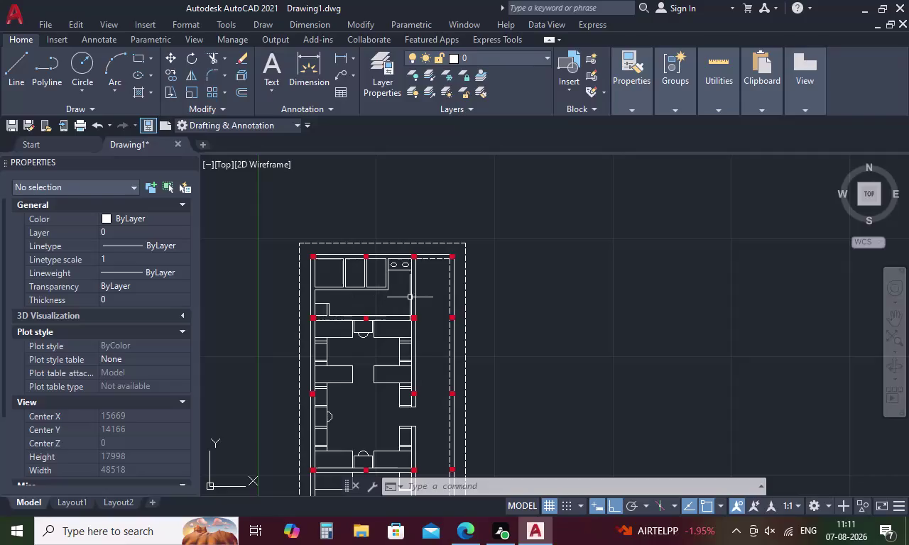
Start Trim with TR and cut the first two overhanging wall line stubs.
middle_drag(410, 297, 410, 212)
scroll(down, 3)
scroll(up, 3)
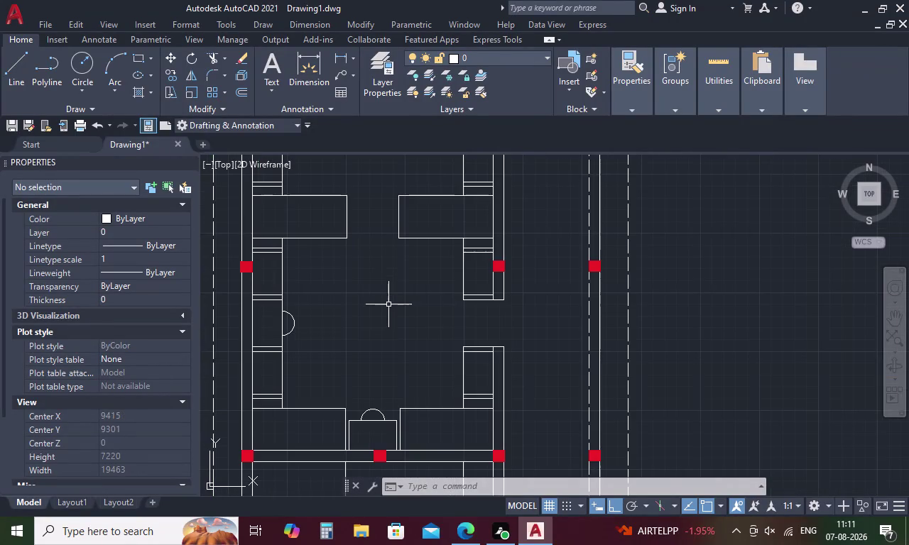
scroll(down, 3)
scroll(up, 3)
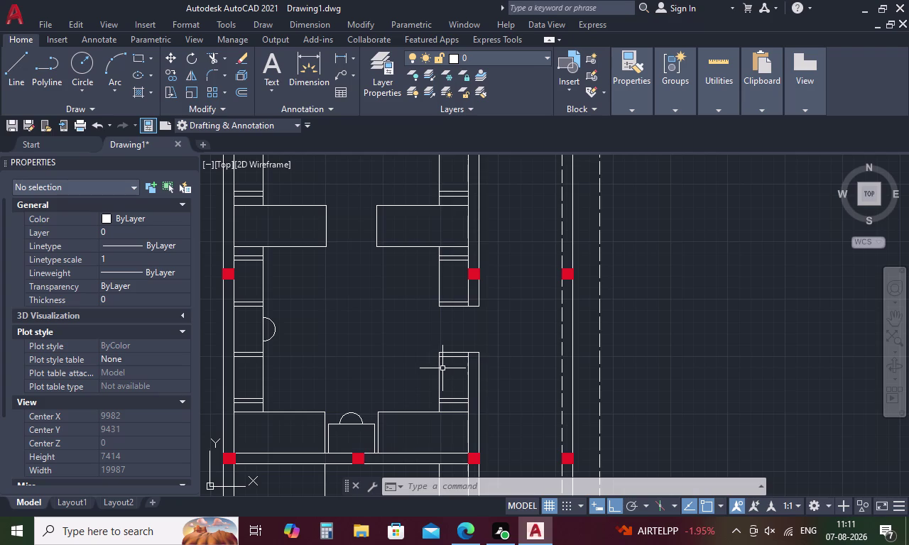
key(Escape)
text(TR)
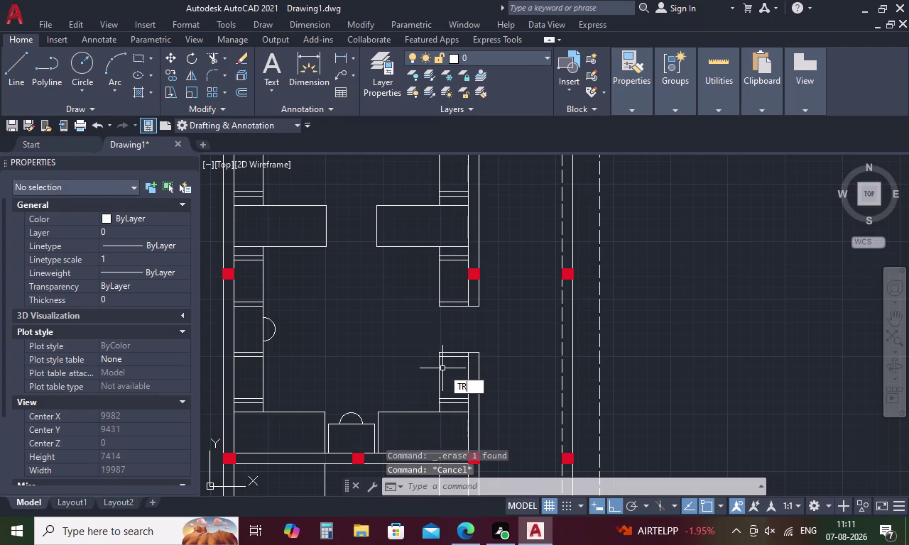
key(space)
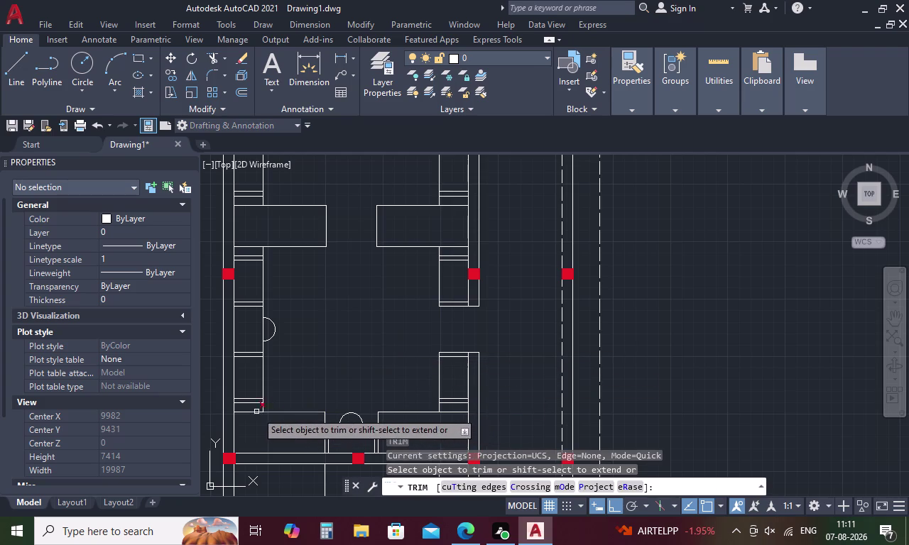
scroll(up, 3)
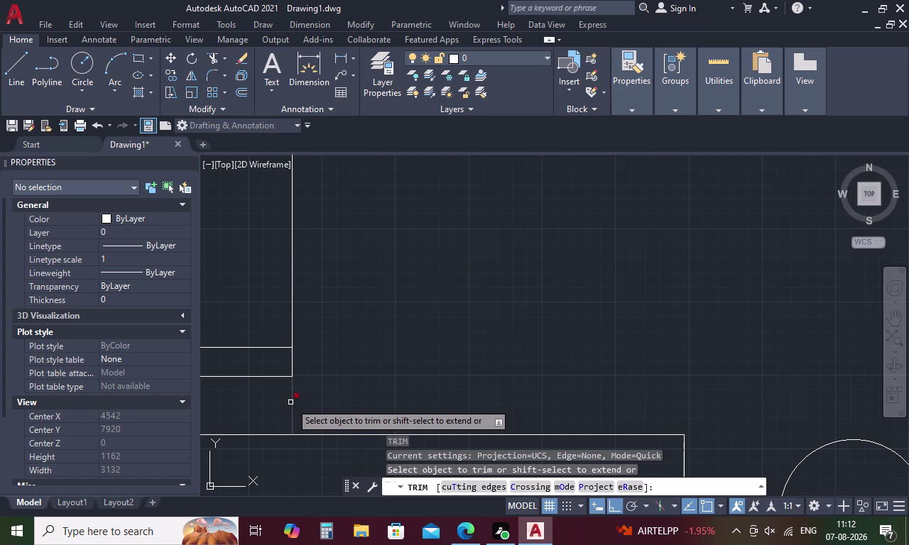
click(292, 403)
scroll(down, 3)
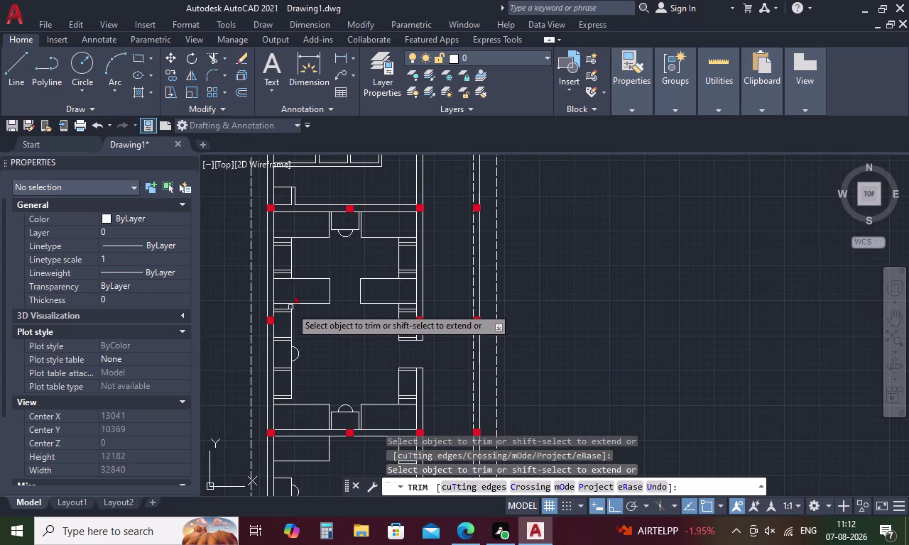
scroll(up, 3)
click(296, 305)
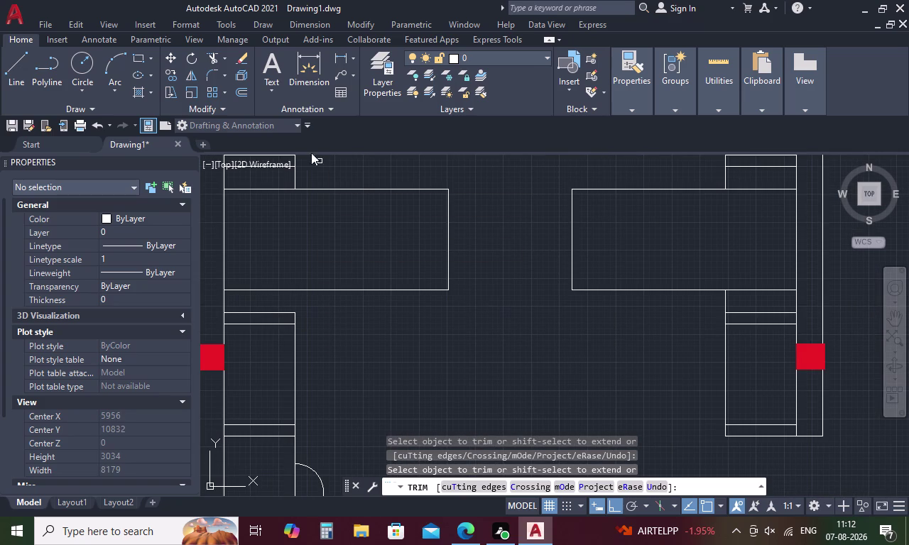
Trim the wall line stubs above the rooms and in the left and right rooms.
middle_drag(310, 177, 320, 259)
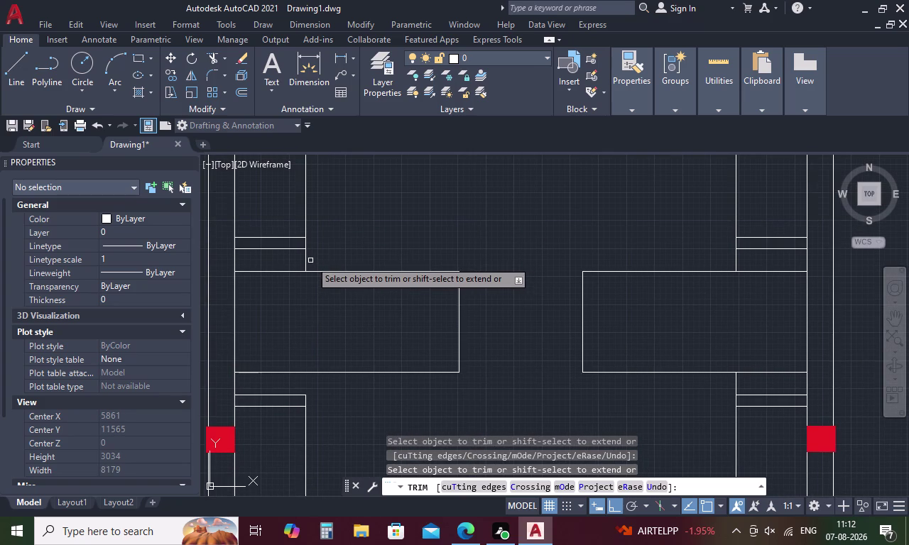
click(306, 261)
scroll(down, 3)
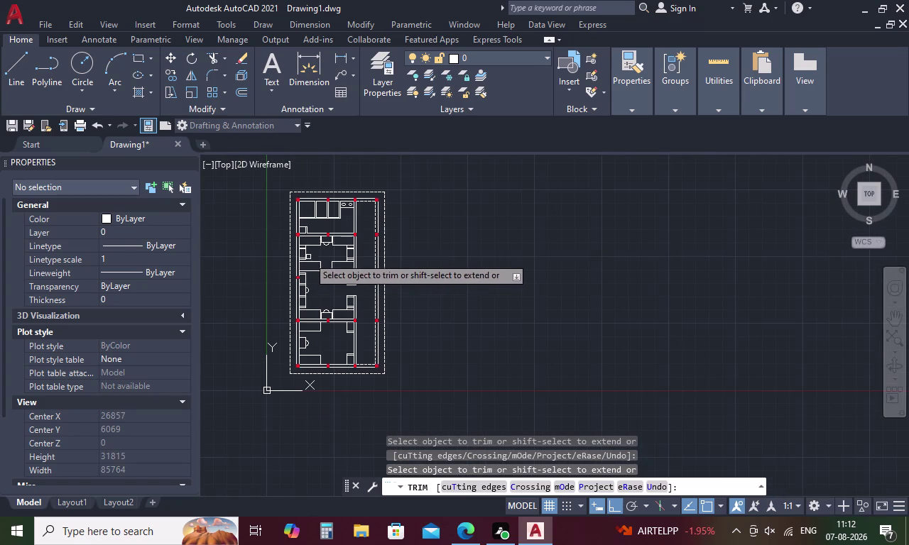
scroll(up, 3)
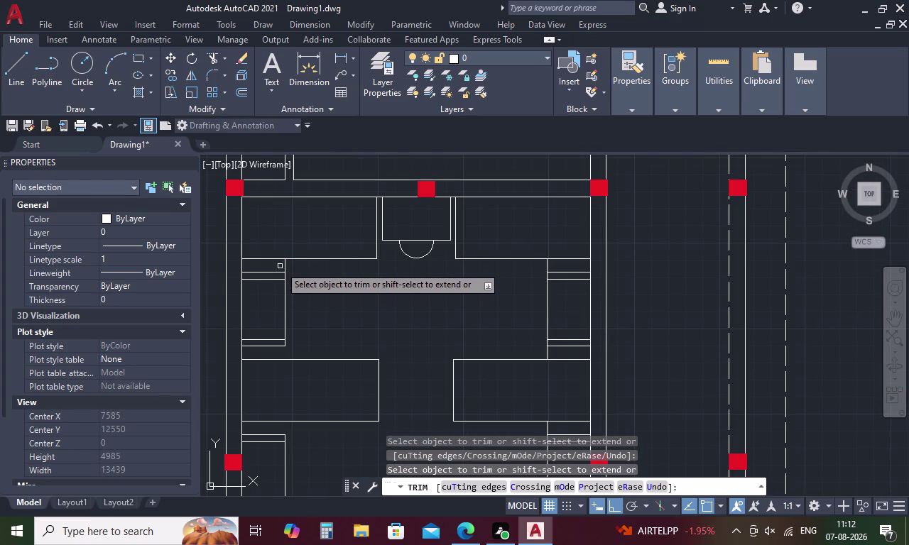
click(285, 264)
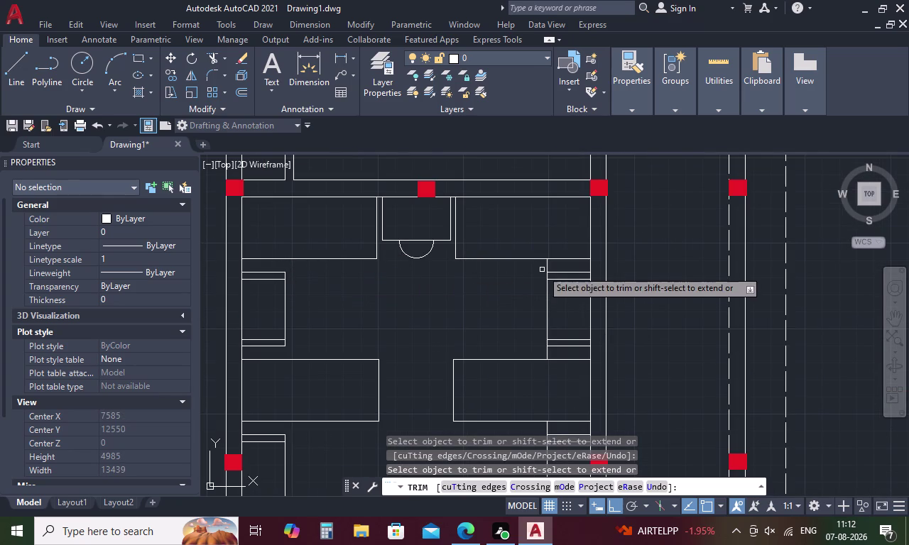
click(547, 266)
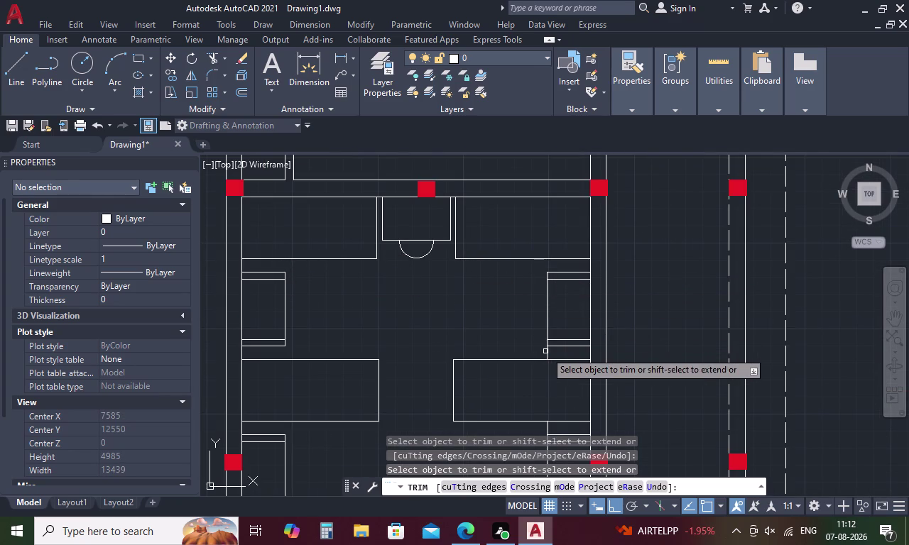
click(548, 351)
Trim the stubs near the lower doorway and by the column, then end Trim.
scroll(down, 3)
middle_drag(557, 375, 548, 353)
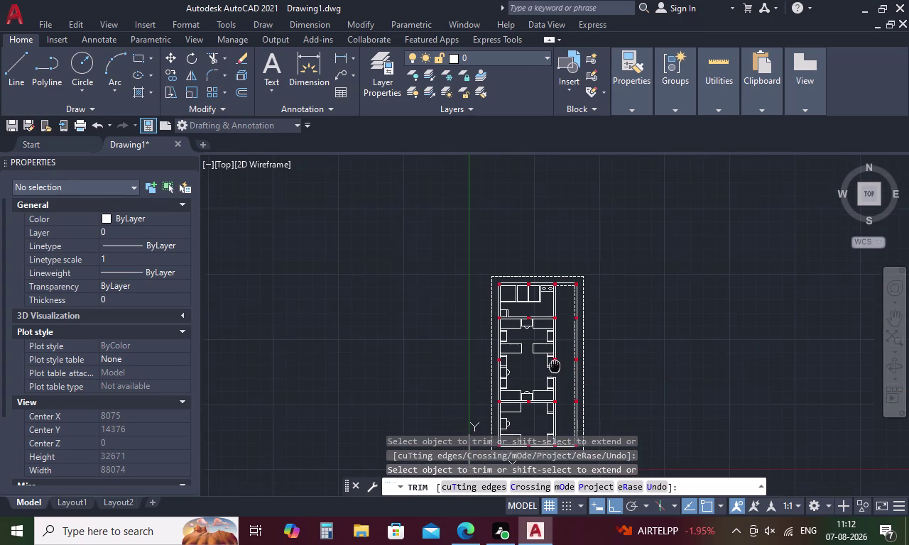
middle_drag(547, 353, 517, 281)
scroll(up, 3)
scroll(up, 3)
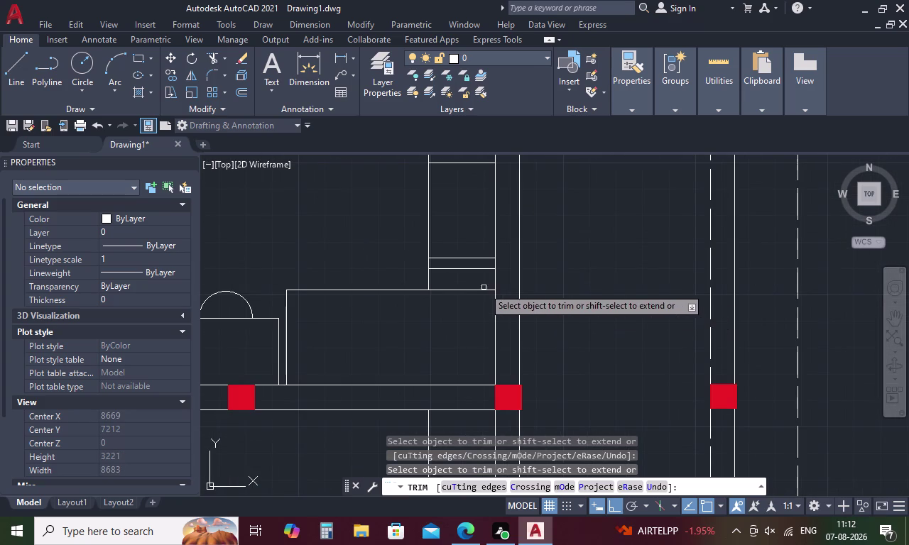
click(427, 280)
scroll(down, 3)
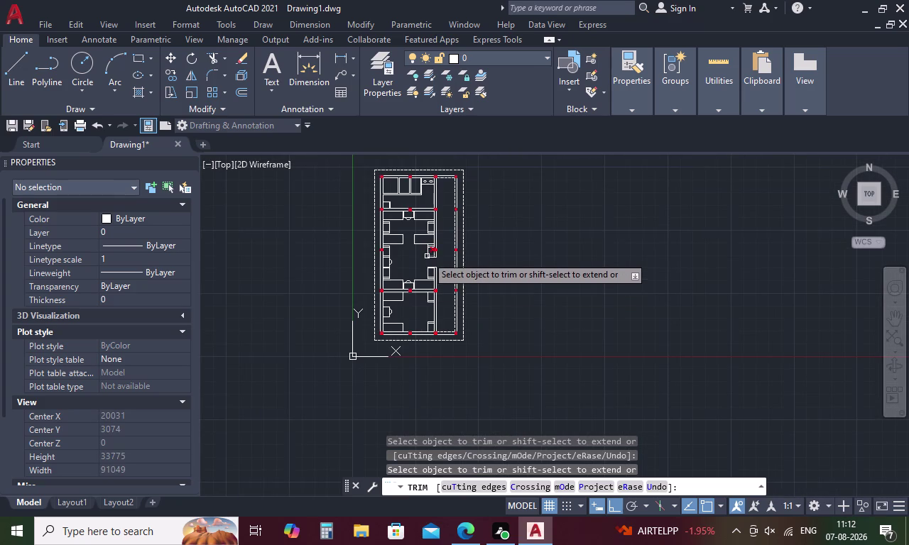
scroll(up, 3)
scroll(down, 3)
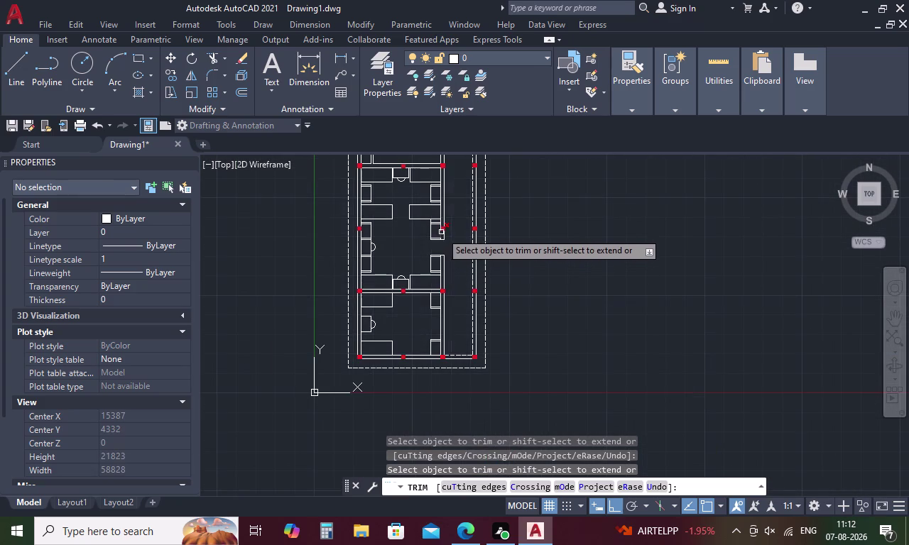
scroll(up, 3)
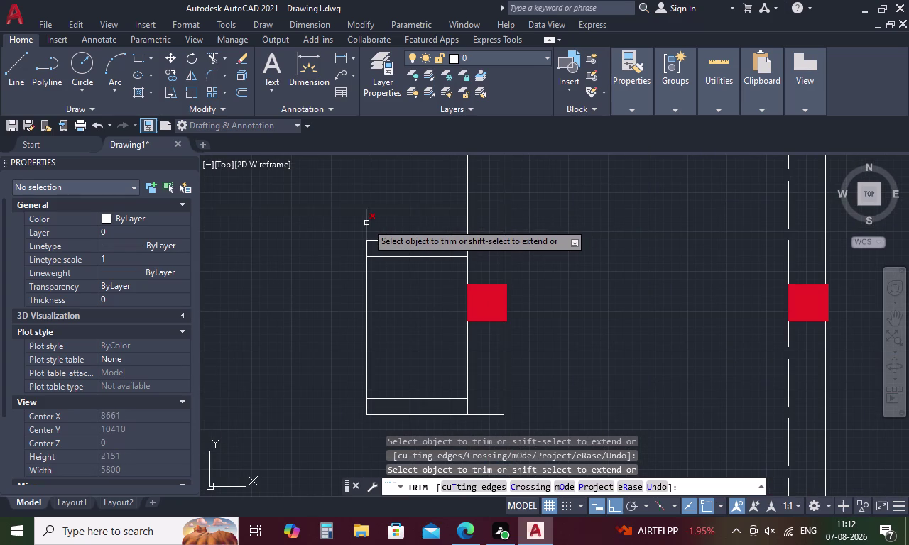
click(366, 223)
scroll(down, 3)
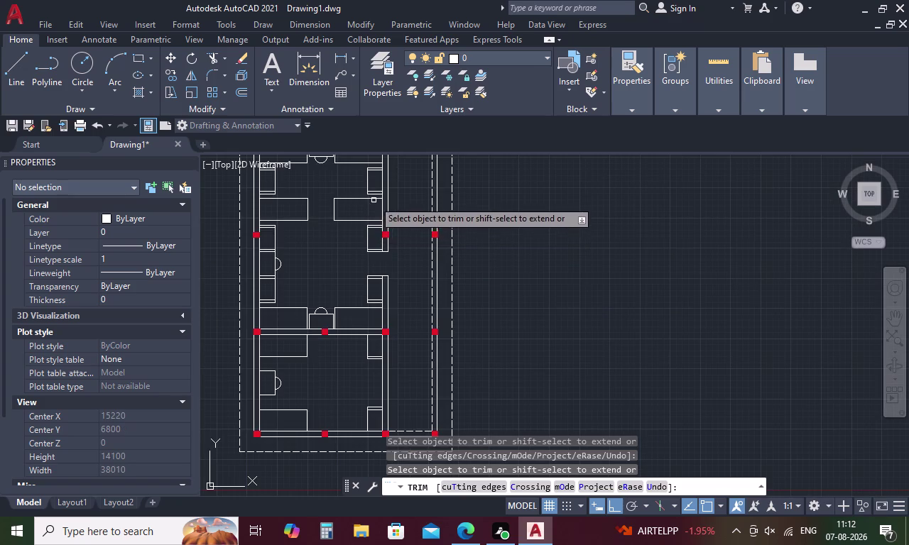
middle_drag(351, 260, 410, 252)
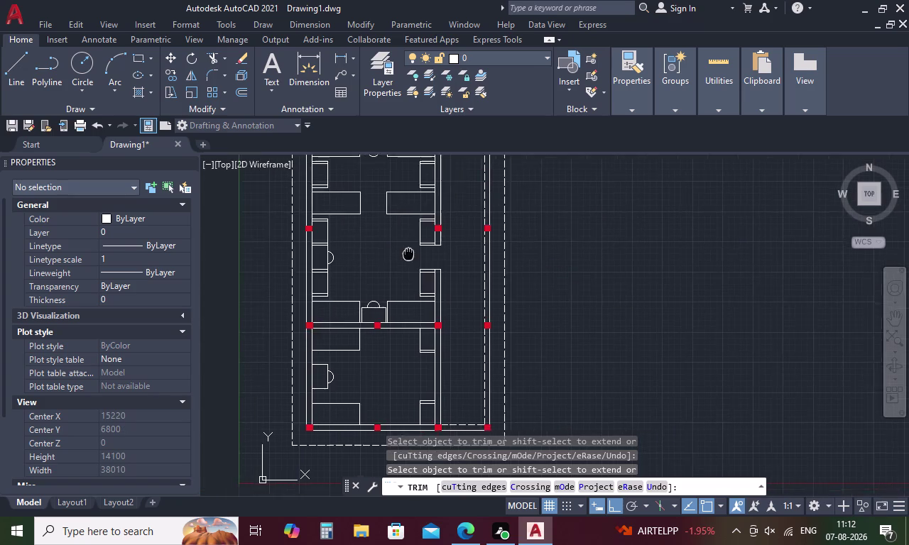
middle_drag(410, 252, 517, 247)
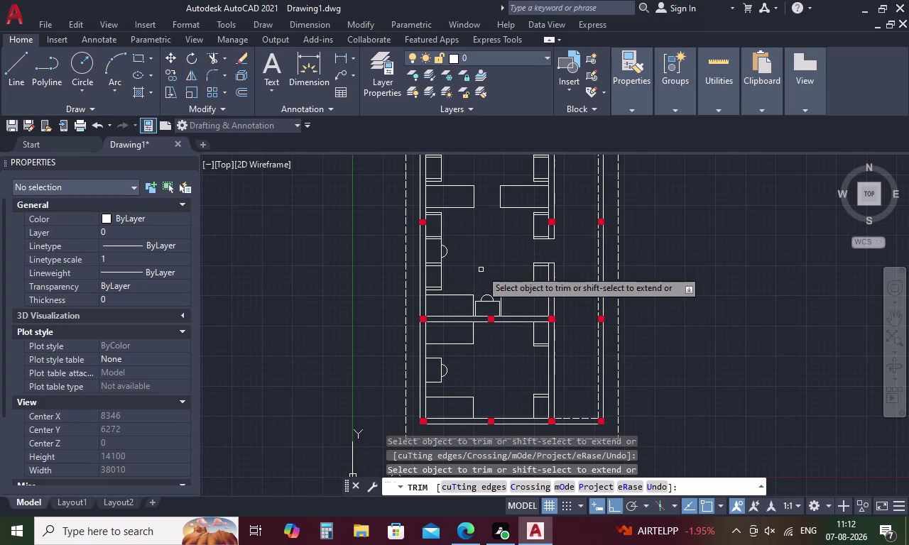
key(Escape)
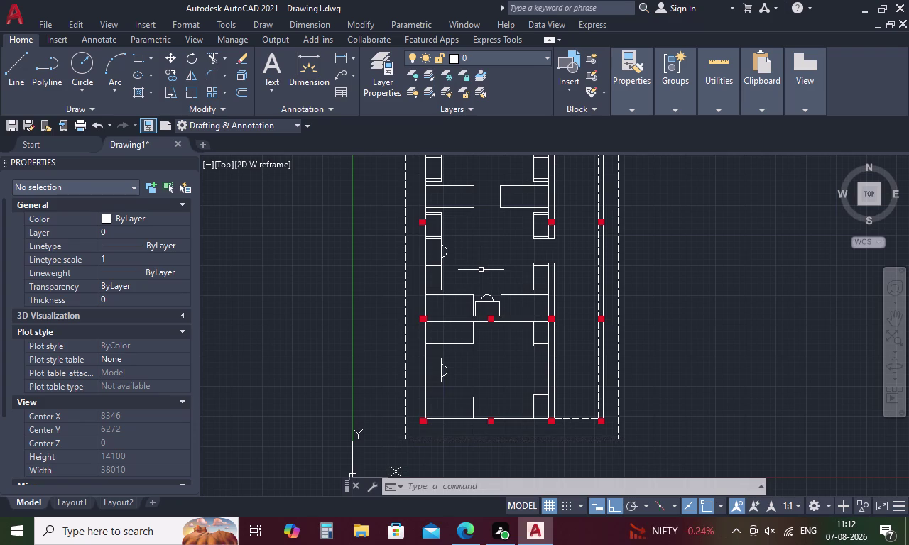
key(Escape)
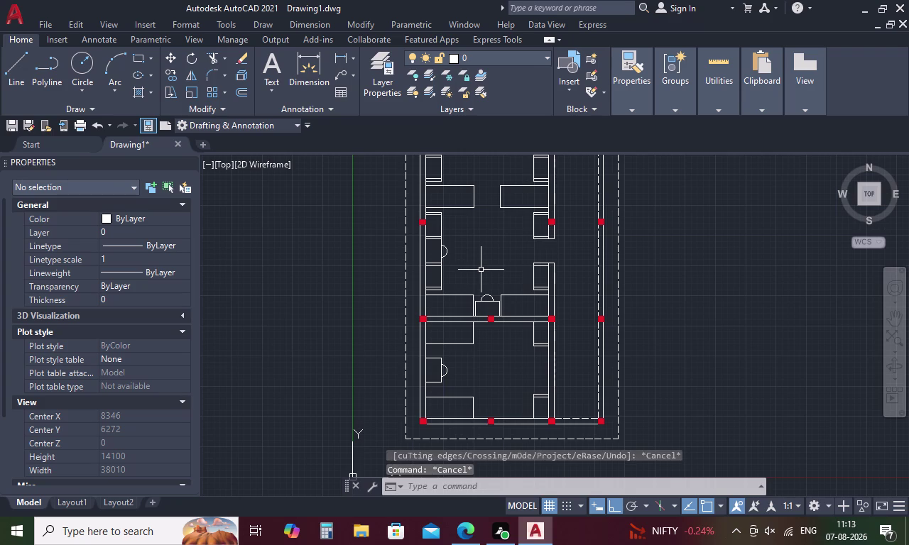
Draw a trial 1200-long vertical line through the right-hand column.
text(L)
key(space)
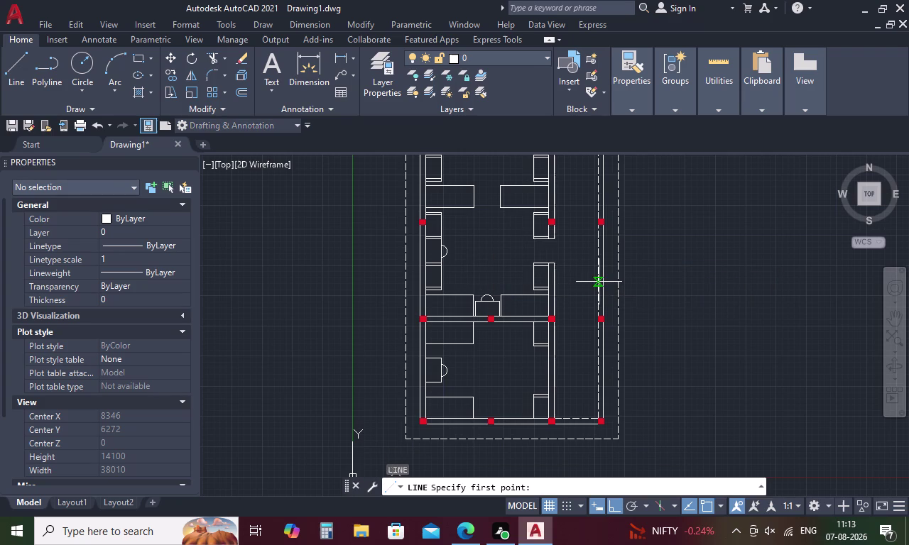
middle_drag(602, 249, 531, 337)
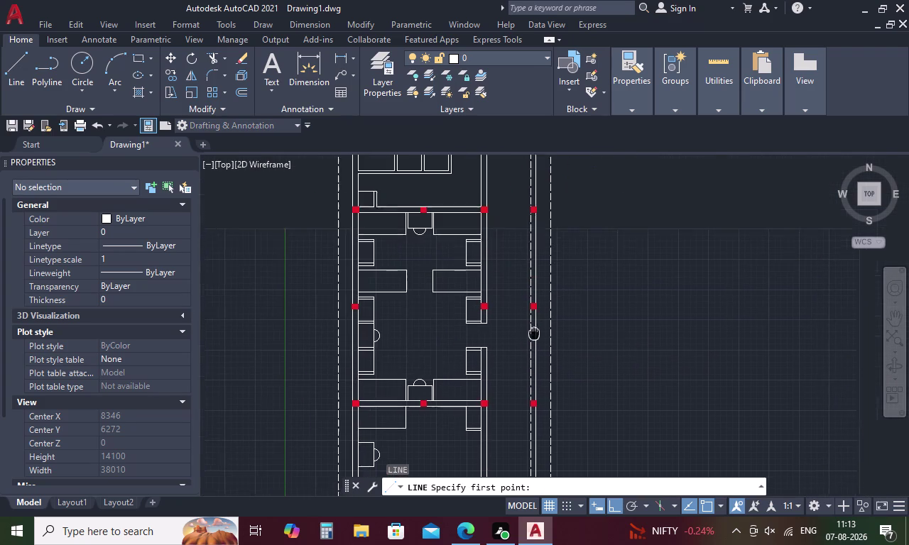
middle_drag(531, 337, 530, 340)
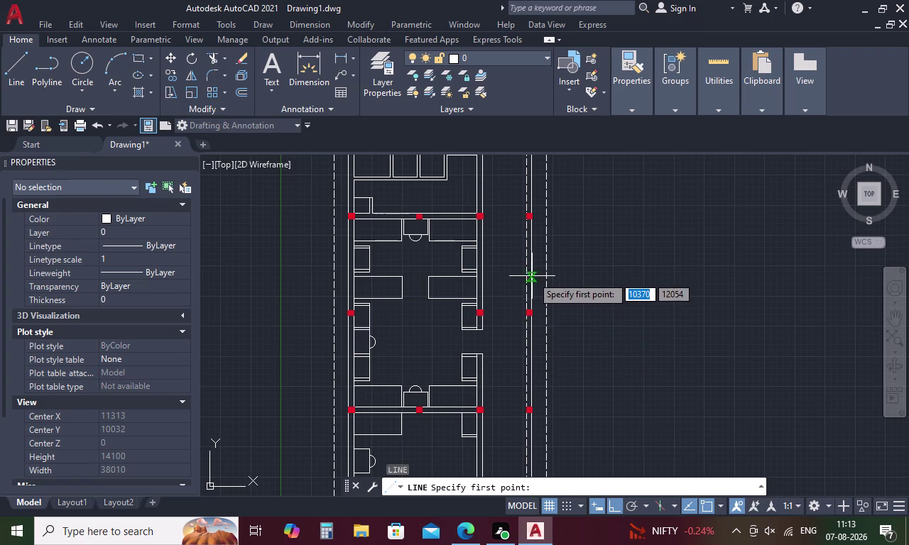
click(534, 326)
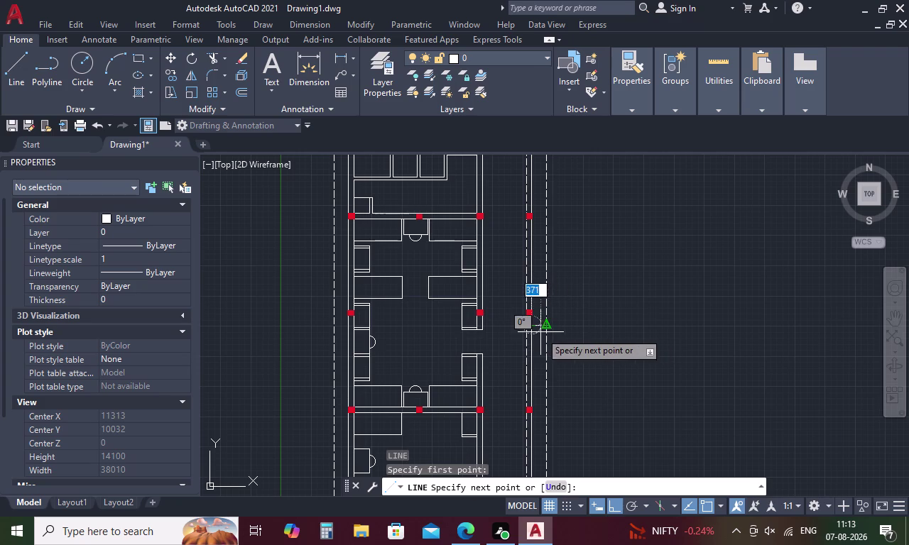
middle_click(534, 275)
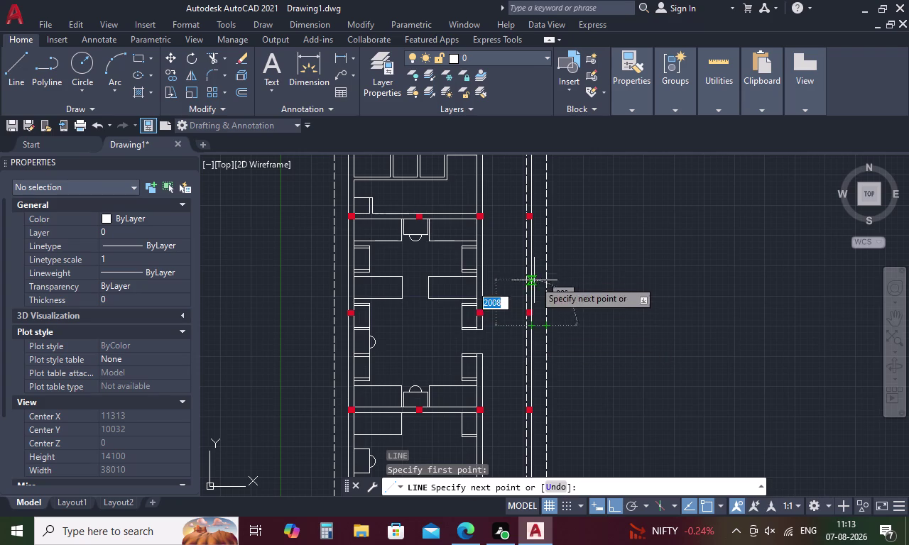
scroll(up, 3)
middle_drag(526, 278, 534, 175)
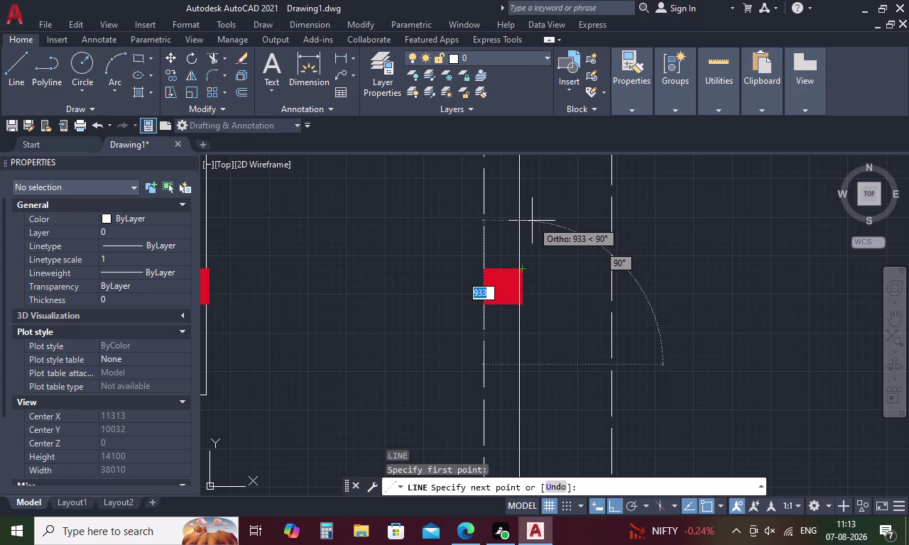
text(12)
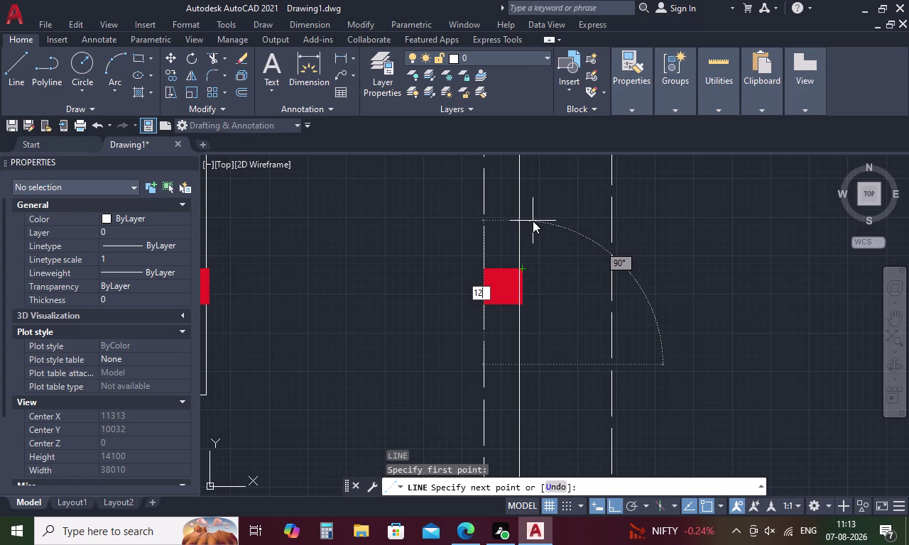
text(00)
key(space)
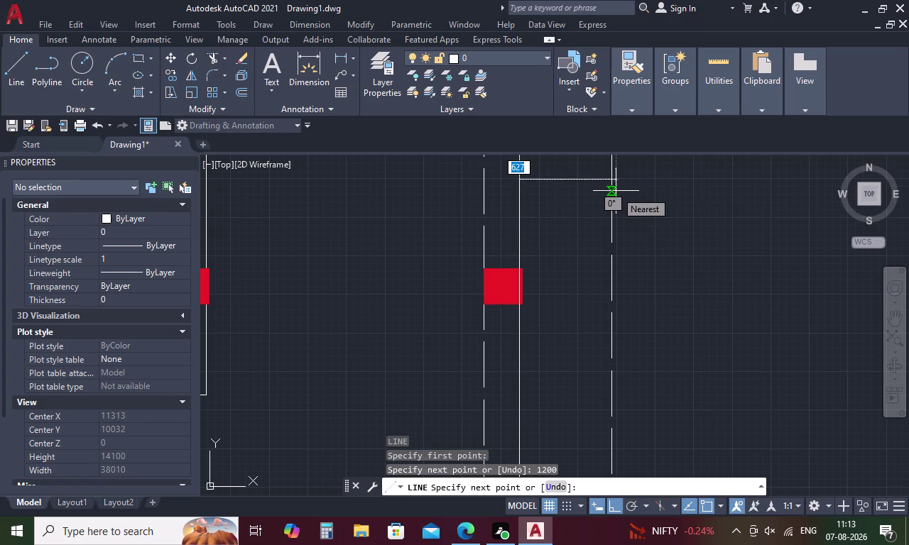
Erase the 1200 vertical line and zoom back out.
key(Escape)
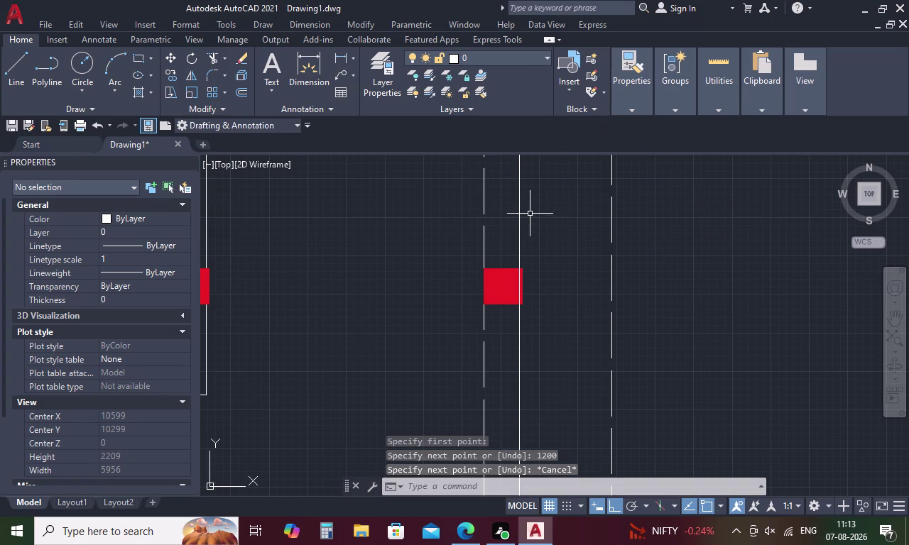
click(520, 224)
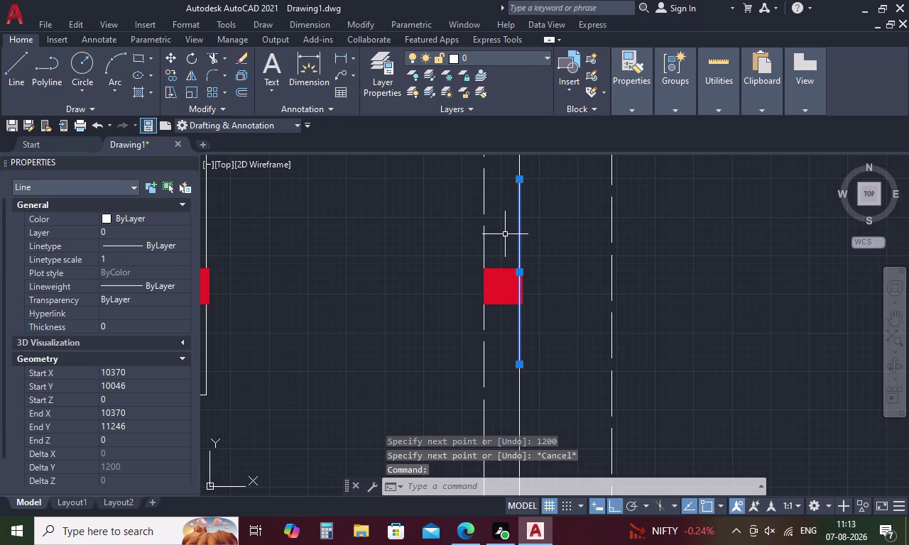
key(Delete)
scroll(down, 3)
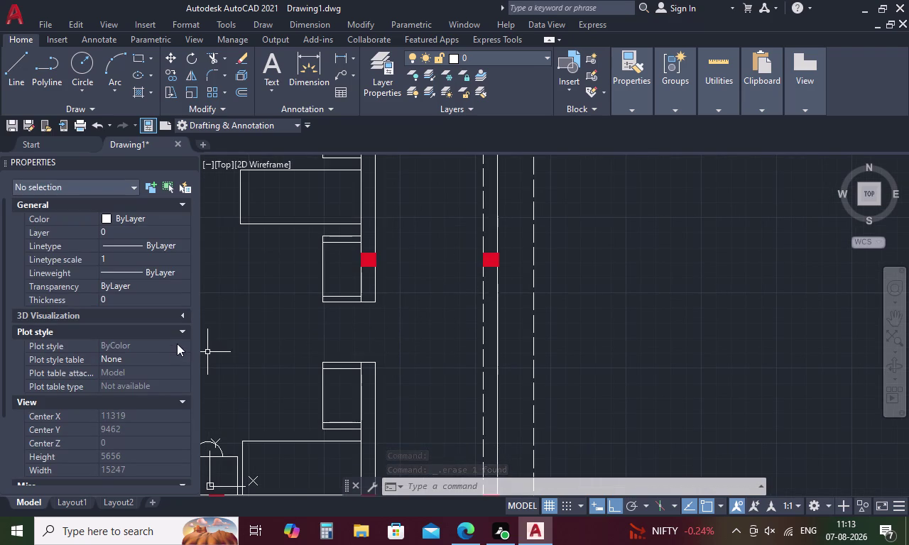
Try a tracked line from the wall corner, then undo the misplaced segment.
key(l)
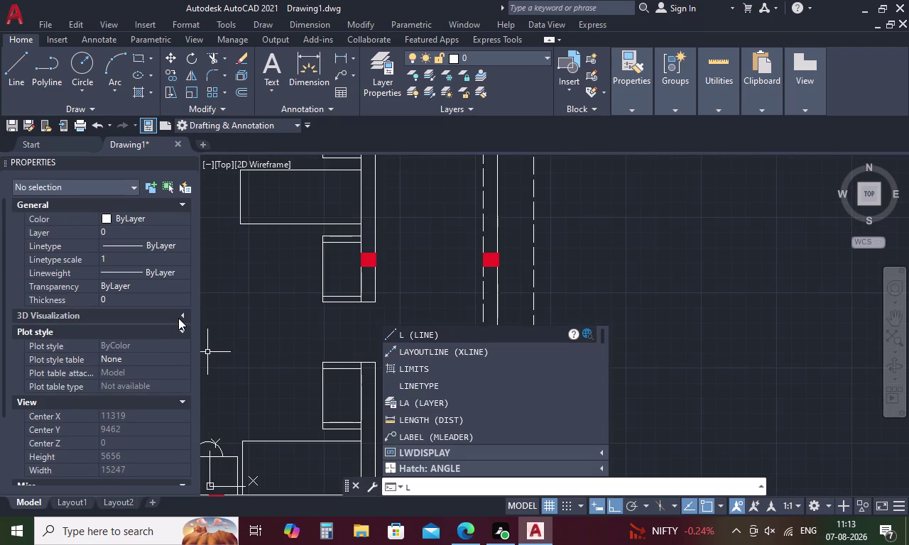
key(Return)
text(TL)
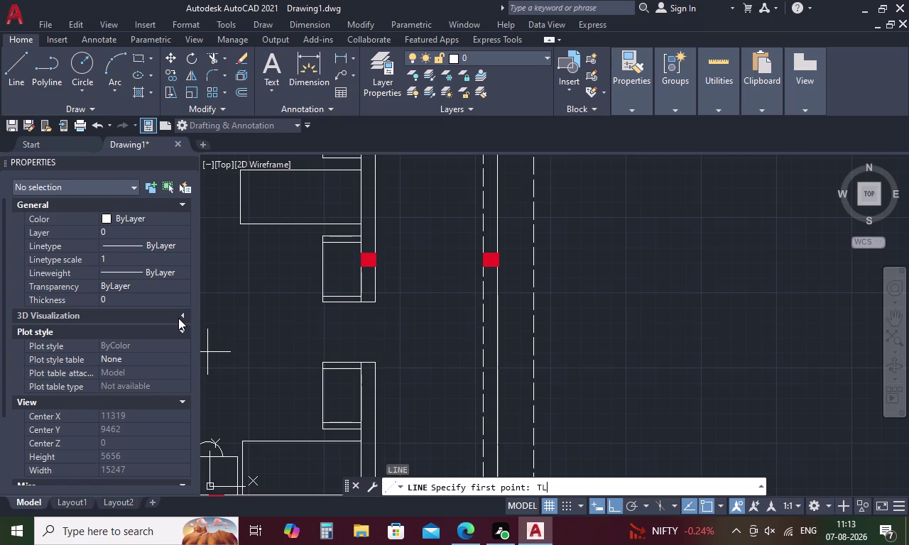
key(BackSpace)
text(\K)
key(space)
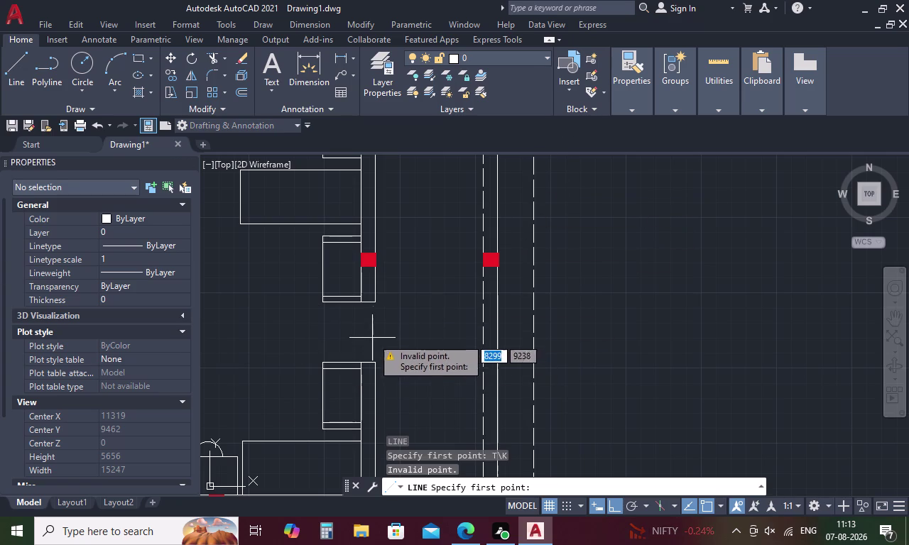
click(377, 305)
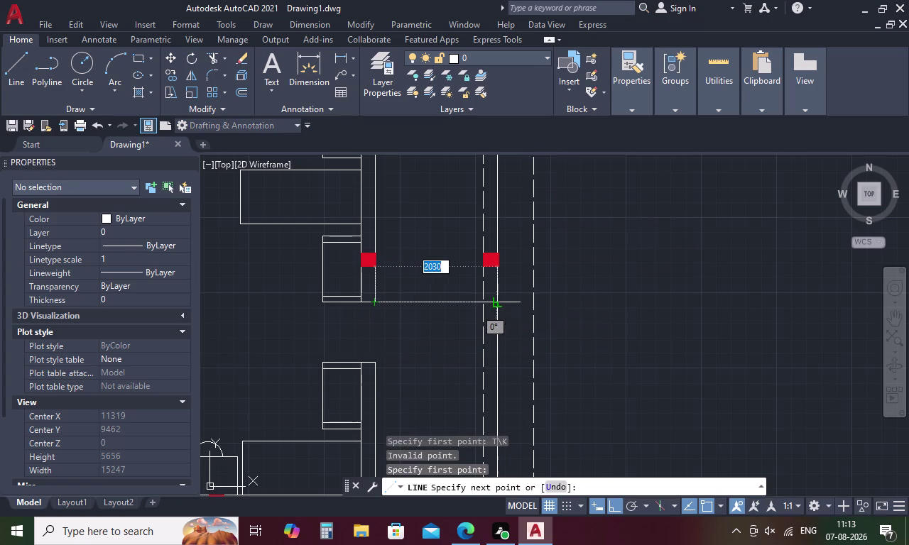
click(494, 300)
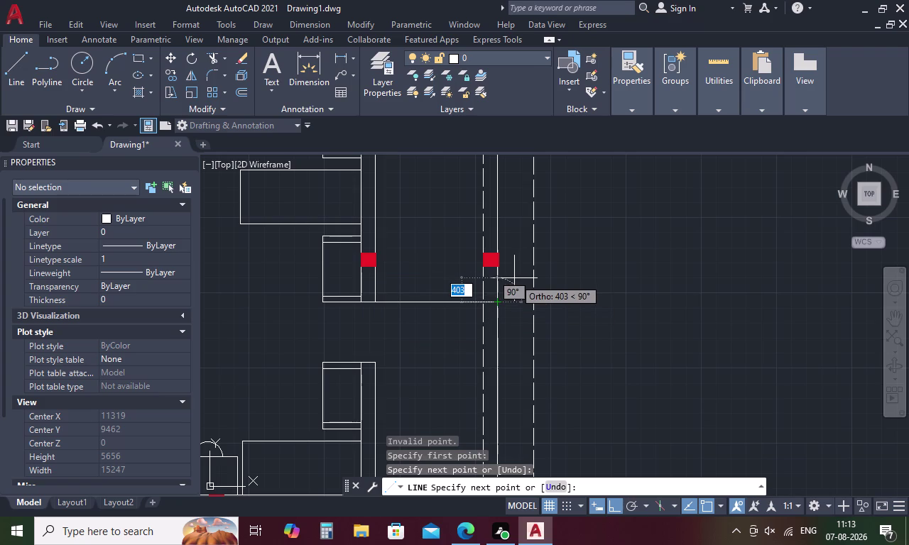
key(ctrl+z)
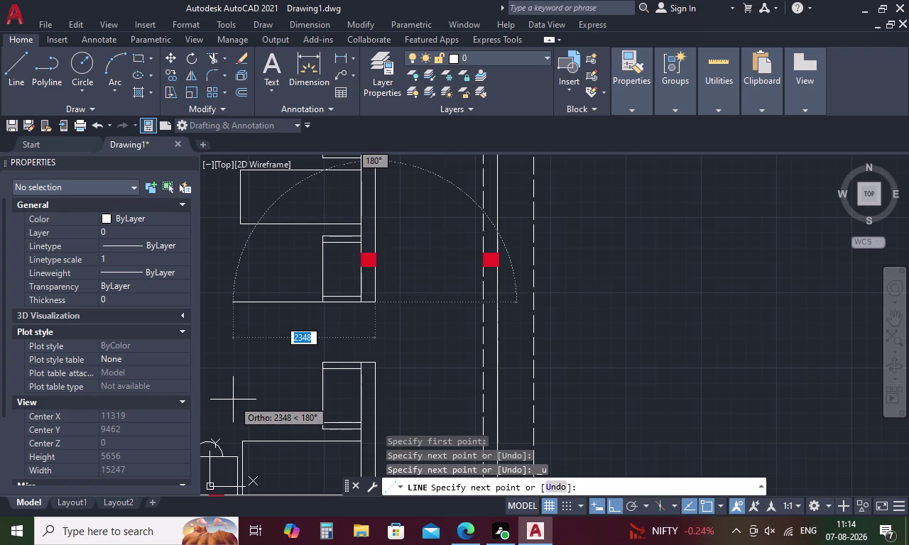
key(Escape)
key(l)
key(Return)
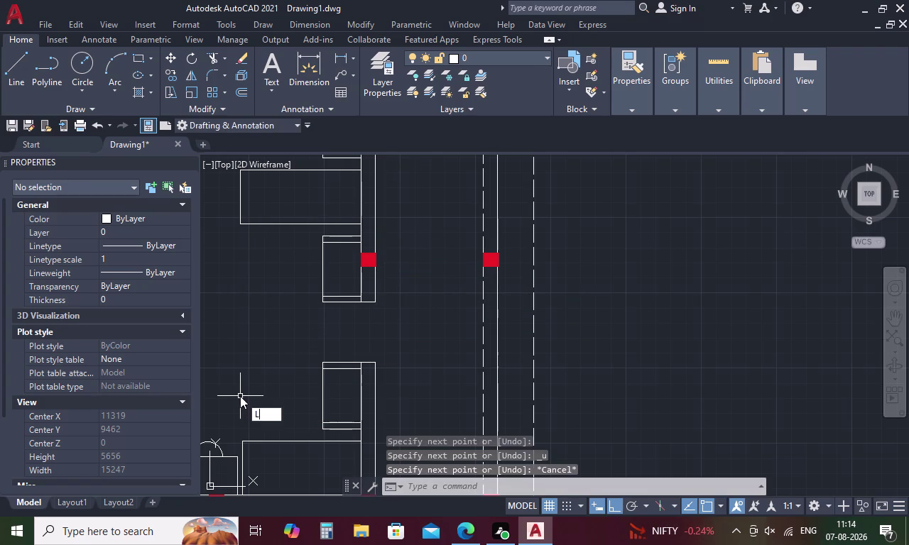
Start a new line with TK tracking, 100 along the wall from the corner.
key(t)
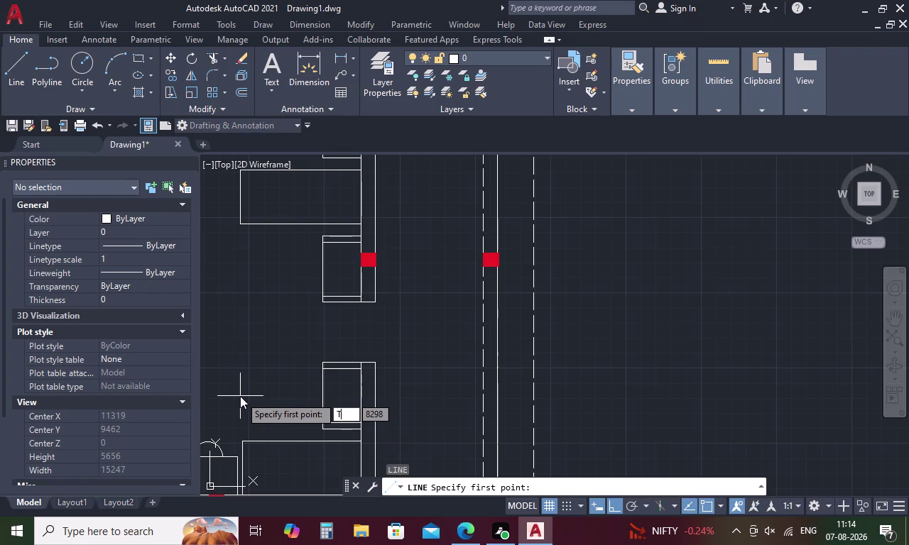
text(K)
key(space)
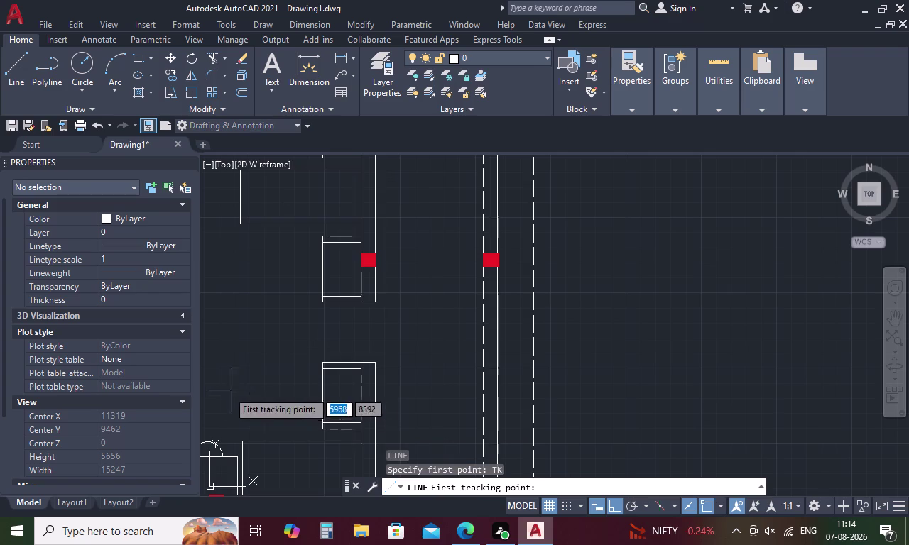
click(378, 305)
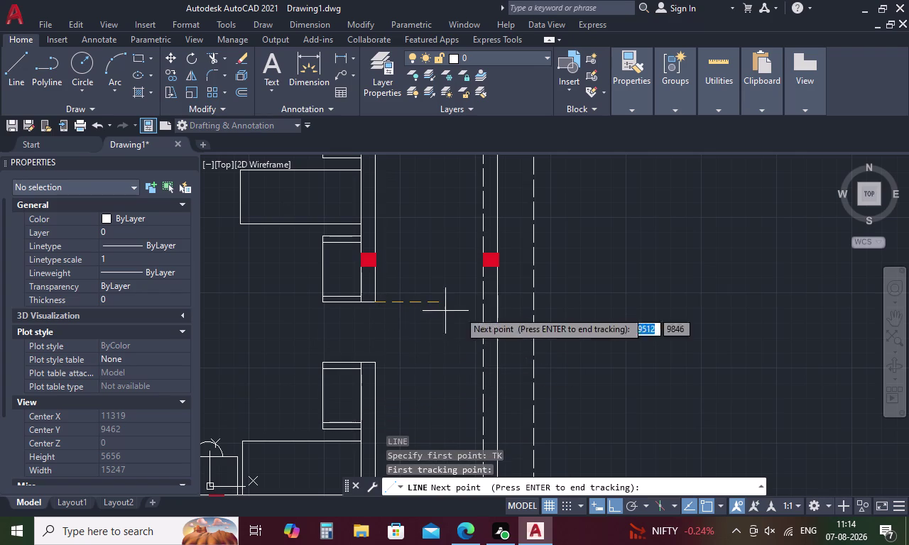
click(494, 306)
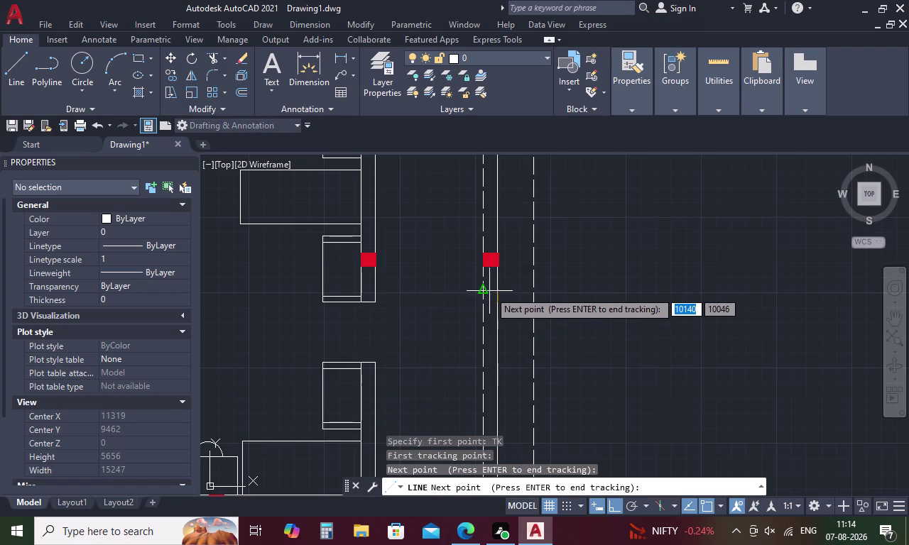
key(space)
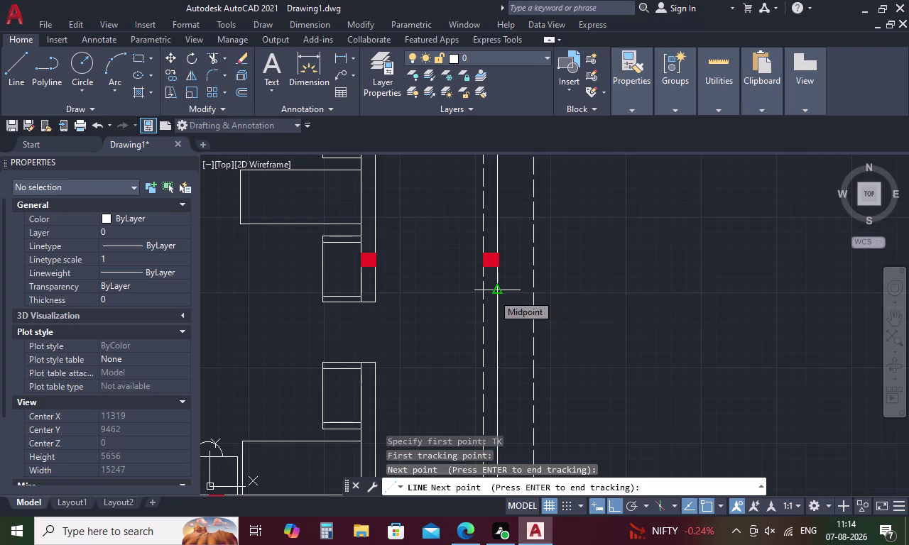
key(1)
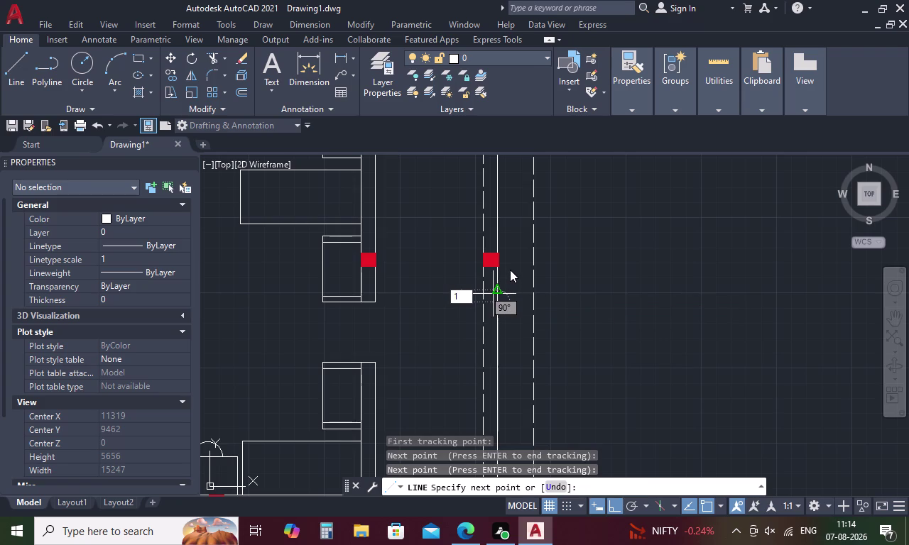
text(00)
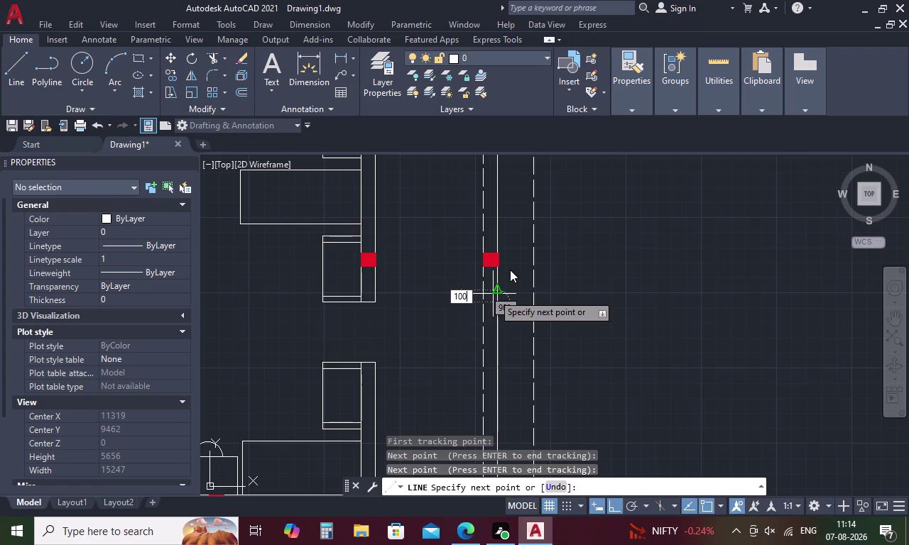
key(Return)
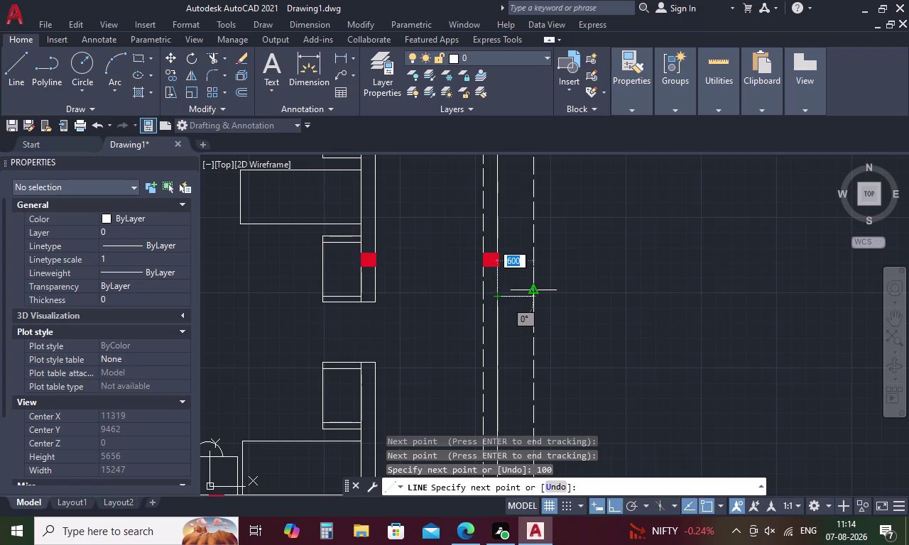
Draw the opening outline across to the outer wall, 1200 down, and back.
click(535, 298)
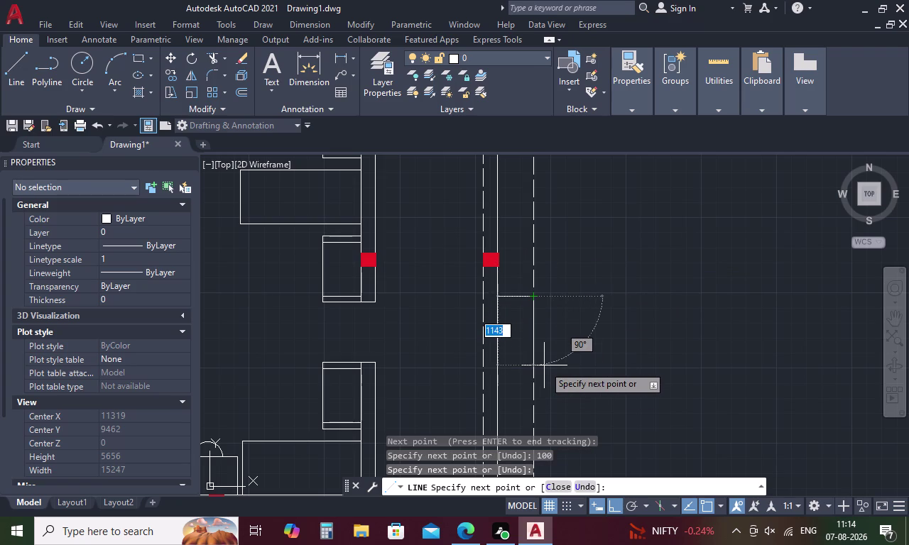
text(12)
text(00)
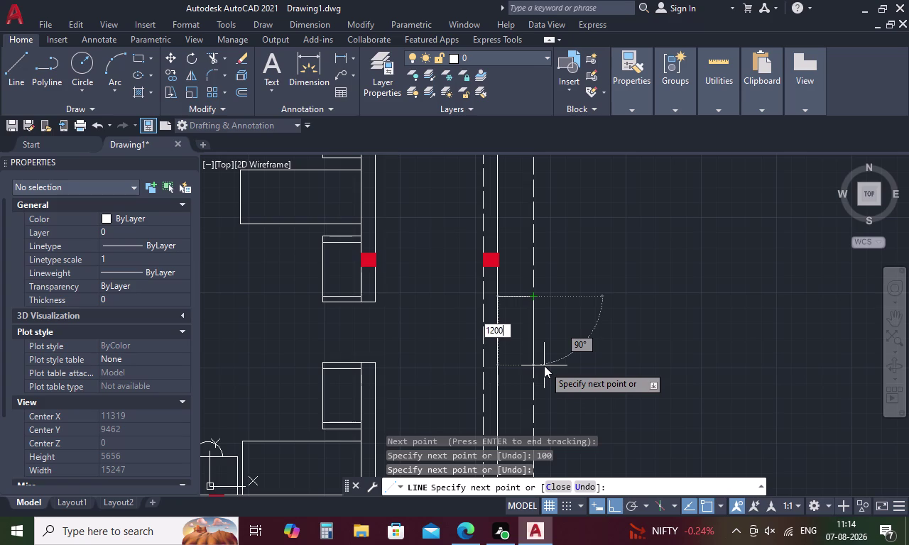
key(Return)
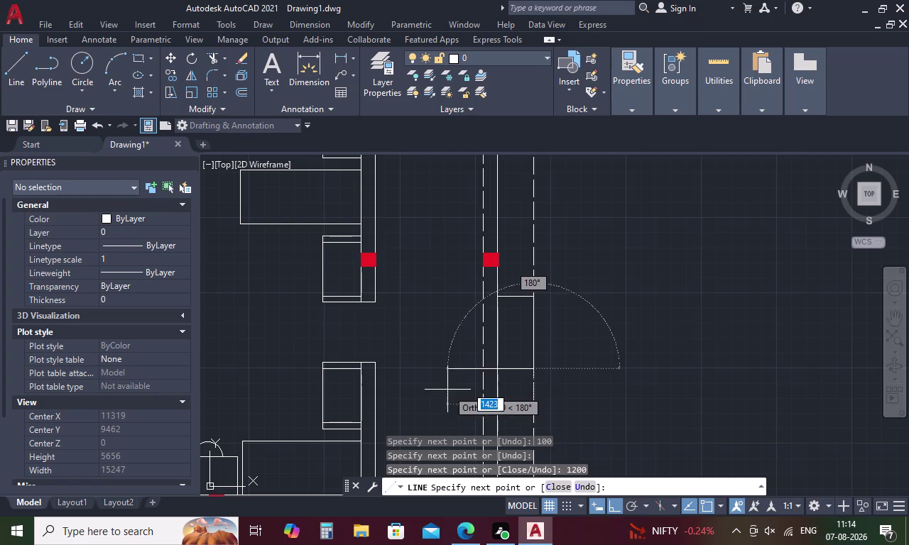
click(499, 371)
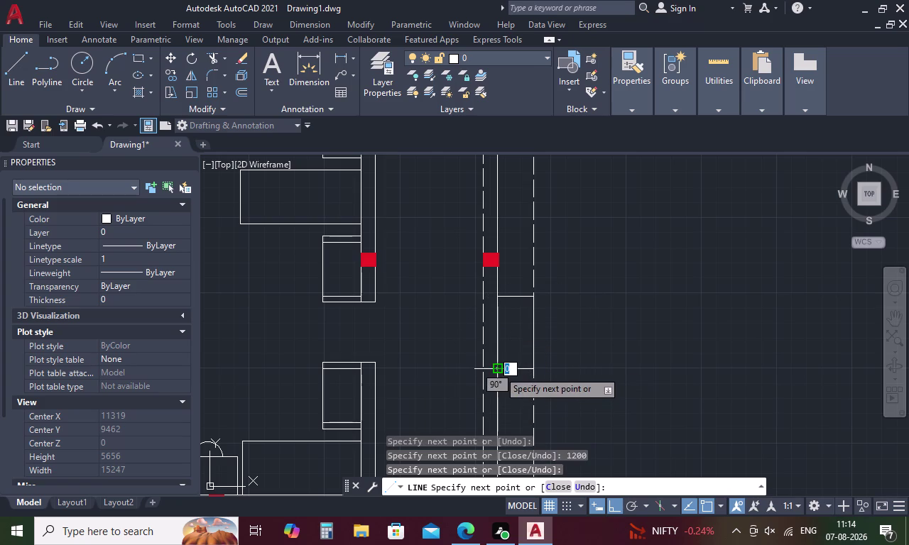
key(Escape)
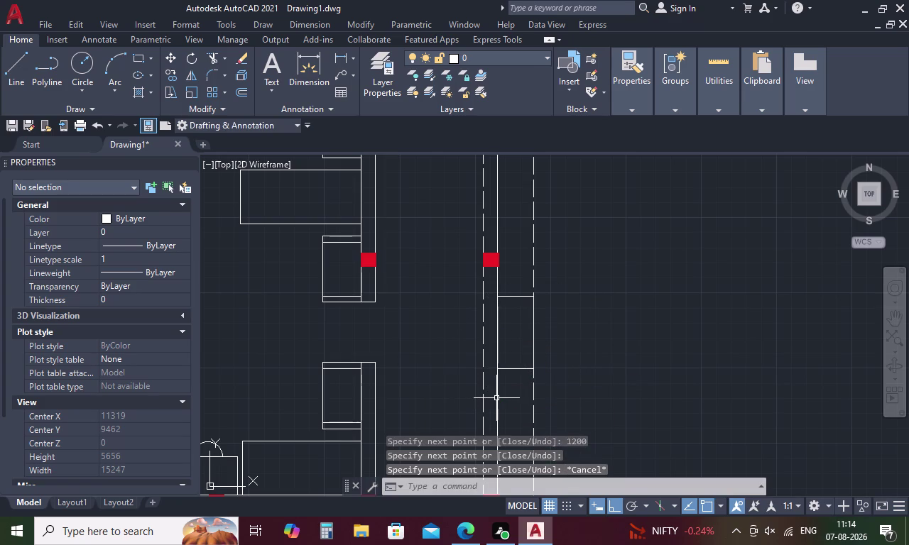
Offset the door opening's edge line 300 toward the outer wall.
text(O)
key(space)
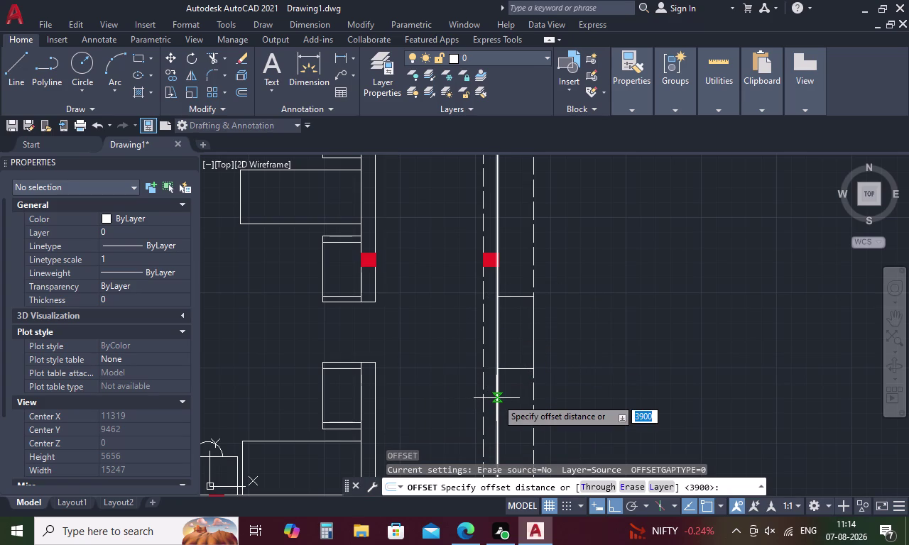
text(3)
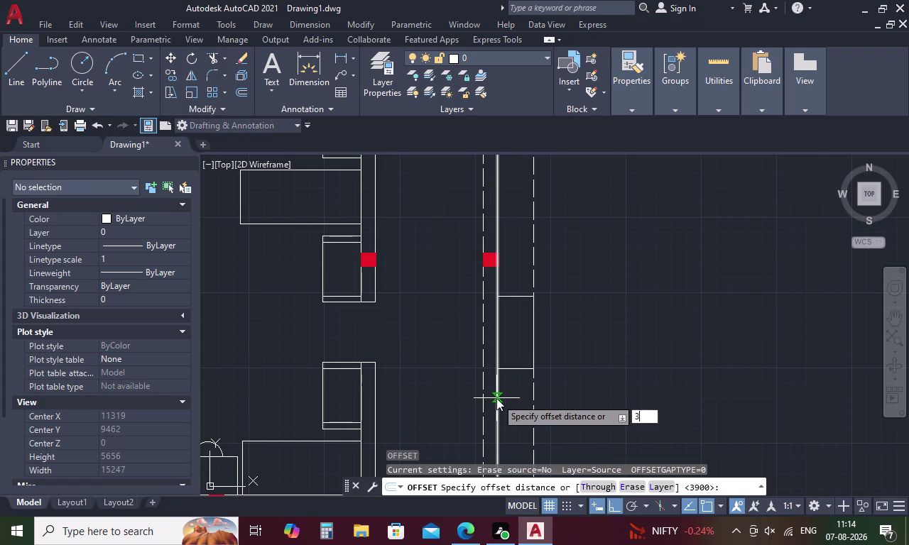
text(00)
key(space)
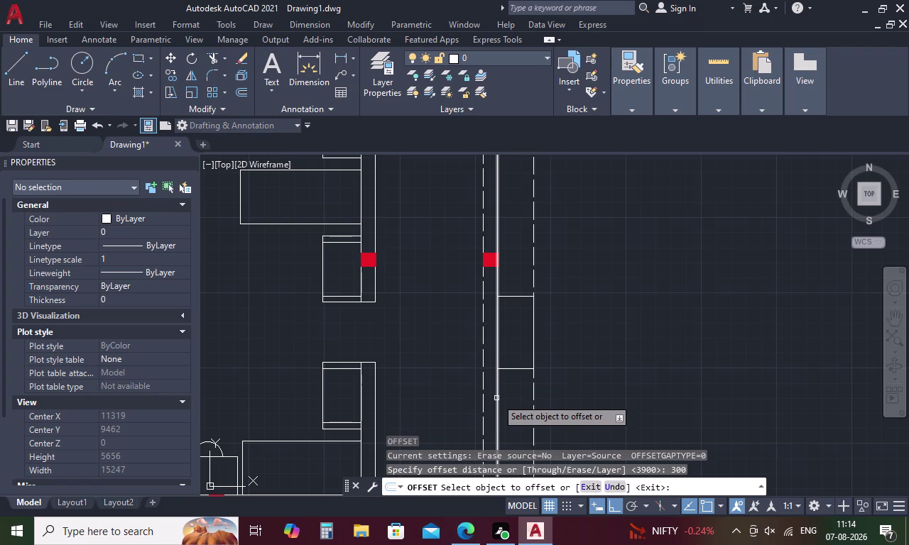
click(533, 337)
click(520, 338)
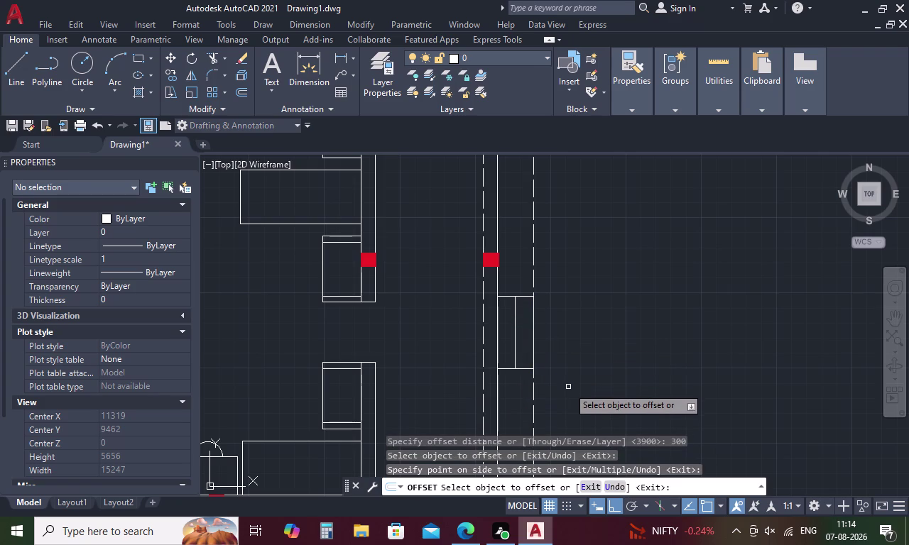
key(Escape)
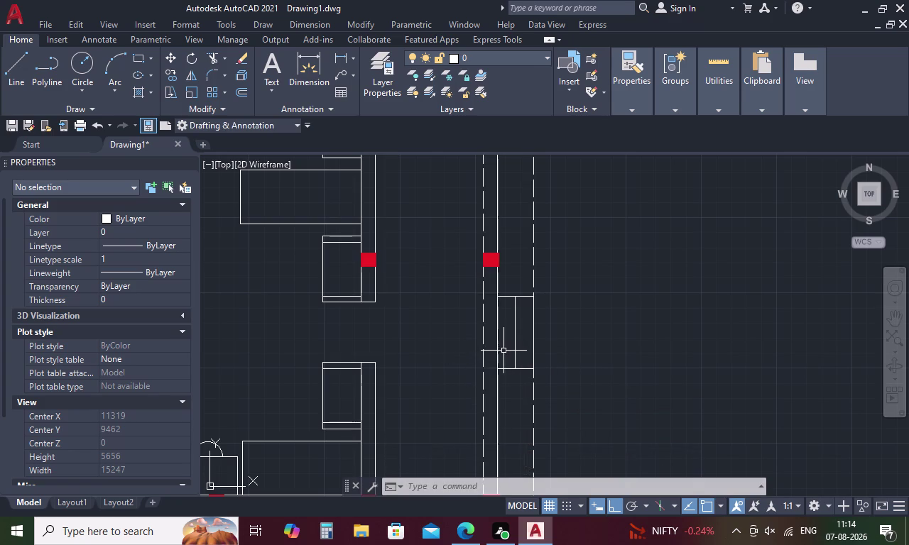
scroll(down, 3)
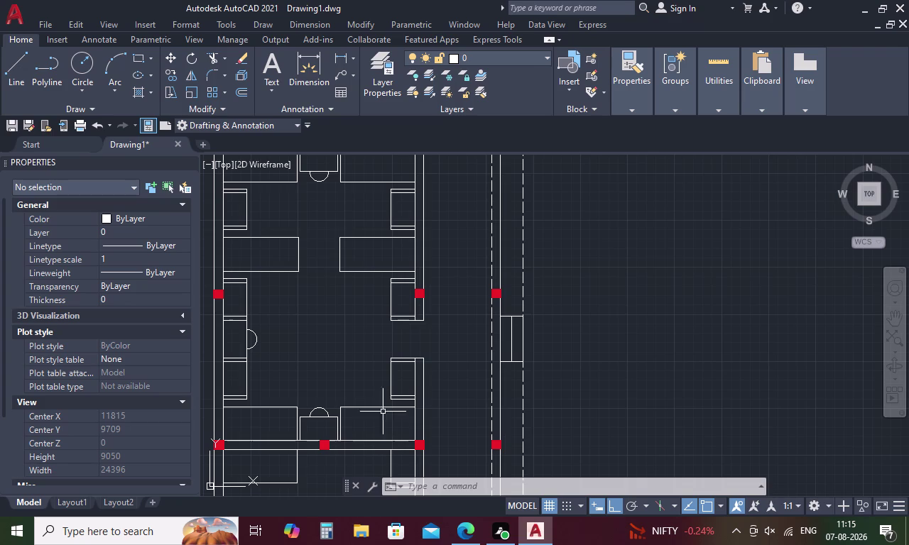
Pan to the top of the building, cancel the offset, and start the LINE command.
scroll(down, 3)
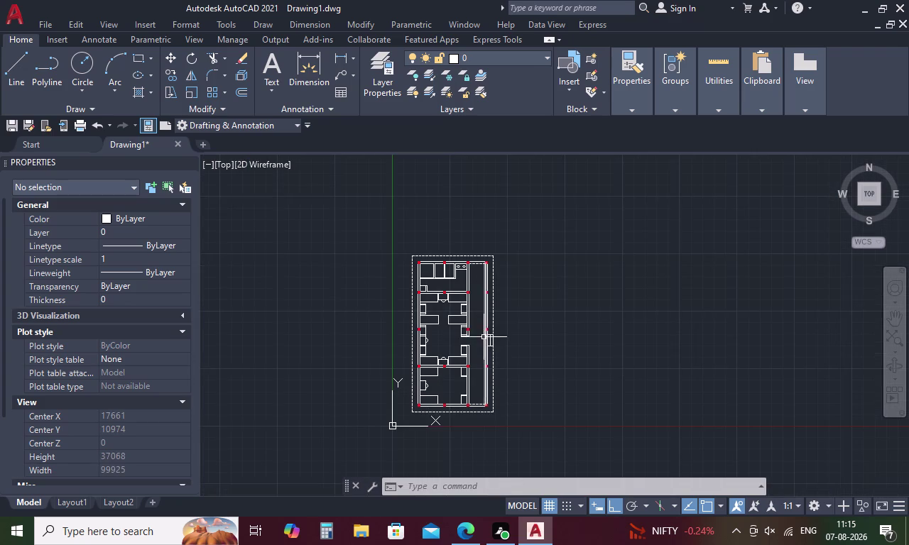
scroll(up, 3)
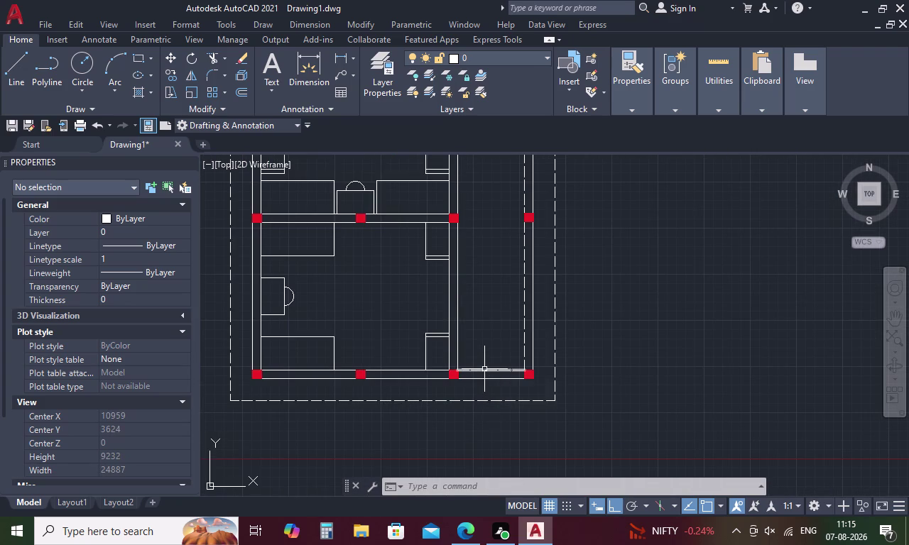
scroll(down, 3)
middle_drag(403, 319, 402, 336)
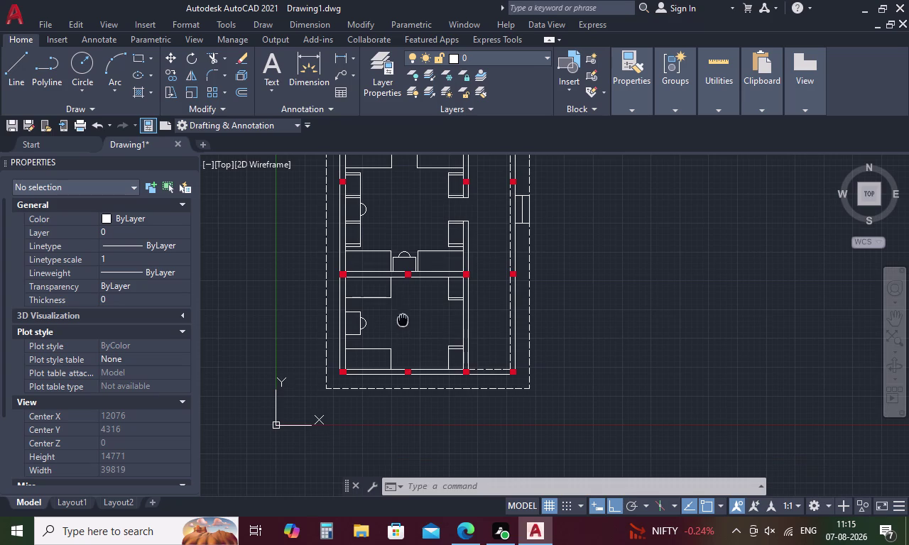
middle_drag(403, 337, 455, 418)
scroll(down, 3)
scroll(down, 3)
scroll(up, 3)
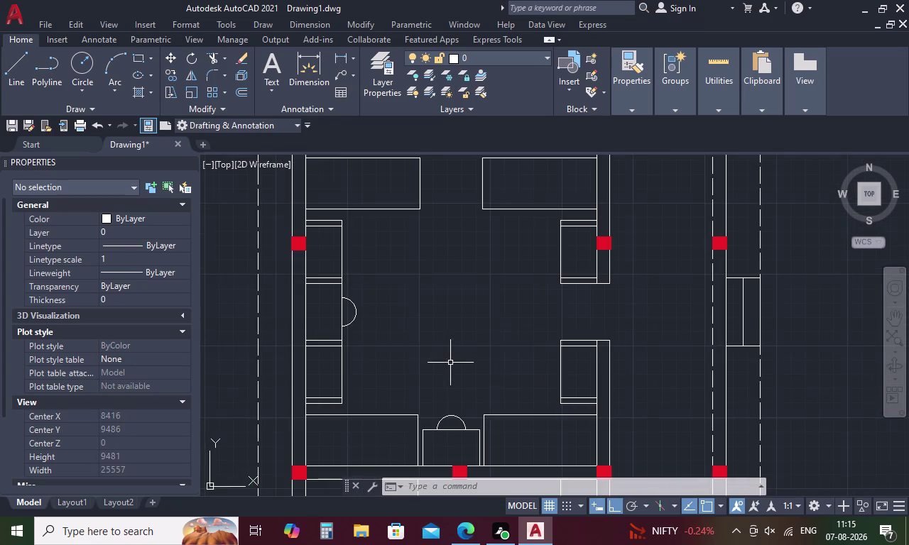
scroll(down, 3)
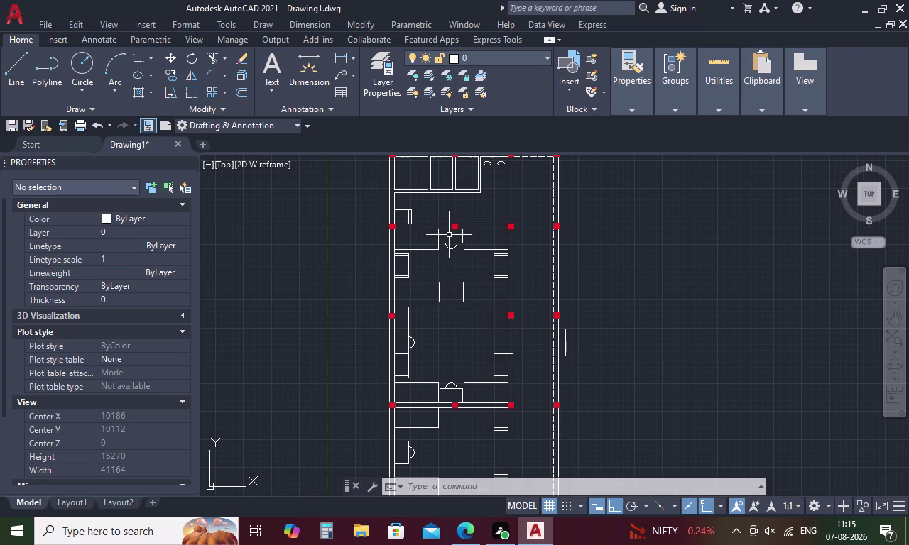
middle_drag(448, 235, 458, 349)
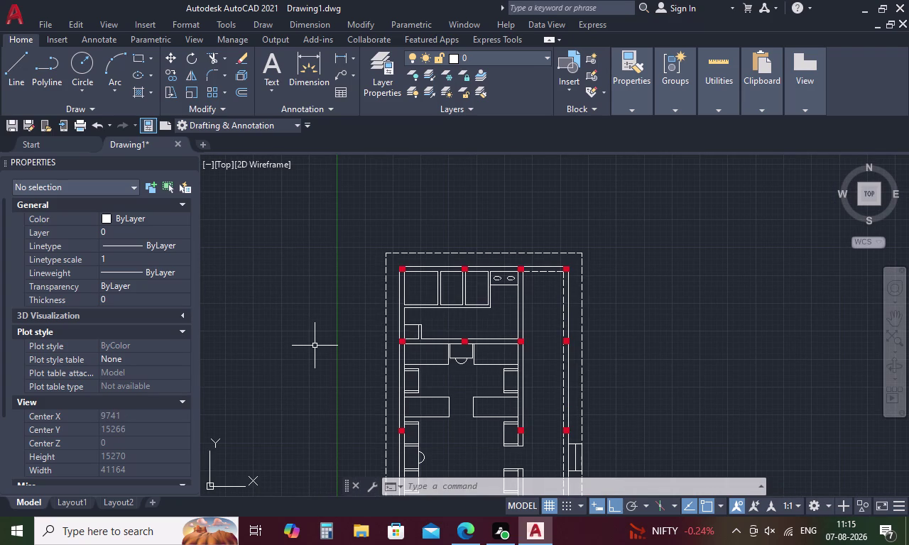
key(Escape)
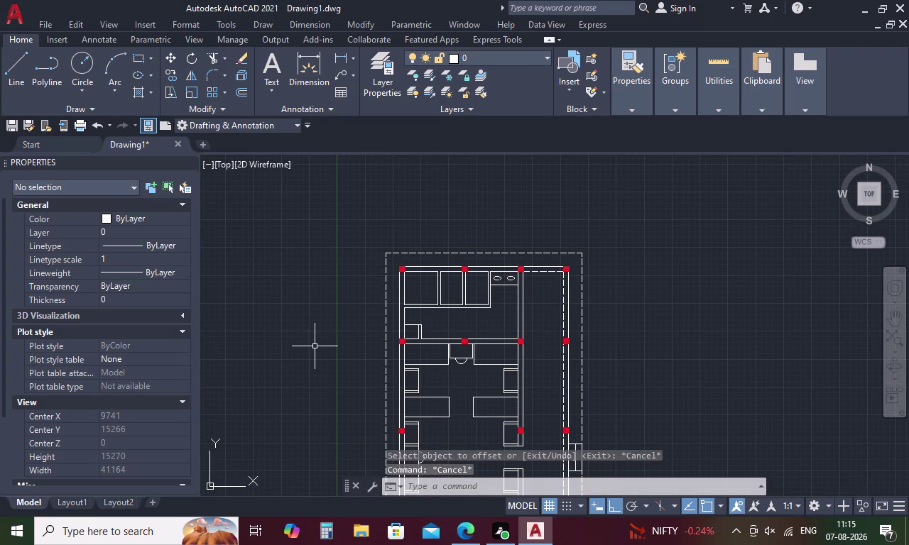
key(l)
key(Return)
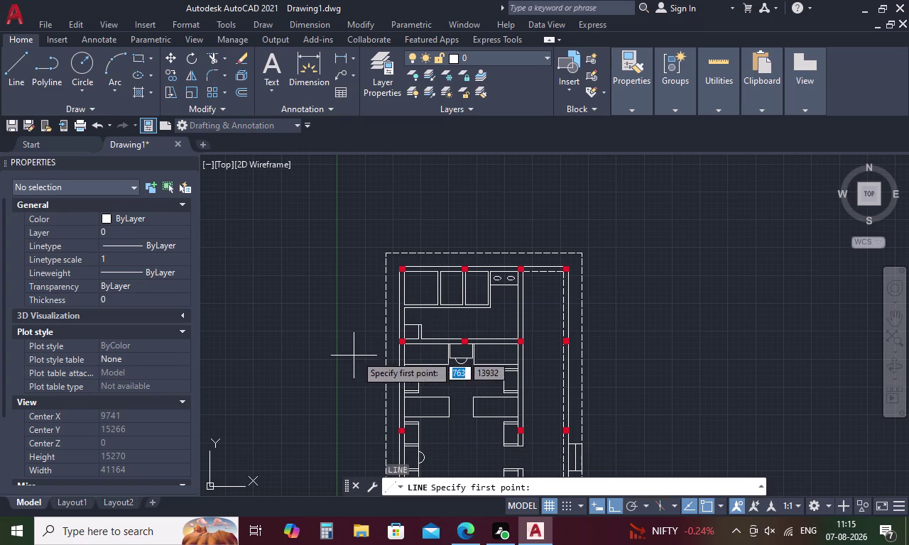
Zoom to the upper-left corner and abandon two stray line attempts.
scroll(up, 3)
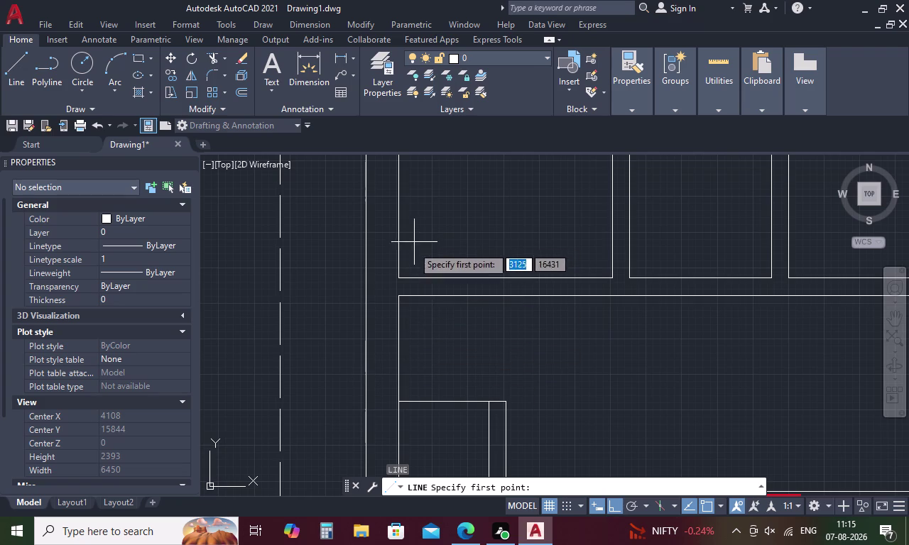
click(398, 276)
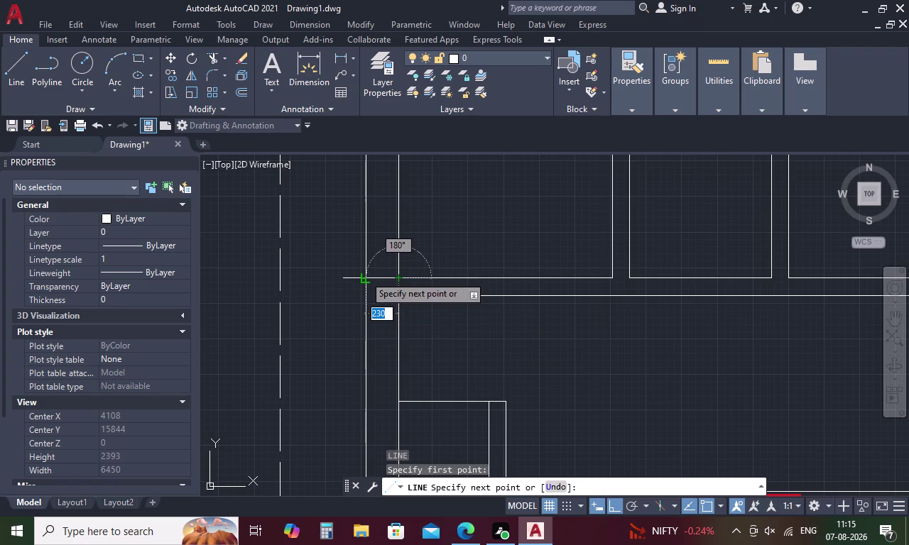
key(Escape)
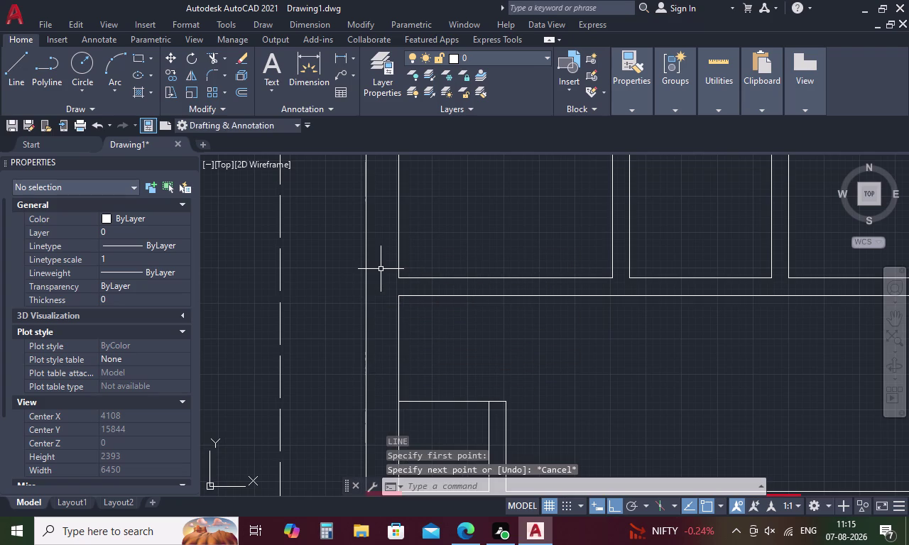
key(space)
click(399, 292)
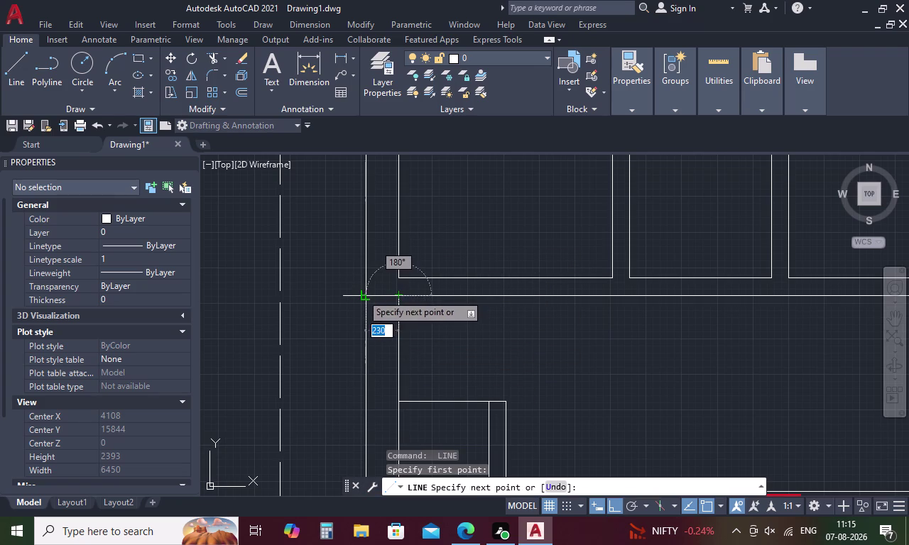
click(362, 294)
key(Escape)
Offset the short wall-end line 600 units downward.
key(o)
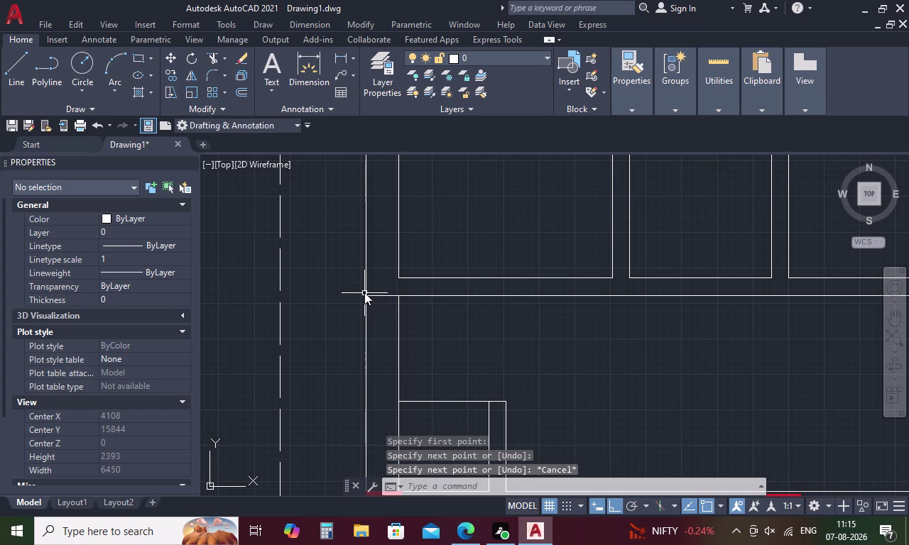
key(space)
key(6)
key(0)
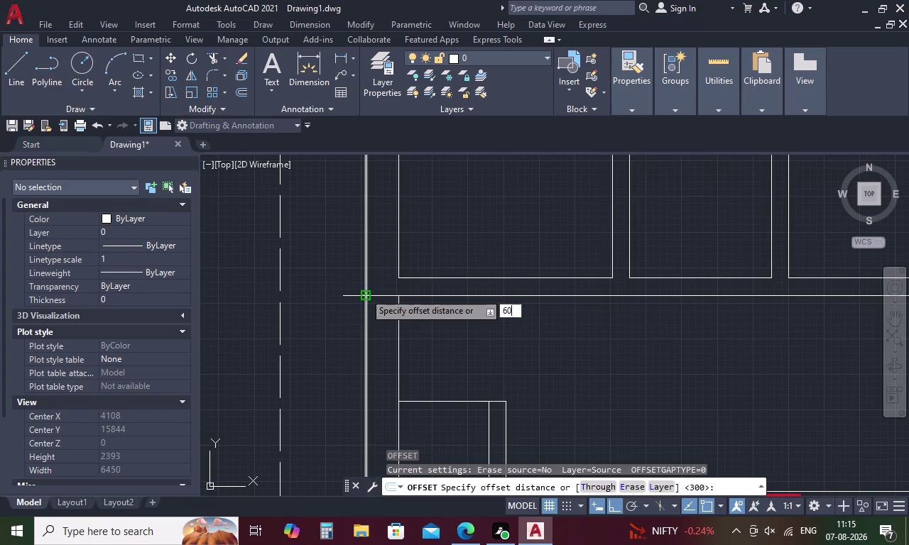
text(0)
key(space)
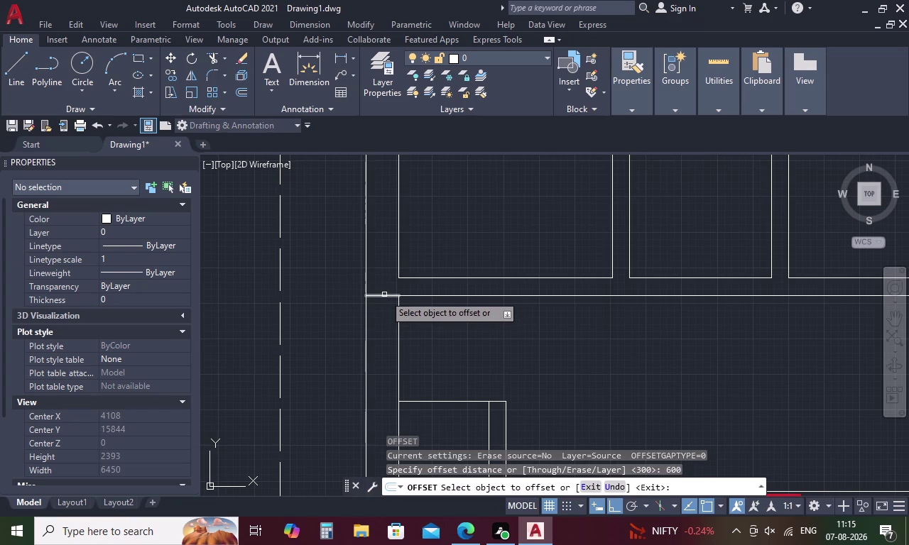
click(385, 295)
click(383, 334)
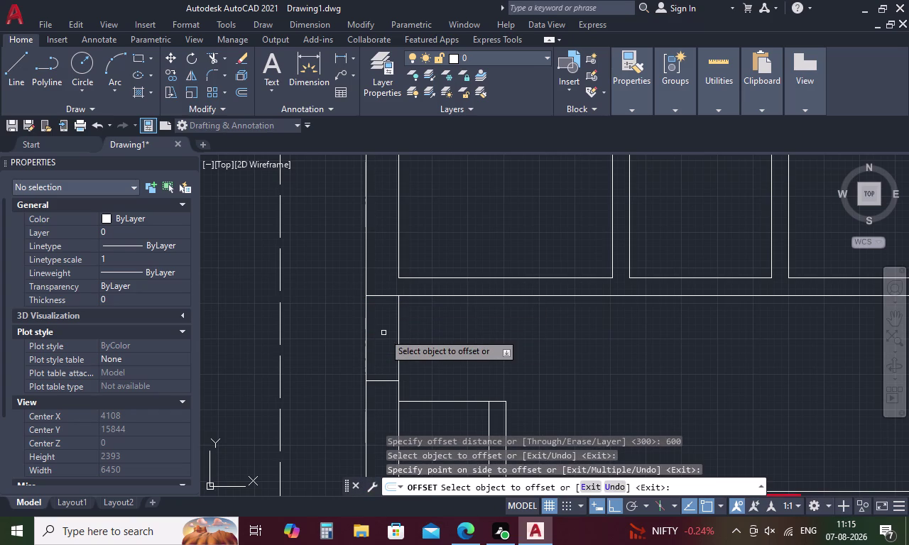
key(Escape)
Start a new line on the top wall line at the corner.
key(l)
key(space)
click(380, 292)
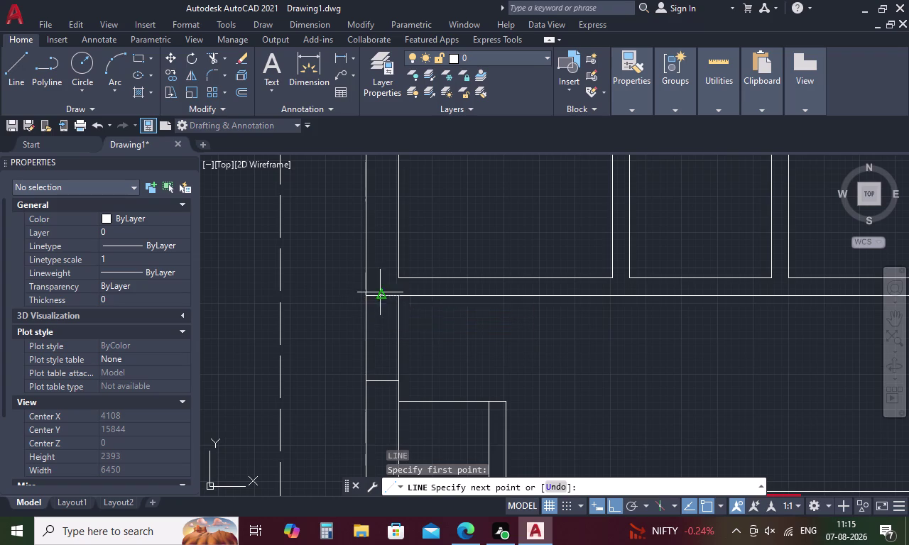
End the vertical line at the short line and try a 1-unit offset of it.
click(378, 381)
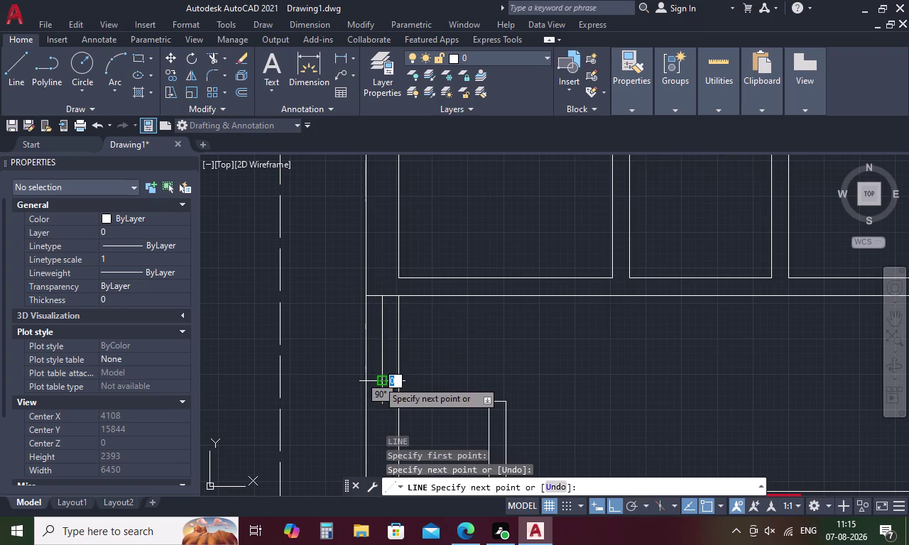
key(Escape)
text(O)
key(space)
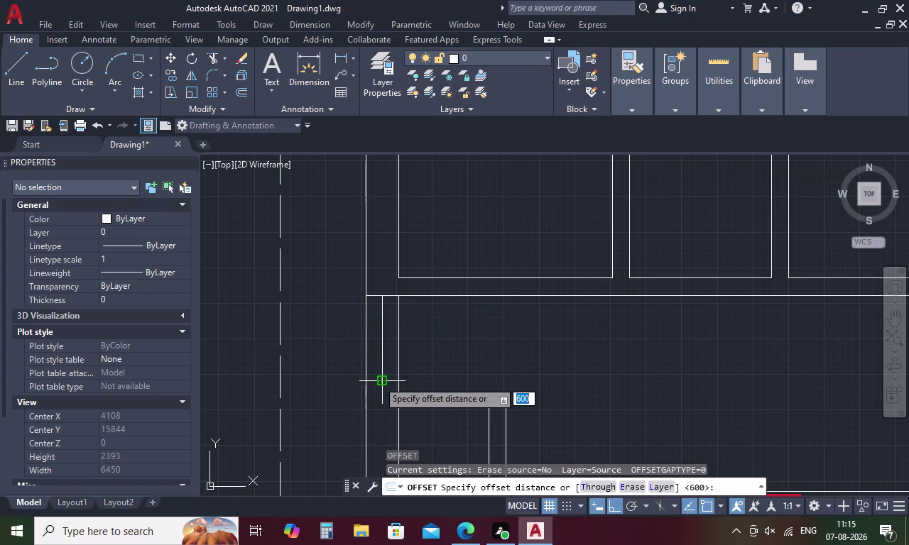
text(1)
key(space)
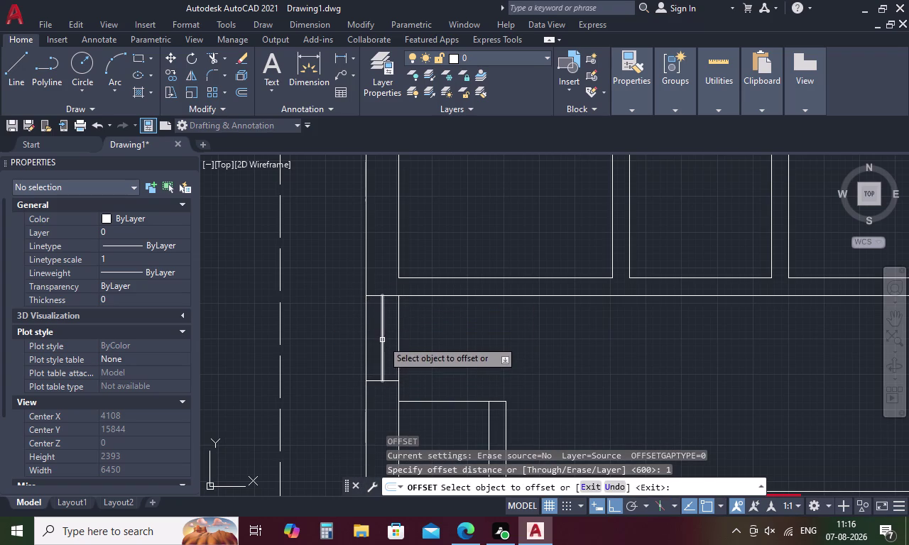
click(382, 341)
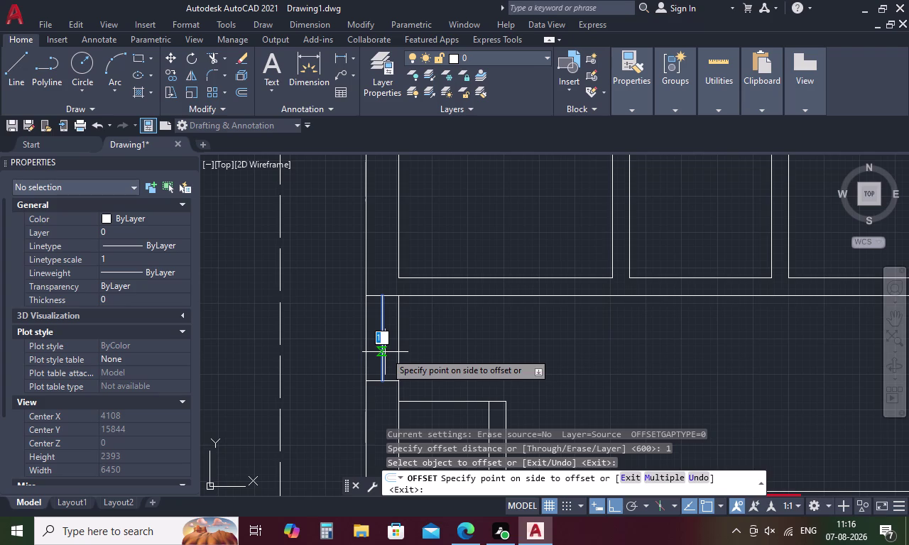
key(Escape)
Retry offsetting the new vertical line by 1 unit, then cancel.
key(o)
key(space)
text(1)
key(space)
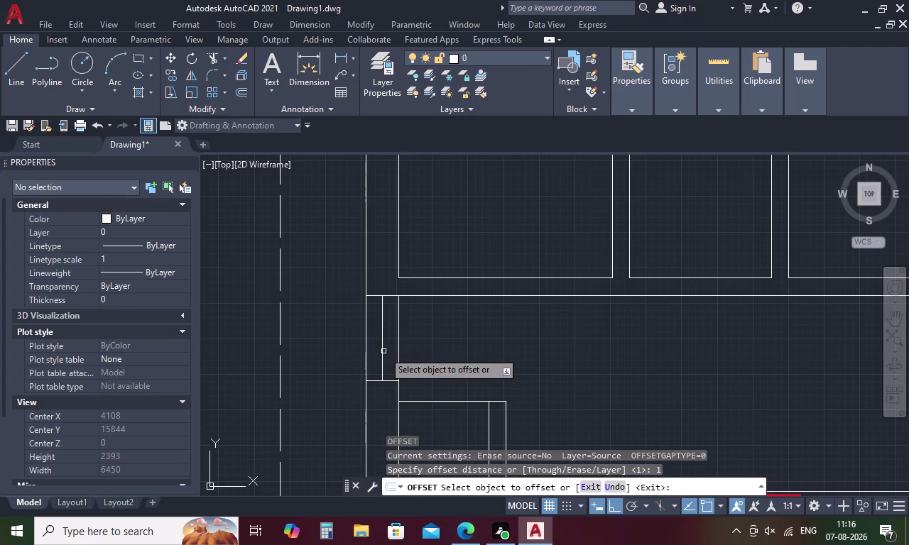
click(383, 345)
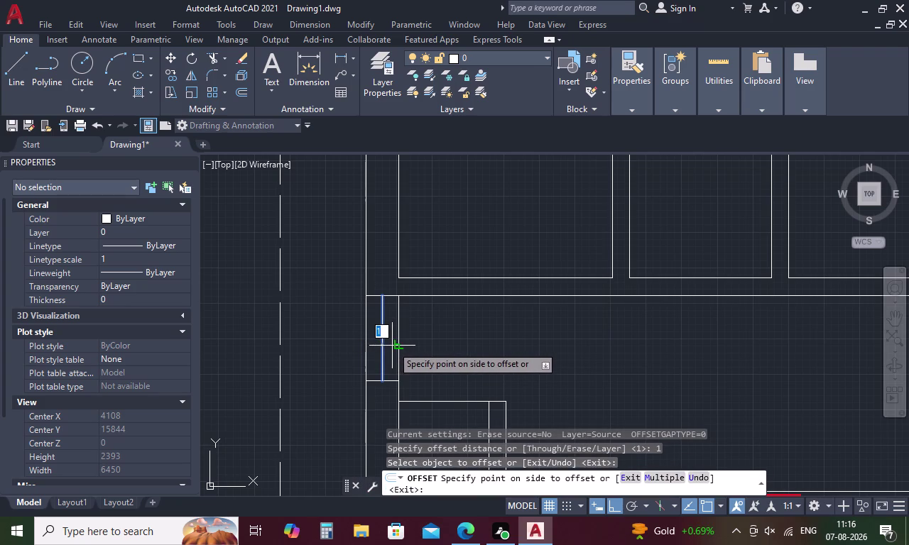
scroll(up, 3)
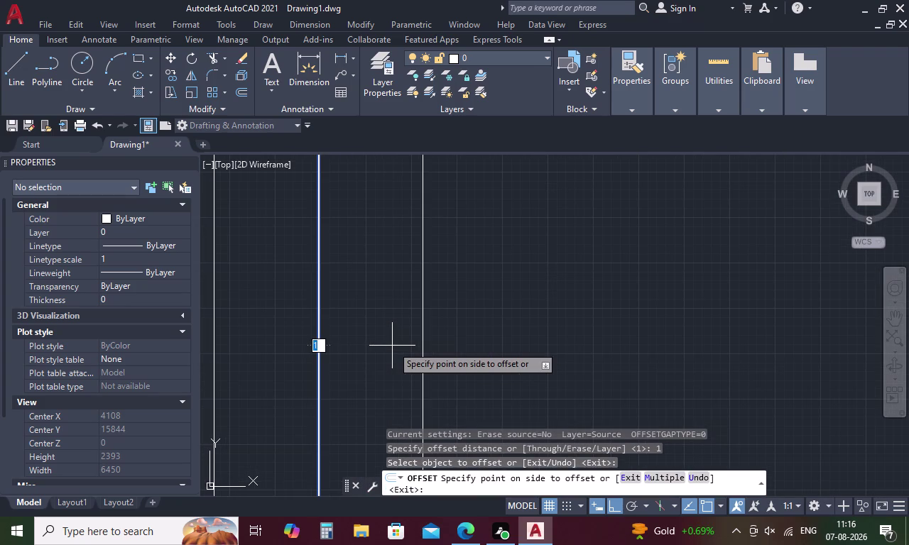
key(Escape)
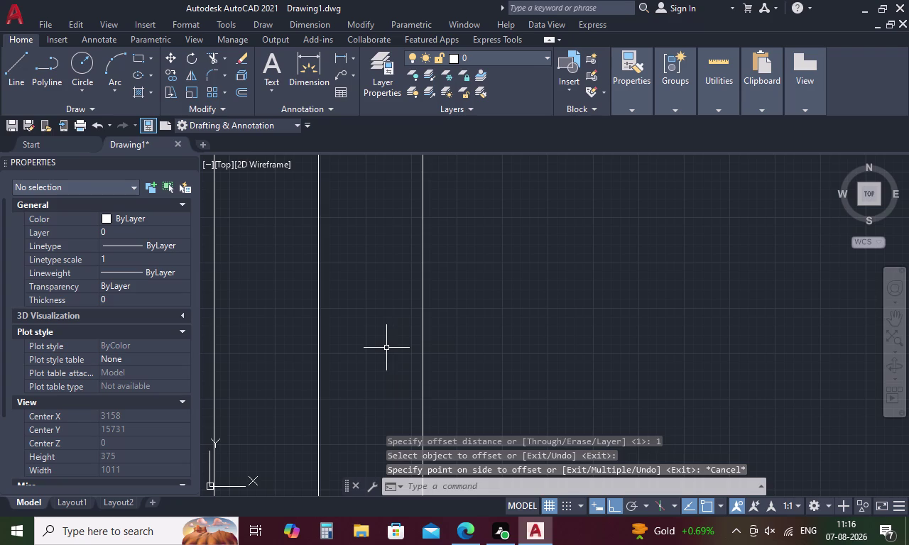
Offset the upper-left vertical wall line by 0.25 units.
text(O)
key(space)
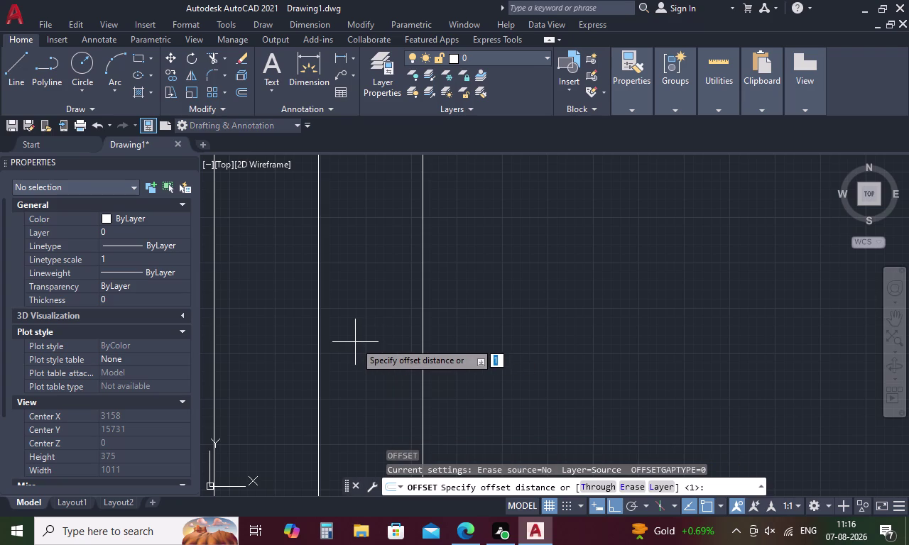
key(period)
text(25)
key(space)
click(318, 330)
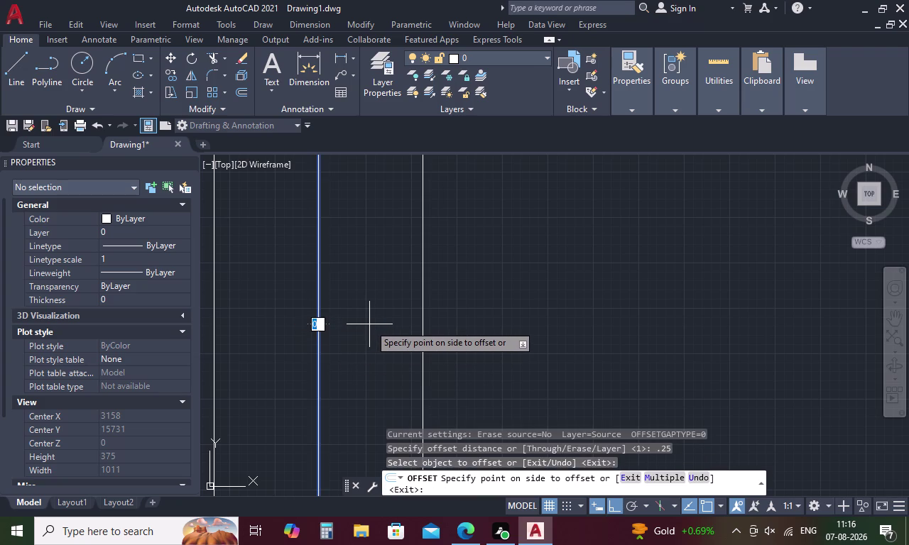
key(Escape)
scroll(down, 3)
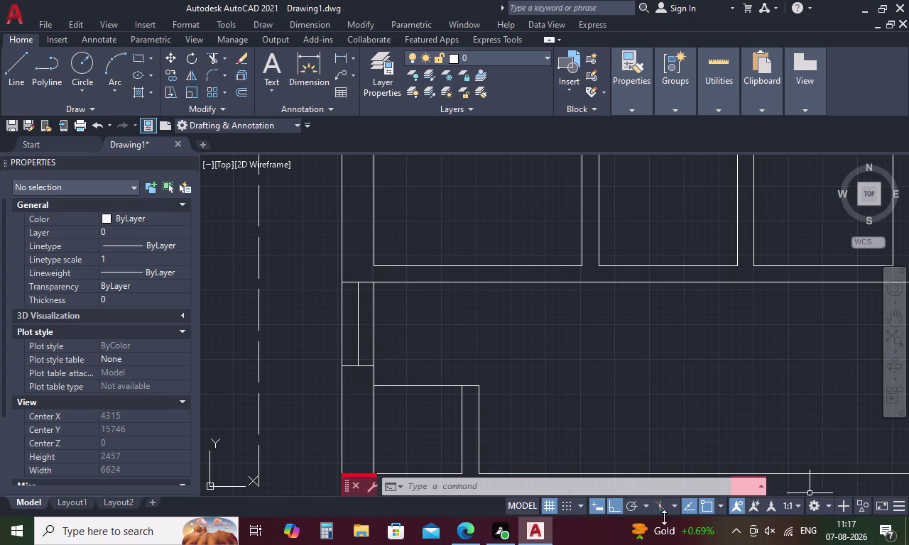
scroll(down, 3)
scroll(up, 3)
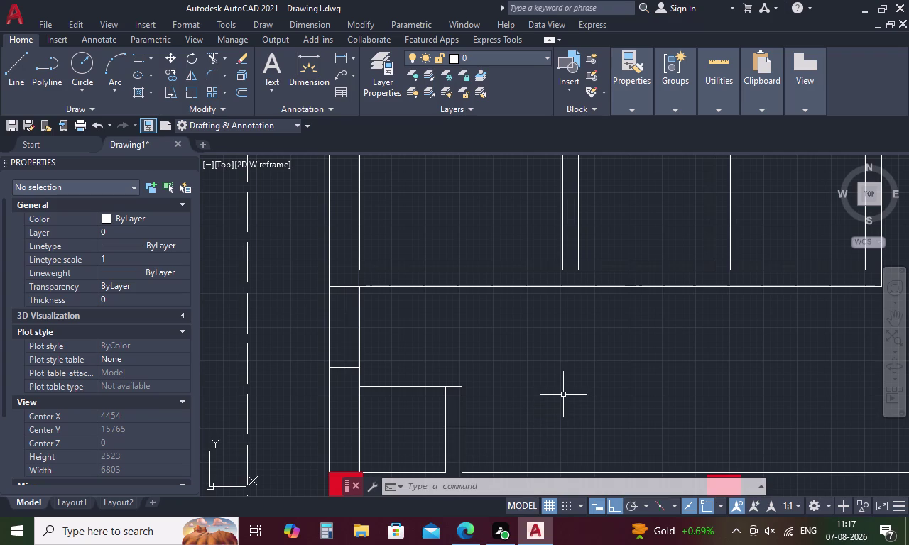
Offset the thin upper-left vertical wall line by 25.4 units for the jamb.
text(O)
key(space)
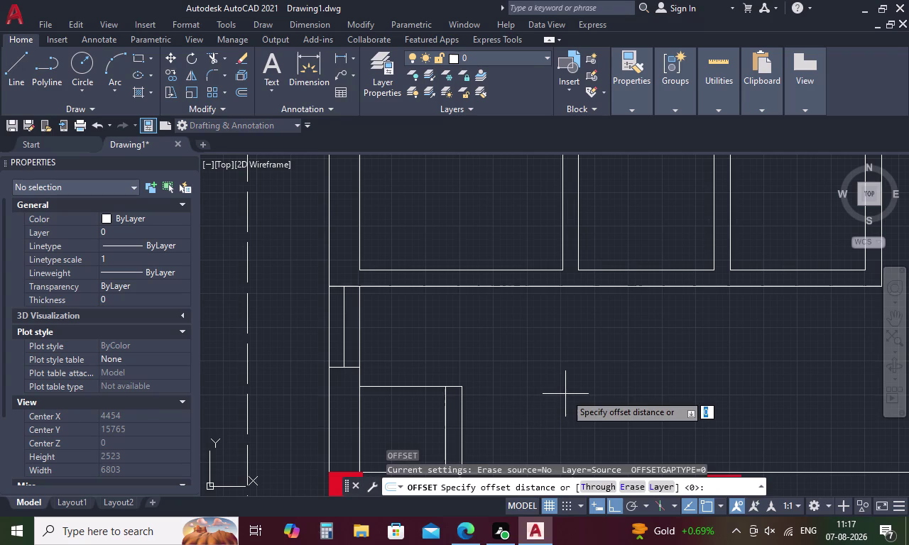
text(25.)
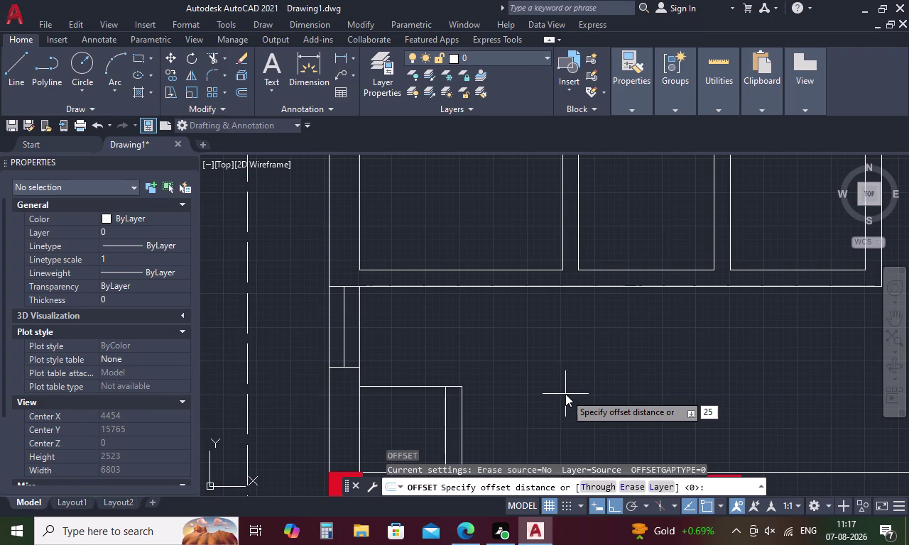
text(4)
key(space)
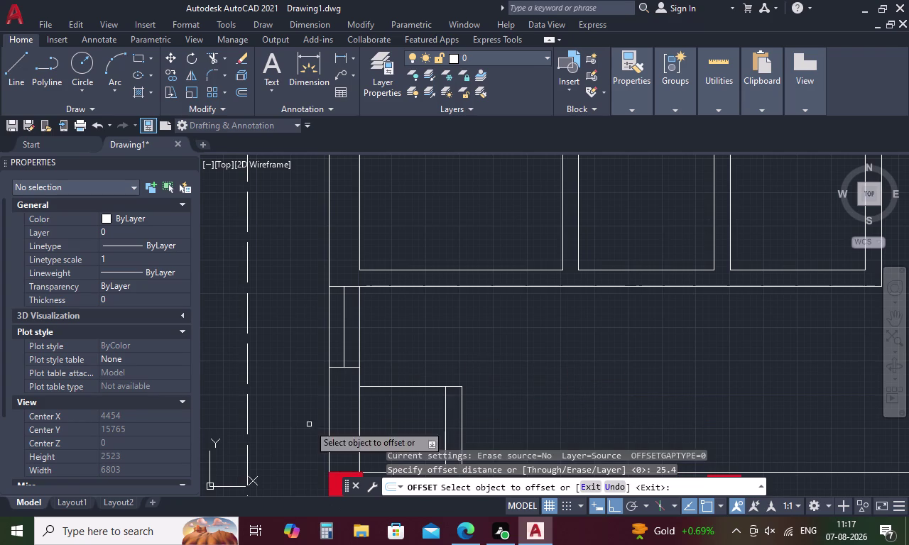
click(344, 349)
click(355, 353)
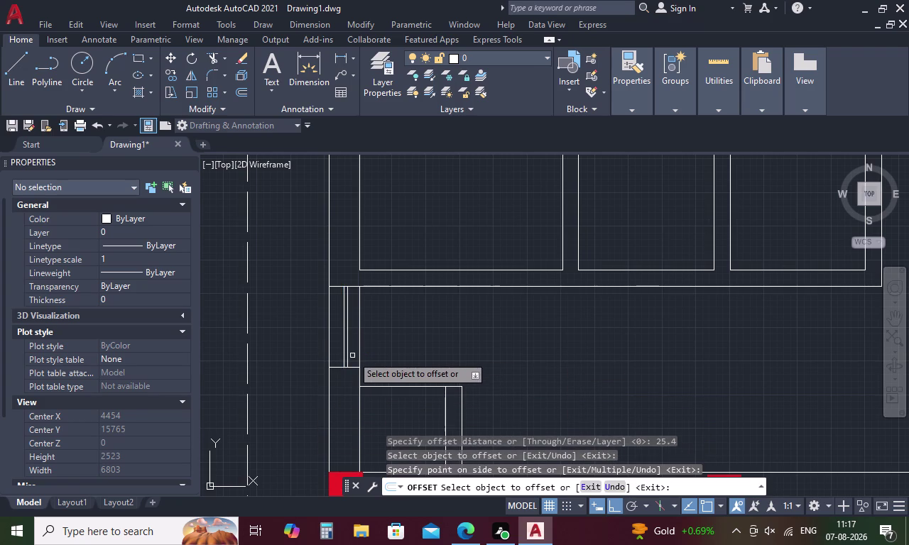
click(344, 361)
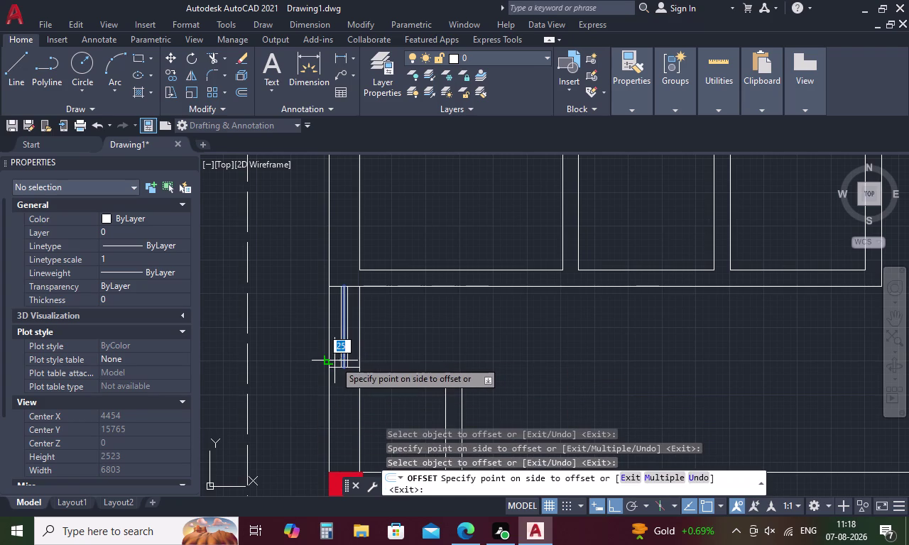
click(334, 361)
key(Escape)
Delete the extra short vertical line in the left opening.
scroll(up, 3)
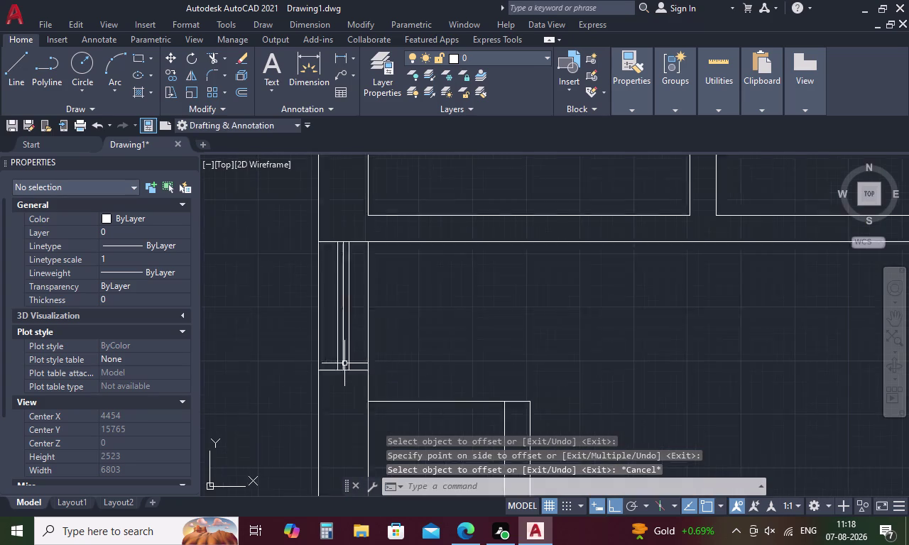
scroll(up, 3)
click(338, 349)
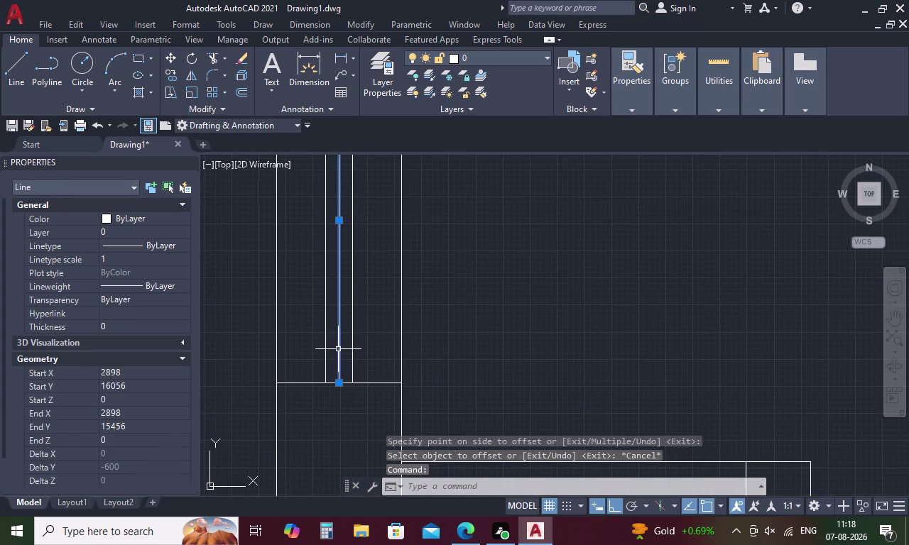
key(Delete)
scroll(down, 3)
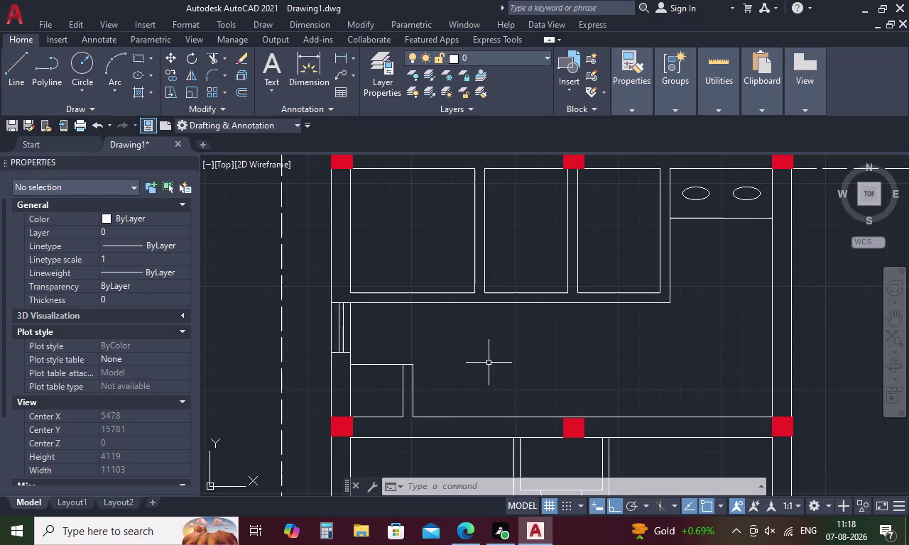
middle_drag(477, 387, 446, 285)
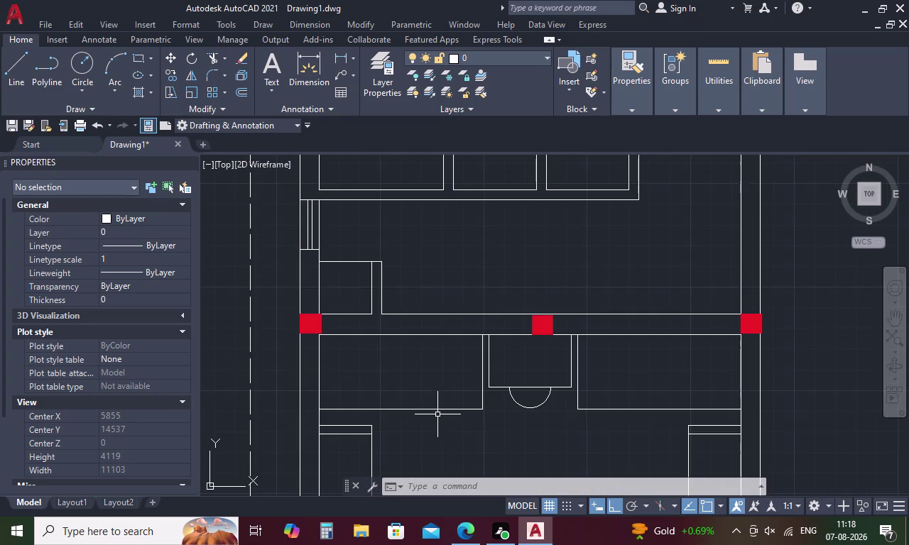
middle_drag(440, 407, 426, 339)
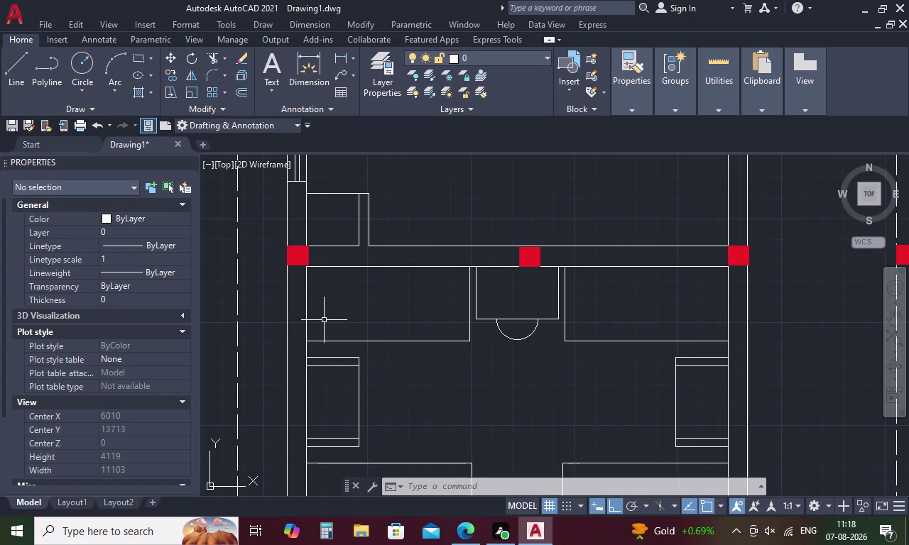
scroll(down, 3)
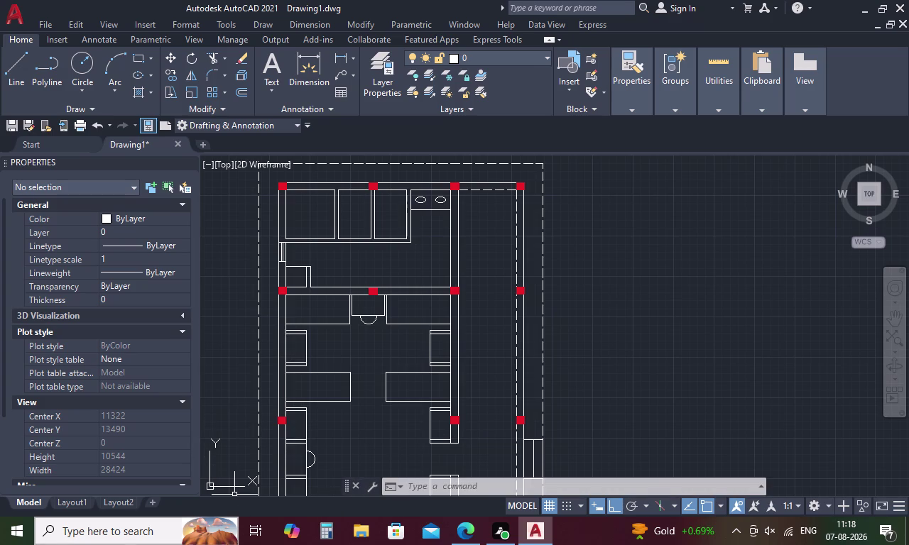
scroll(up, 3)
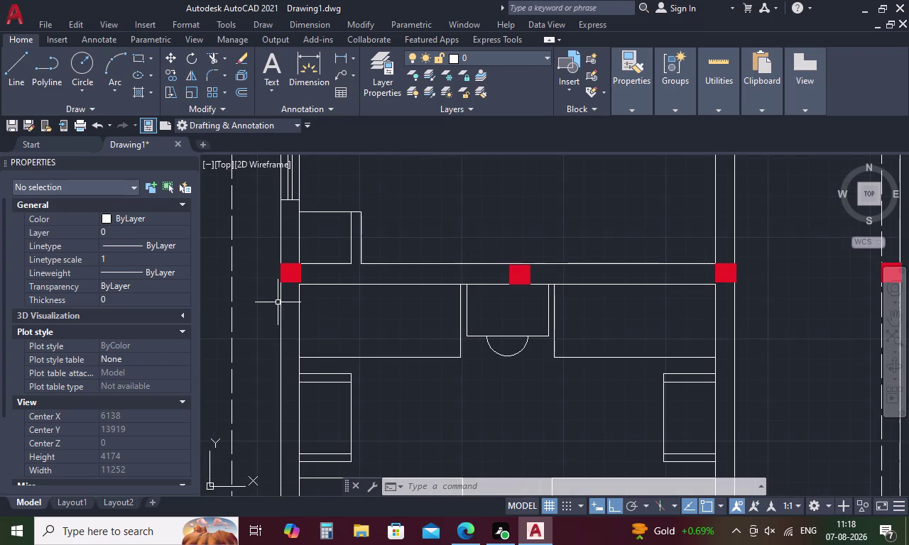
scroll(up, 3)
scroll(down, 3)
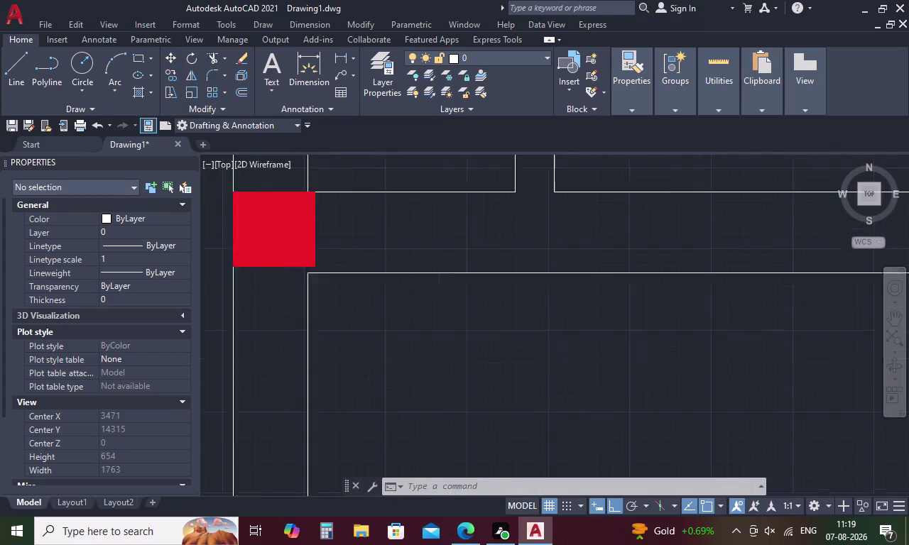
Select the red column hatch at the left end of the middle wall row.
scroll(up, 3)
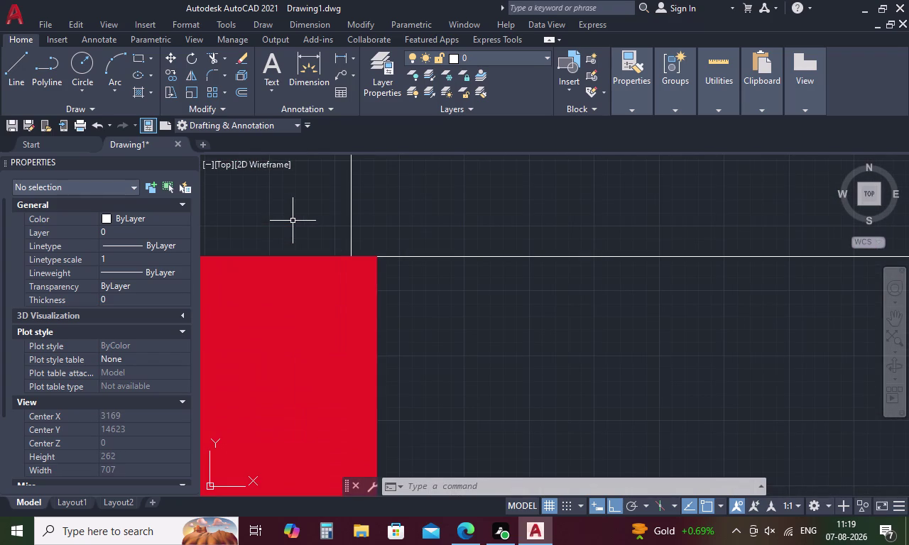
click(330, 258)
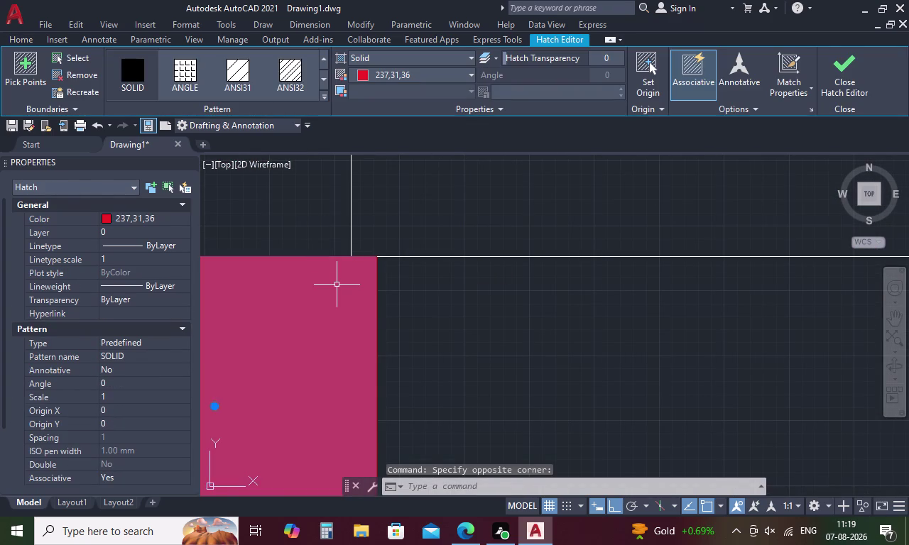
scroll(down, 3)
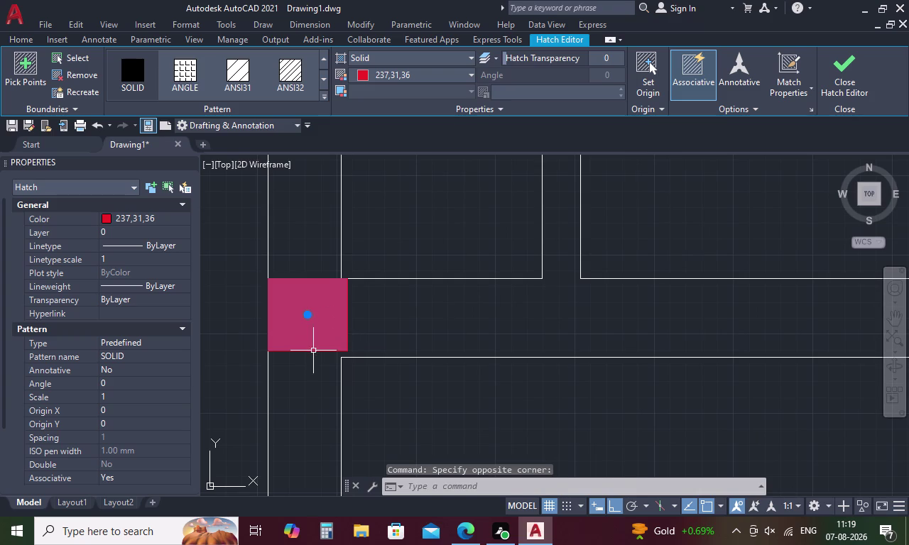
click(314, 352)
click(356, 309)
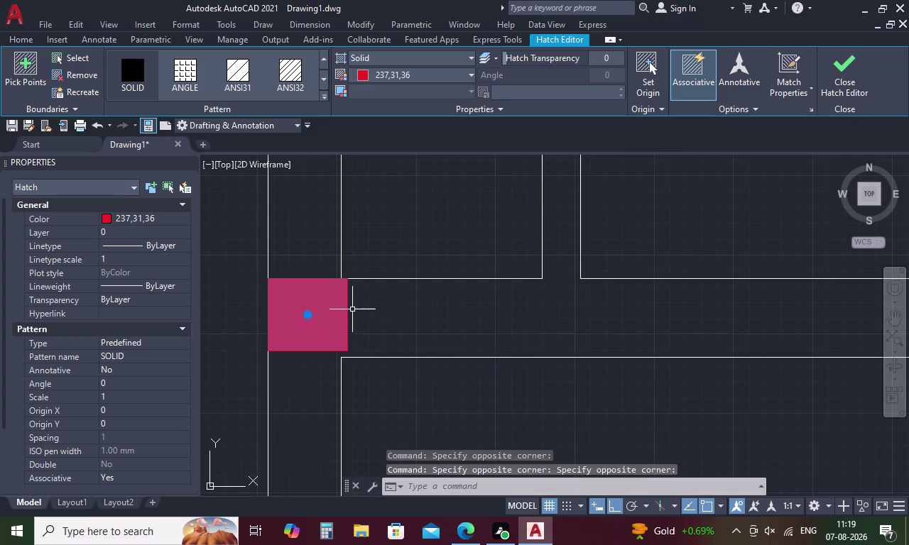
click(347, 316)
click(302, 366)
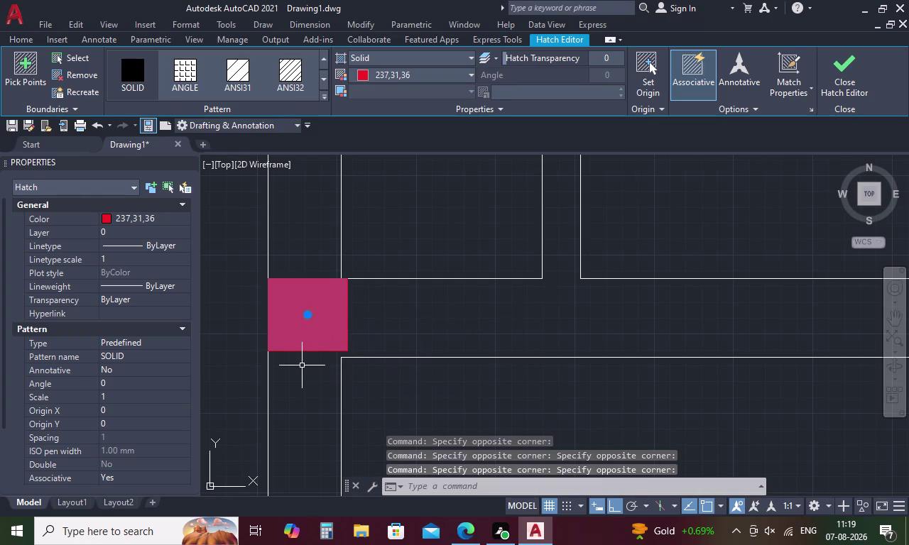
click(300, 348)
click(303, 355)
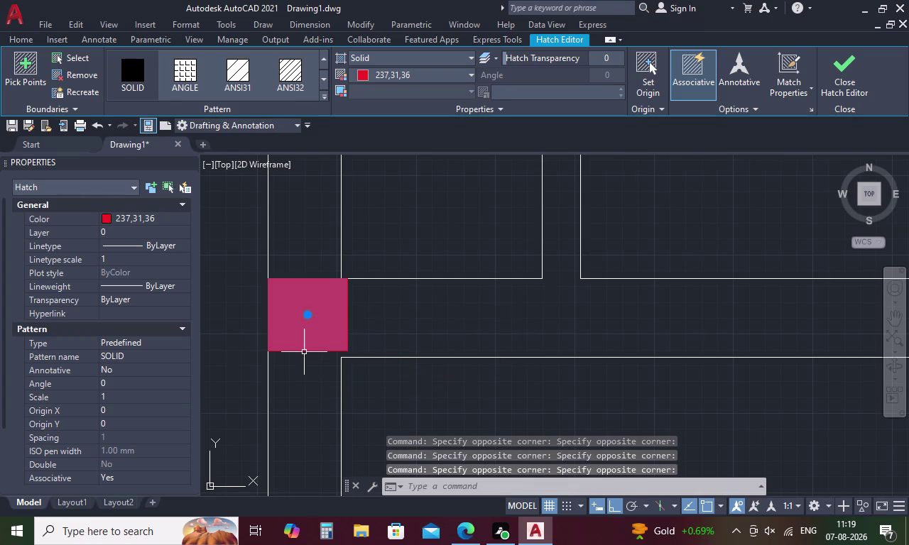
click(303, 352)
Move the column from its corner onto the wall corner, then delete it.
right_click(301, 331)
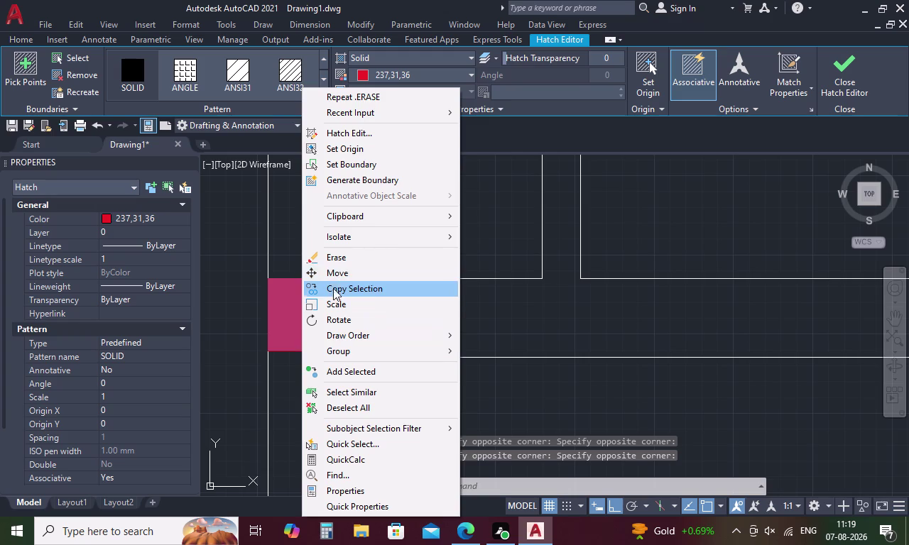
click(335, 272)
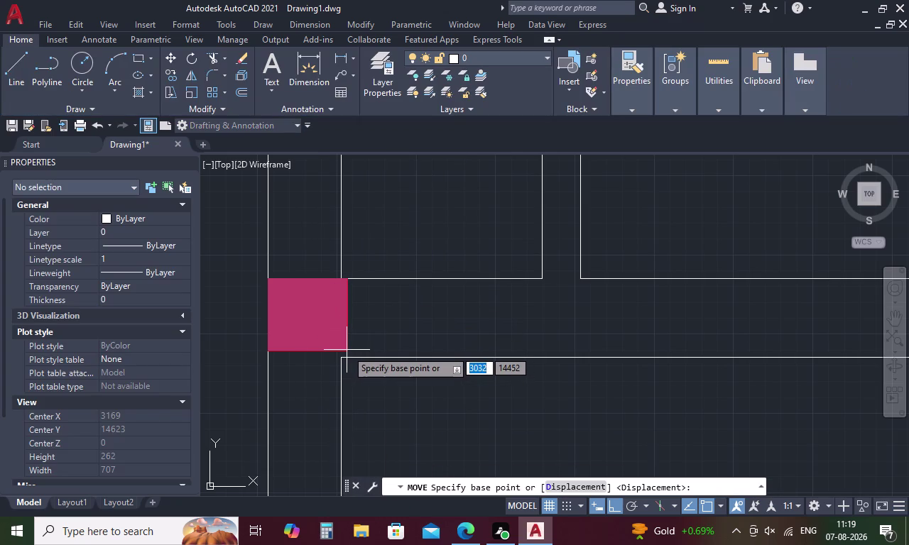
scroll(up, 3)
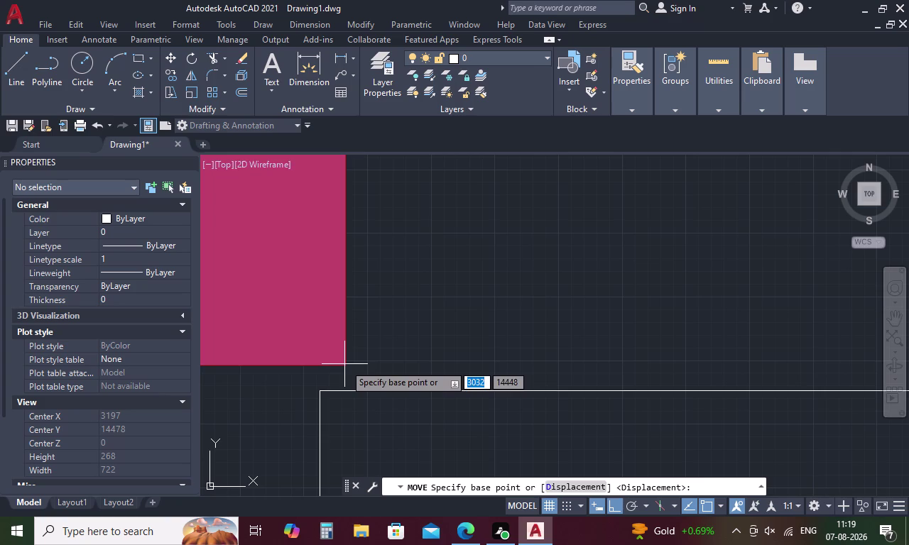
click(345, 364)
click(349, 393)
scroll(down, 3)
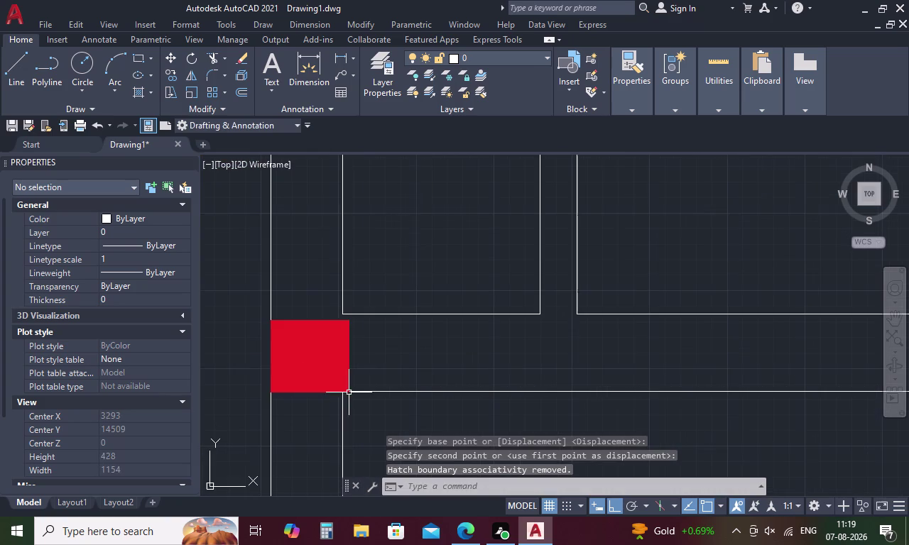
scroll(up, 3)
scroll(down, 3)
click(338, 339)
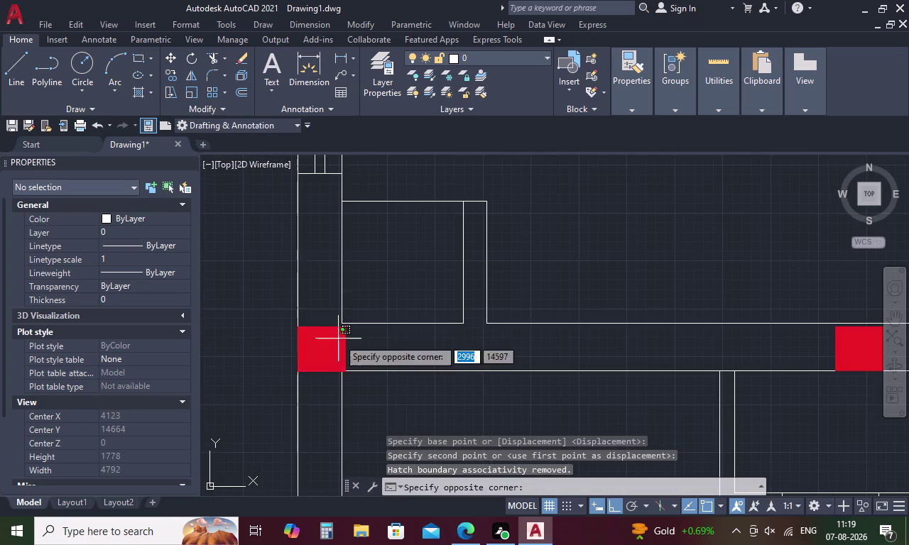
key(Delete)
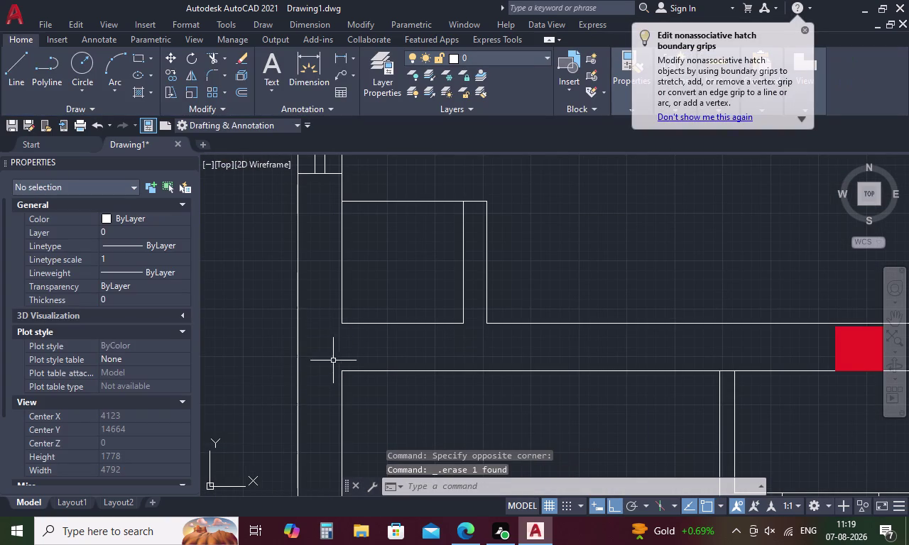
Select the red column hatch at the right end of the middle wall row.
scroll(down, 3)
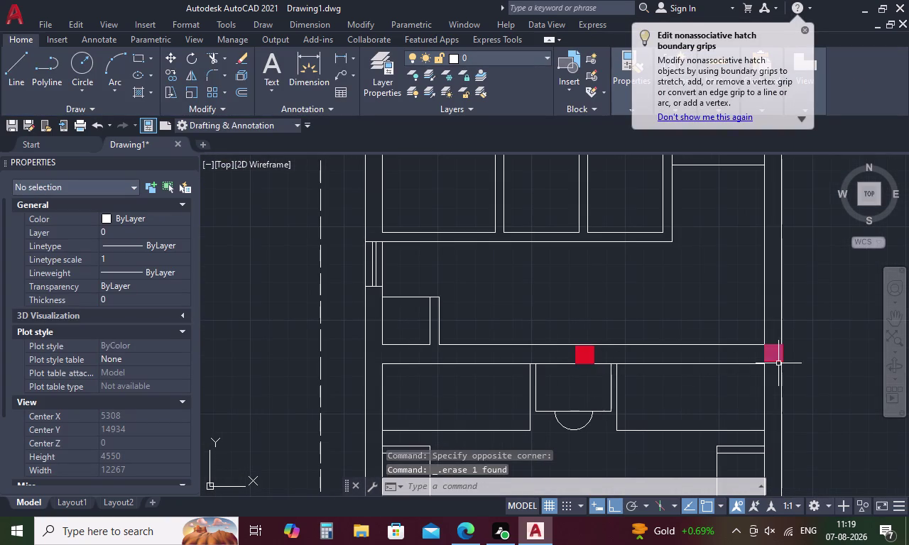
scroll(up, 3)
scroll(up, 3)
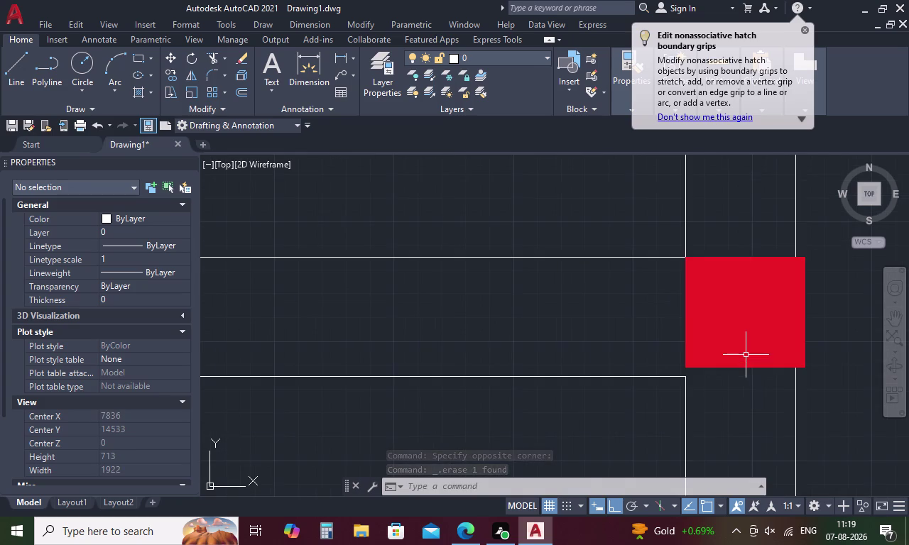
scroll(down, 3)
scroll(down, 3)
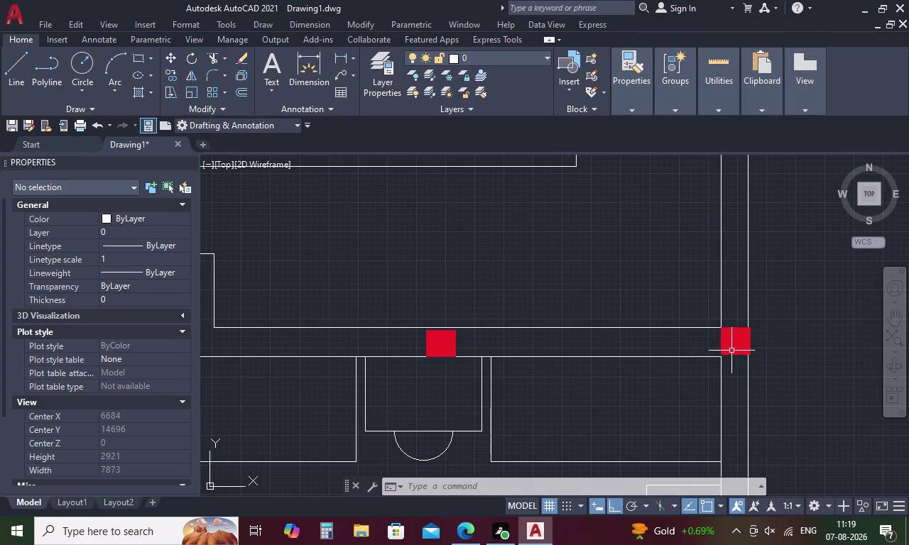
scroll(up, 3)
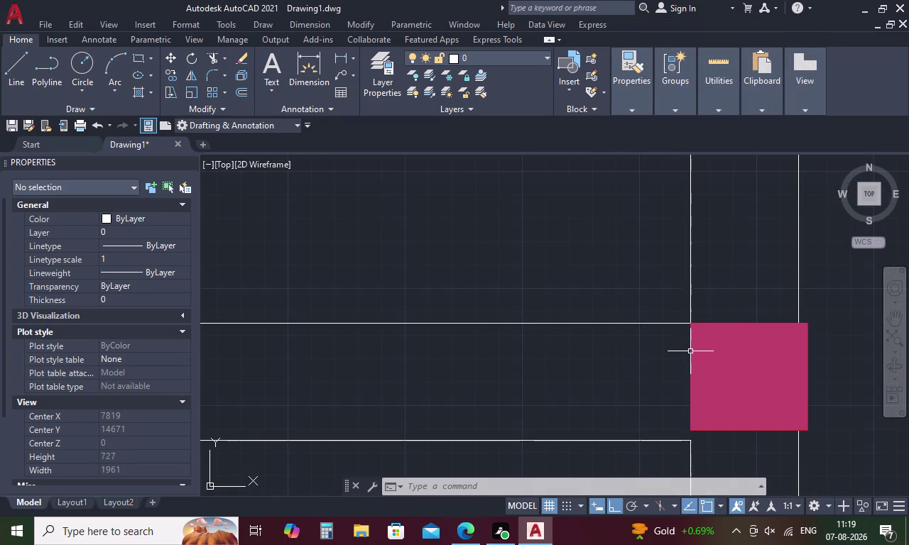
click(690, 352)
click(712, 336)
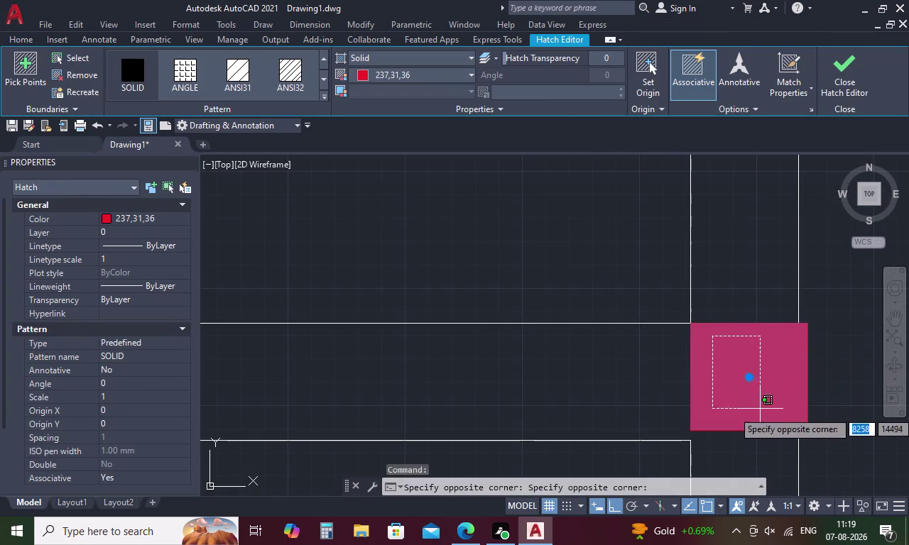
Move the column by its centre grip onto the wall junction and pan out.
click(755, 435)
click(755, 431)
click(755, 431)
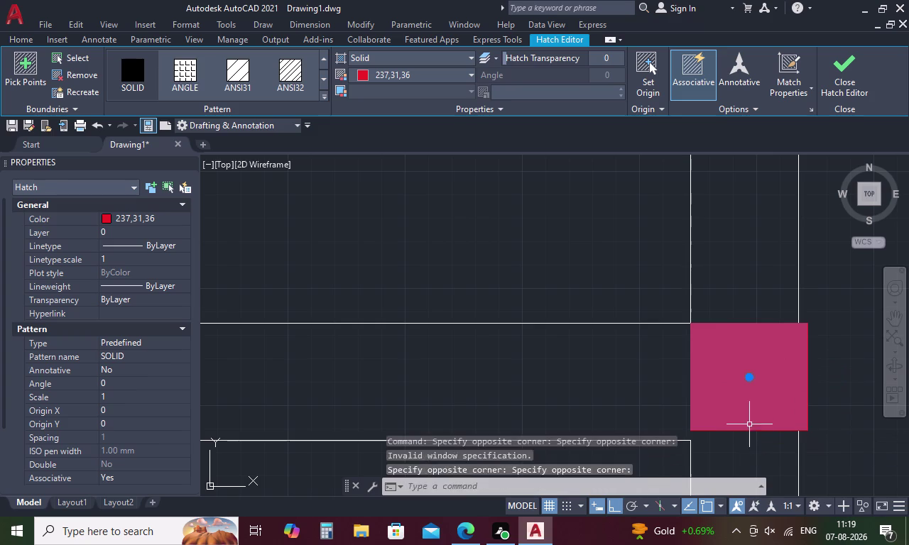
scroll(down, 3)
scroll(down, 3)
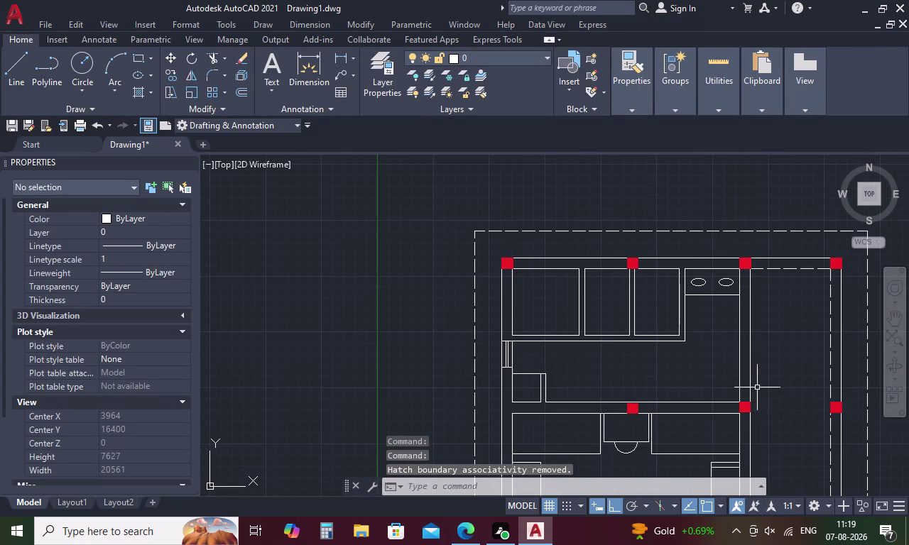
middle_drag(810, 387, 583, 340)
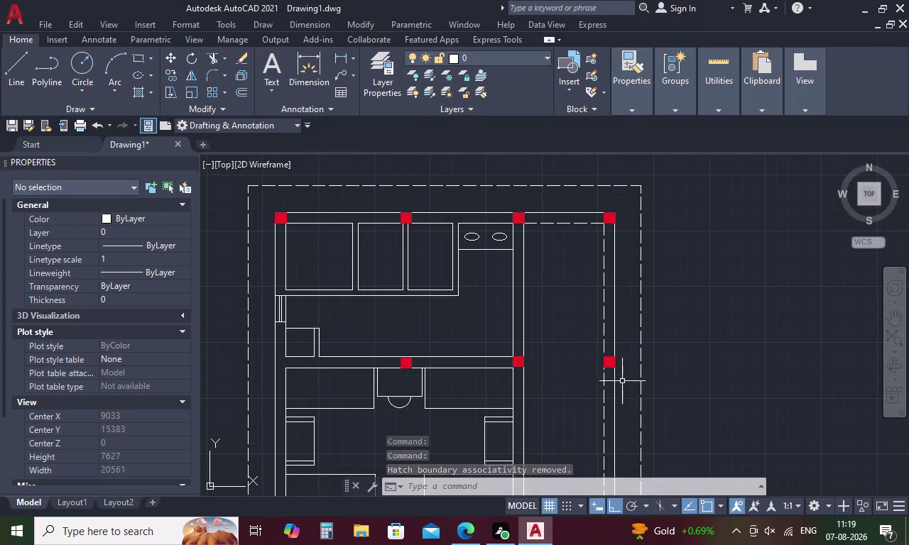
scroll(up, 3)
Select the middle red column square together with its fill and edges.
drag(584, 279, 584, 285)
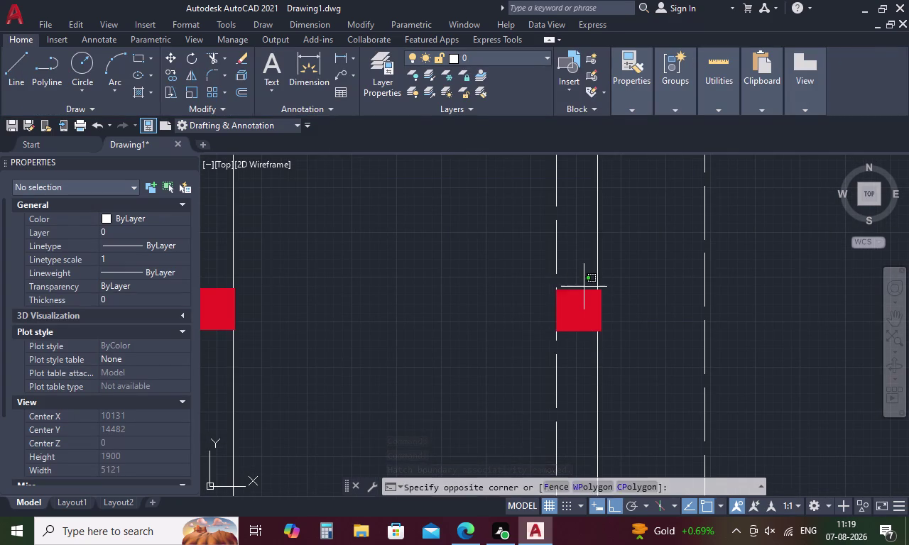
drag(584, 285, 584, 344)
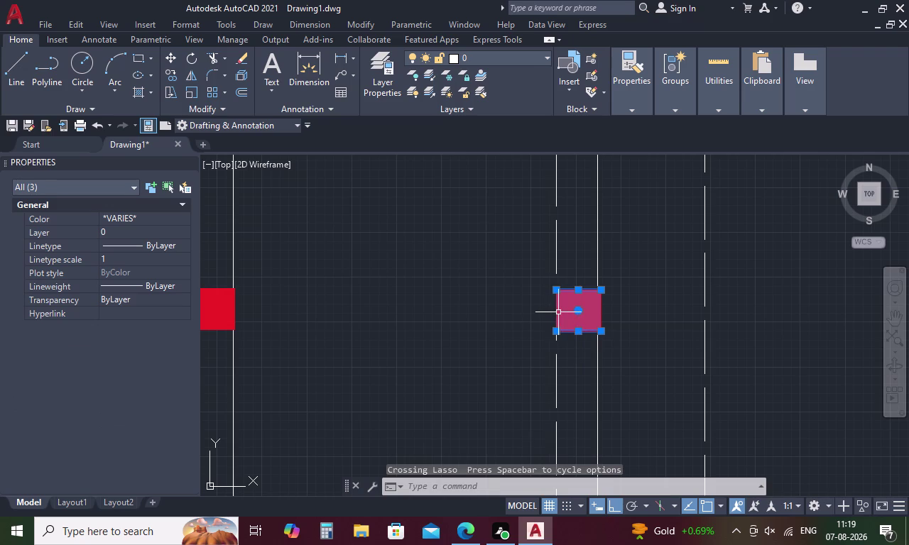
click(556, 313)
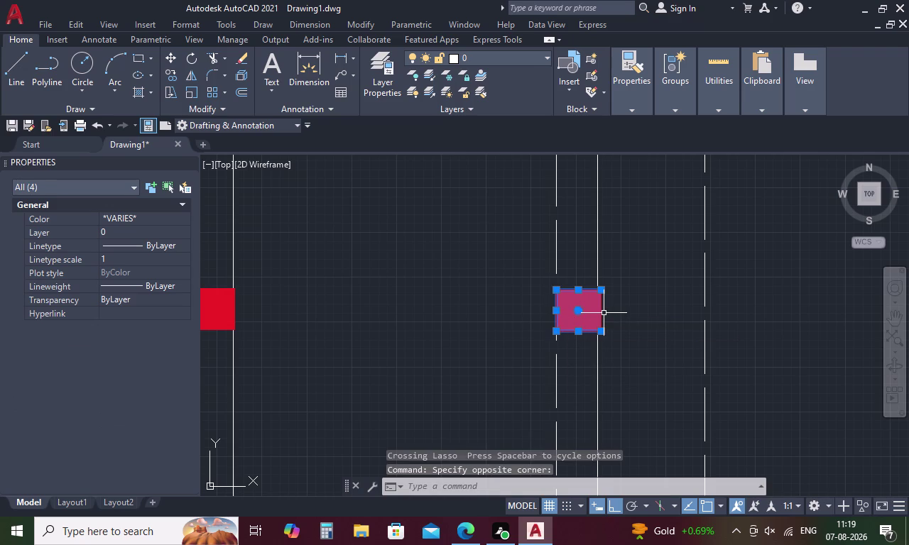
click(601, 311)
Copy the column from its corner base point to the left wall corner.
right_click(575, 357)
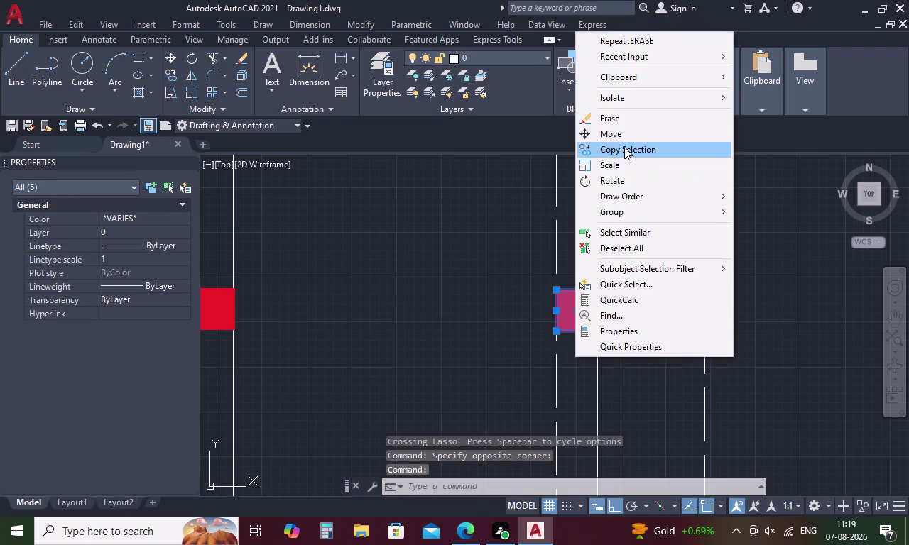
click(624, 147)
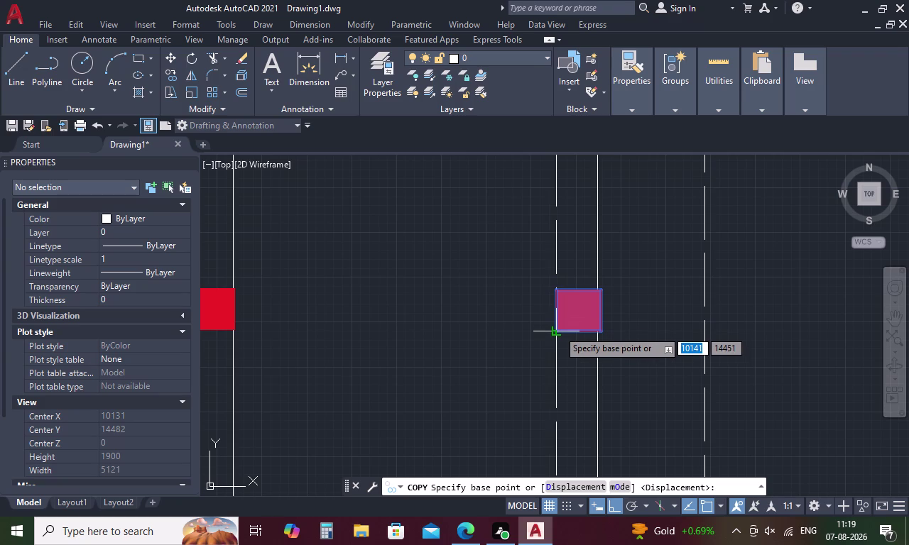
click(602, 332)
scroll(down, 3)
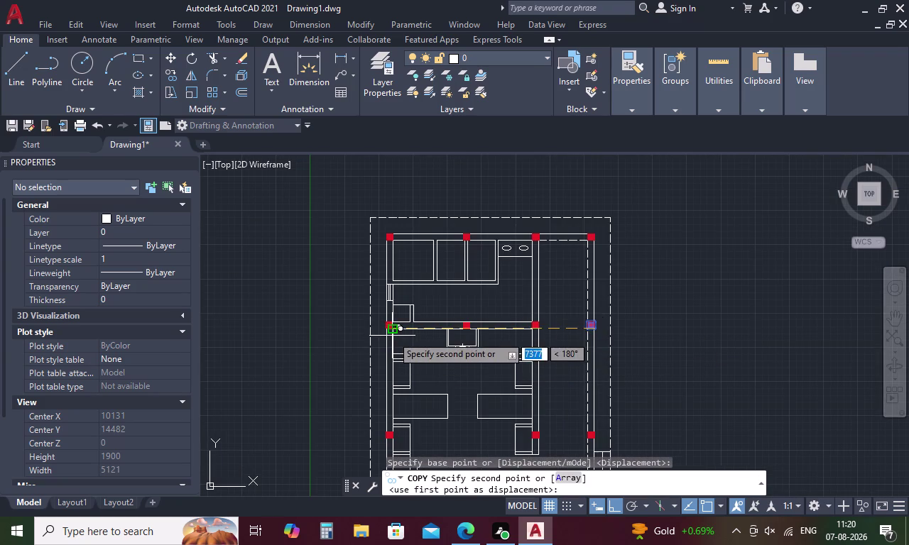
scroll(up, 3)
scroll(up, 3)
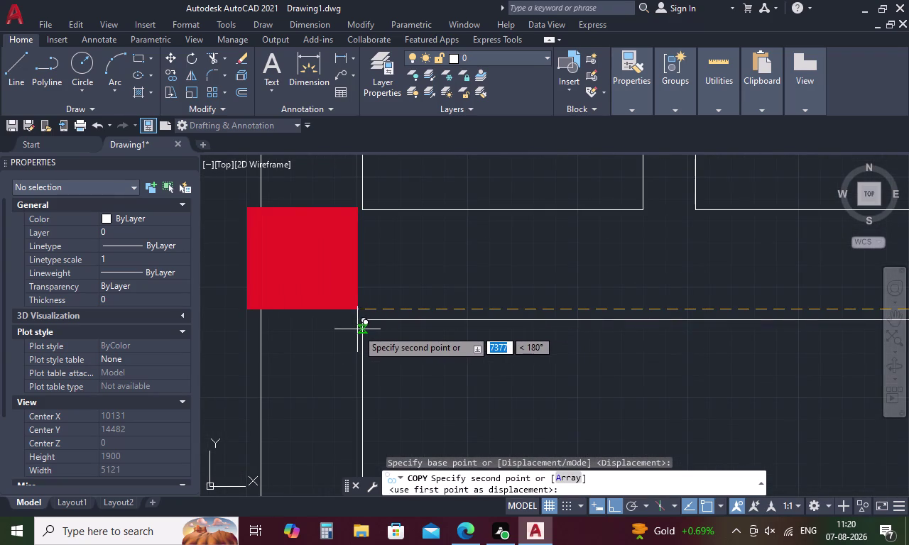
click(363, 322)
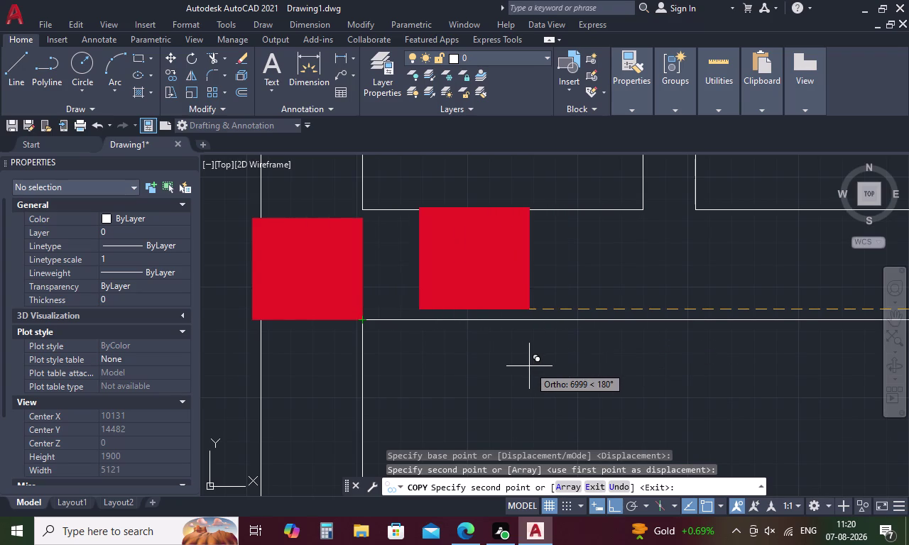
key(Escape)
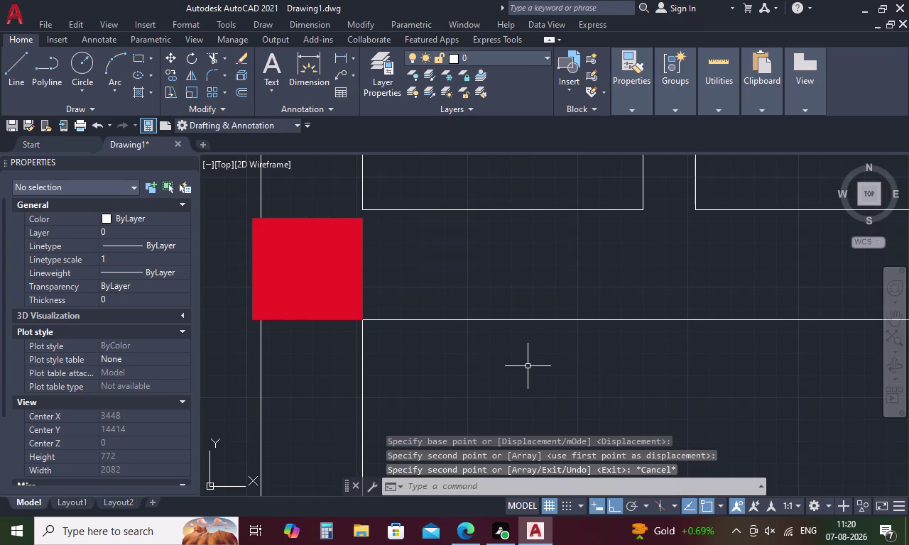
click(290, 248)
Select the top column's outline, fill and edge lines, and delete them.
drag(404, 255, 355, 286)
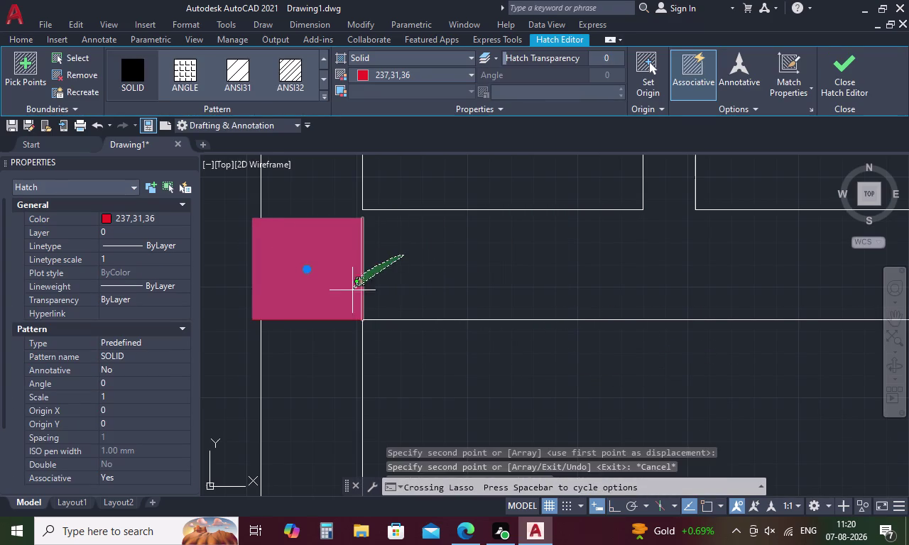
drag(355, 286, 331, 337)
drag(328, 207, 326, 226)
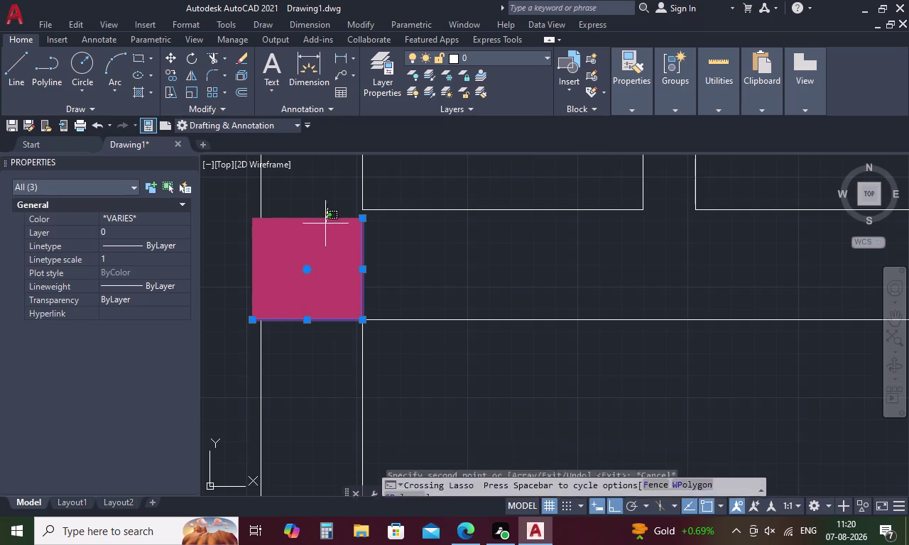
drag(326, 227, 323, 236)
click(253, 271)
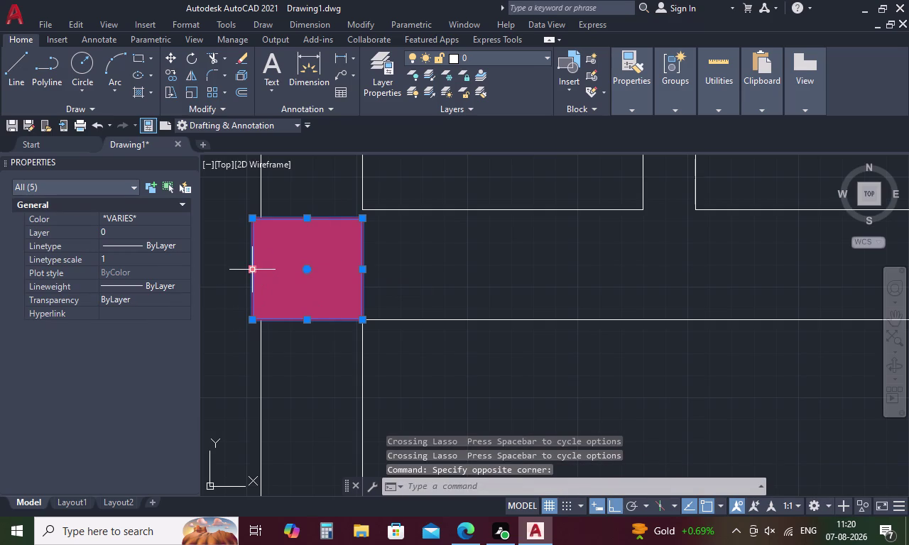
key(Delete)
Select the remaining fill inside the column square and delete it.
scroll(down, 3)
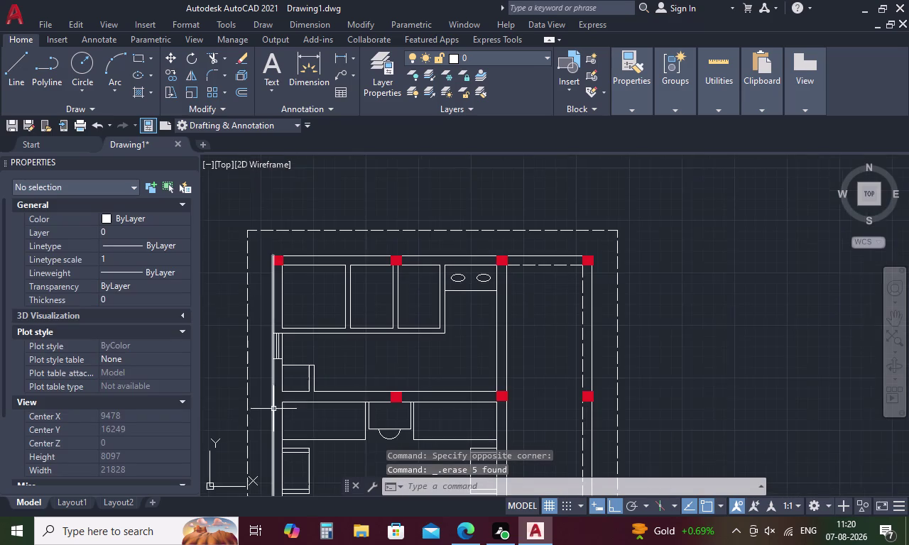
scroll(up, 3)
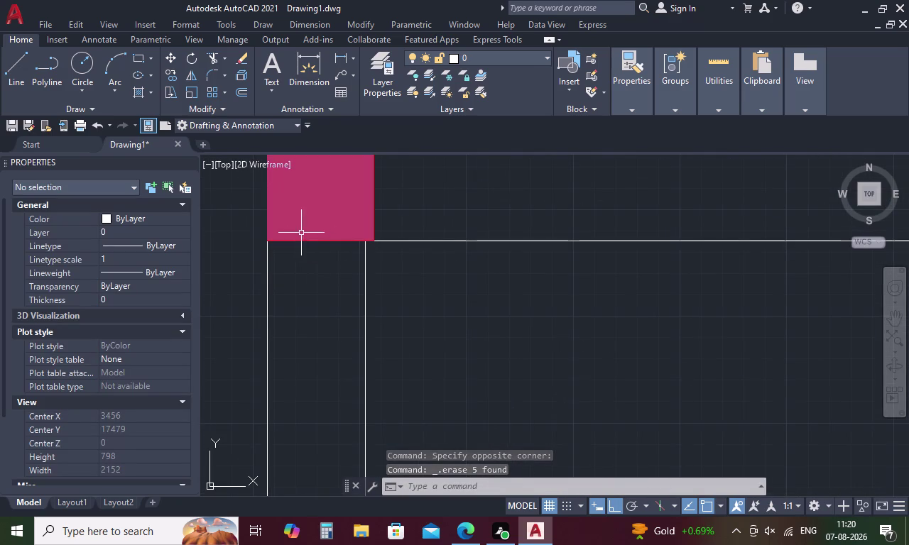
drag(402, 191, 331, 253)
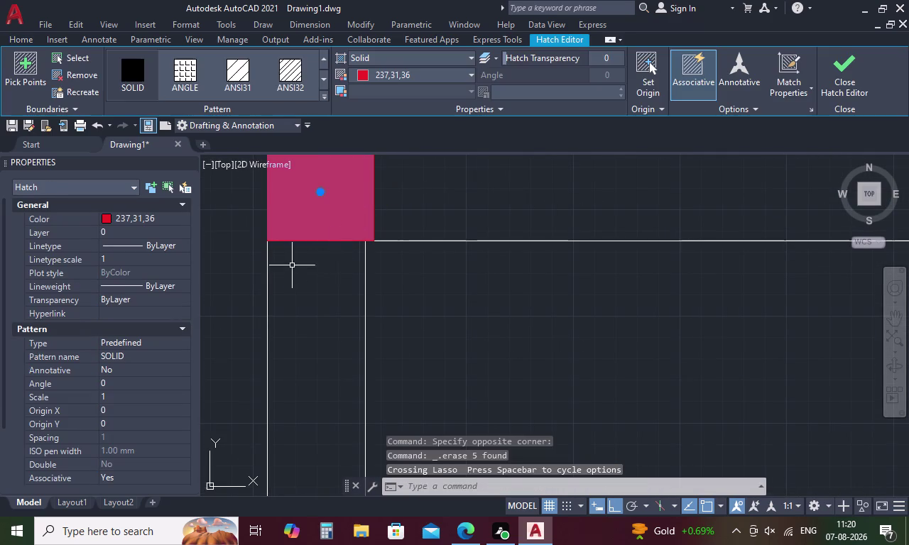
drag(415, 178, 288, 286)
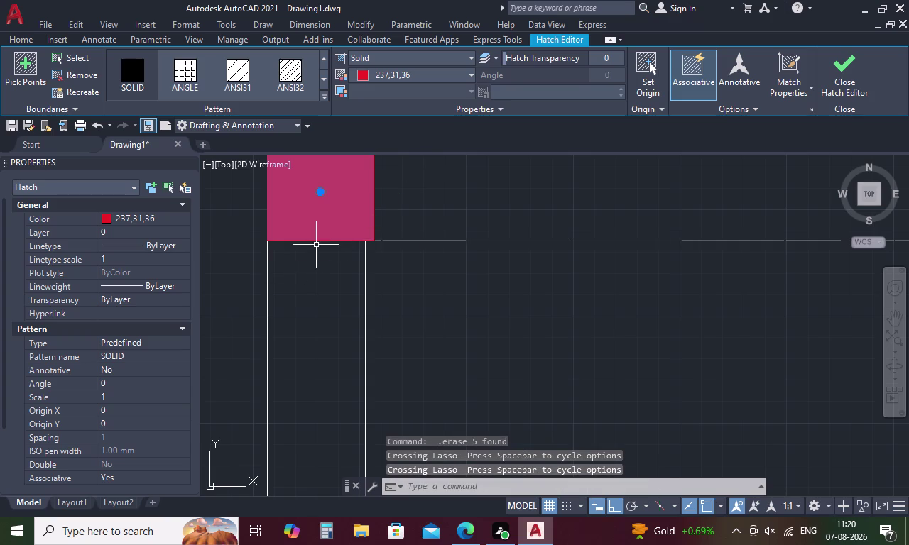
scroll(down, 3)
scroll(up, 3)
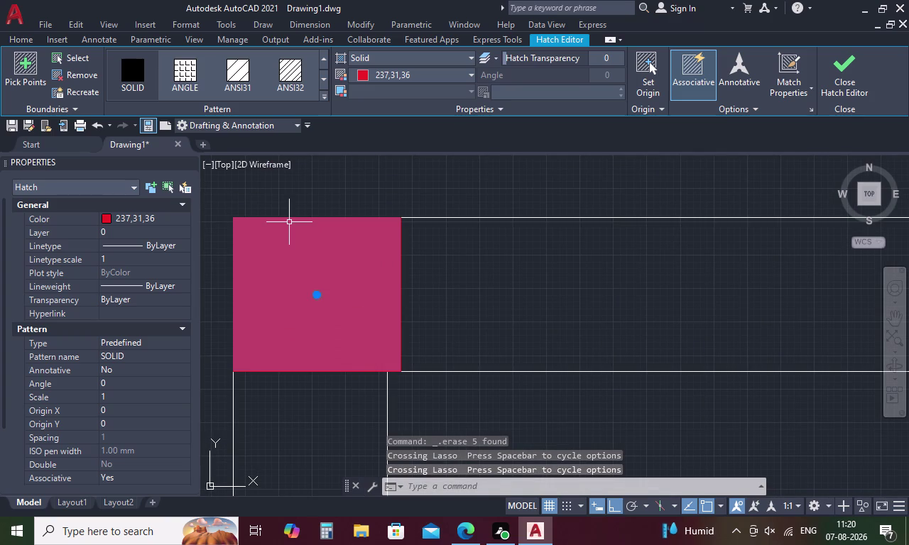
click(297, 218)
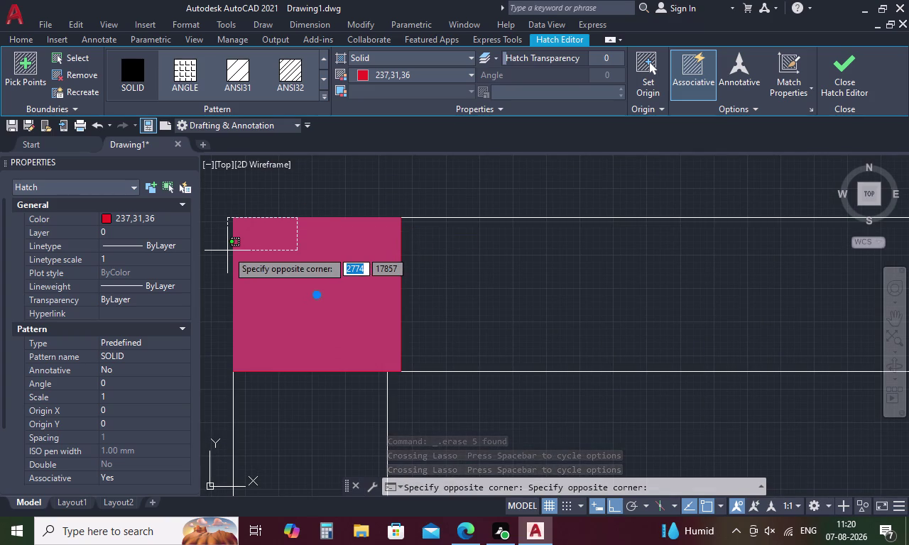
click(227, 251)
click(233, 244)
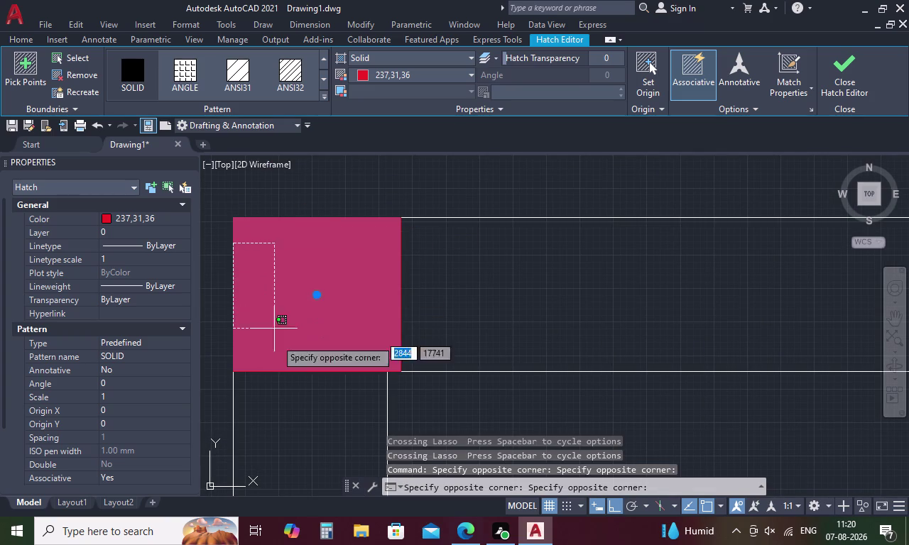
click(288, 388)
click(304, 374)
click(304, 368)
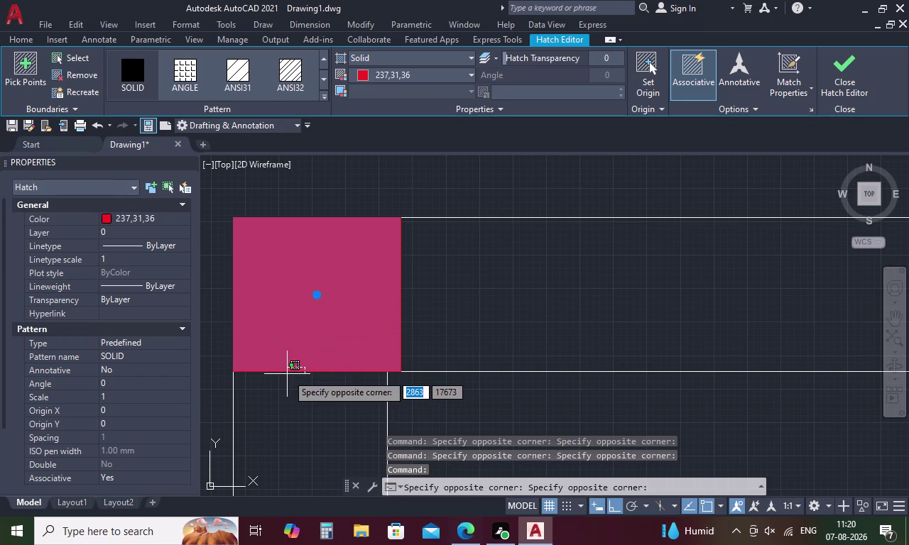
key(Delete)
Delete the duplicate column fill left behind.
click(276, 414)
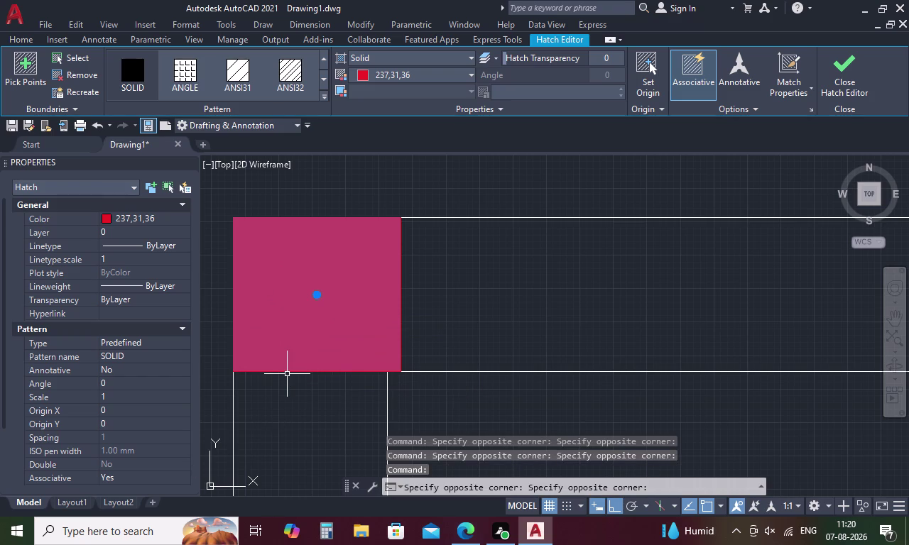
key(Delete)
scroll(down, 3)
scroll(up, 3)
Select the column and outline at the wall corner, then clear the selection.
drag(501, 291, 413, 310)
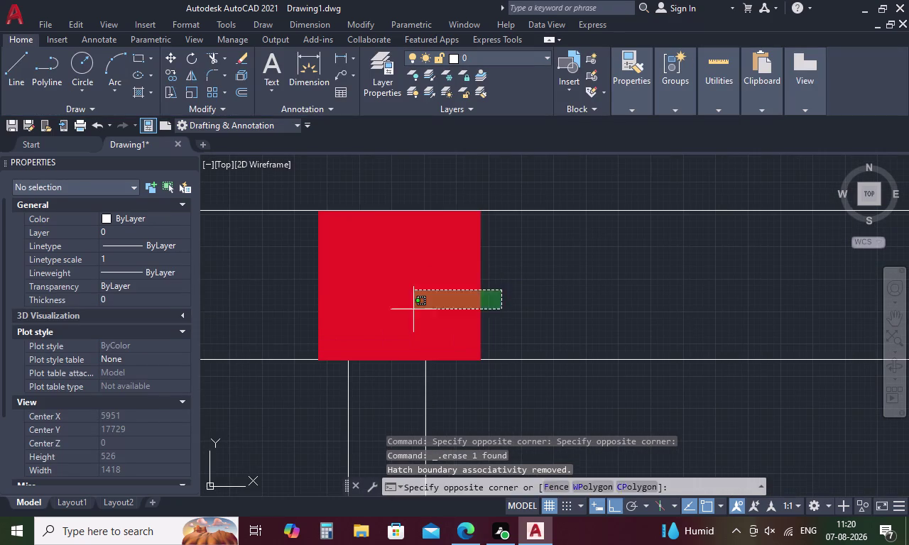
drag(414, 310, 309, 315)
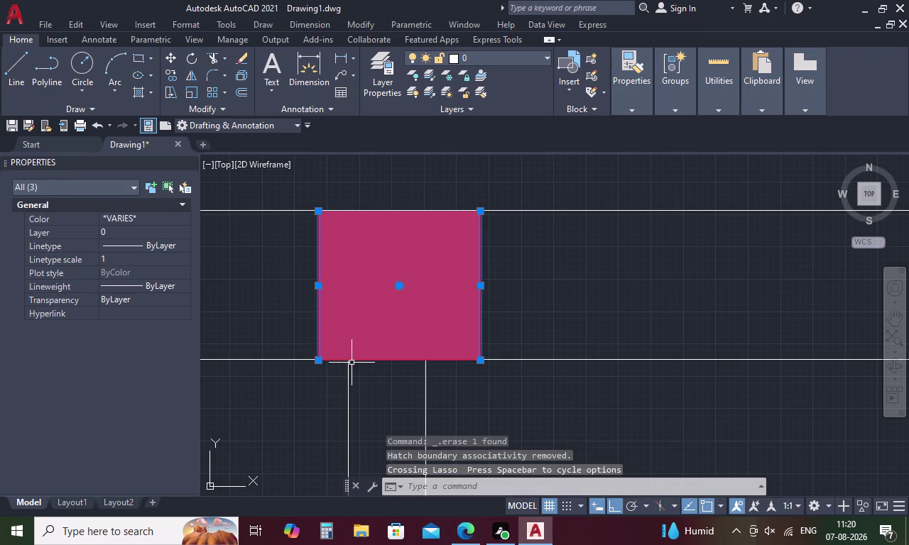
click(363, 362)
click(390, 211)
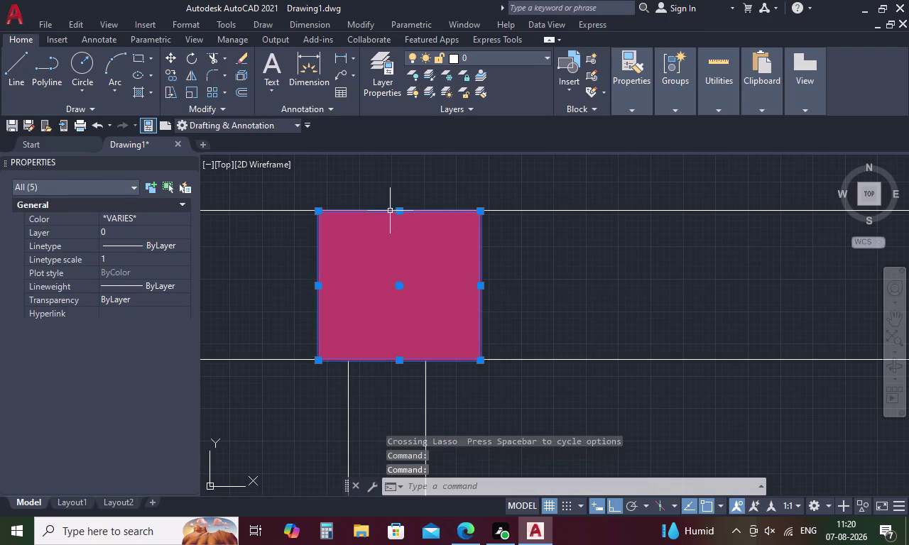
key(Escape)
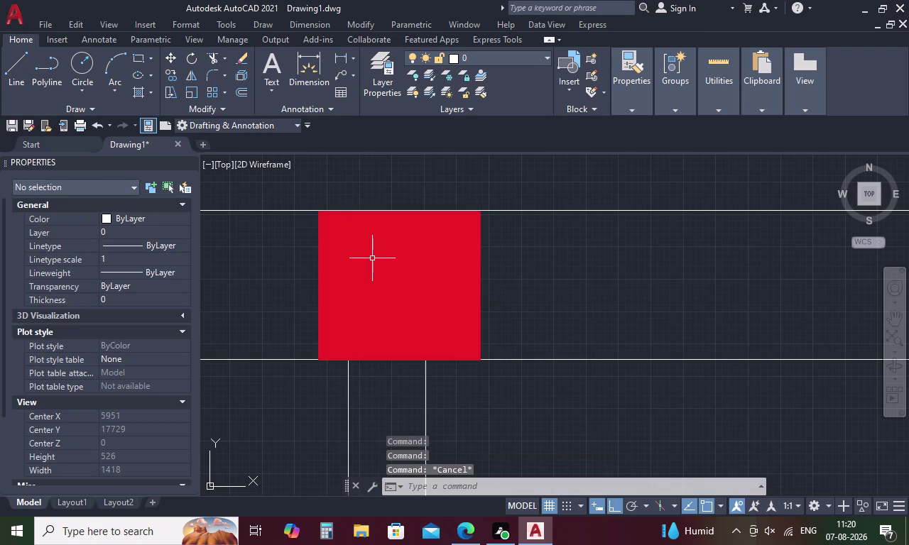
Pan along the top wall and delete the next column's duplicate fill.
scroll(down, 3)
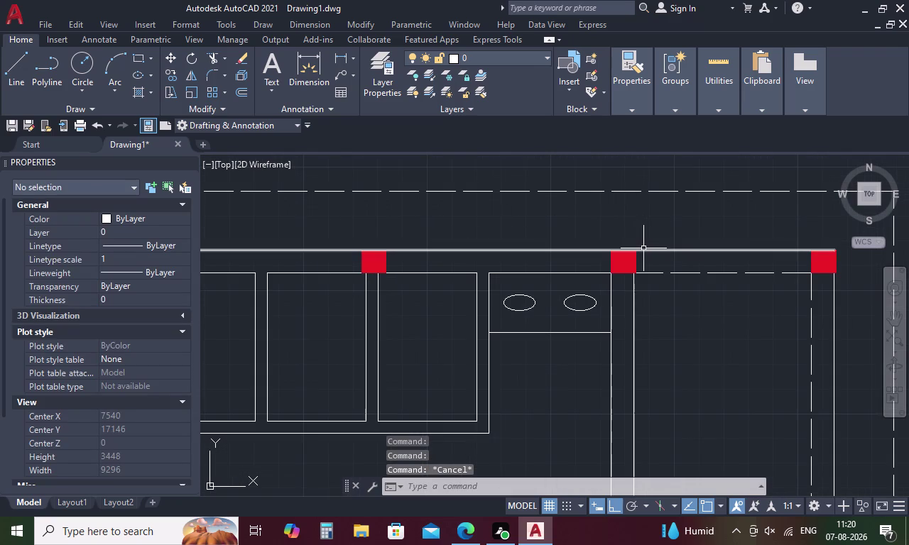
middle_drag(644, 250, 528, 267)
scroll(up, 3)
drag(511, 275, 463, 287)
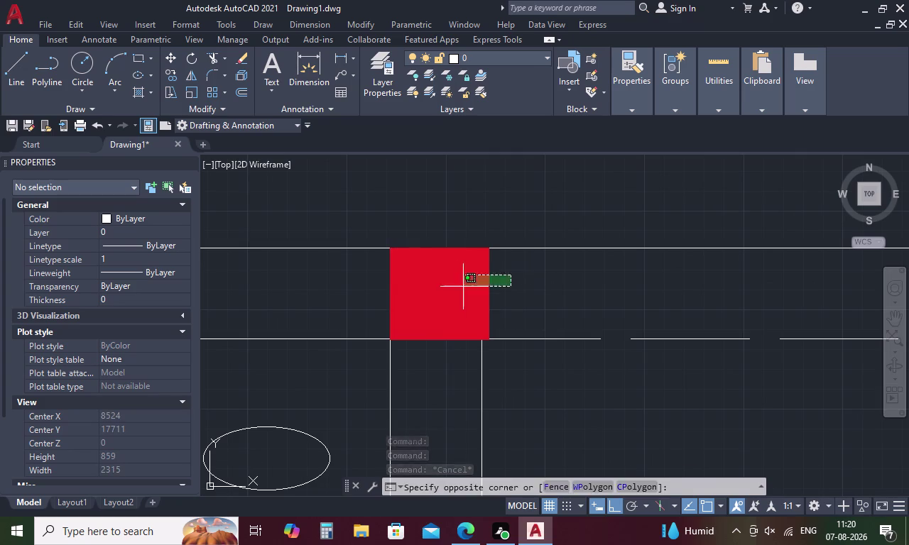
drag(463, 287, 355, 303)
drag(426, 350, 429, 310)
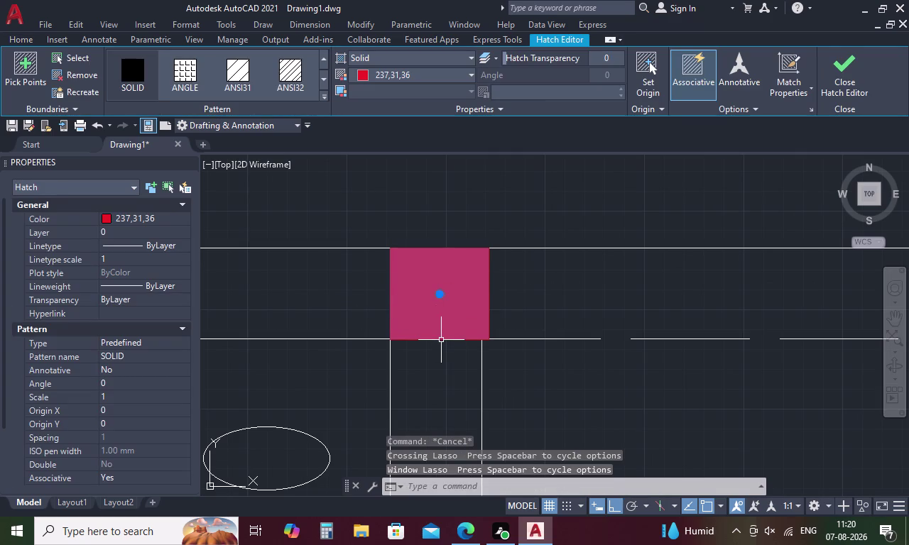
click(443, 341)
click(444, 339)
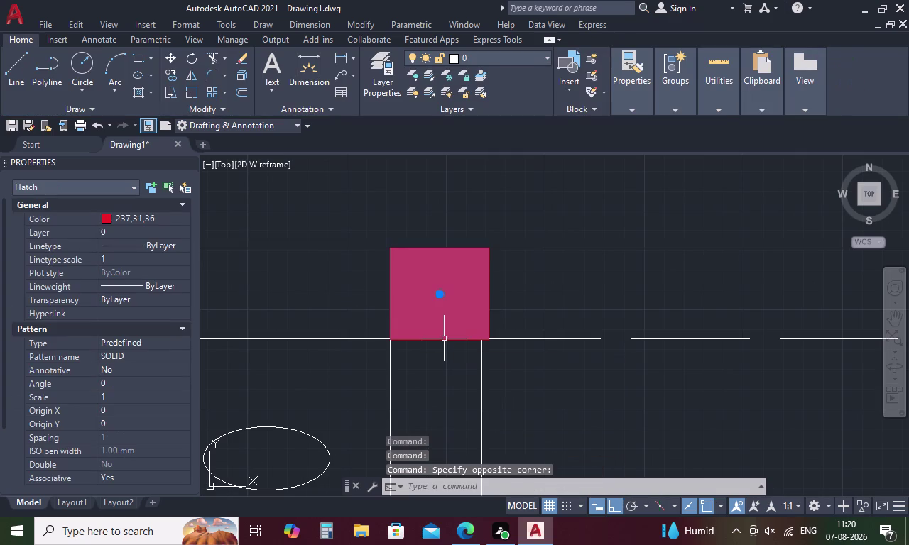
key(Delete)
Select this column's outline and fill, then cancel and pan out to the whole plan.
scroll(down, 3)
scroll(up, 3)
drag(520, 327, 502, 328)
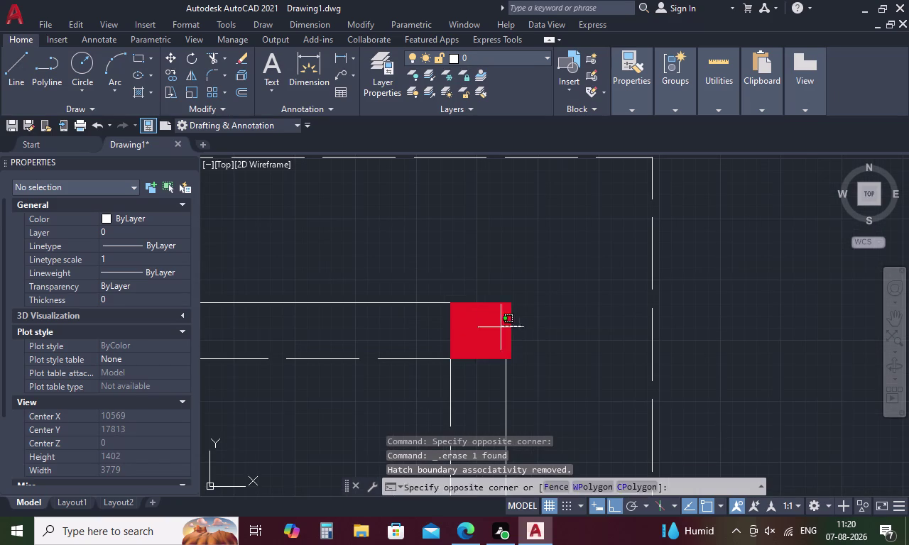
drag(502, 327, 439, 341)
drag(476, 365, 480, 315)
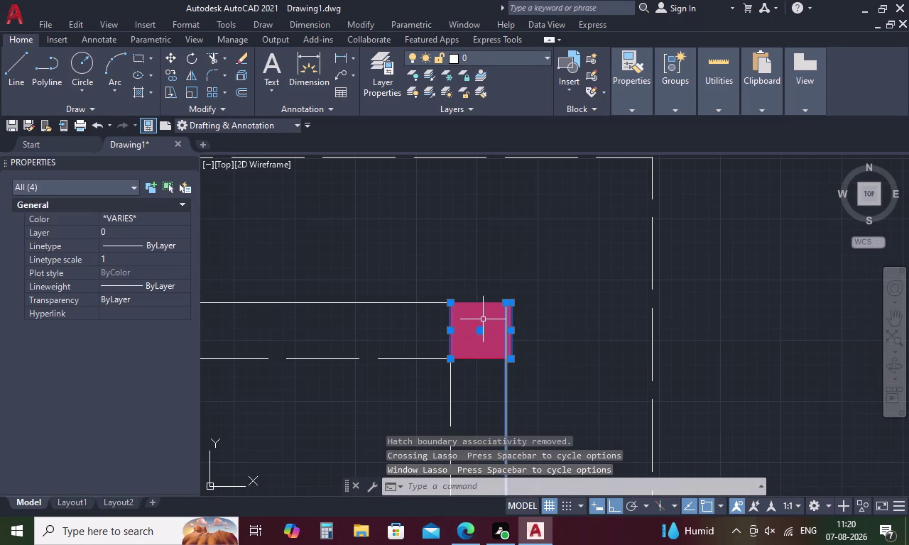
click(473, 360)
scroll(down, 3)
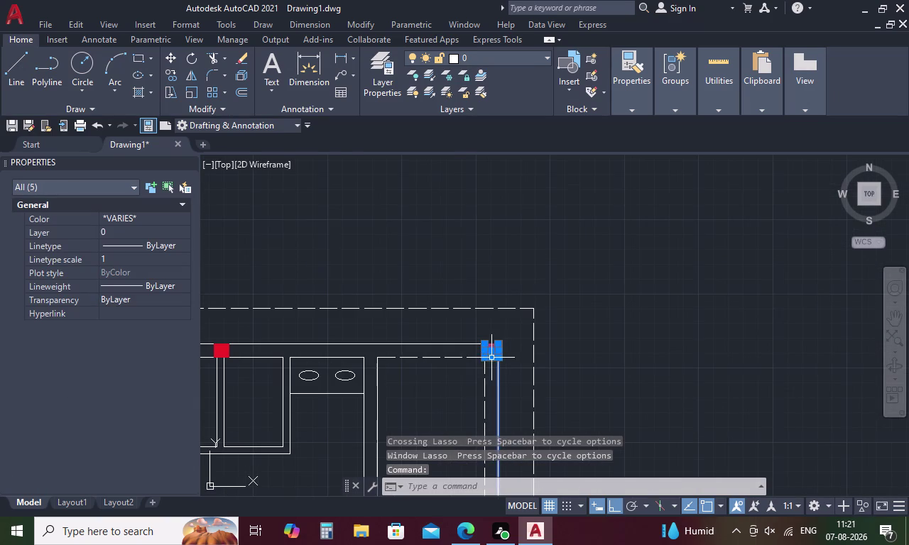
middle_drag(451, 387, 578, 229)
scroll(down, 3)
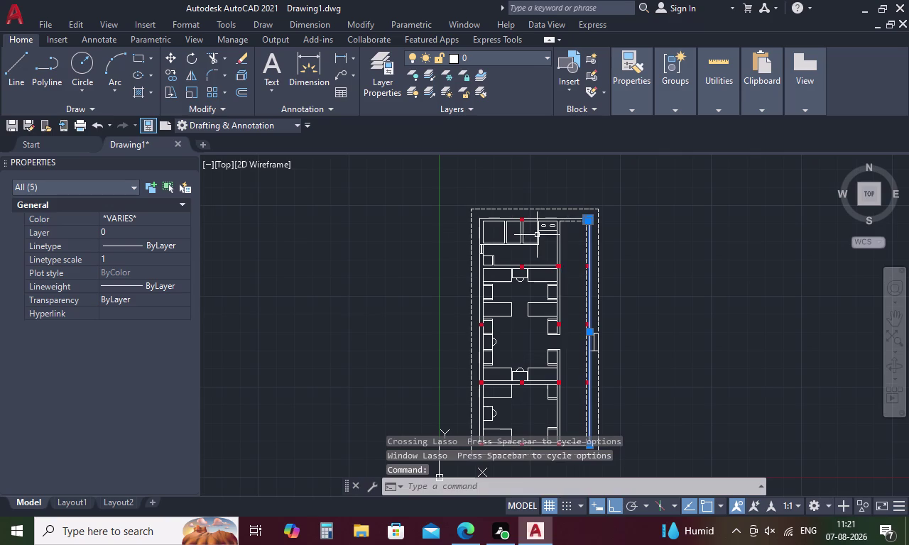
key(Escape)
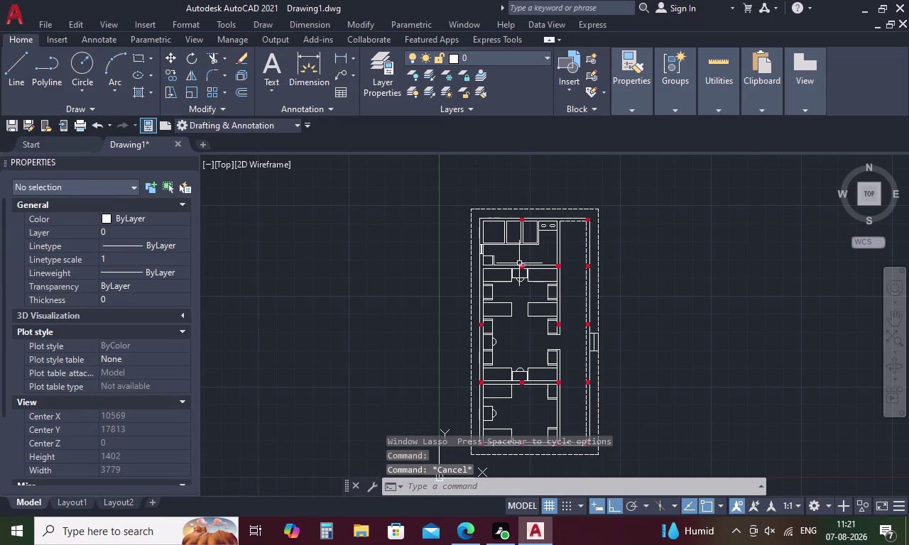
Erase the red column square on the top wall along with its edge lines.
scroll(up, 3)
scroll(up, 3)
drag(574, 237, 540, 242)
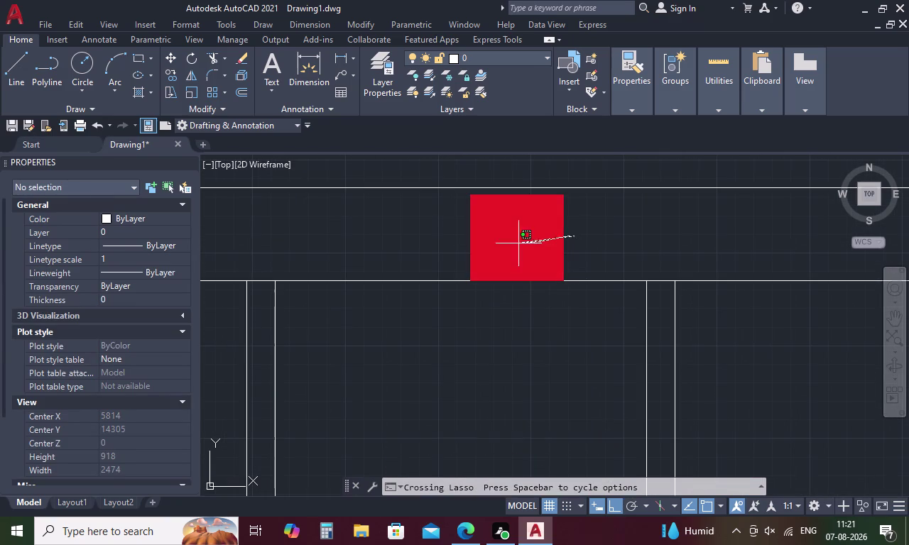
drag(540, 242, 408, 245)
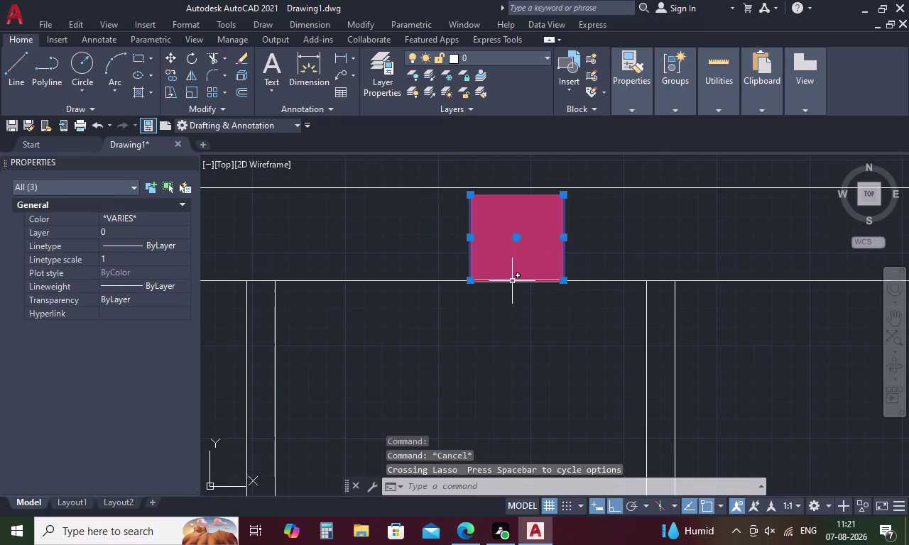
click(512, 281)
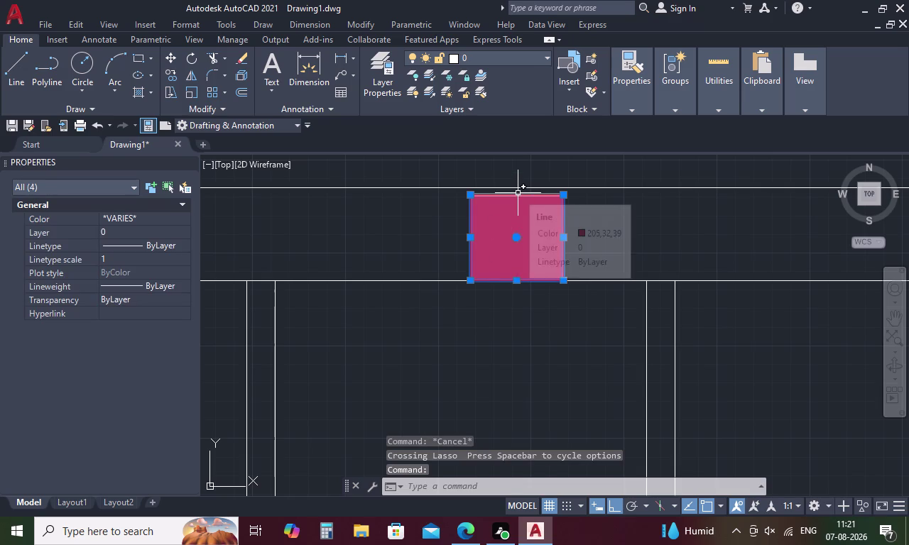
click(518, 193)
key(Delete)
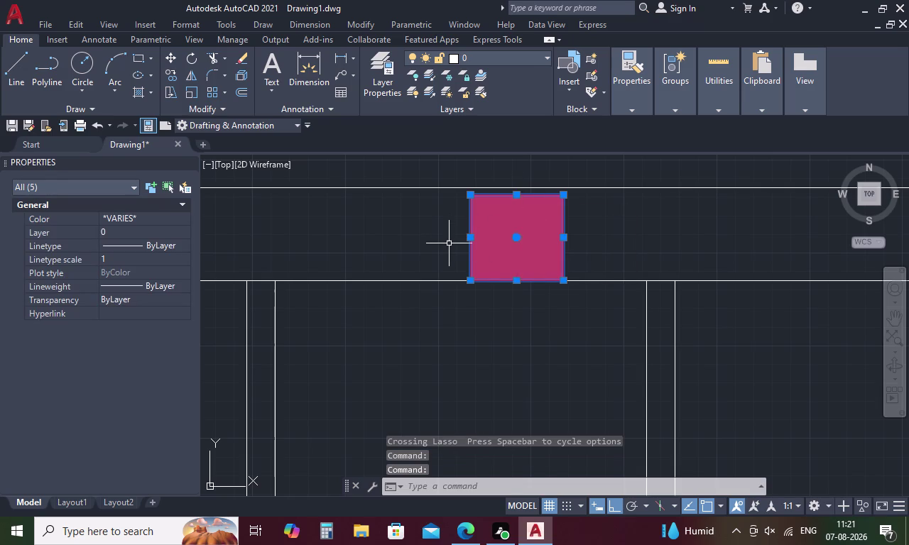
scroll(down, 3)
scroll(down, 3)
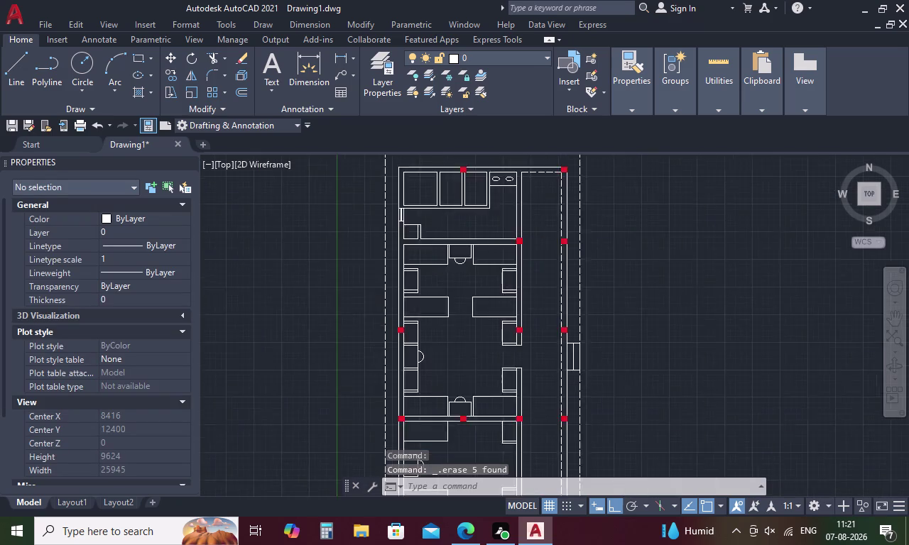
Bring the top-wall red column into view and delete its solid fill.
middle_drag(470, 230, 468, 284)
scroll(up, 3)
middle_drag(462, 259, 465, 296)
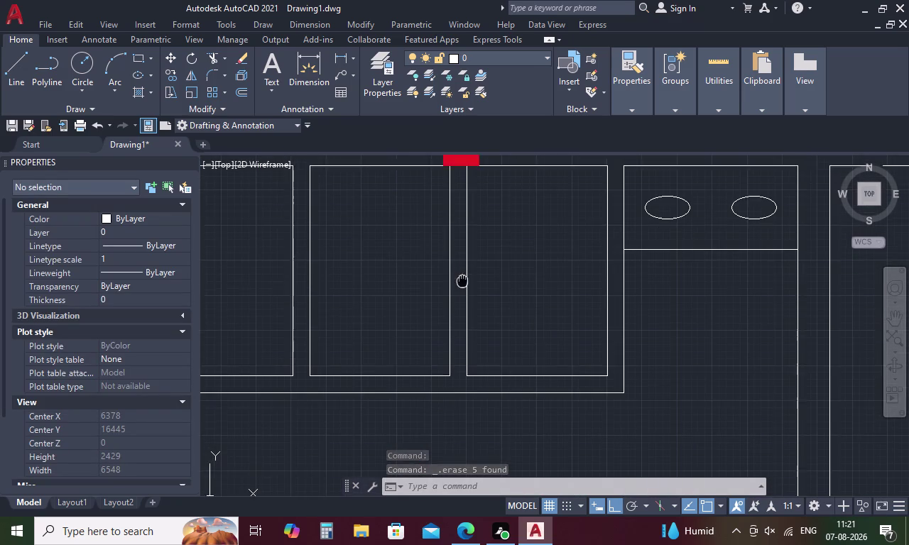
middle_drag(465, 295, 472, 343)
scroll(up, 3)
middle_drag(472, 241, 481, 311)
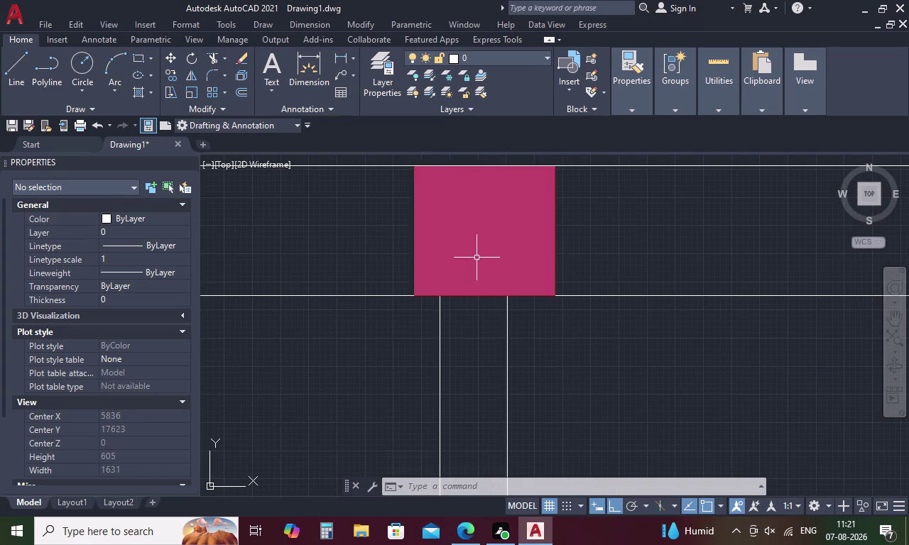
click(476, 254)
key(Delete)
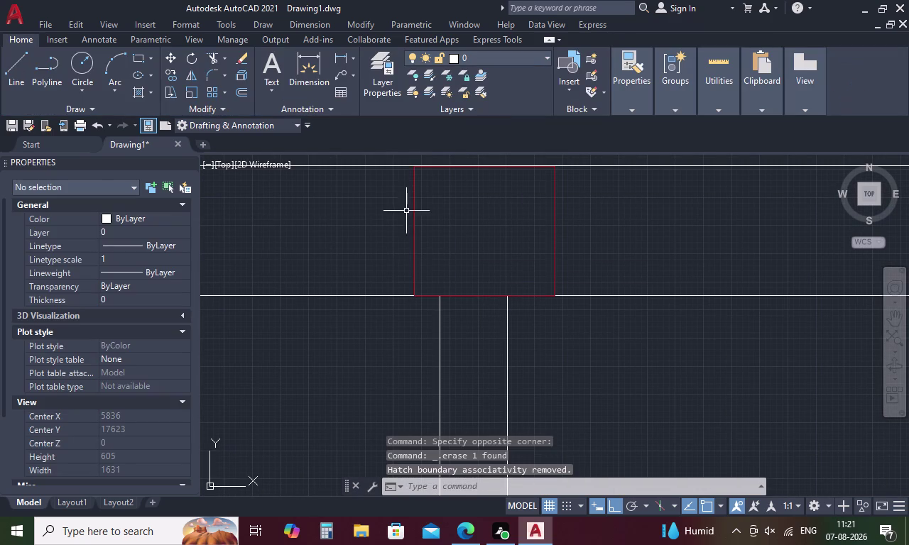
Delete the column's two side edges and its bottom edge.
drag(601, 234, 341, 225)
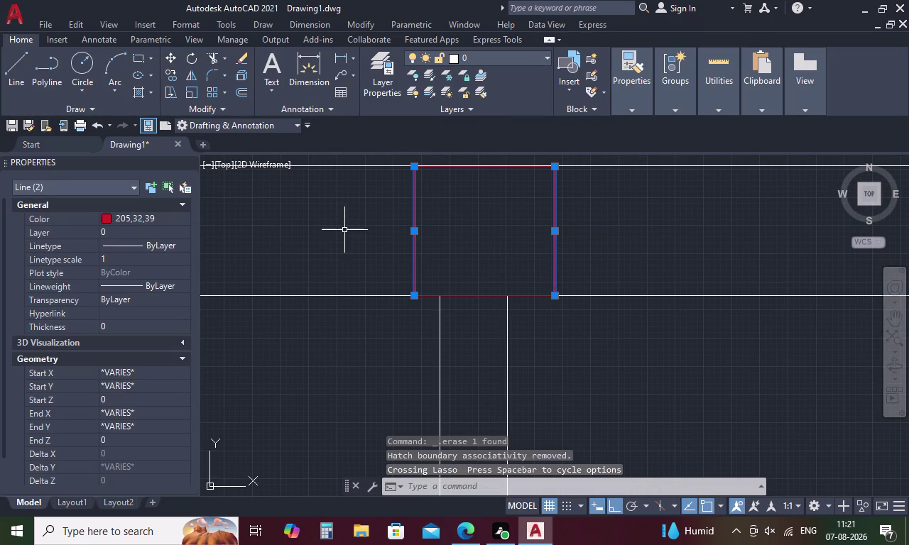
key(Delete)
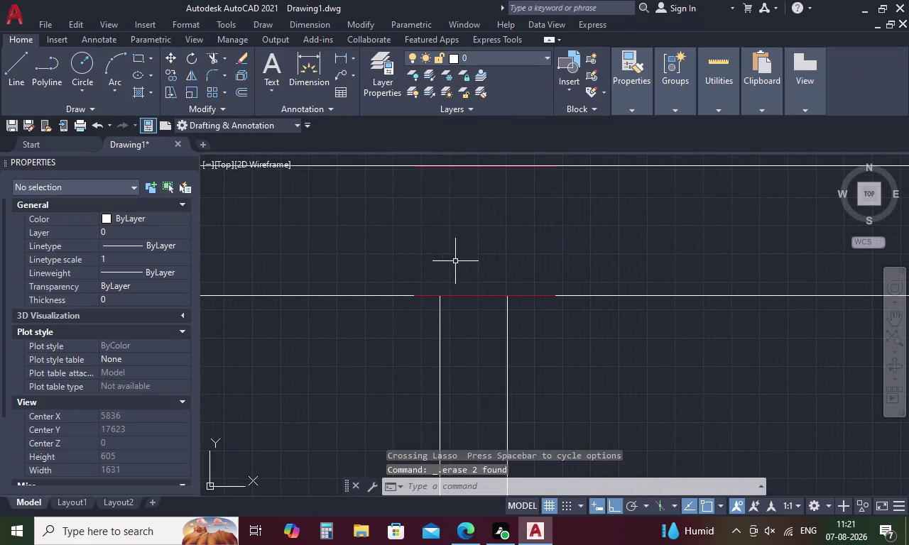
drag(468, 257, 487, 358)
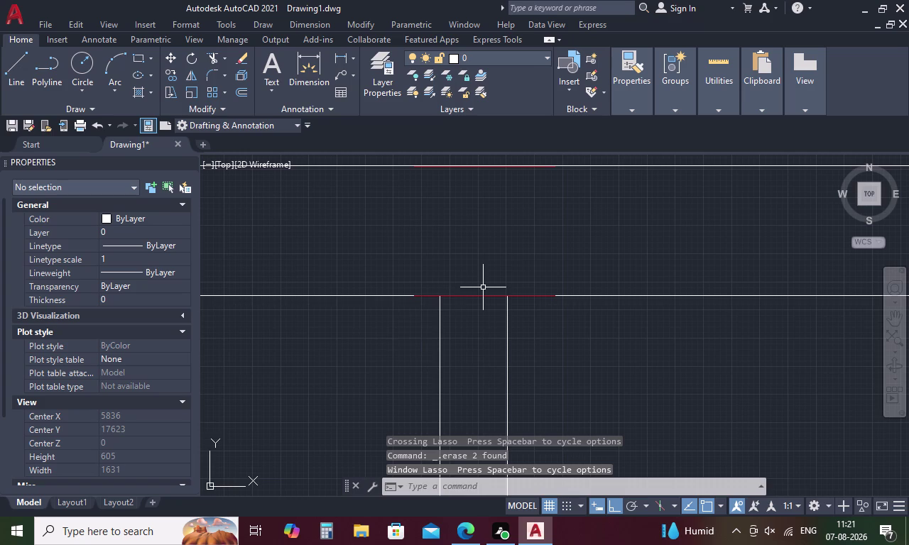
click(480, 294)
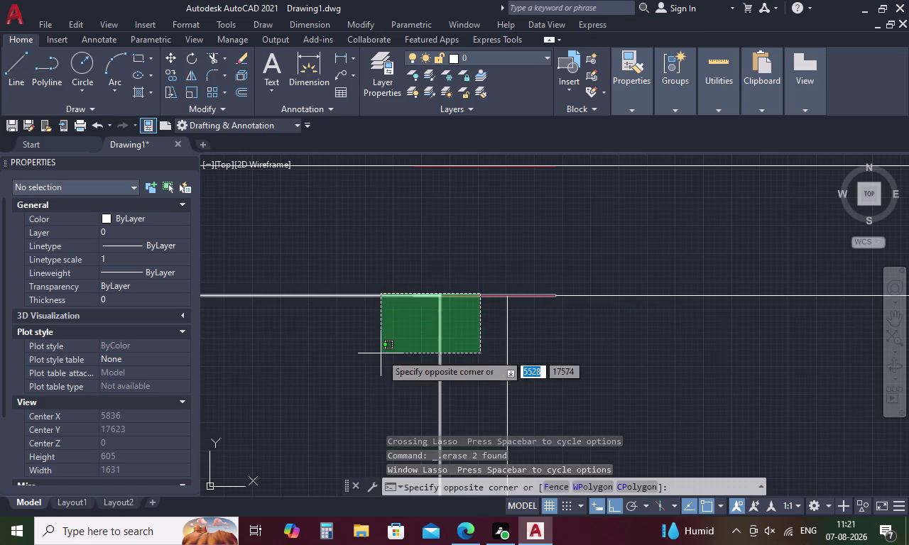
click(470, 302)
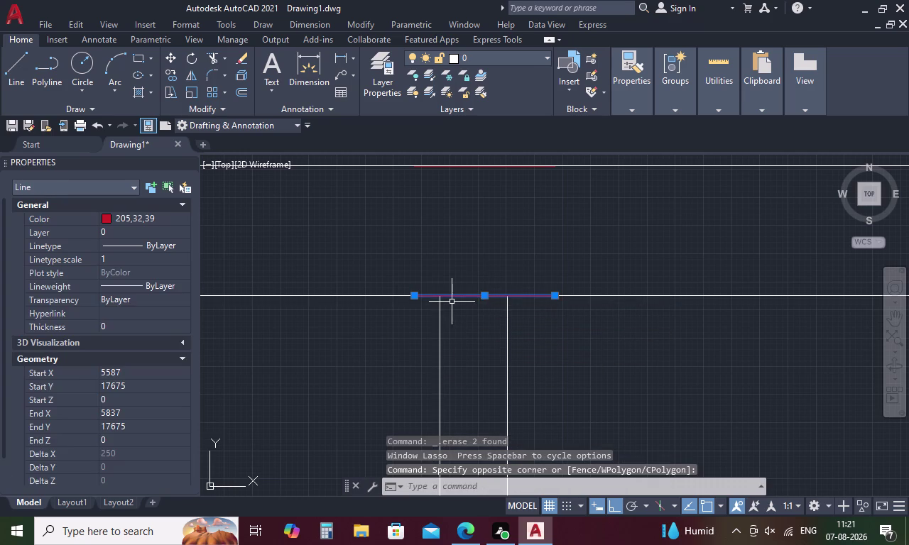
key(Delete)
Delete the leftover red top edge of that column.
scroll(down, 3)
scroll(down, 3)
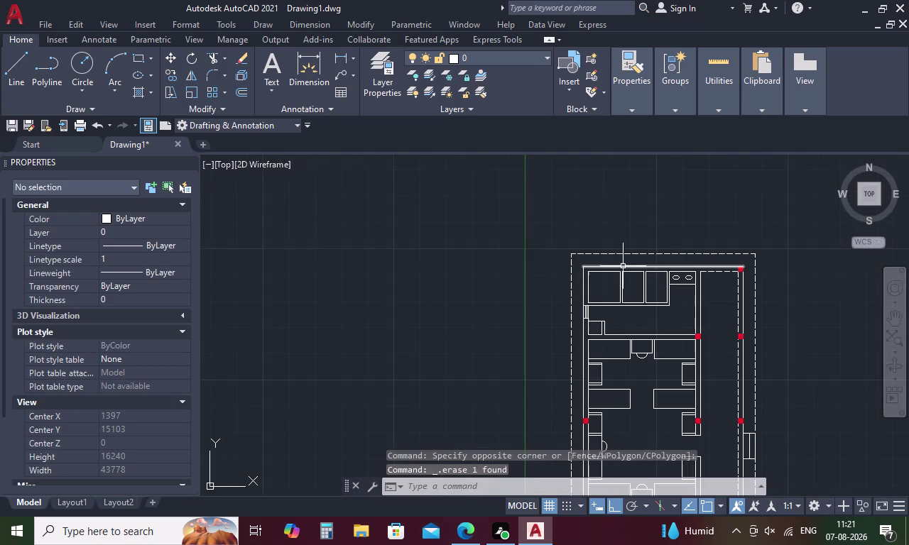
scroll(up, 3)
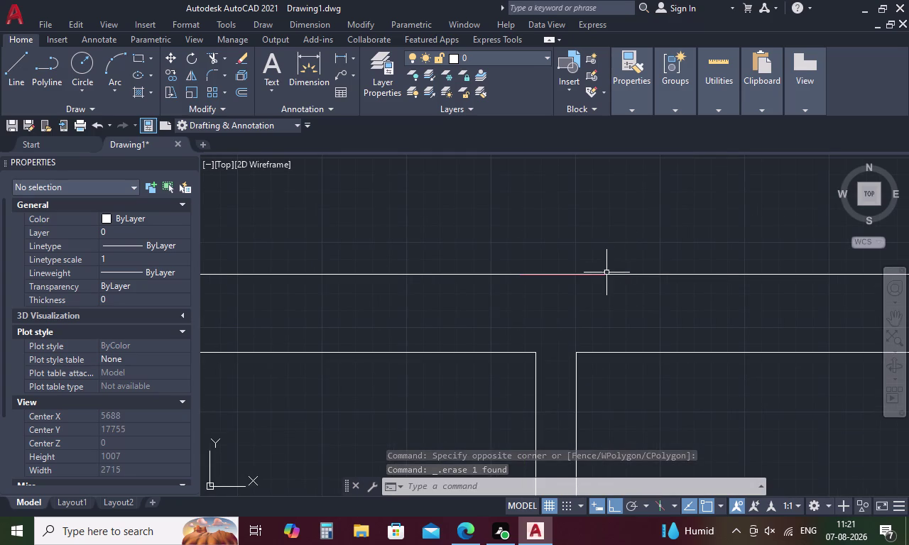
click(586, 275)
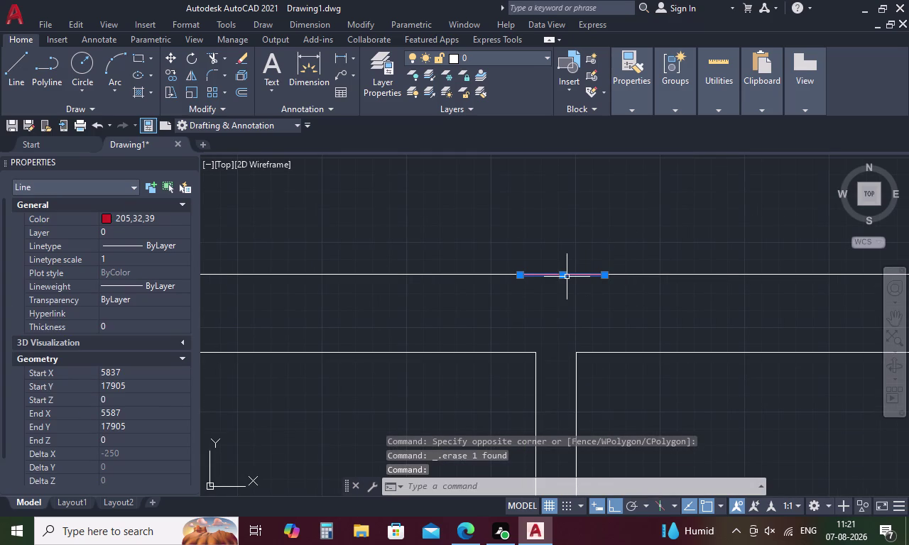
key(Delete)
scroll(down, 3)
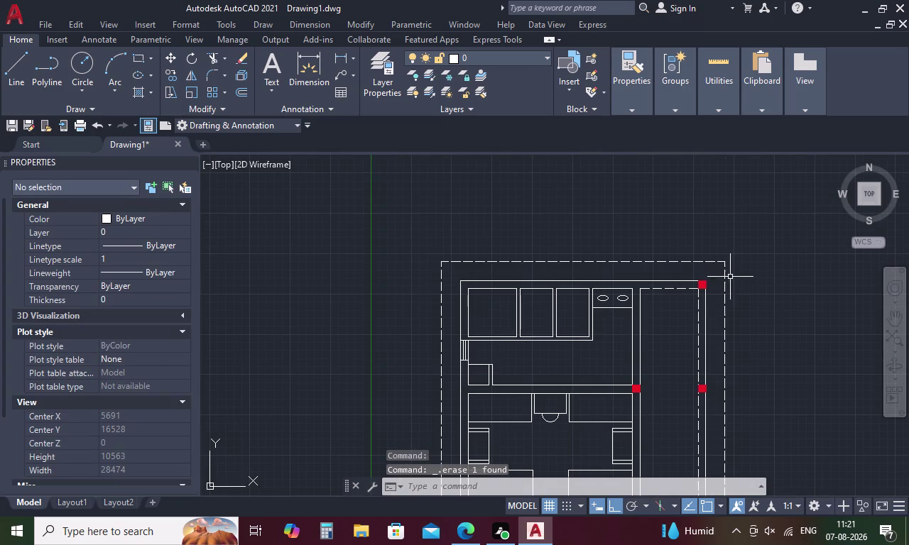
scroll(up, 3)
Erase the top-right corner column's fill and edges.
drag(640, 294, 617, 235)
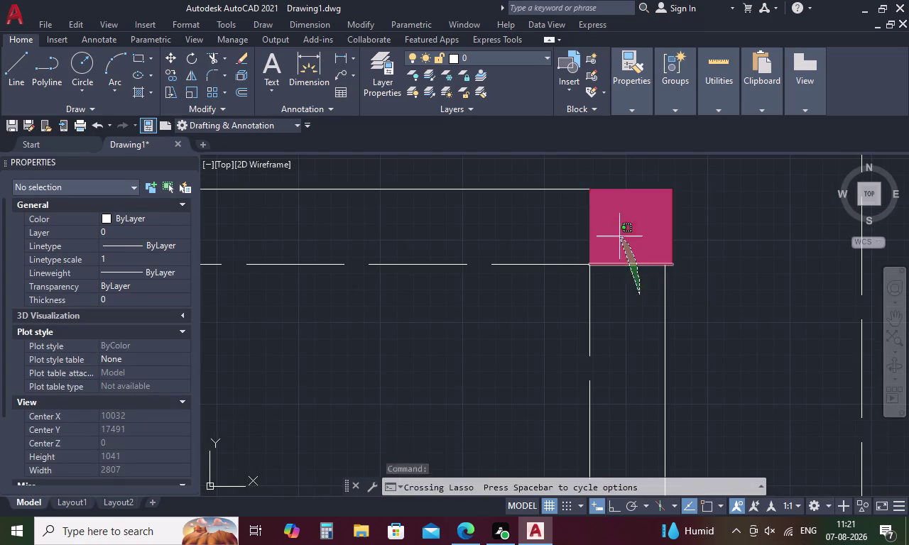
drag(617, 235, 564, 216)
drag(687, 215, 639, 174)
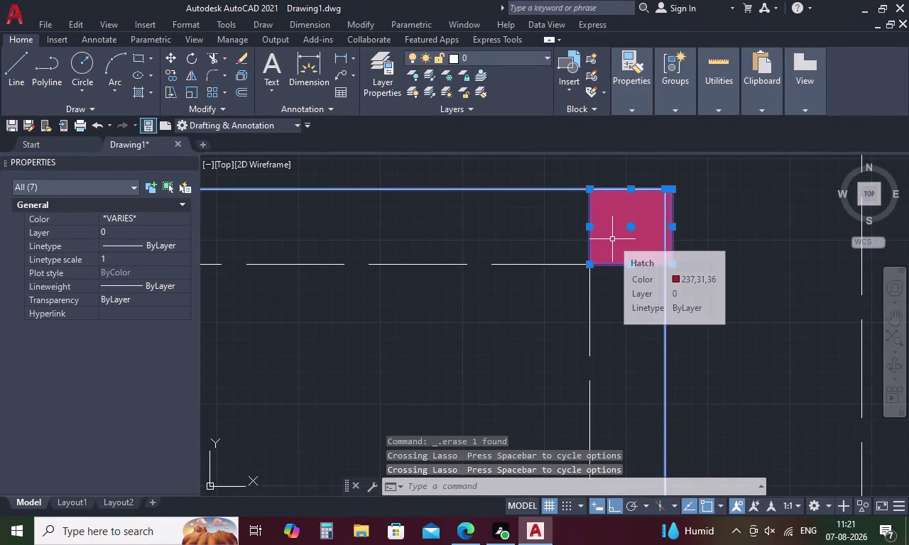
key(Escape)
drag(634, 279, 583, 228)
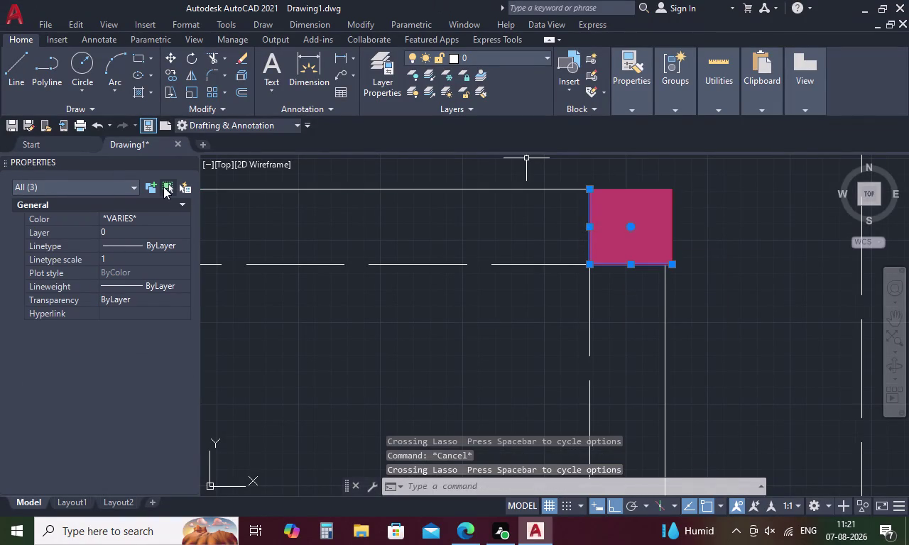
key(Delete)
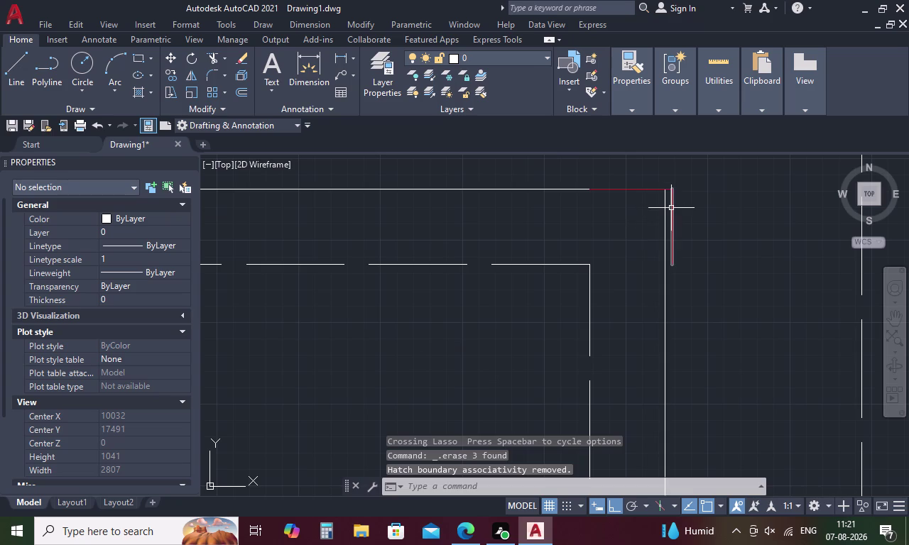
Delete the two remaining red edges at the corner.
click(671, 208)
click(653, 189)
key(Delete)
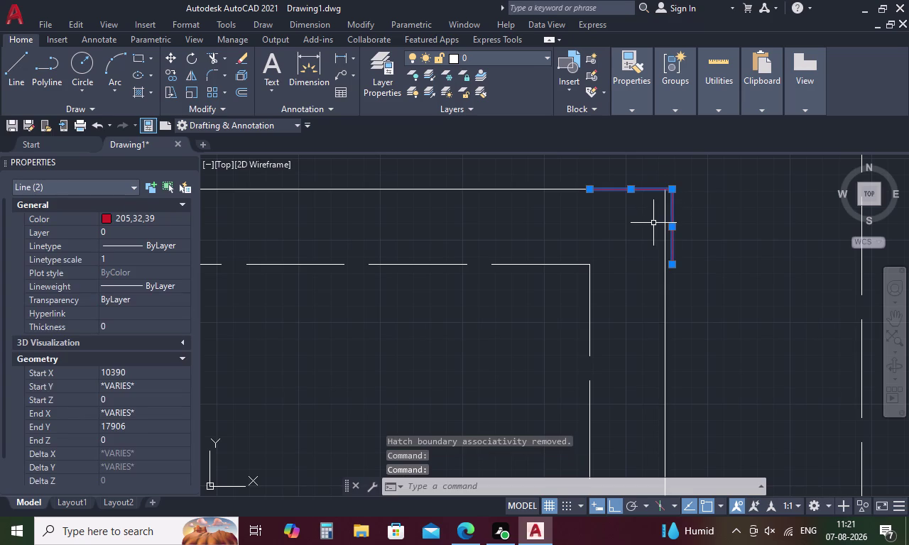
scroll(down, 3)
scroll(down, 3)
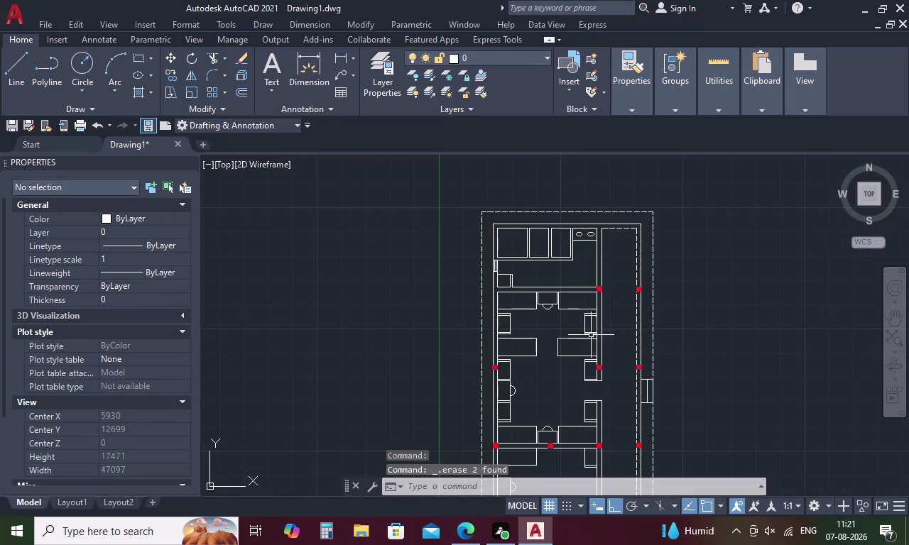
Erase the wall-junction column fill and the right column with its edges.
scroll(up, 3)
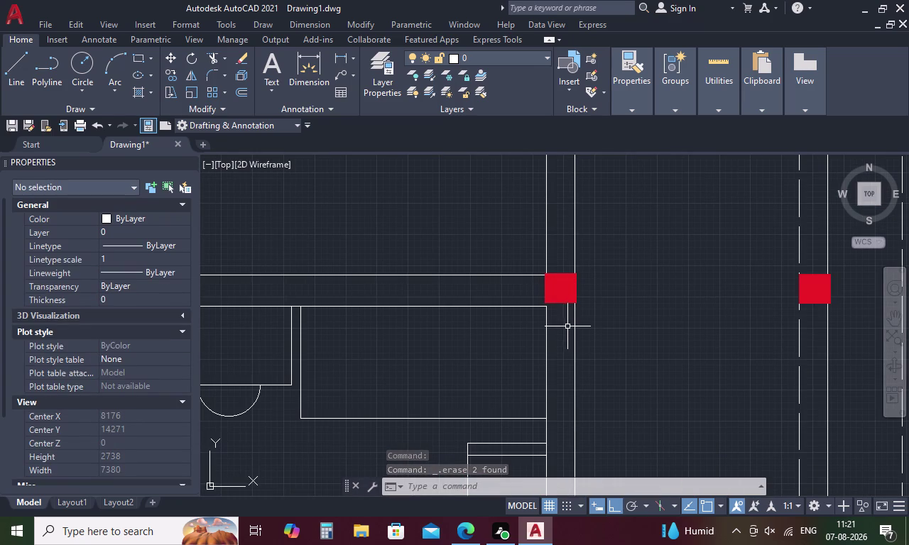
drag(562, 318, 559, 263)
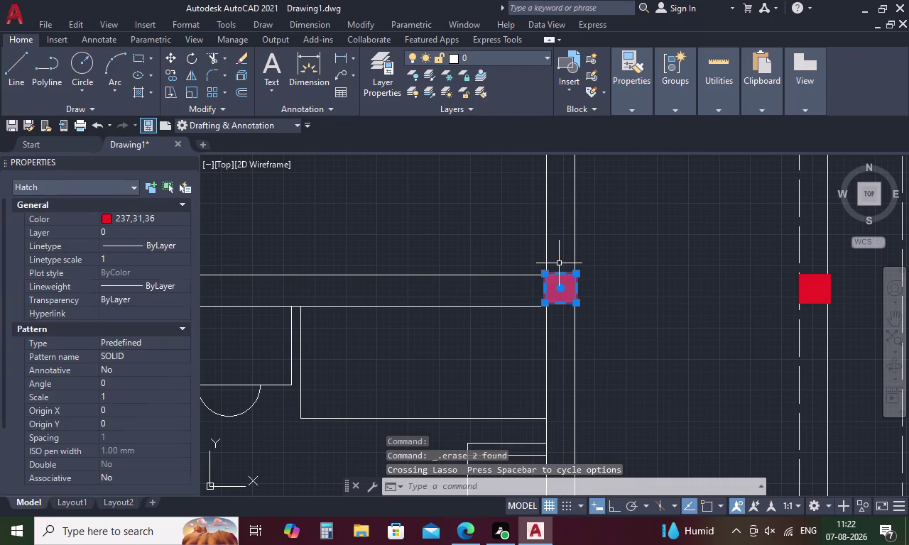
key(Delete)
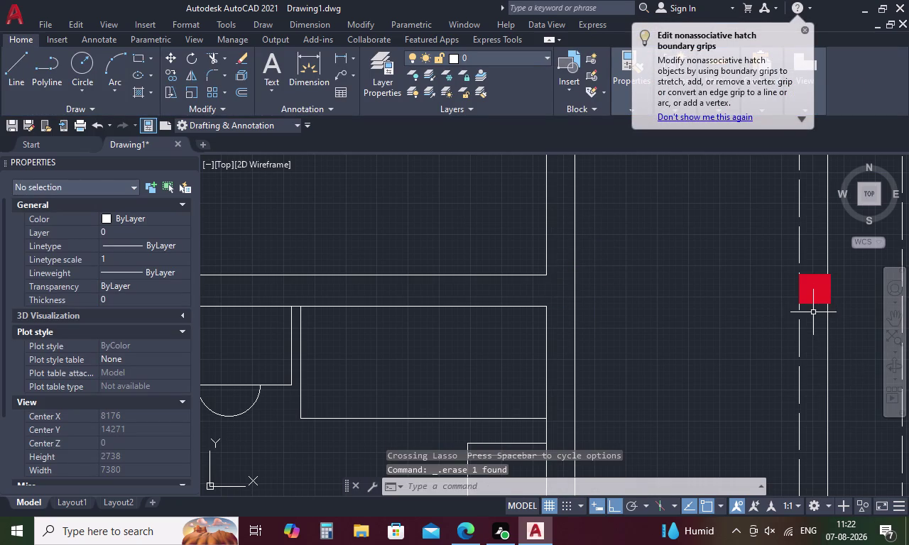
drag(813, 313, 818, 244)
drag(819, 263, 816, 315)
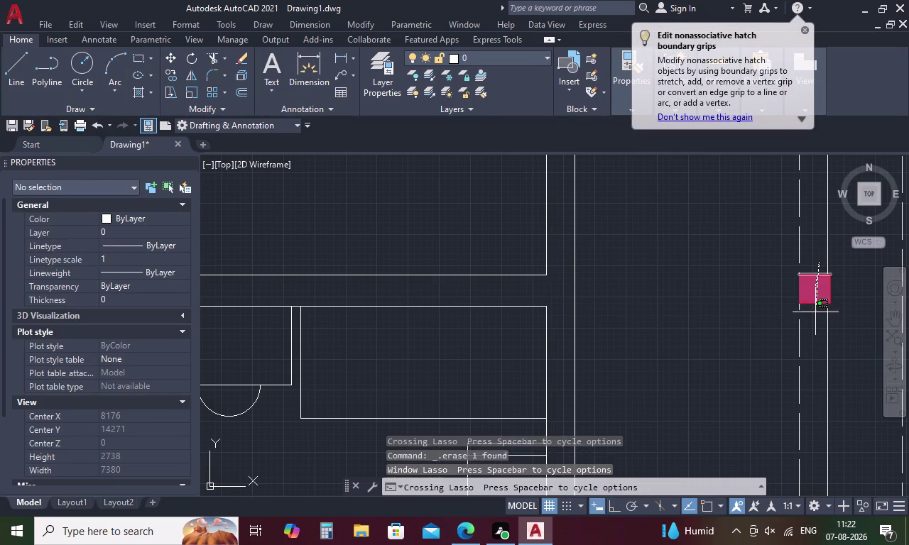
drag(815, 315, 816, 316)
key(Delete)
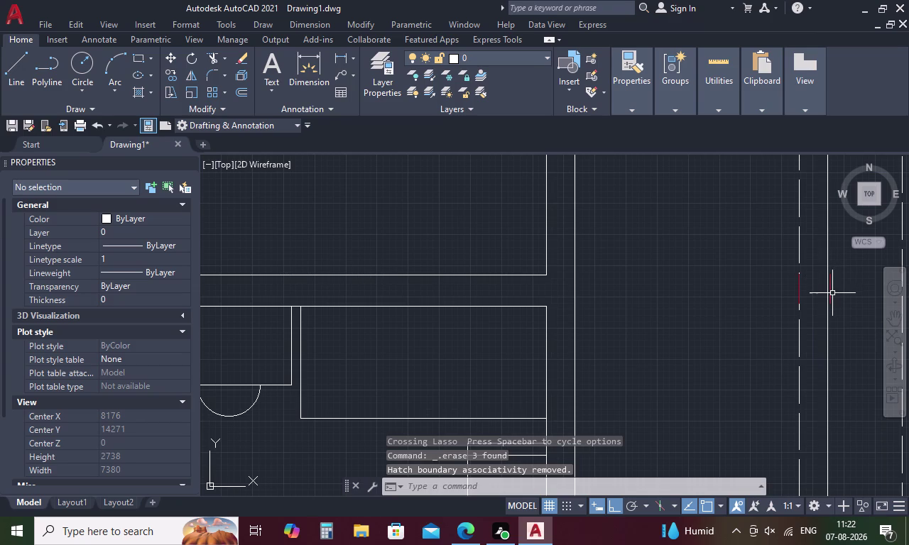
Delete a leftover red edge line and another red column.
scroll(up, 3)
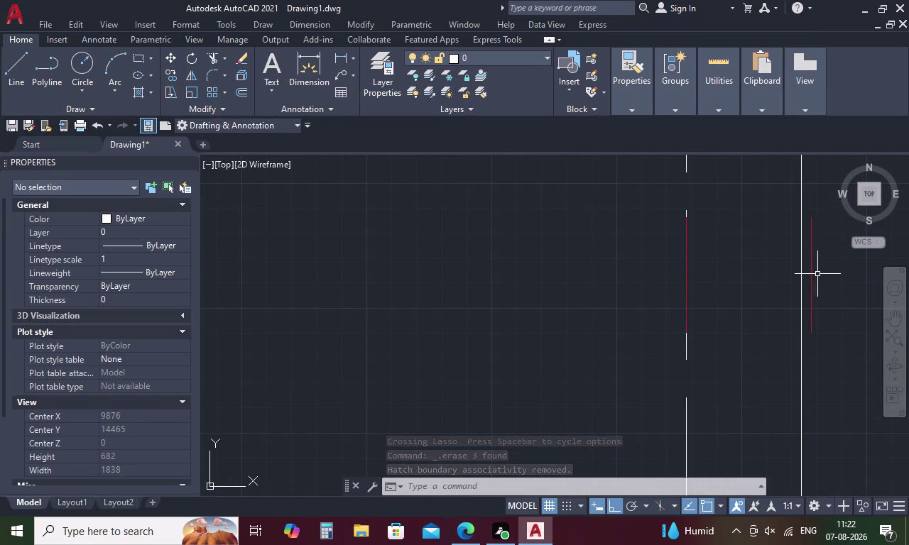
click(813, 284)
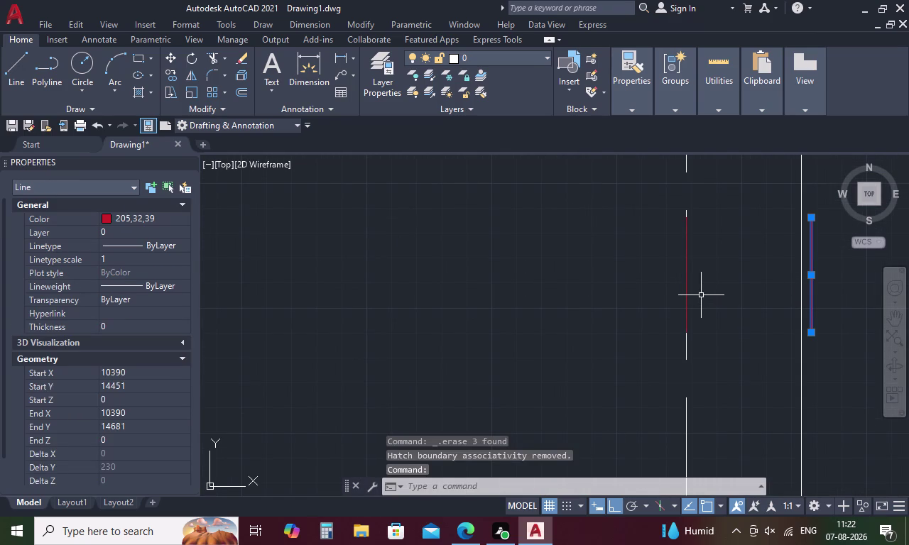
click(688, 286)
key(Delete)
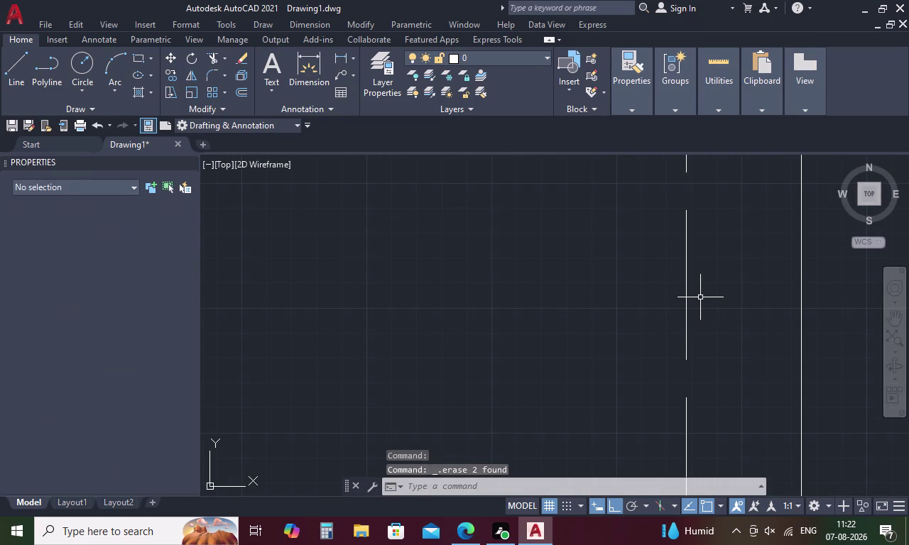
Erase the red column and outline on the right wall.
scroll(down, 3)
scroll(down, 3)
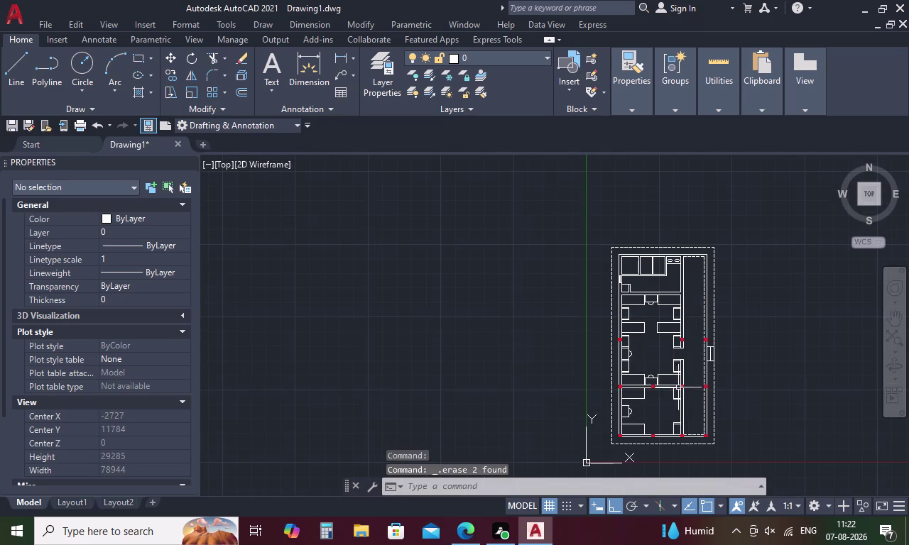
scroll(up, 3)
drag(641, 273, 636, 315)
scroll(up, 3)
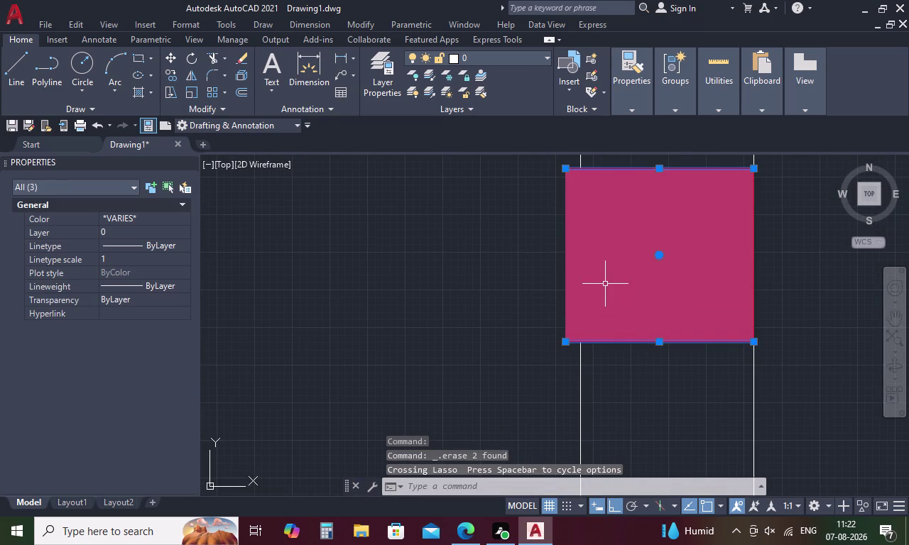
click(565, 291)
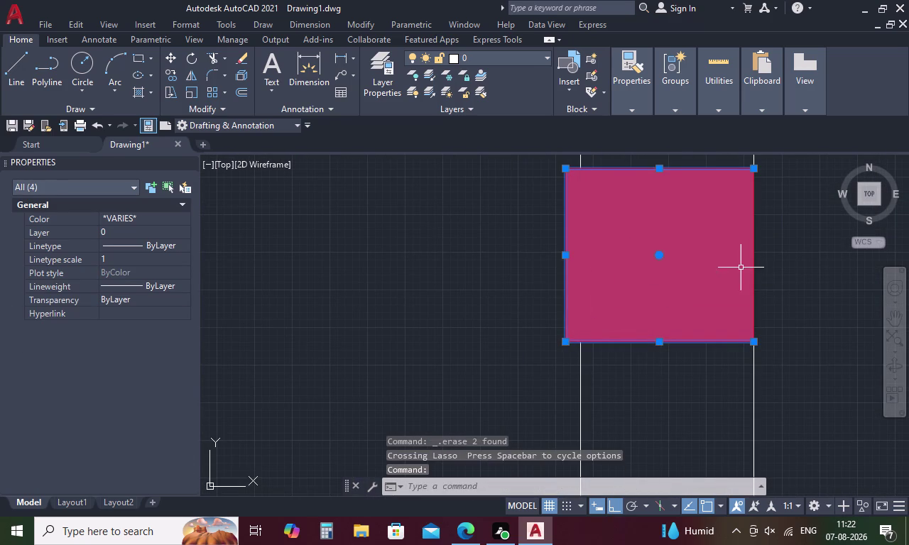
click(756, 264)
key(Delete)
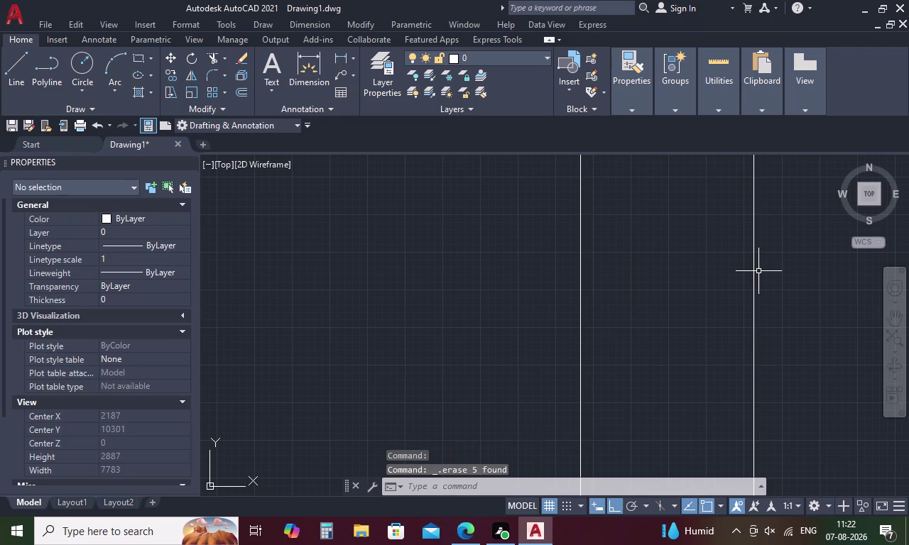
Erase the next red column on the right together with its outline.
scroll(down, 3)
scroll(down, 3)
scroll(down, 3)
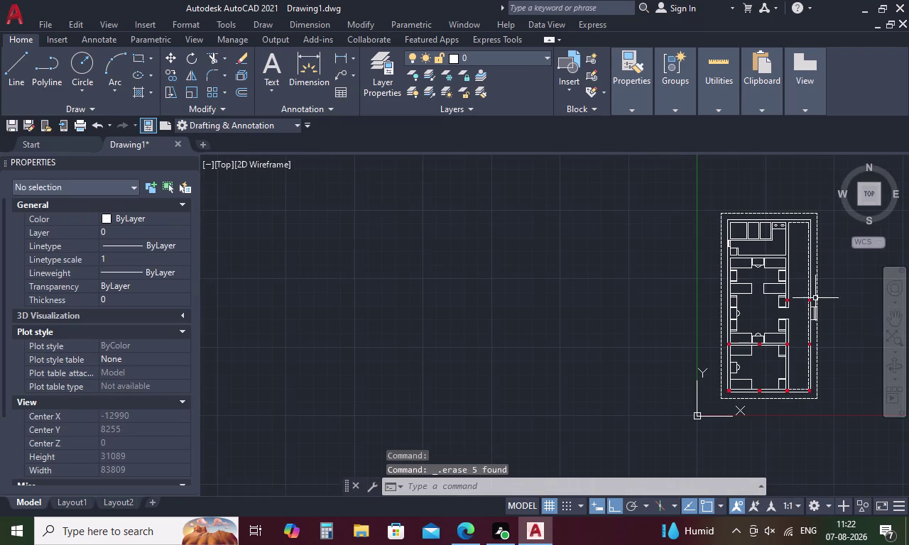
scroll(up, 3)
scroll(up, 3)
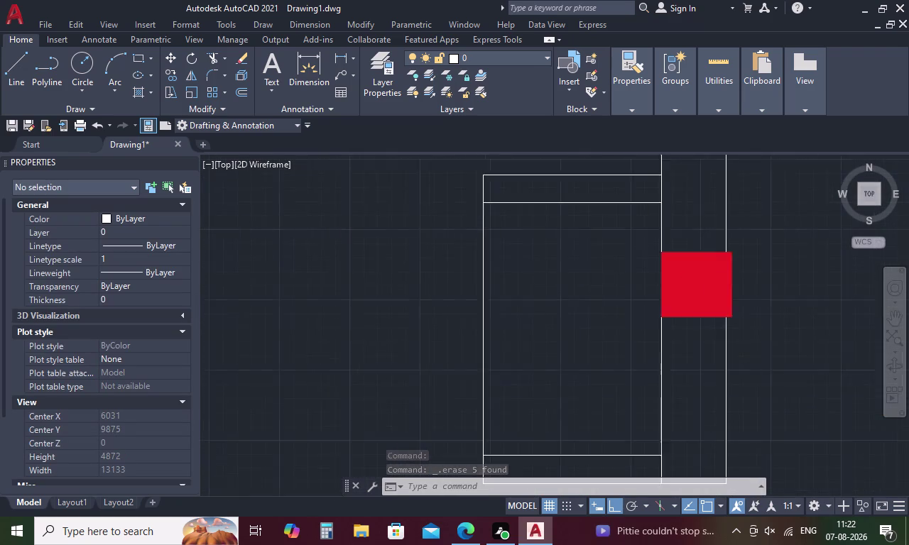
scroll(up, 3)
drag(718, 193, 674, 415)
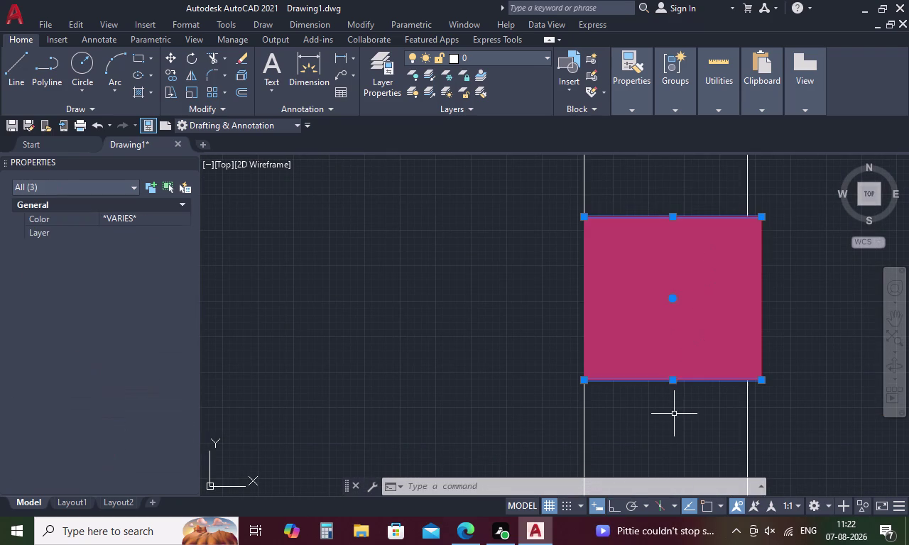
click(763, 287)
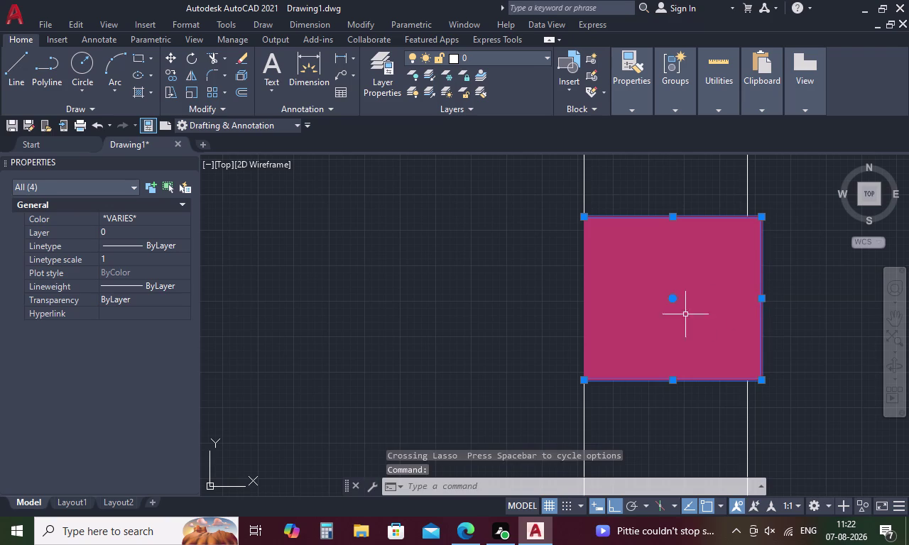
click(583, 303)
key(Delete)
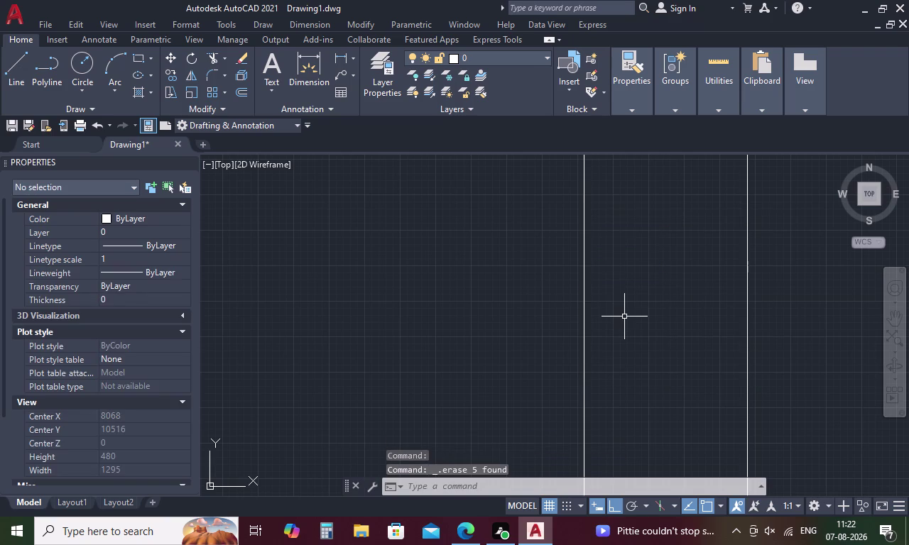
Erase another right-wall column and its outline.
scroll(down, 3)
scroll(up, 3)
drag(770, 255, 737, 471)
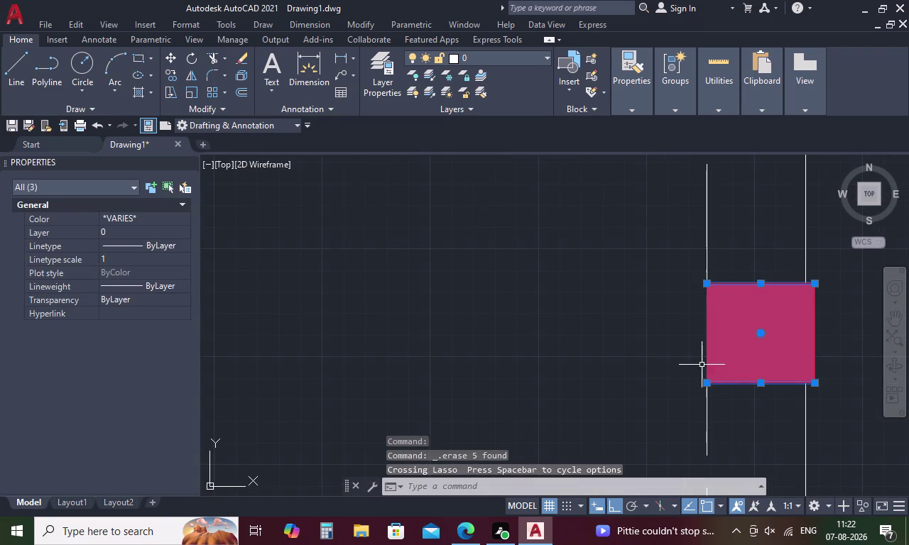
click(706, 341)
click(815, 327)
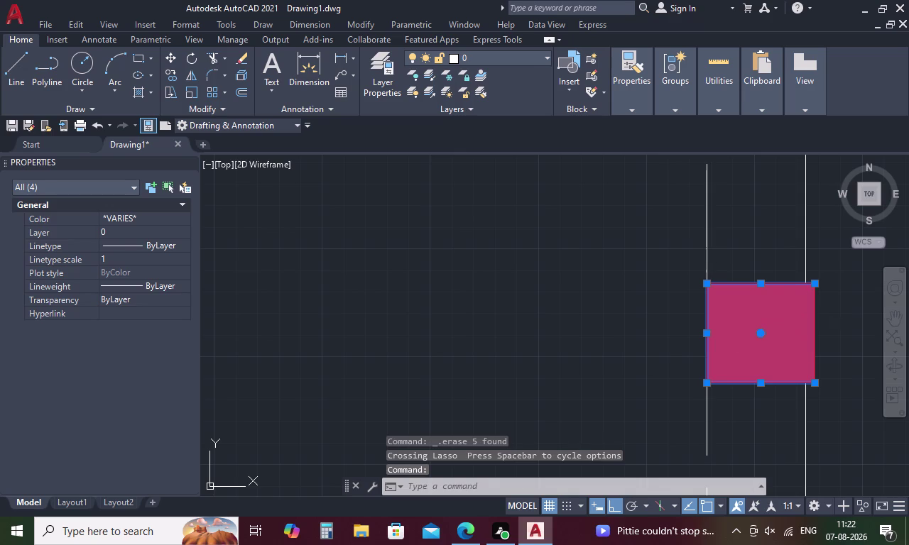
key(Delete)
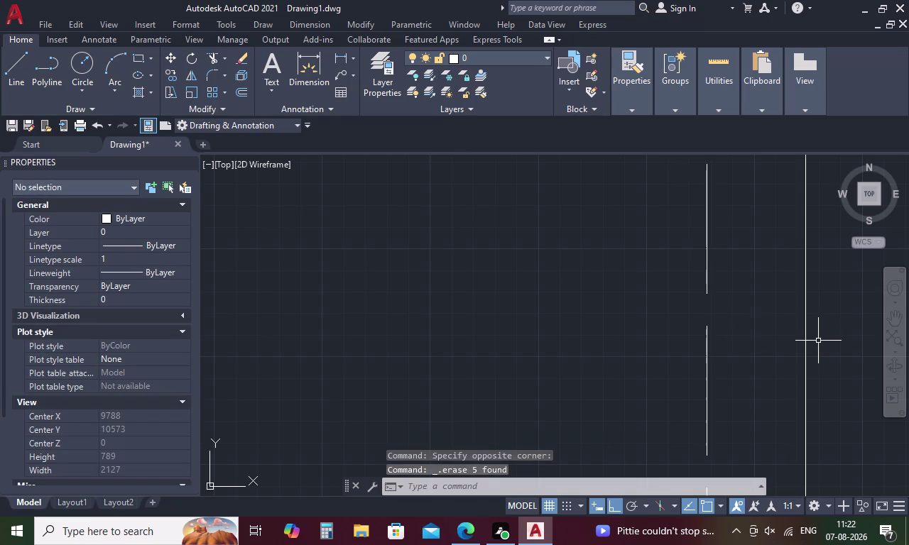
Erase the column on the outer dashed line and select the junction column.
scroll(down, 3)
scroll(down, 3)
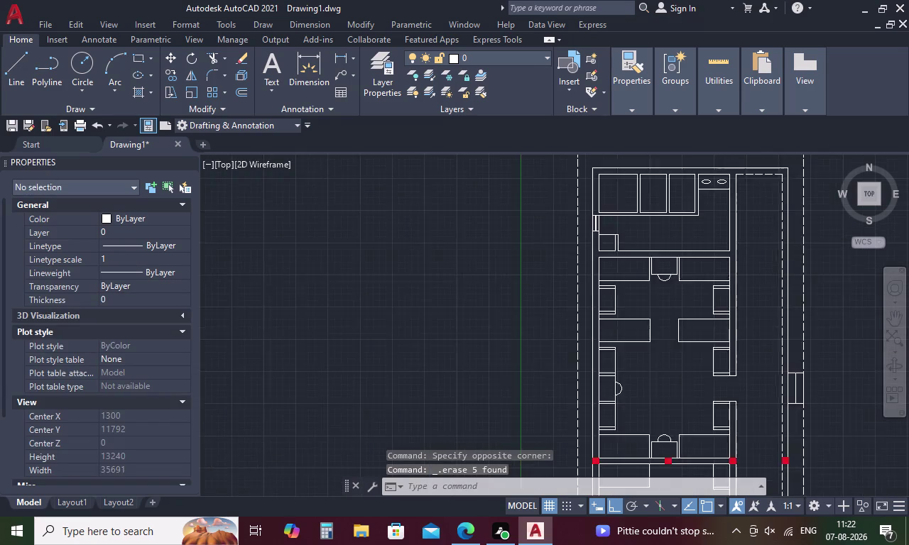
scroll(up, 3)
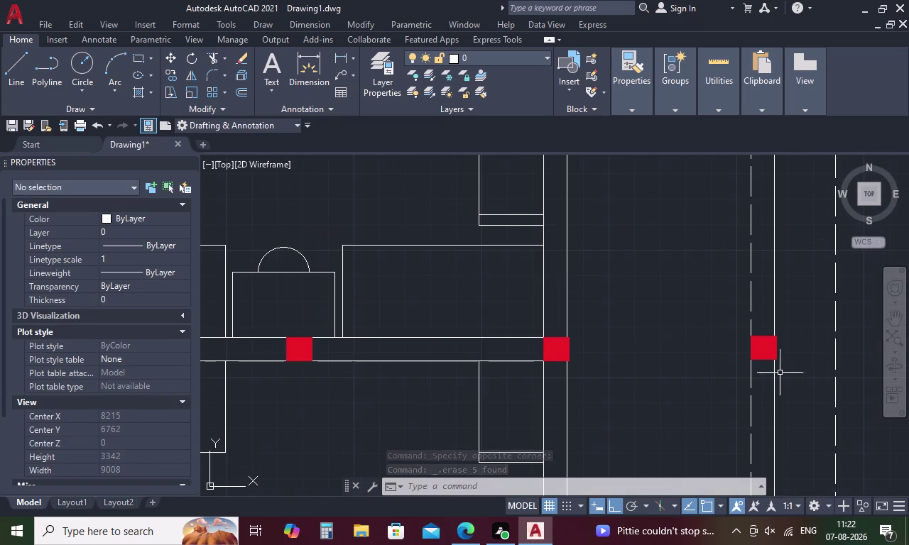
scroll(up, 3)
drag(752, 312, 737, 435)
click(769, 363)
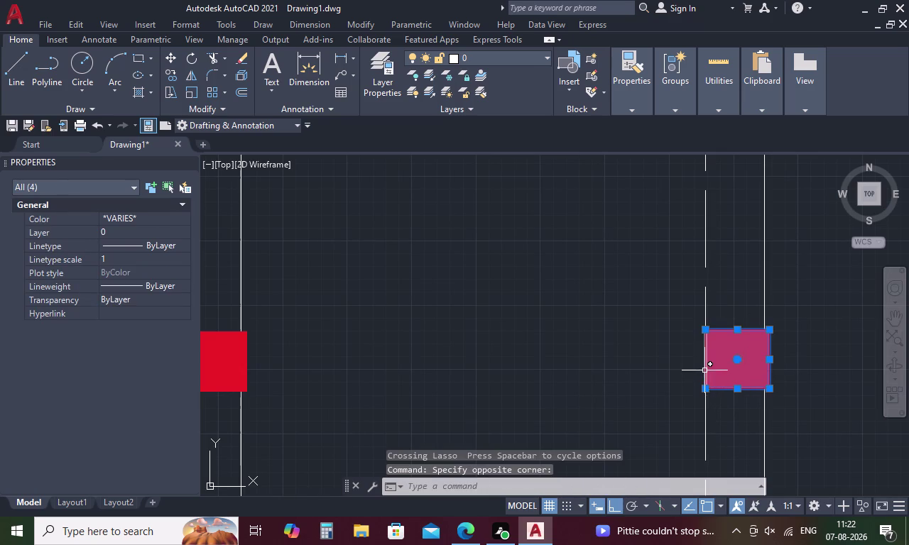
click(704, 370)
key(Delete)
scroll(down, 3)
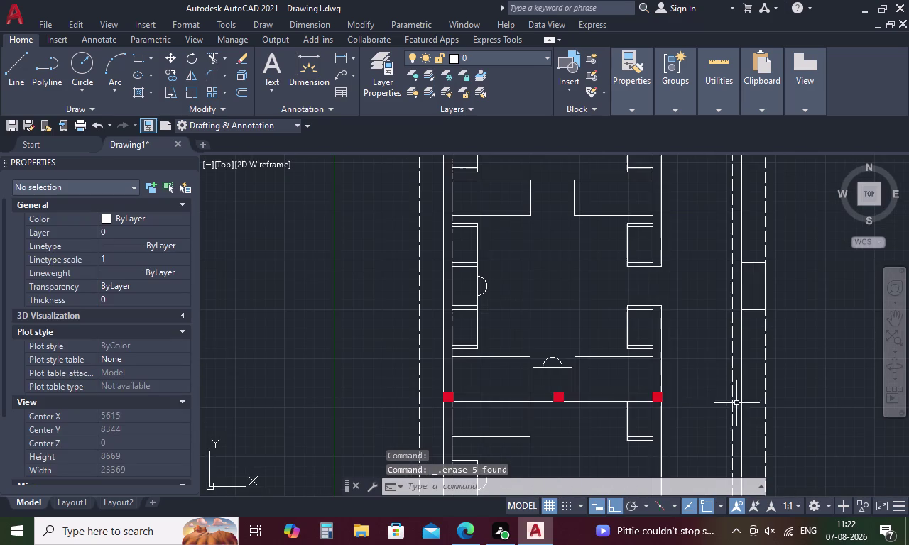
scroll(up, 3)
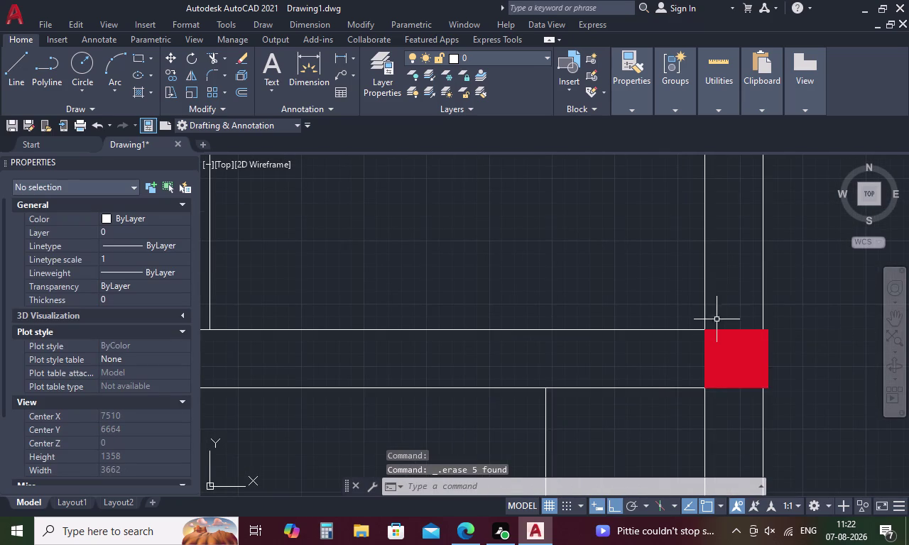
drag(731, 321, 679, 376)
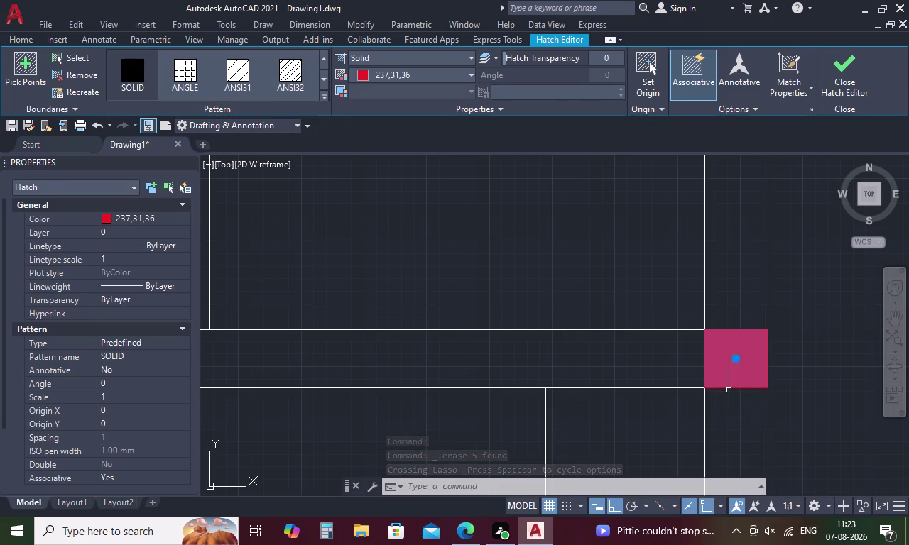
Select and erase the first red column's solid fill.
scroll(up, 3)
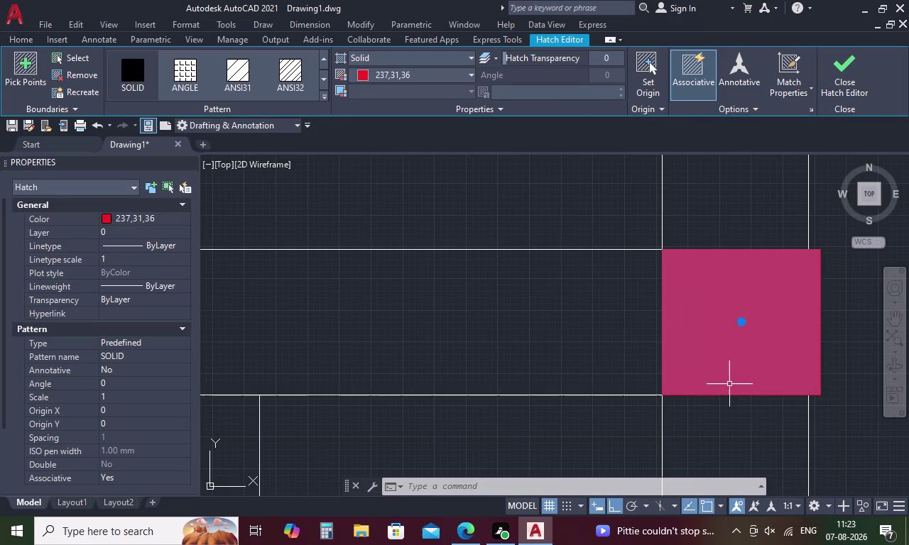
click(728, 397)
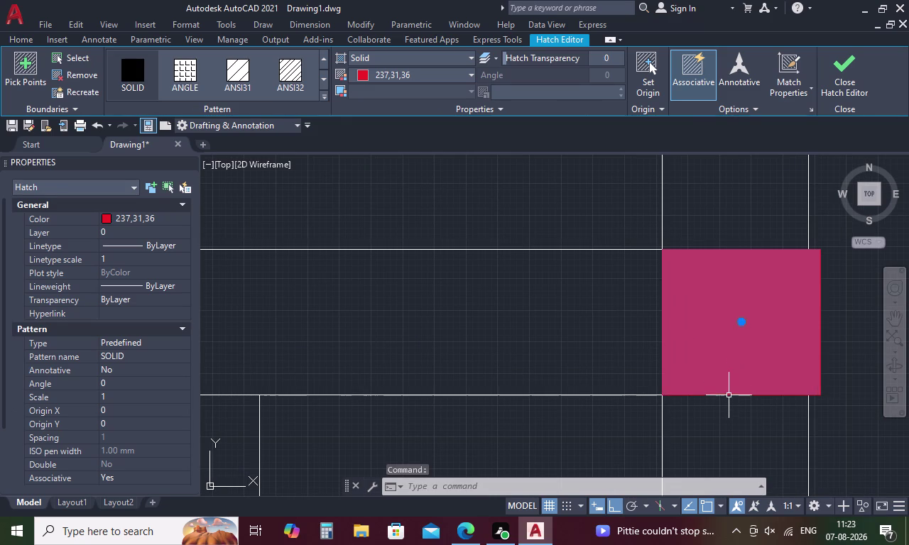
click(729, 396)
click(795, 321)
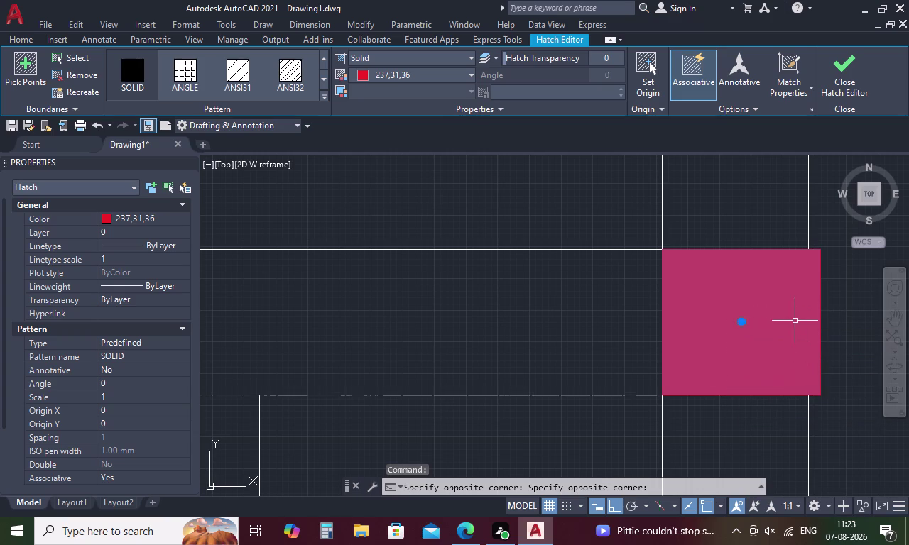
click(822, 308)
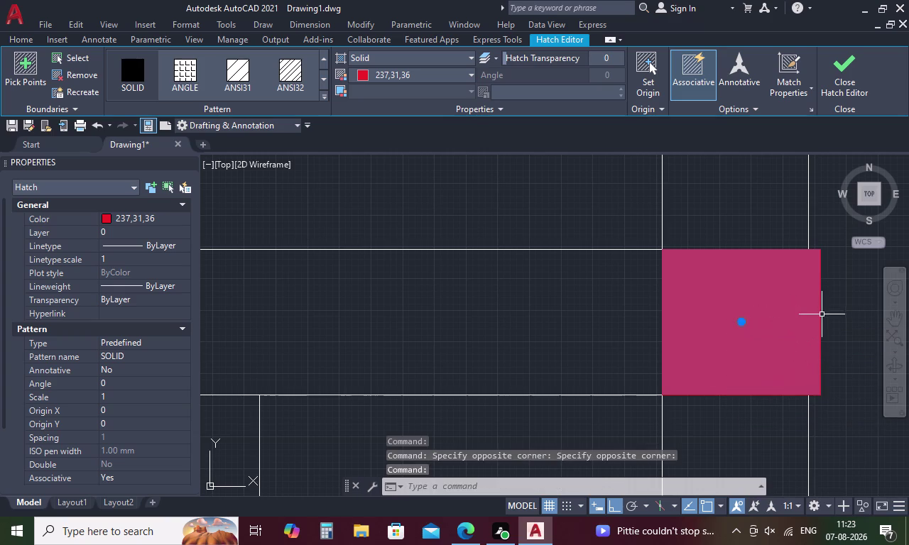
click(822, 316)
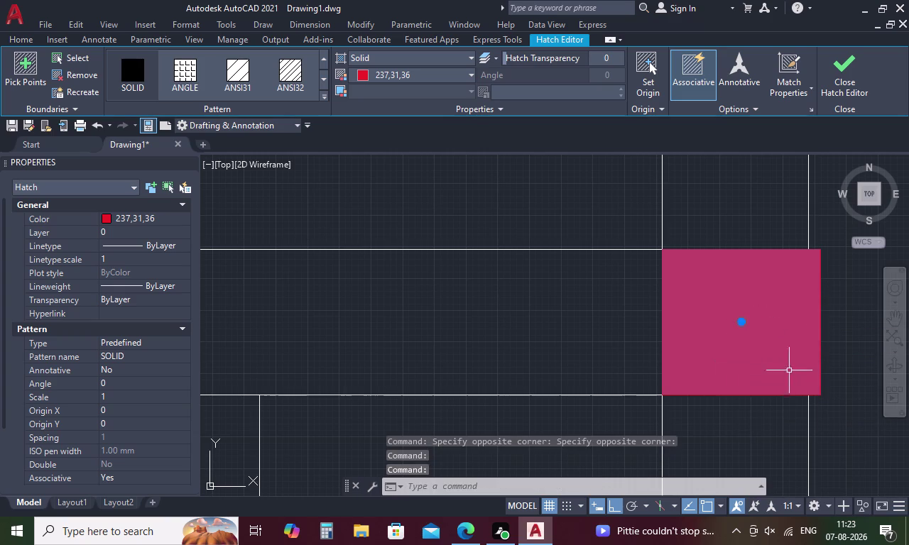
drag(762, 203, 633, 325)
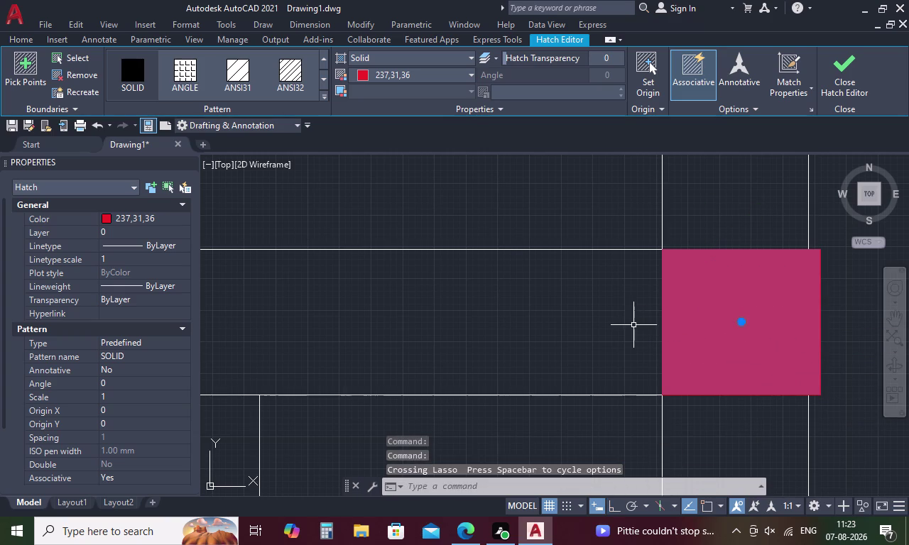
key(Delete)
Select the next red column together with its outline and delete it.
scroll(down, 3)
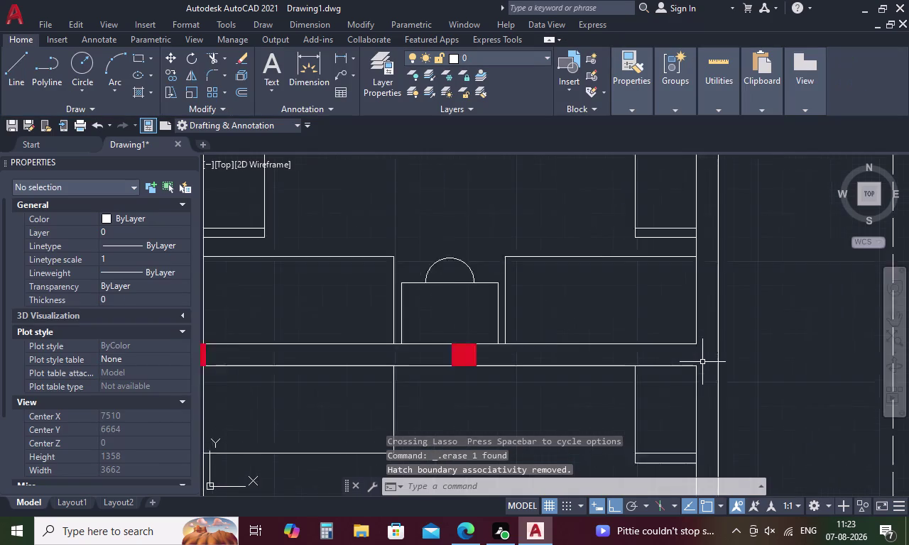
scroll(down, 3)
scroll(up, 3)
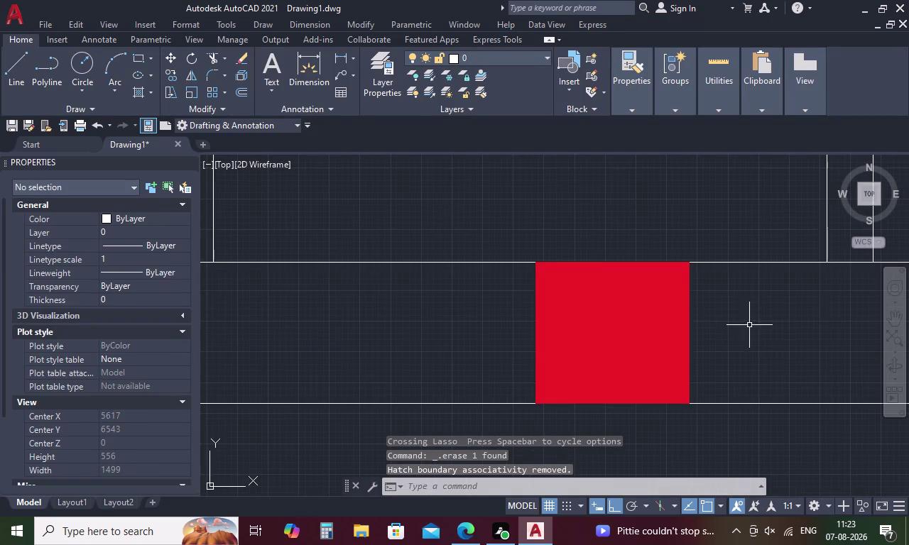
drag(749, 325, 492, 351)
click(594, 262)
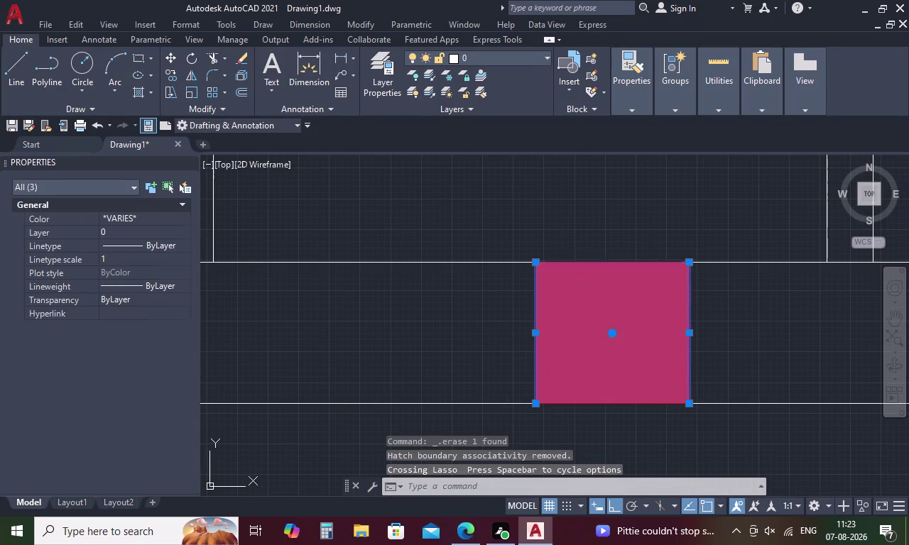
click(600, 402)
key(Delete)
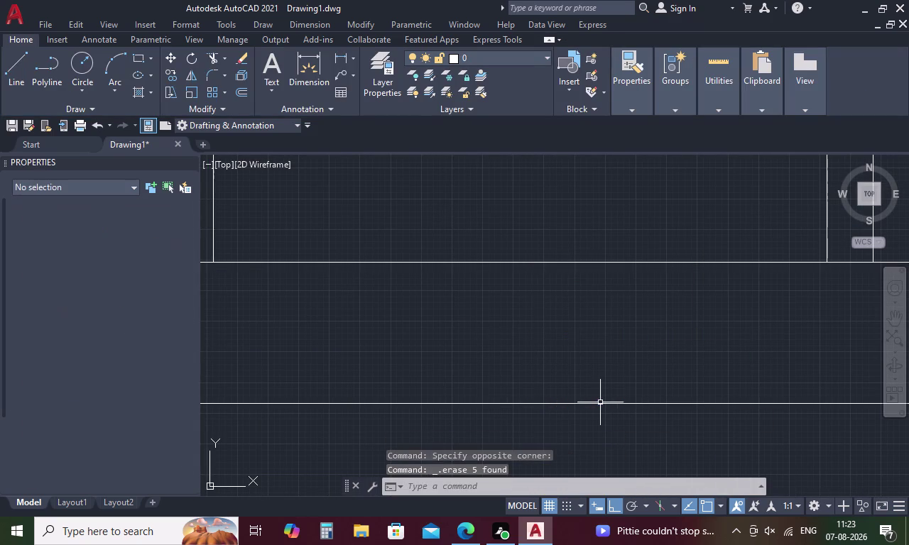
Pan to the wall-junction column and select its red fill.
scroll(down, 3)
middle_drag(556, 432, 537, 156)
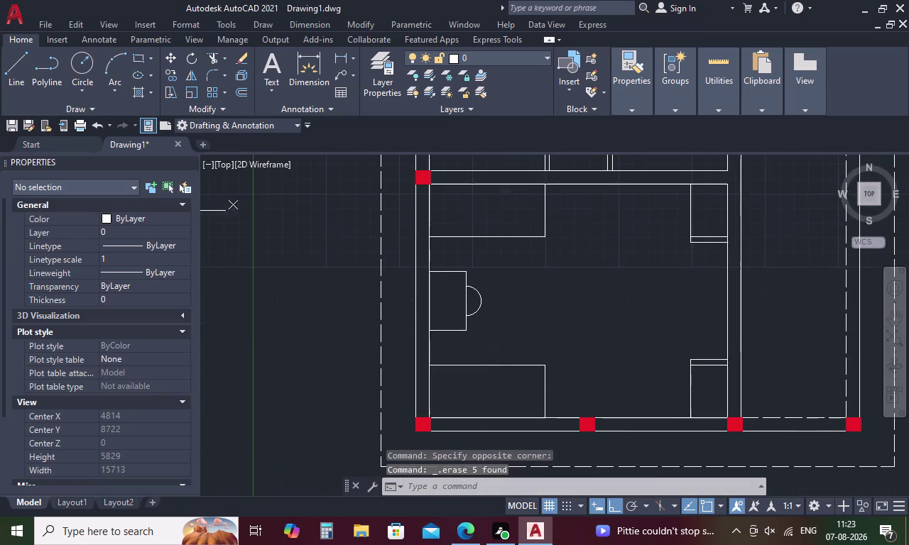
middle_drag(495, 270, 606, 340)
scroll(up, 3)
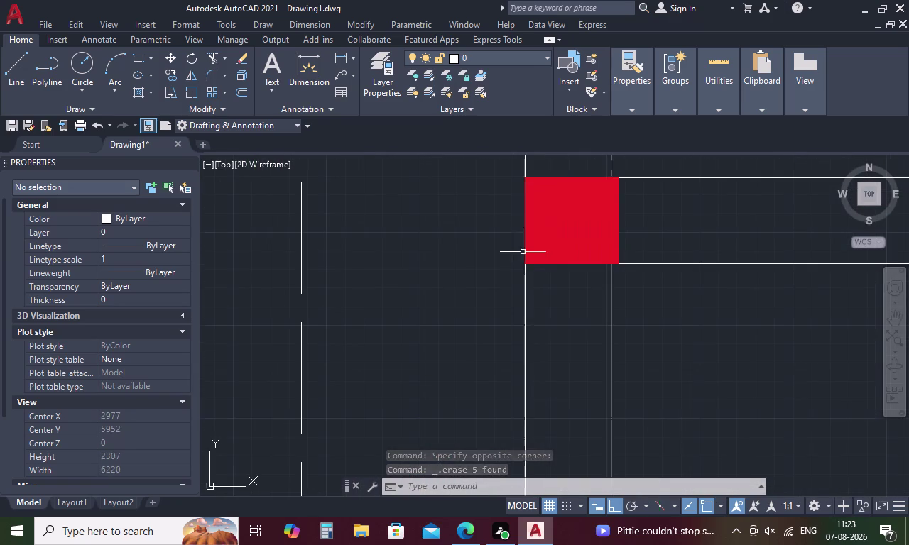
drag(646, 222, 574, 276)
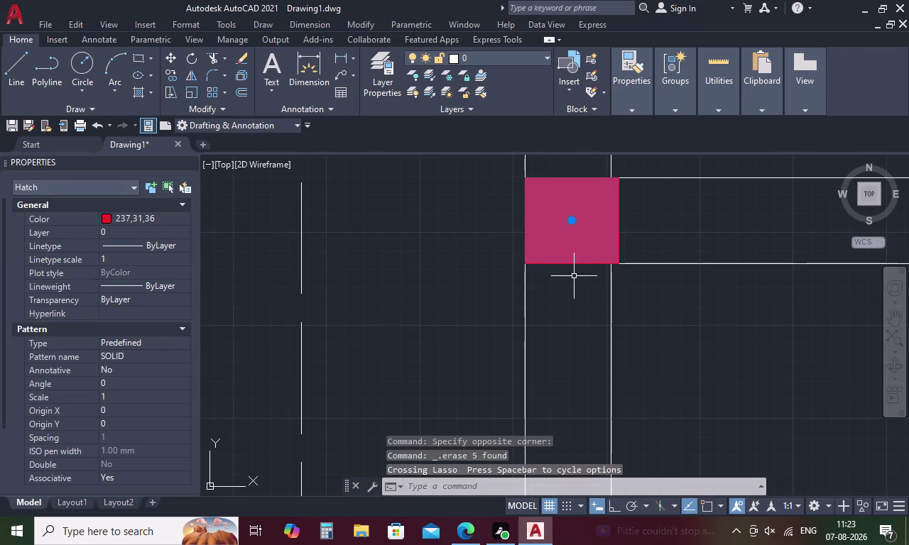
drag(564, 165, 562, 203)
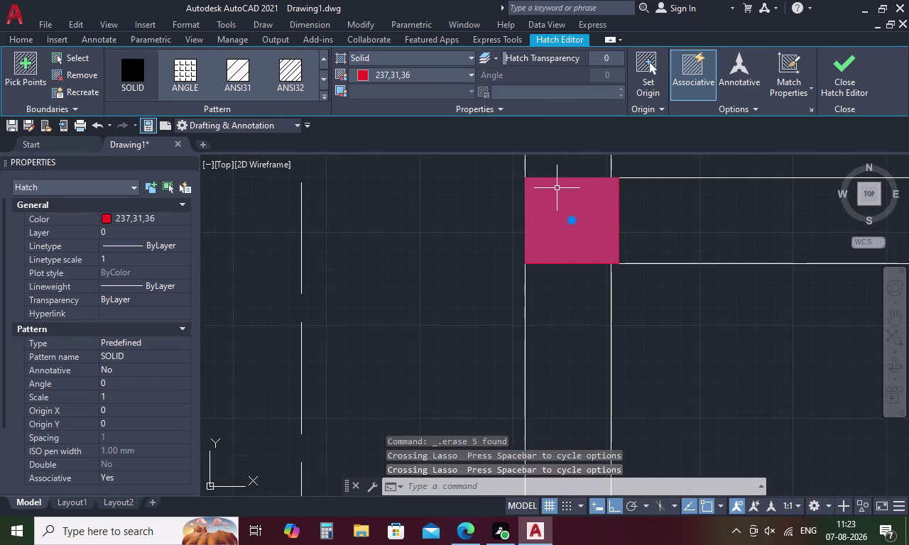
click(562, 175)
click(563, 183)
drag(567, 169, 558, 189)
Add the junction column's outline, delete it, and zoom out to the plan.
click(549, 217)
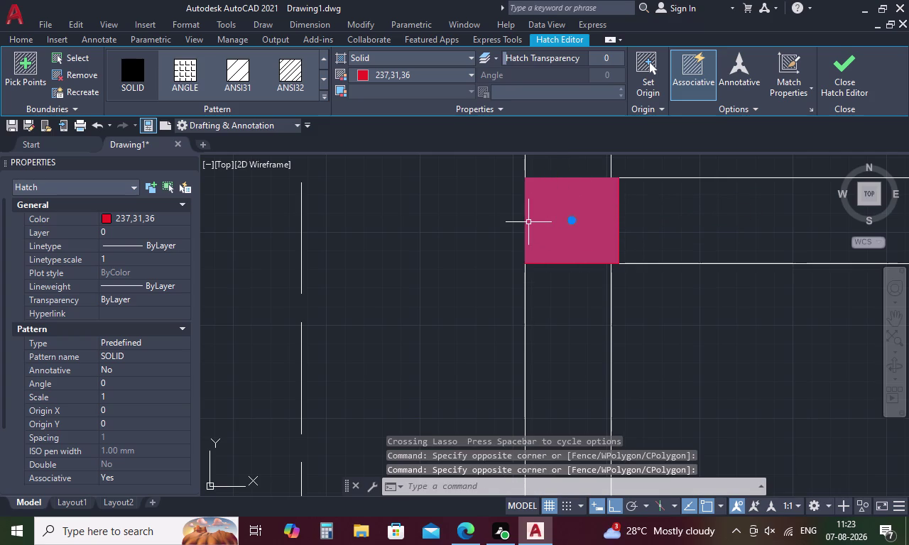
click(523, 220)
click(528, 218)
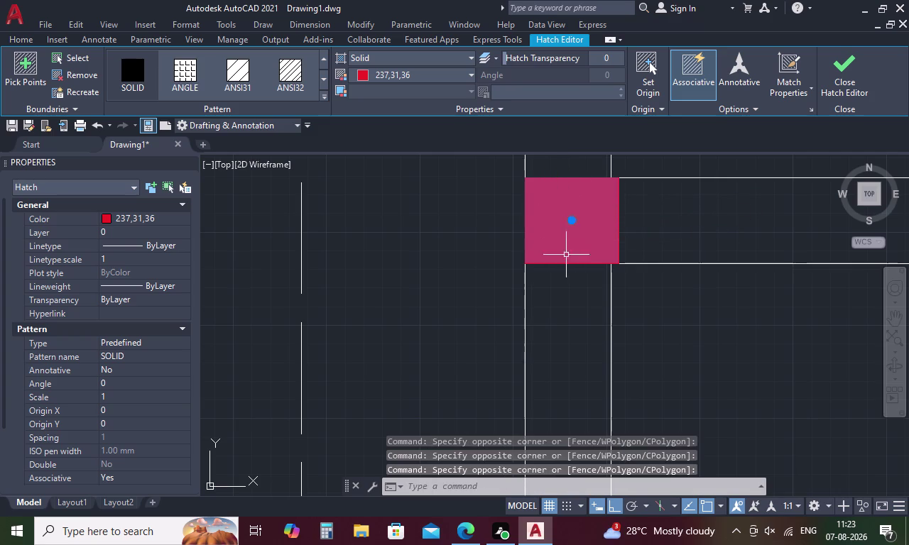
drag(564, 286, 561, 216)
key(Delete)
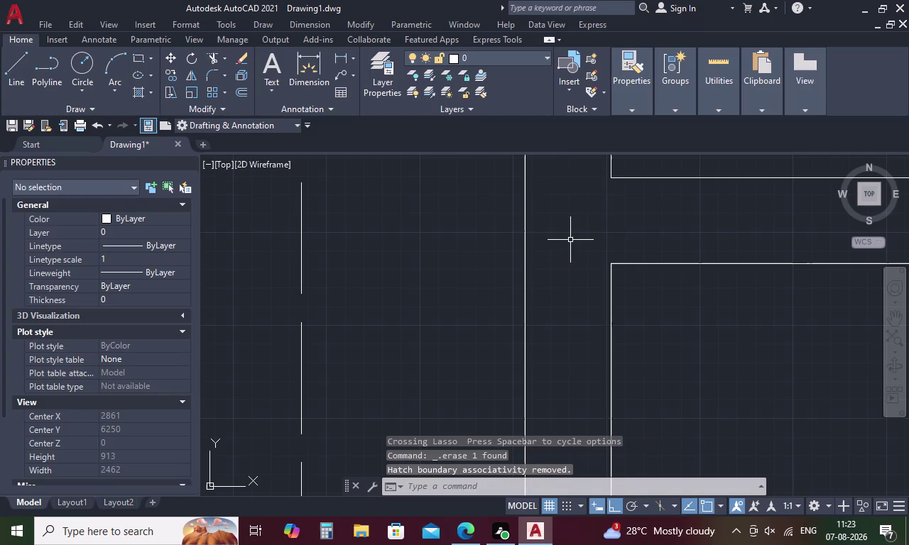
scroll(down, 3)
middle_drag(589, 378, 516, 241)
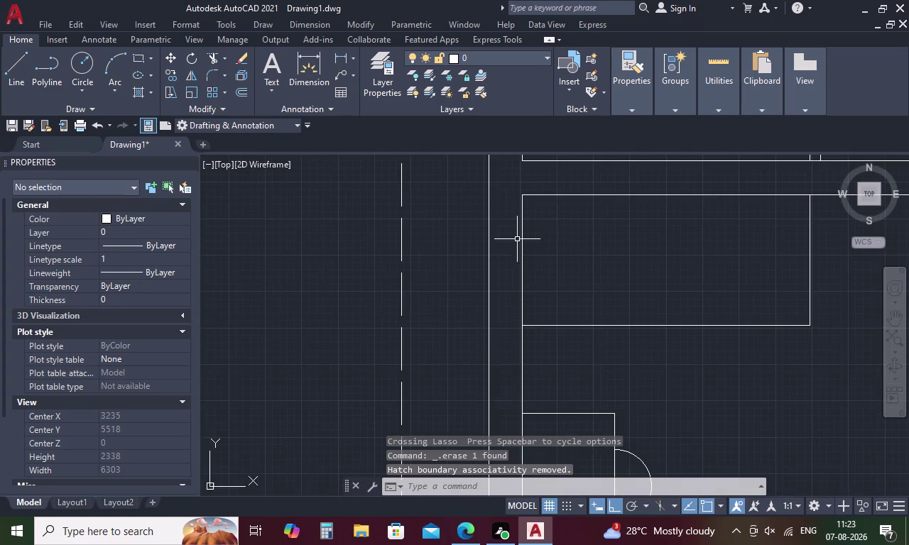
scroll(down, 3)
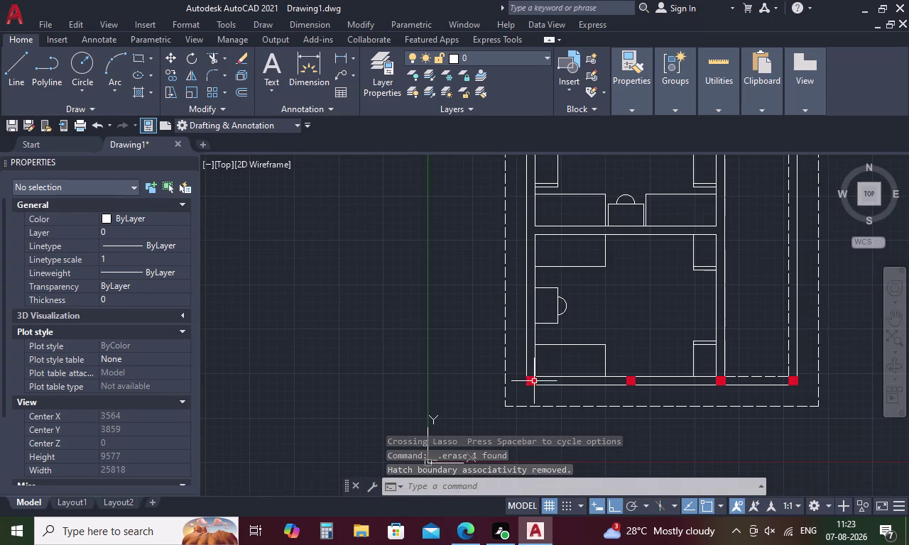
Delete two red columns along the bottom wall.
scroll(up, 3)
drag(543, 357, 479, 332)
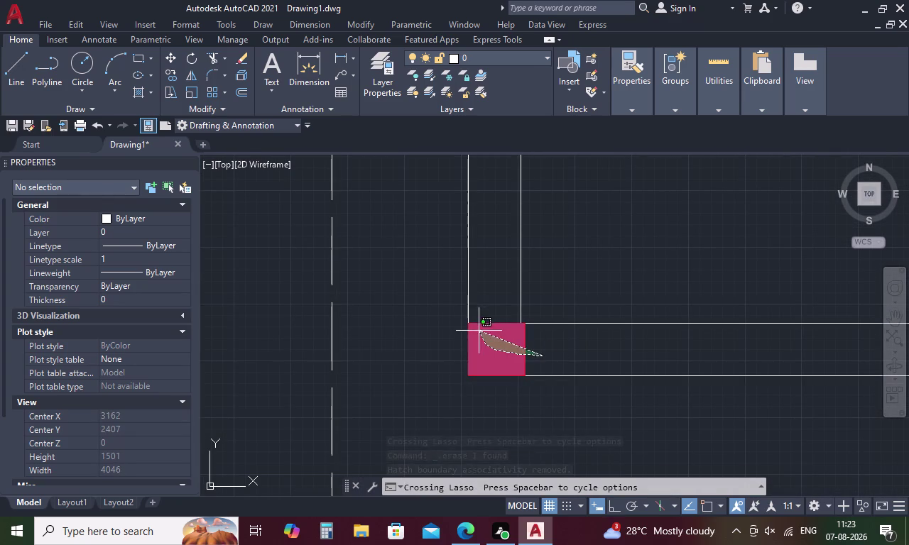
drag(480, 333, 481, 304)
key(Delete)
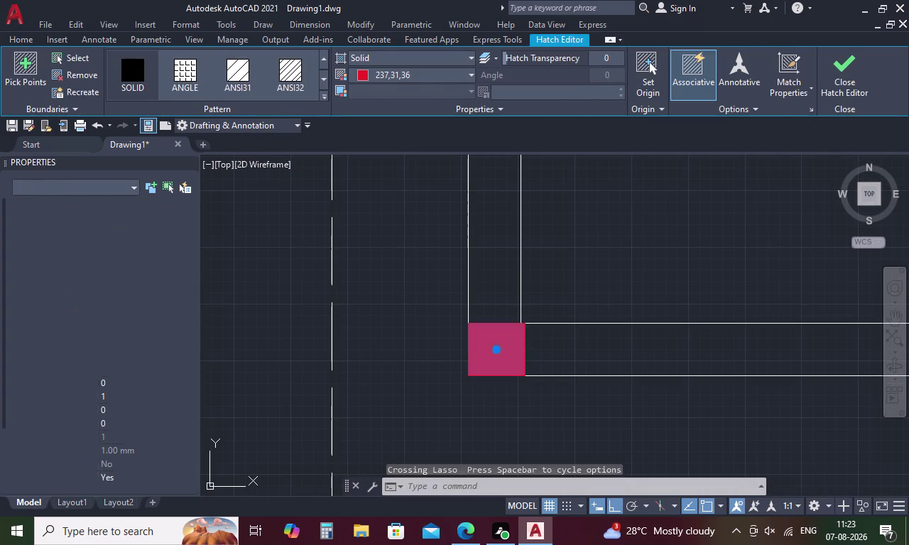
scroll(down, 3)
scroll(up, 3)
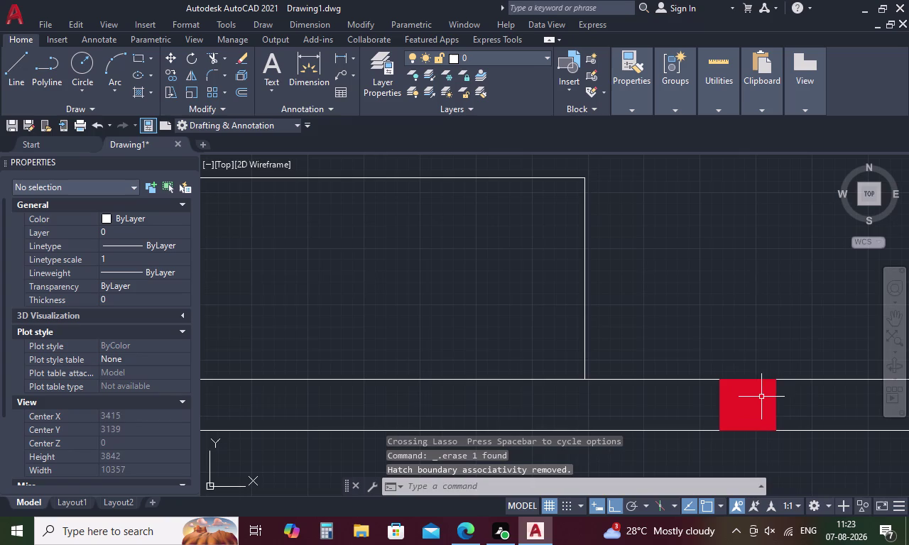
drag(791, 397, 662, 422)
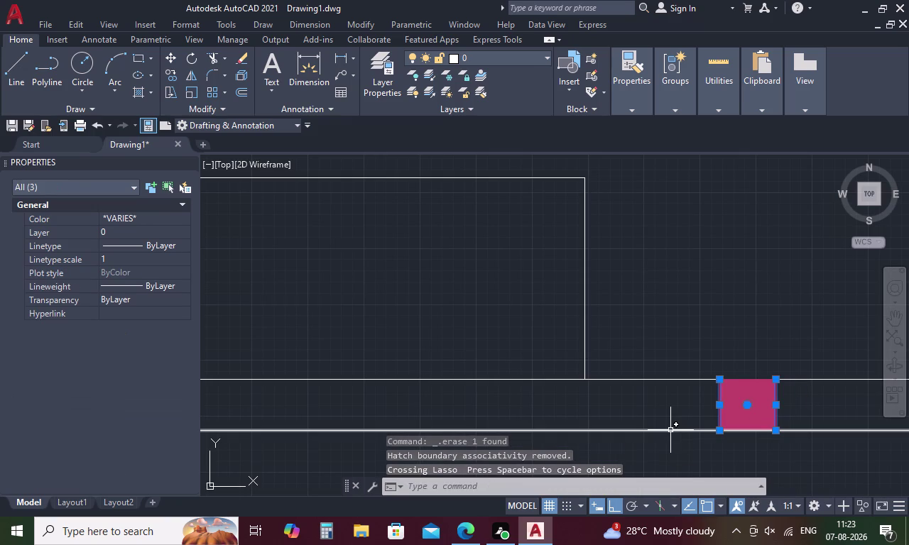
key(Delete)
Pick the leftover red edge lines at the junction and delete them.
drag(740, 355, 750, 439)
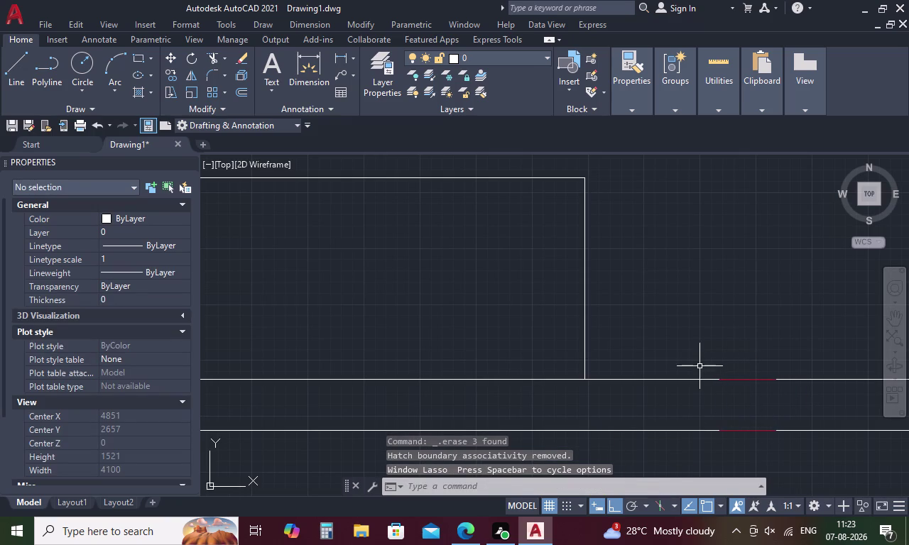
drag(713, 360, 773, 389)
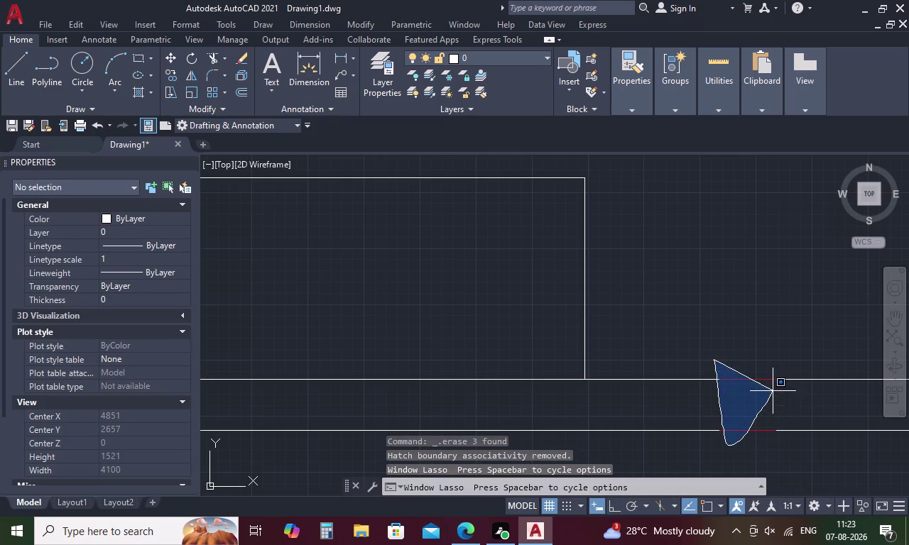
drag(773, 389, 805, 369)
drag(783, 415, 777, 442)
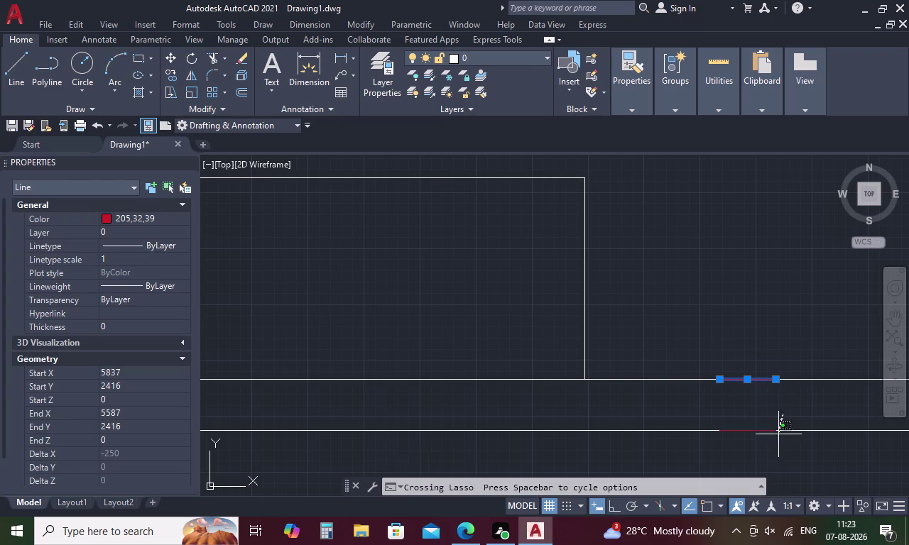
drag(777, 442, 767, 448)
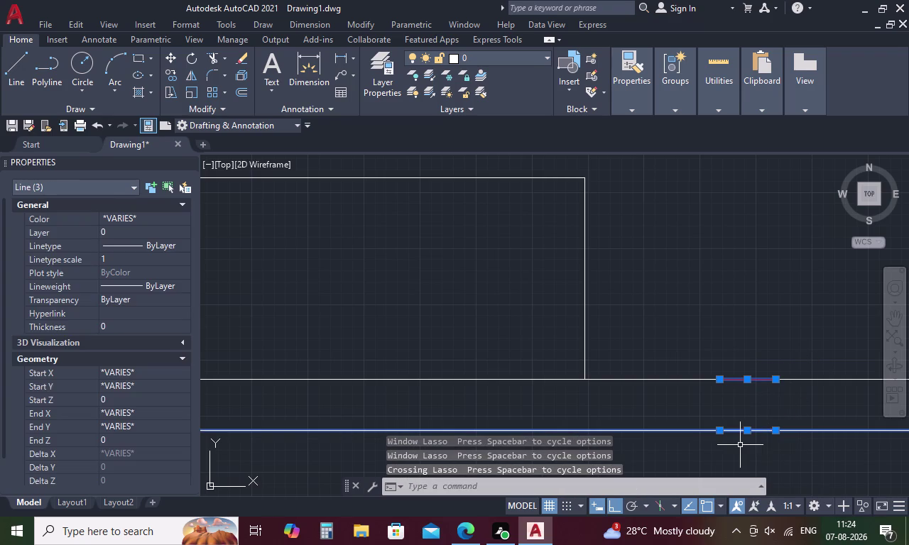
key(Escape)
click(745, 377)
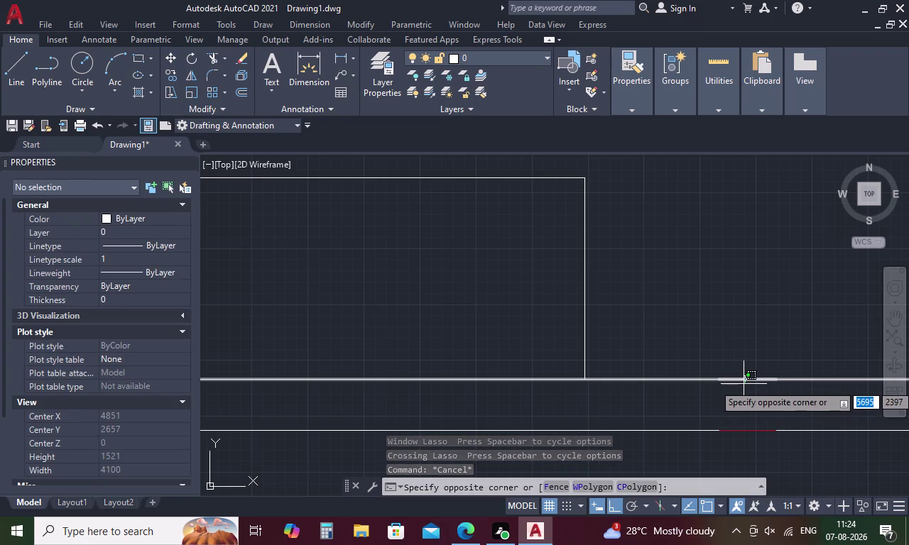
click(747, 378)
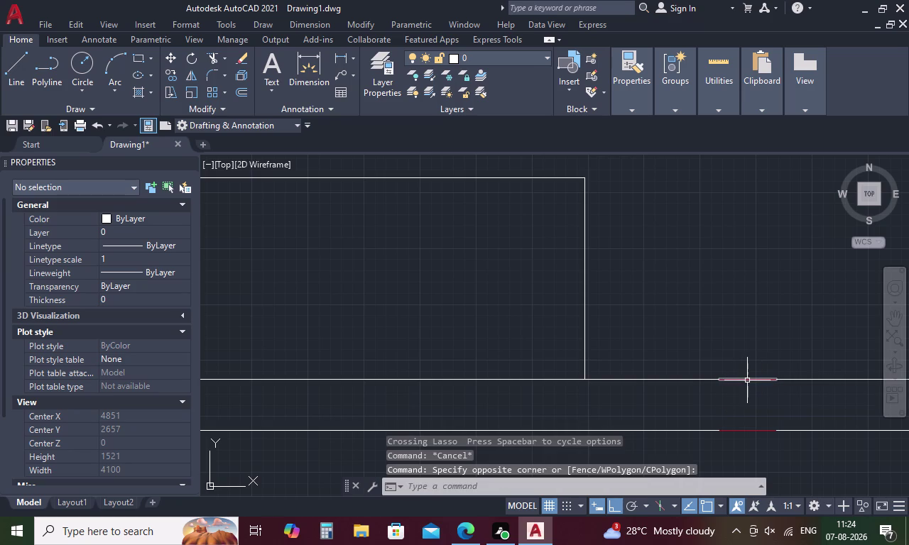
click(747, 381)
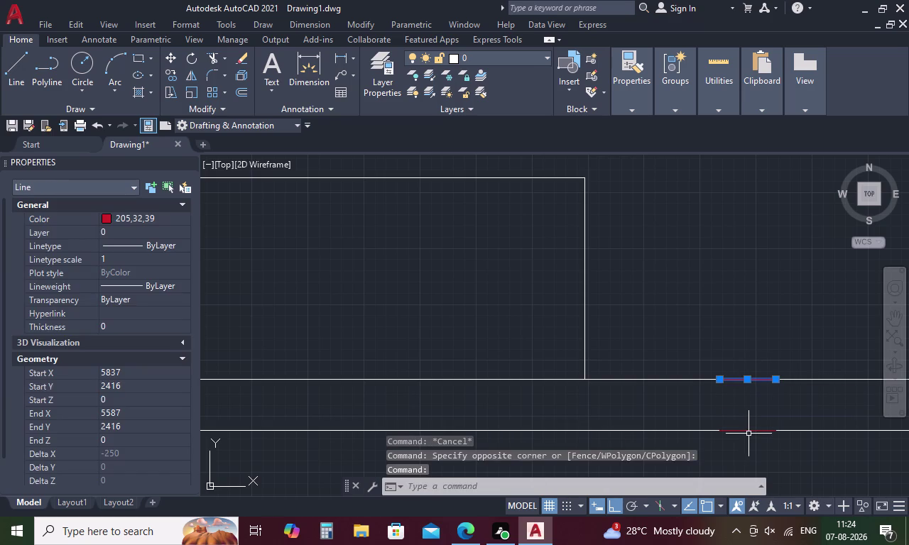
click(749, 431)
key(Delete)
Delete a remaining red column fill on the bottom wall.
scroll(down, 3)
middle_drag(750, 345, 646, 369)
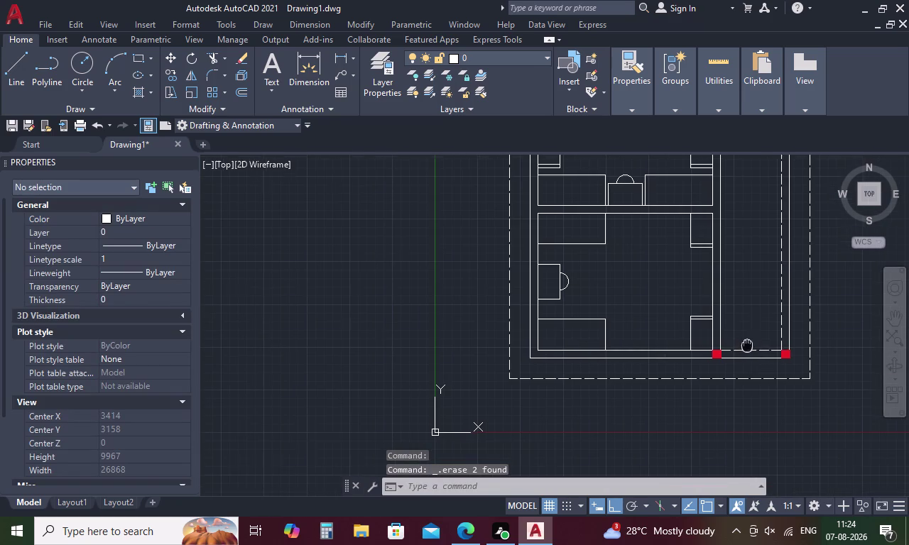
middle_drag(645, 370, 600, 382)
scroll(up, 3)
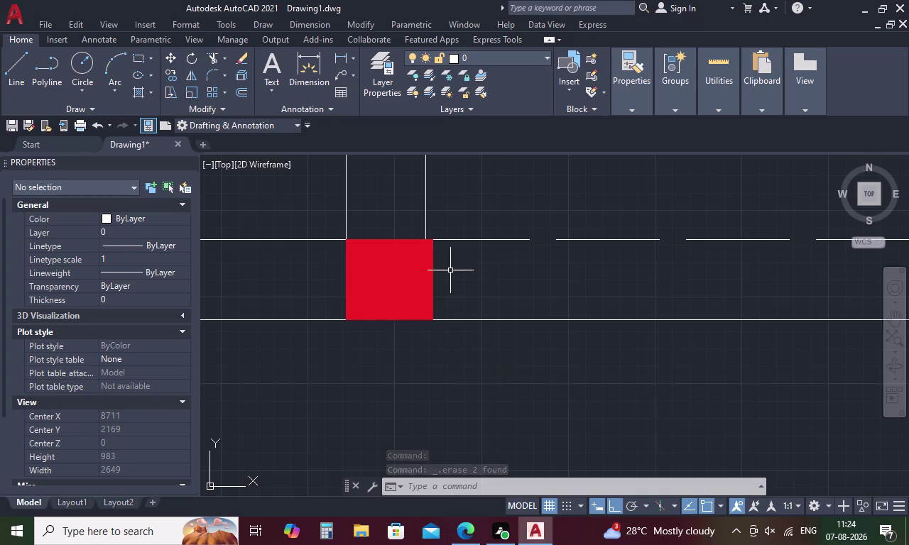
drag(454, 263, 334, 269)
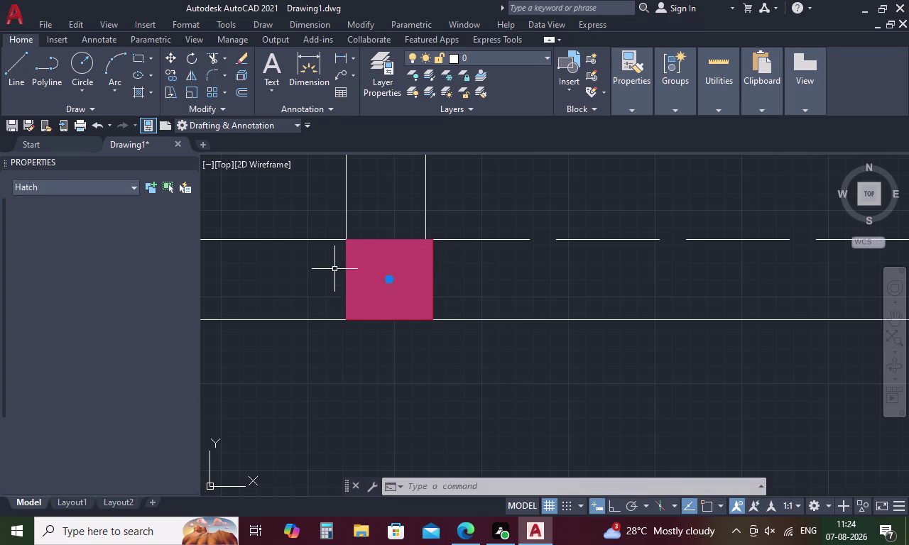
key(Delete)
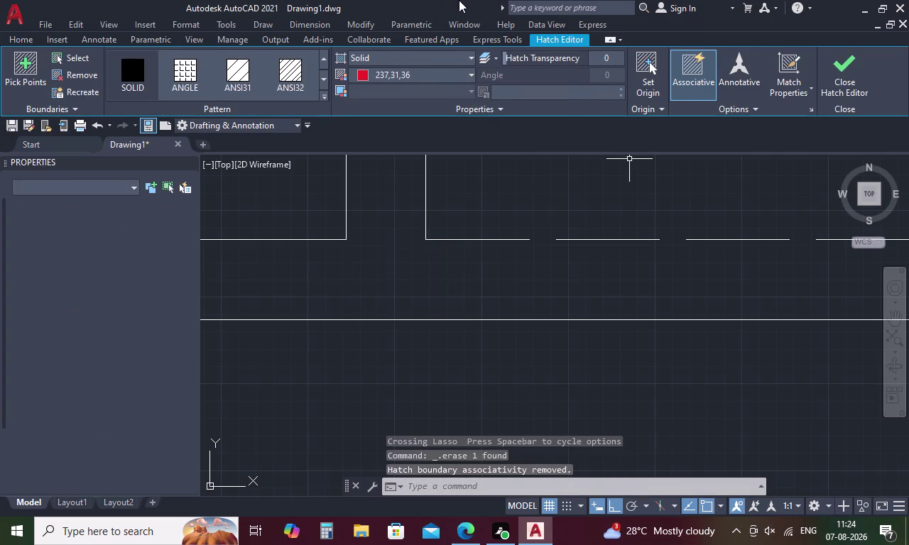
Try window-selecting the large corner red column, then cancel the selection.
scroll(down, 3)
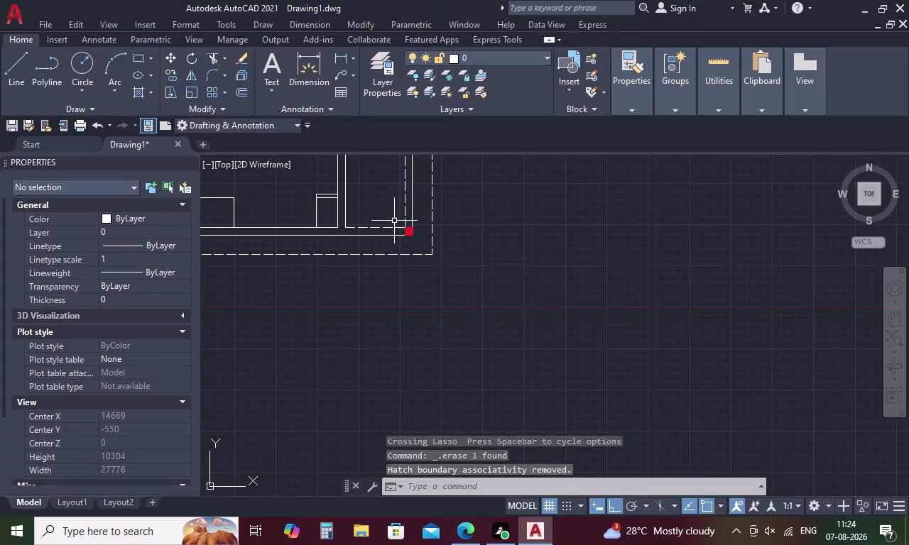
scroll(up, 3)
scroll(up, 3)
drag(489, 219, 497, 245)
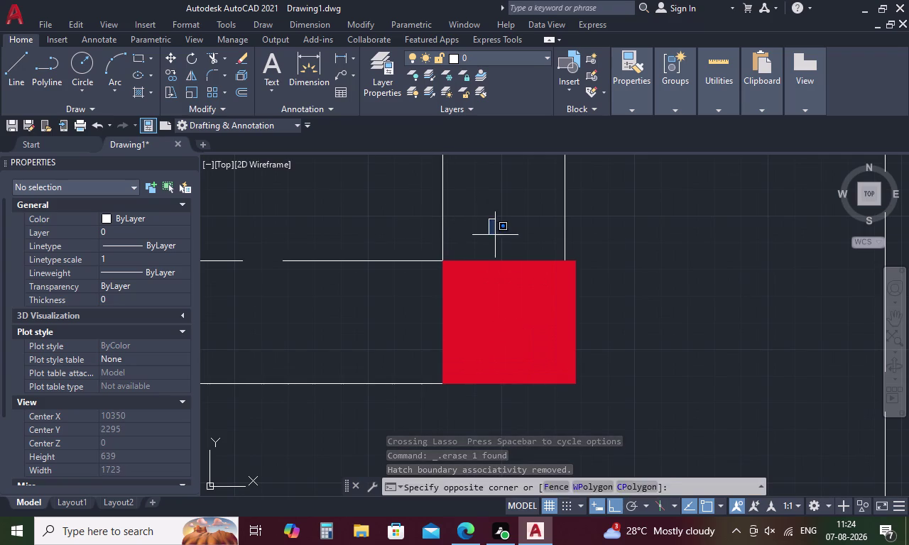
drag(498, 245, 419, 317)
drag(532, 207, 436, 324)
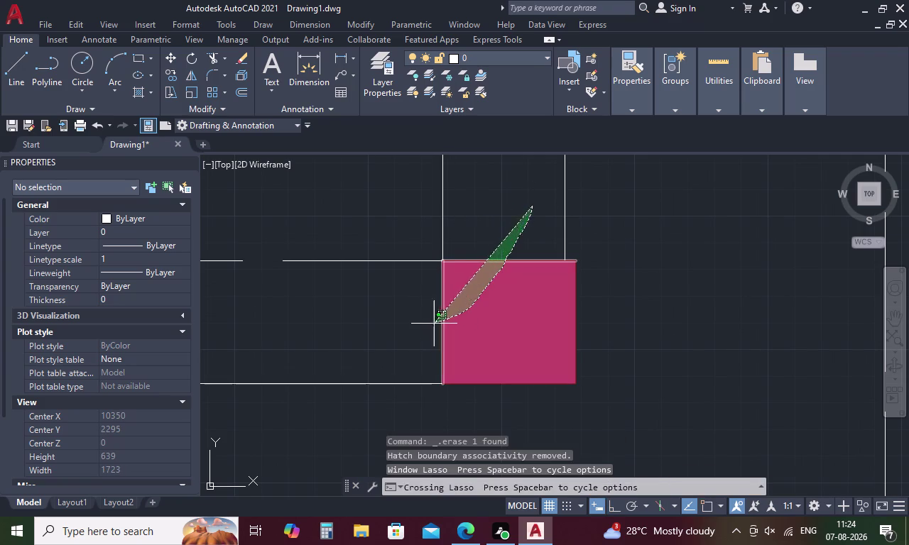
drag(436, 324, 419, 326)
drag(602, 326, 552, 390)
key(Escape)
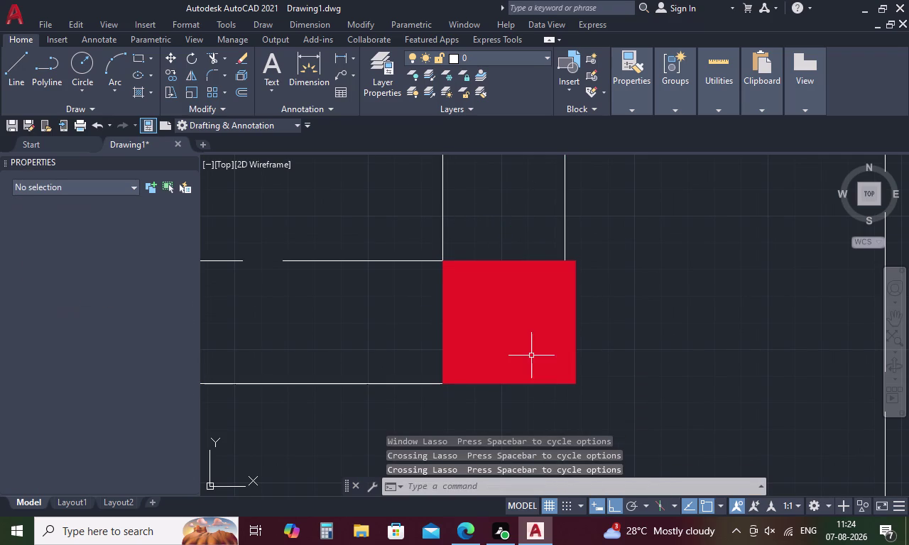
Delete the corner column's four edge lines and its red fill.
click(574, 309)
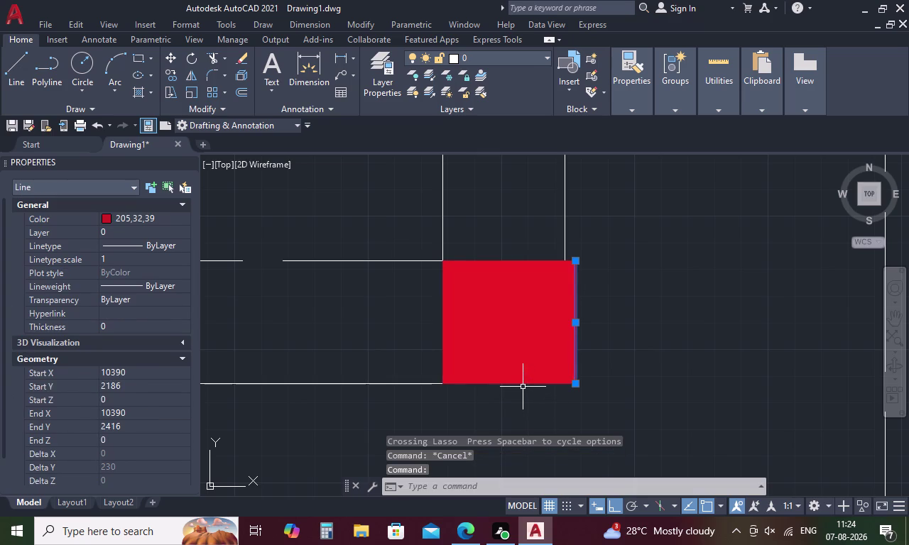
click(523, 383)
click(442, 300)
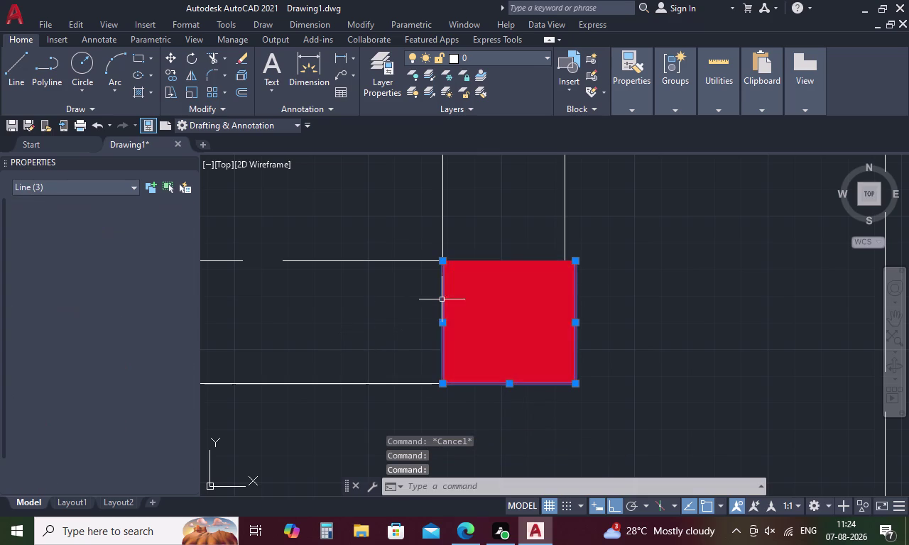
click(495, 262)
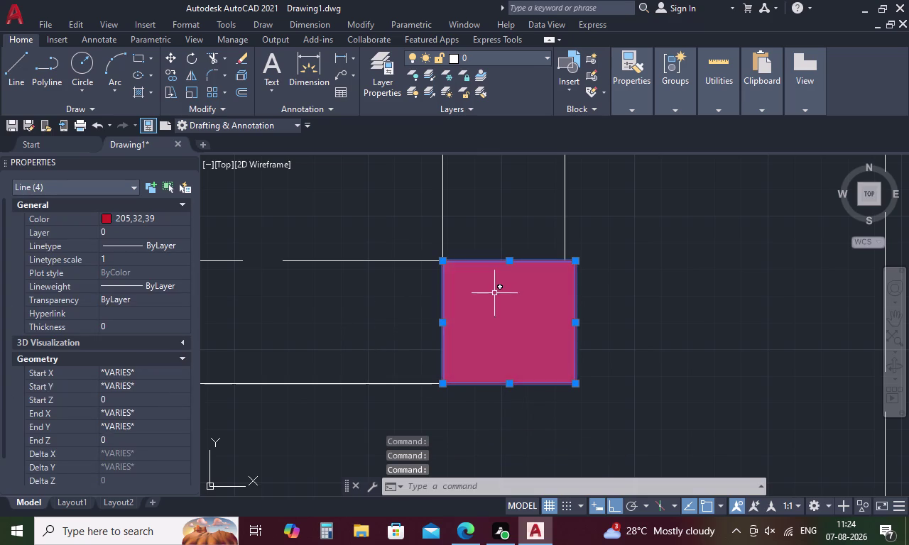
click(495, 296)
key(Delete)
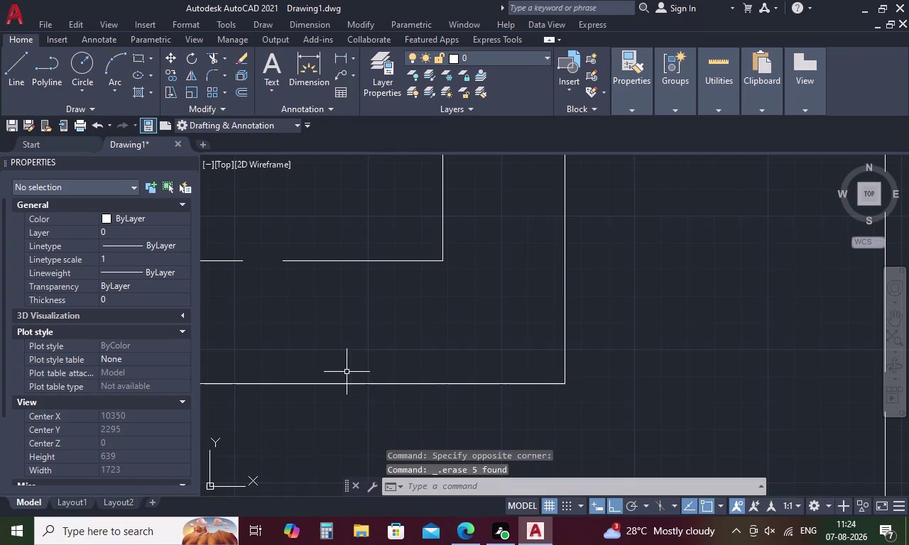
Start a line beside the plan and draw the first 230 side.
scroll(down, 3)
scroll(down, 3)
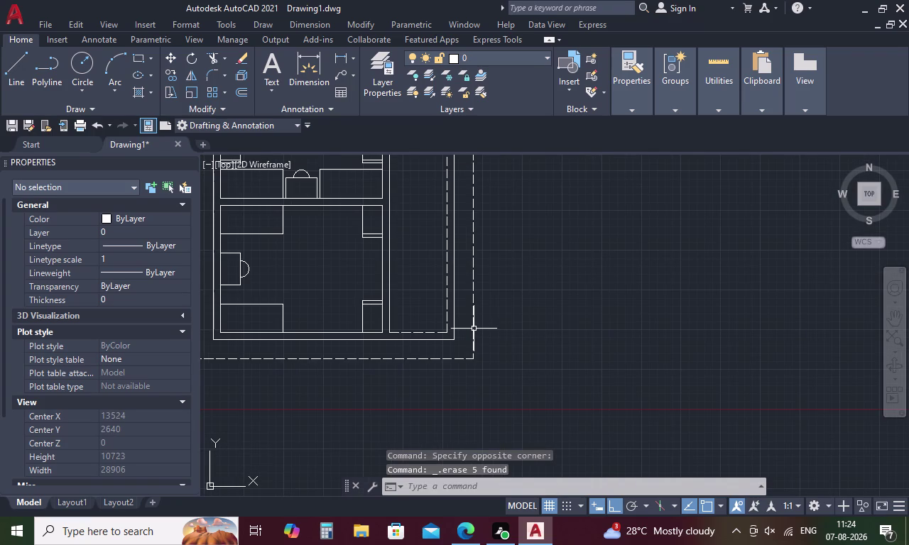
scroll(down, 3)
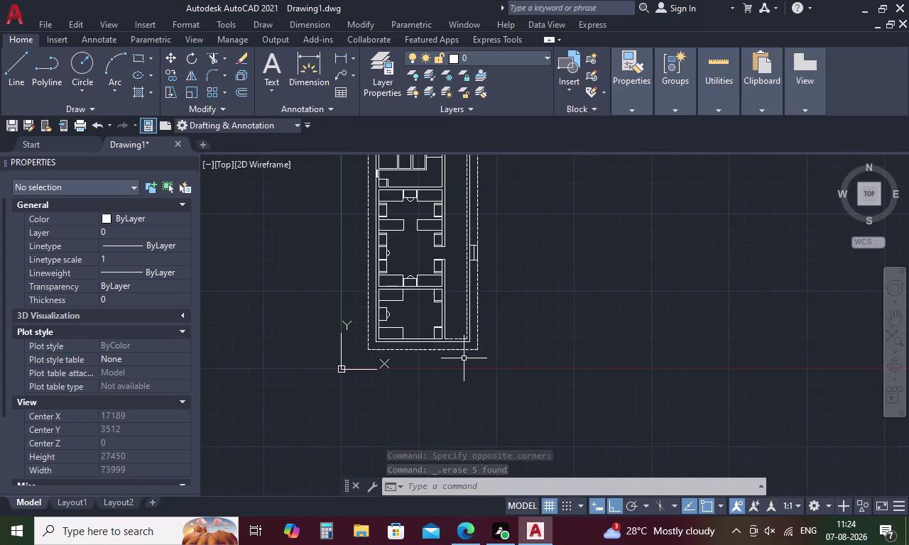
key(Escape)
text(L)
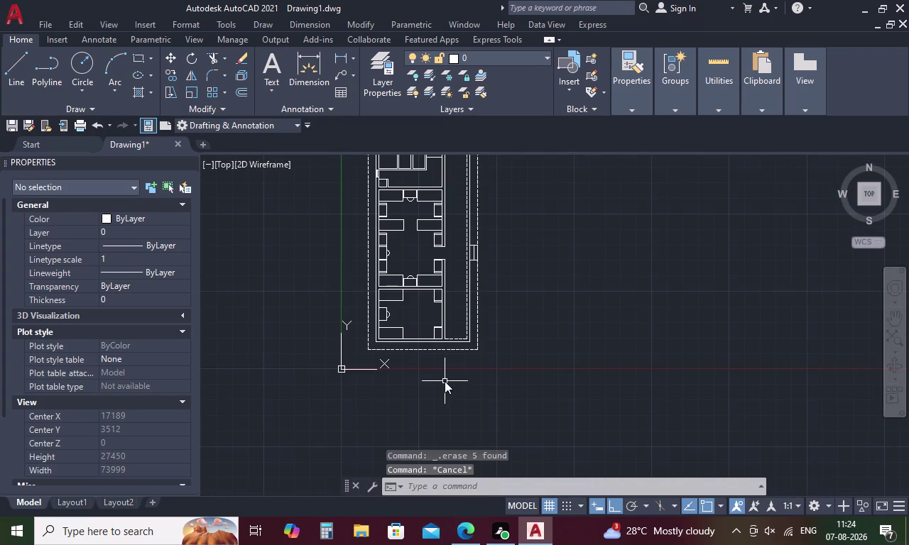
key(space)
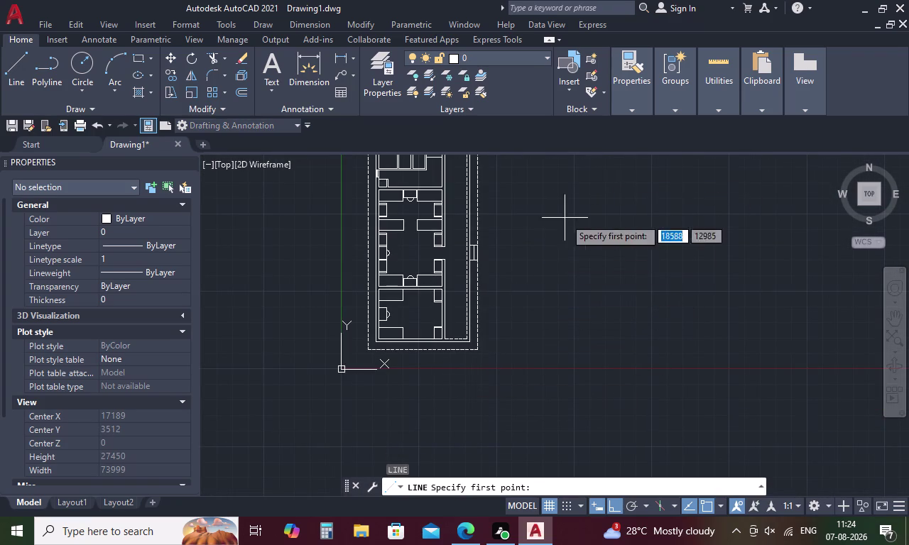
click(550, 250)
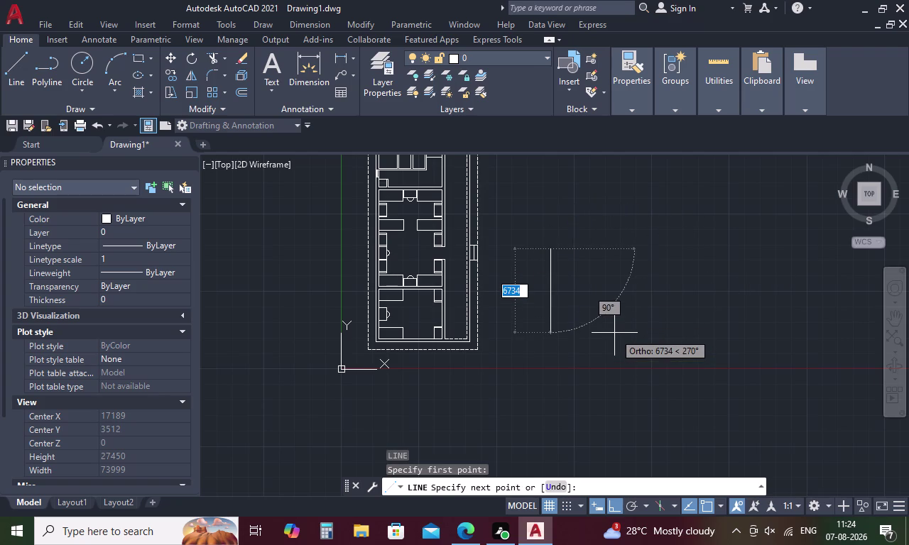
key(2)
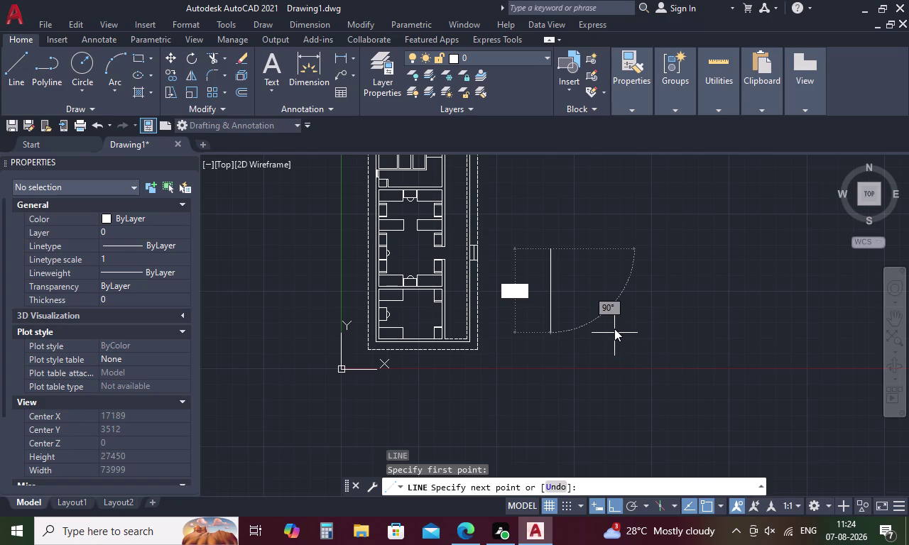
key(5)
key(BackSpace)
key(3)
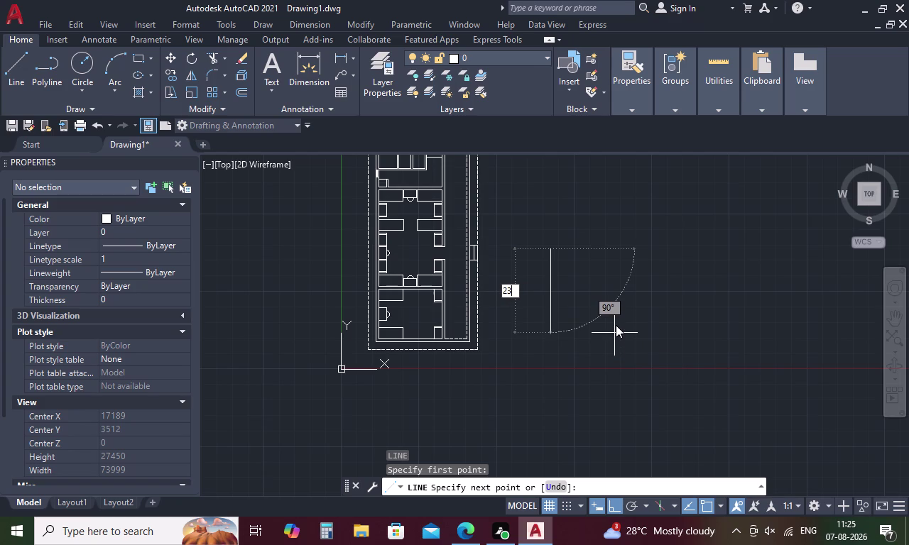
key(0)
key(Return)
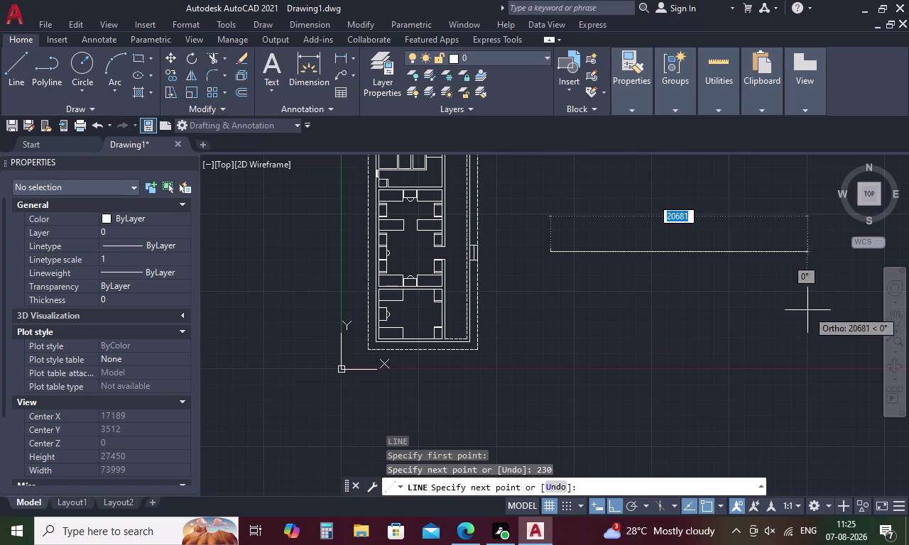
Draw the 250 and 230 sides and close the square outline.
text(23)
key(0)
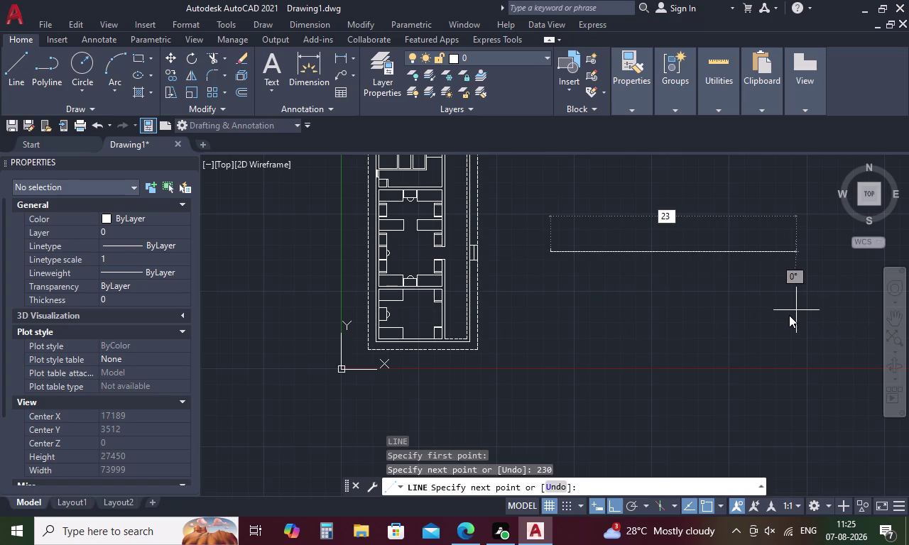
key(BackSpace)
key(BackSpace)
key(5)
key(0)
key(Return)
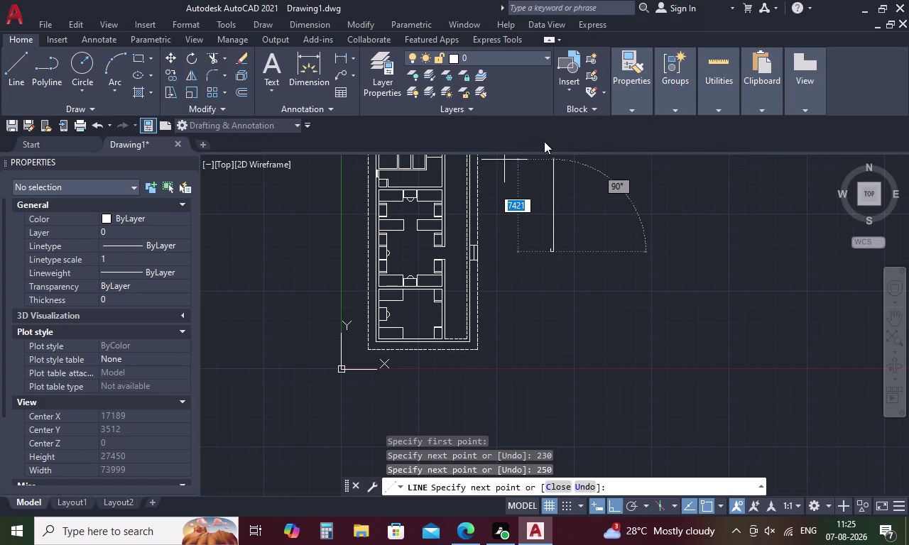
text(23)
key(0)
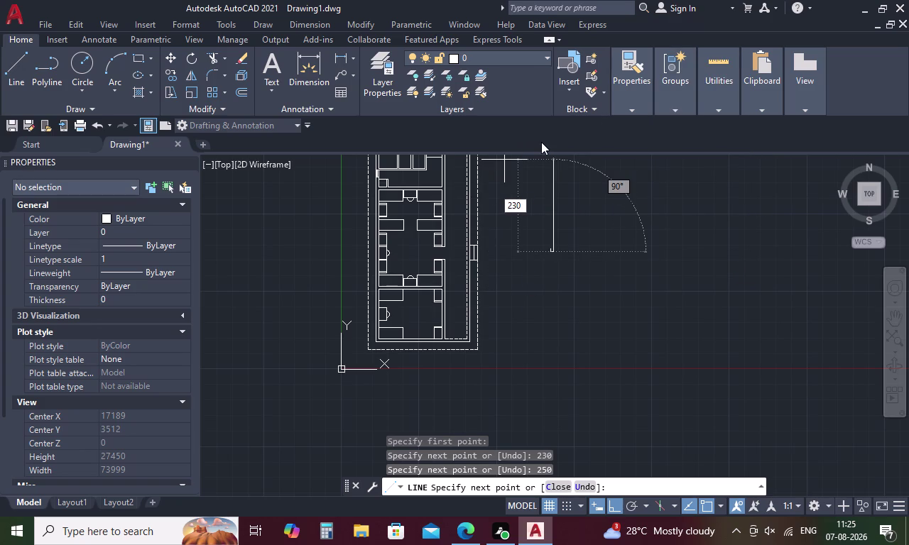
key(space)
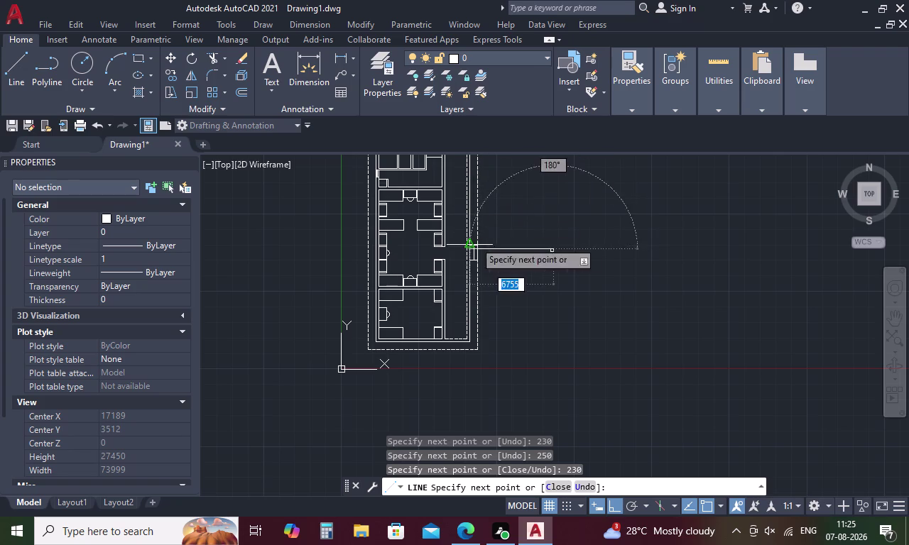
scroll(up, 3)
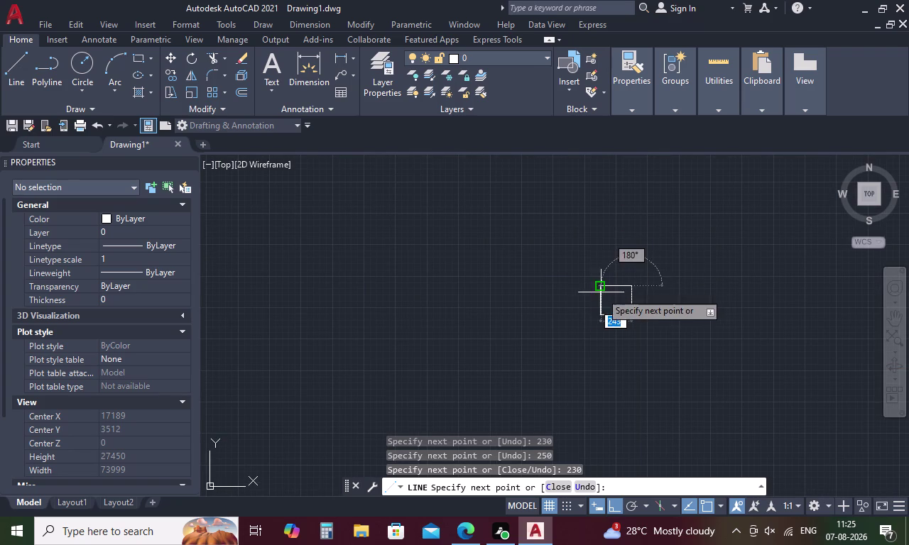
click(597, 282)
key(Escape)
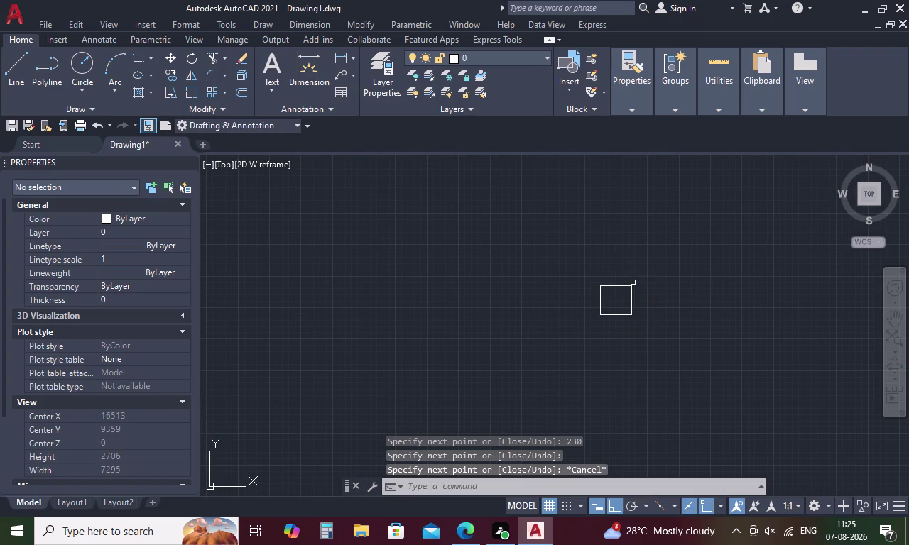
Measure the outline width with DIST and select its four lines.
text(DI)
key(space)
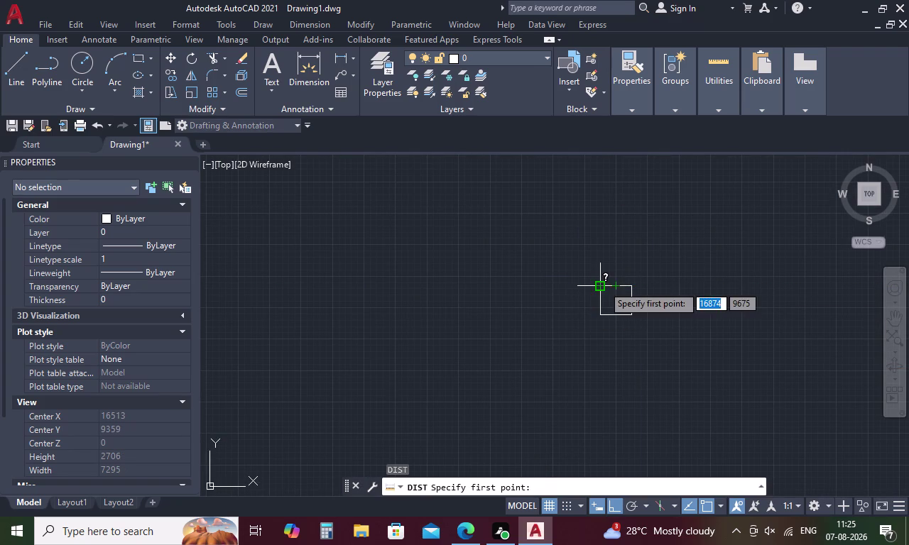
click(603, 286)
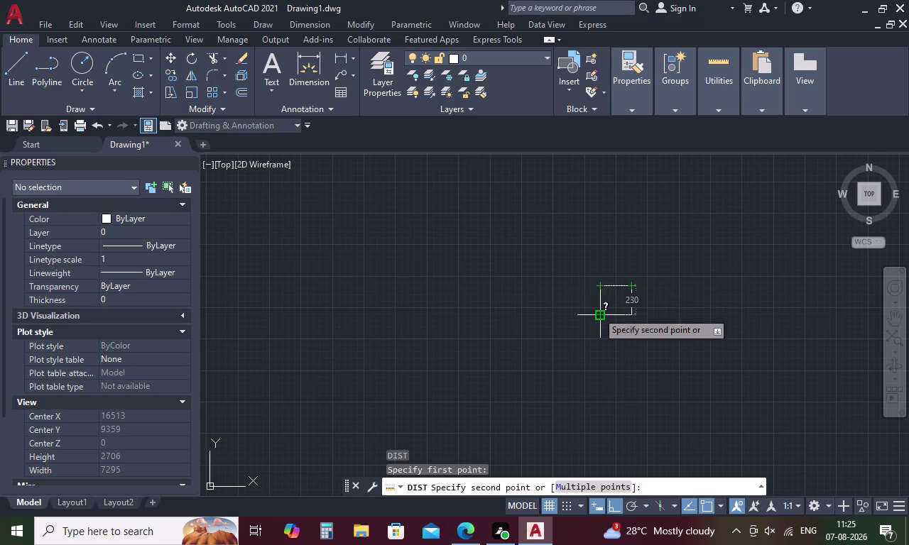
key(Escape)
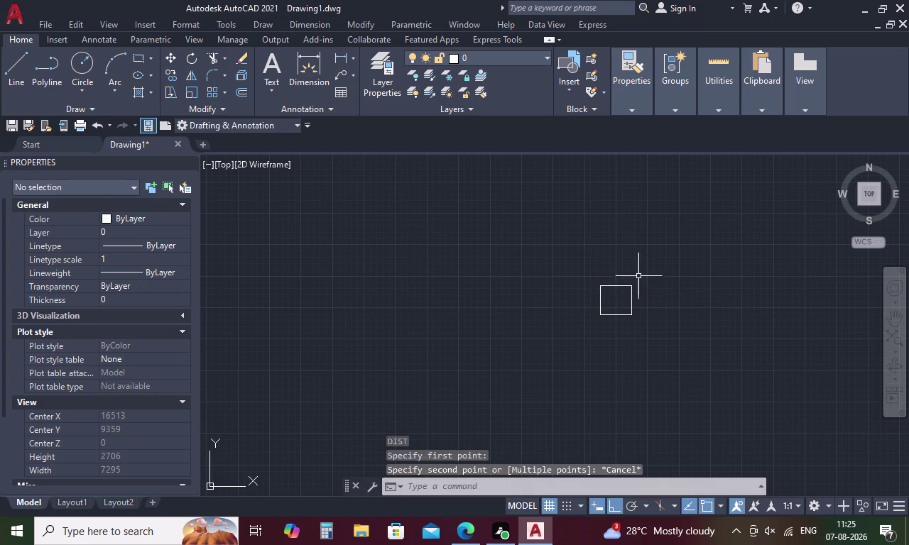
drag(631, 263, 609, 335)
drag(657, 304, 553, 301)
Set the four outline lines to Red from the Properties colour dropdown.
right_click(555, 302)
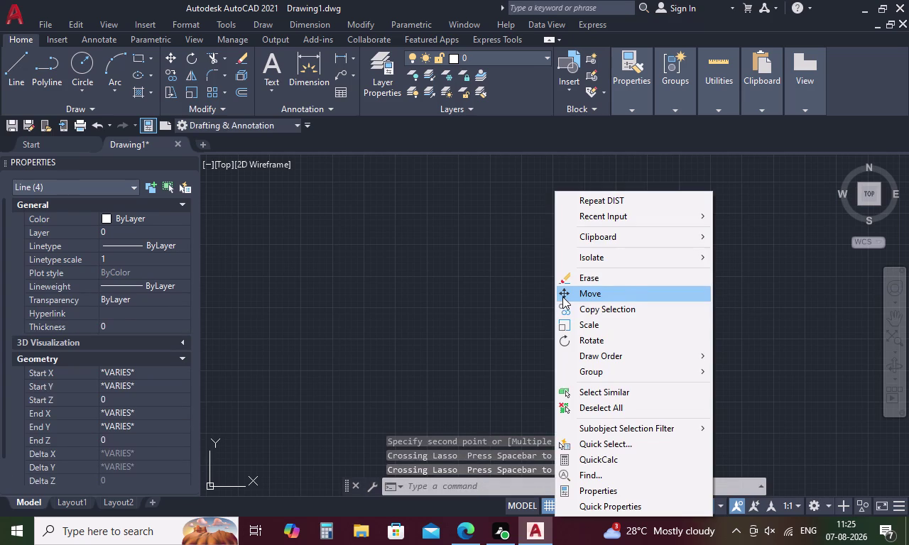
click(486, 266)
click(536, 203)
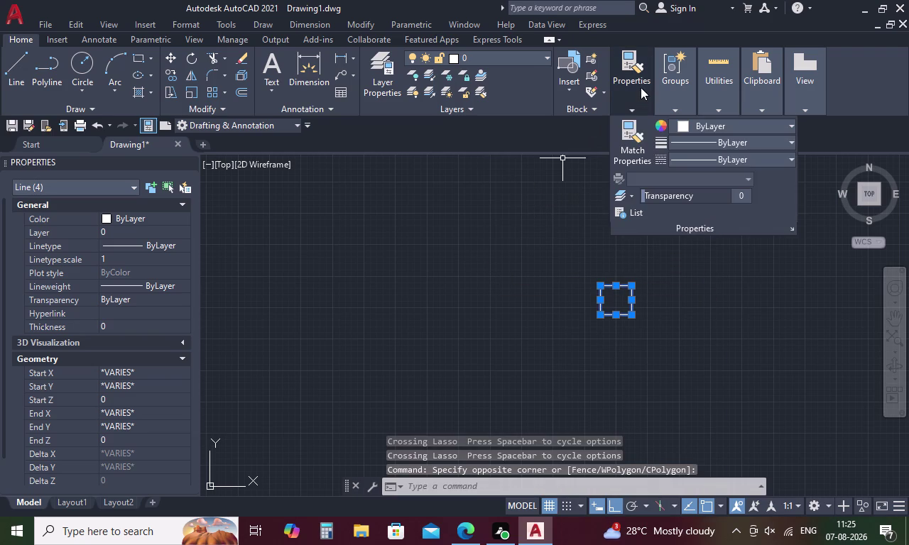
click(641, 83)
click(757, 127)
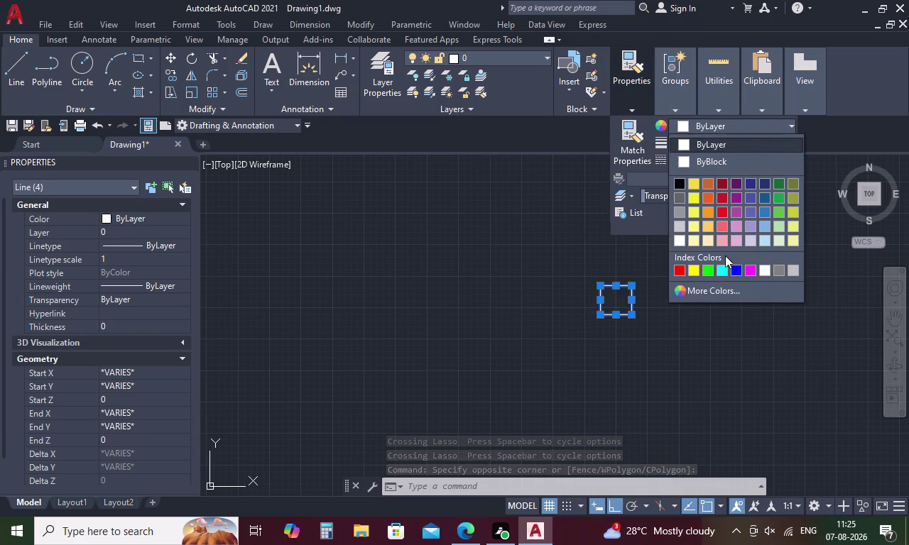
click(677, 267)
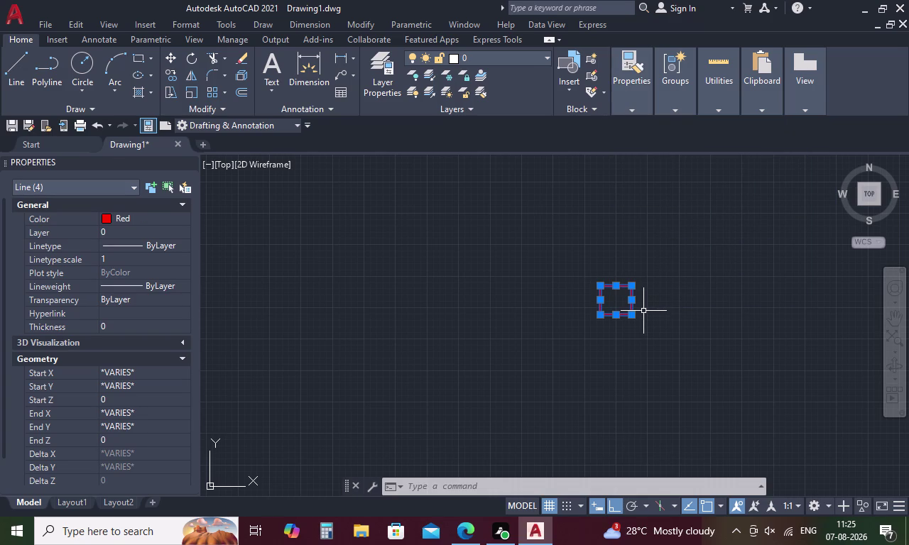
key(Escape)
drag(628, 259, 608, 346)
drag(672, 313, 561, 300)
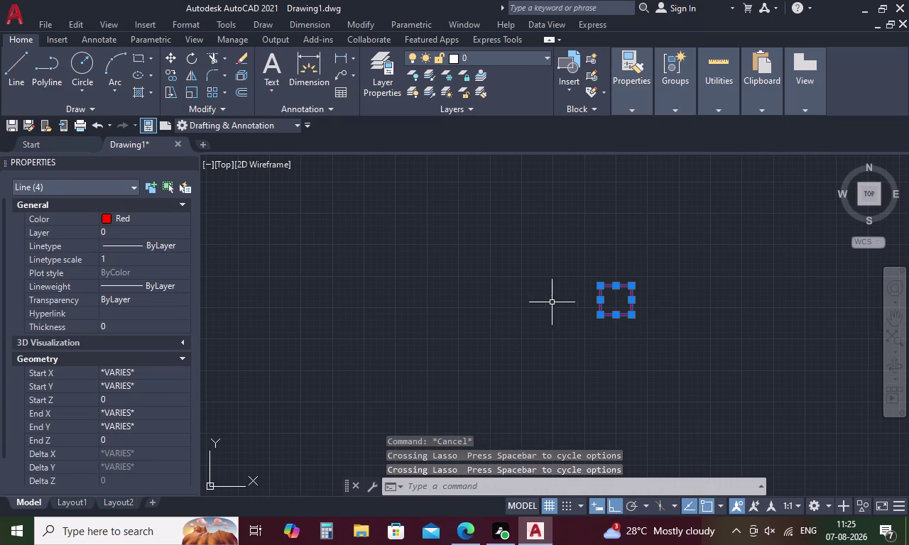
key(Escape)
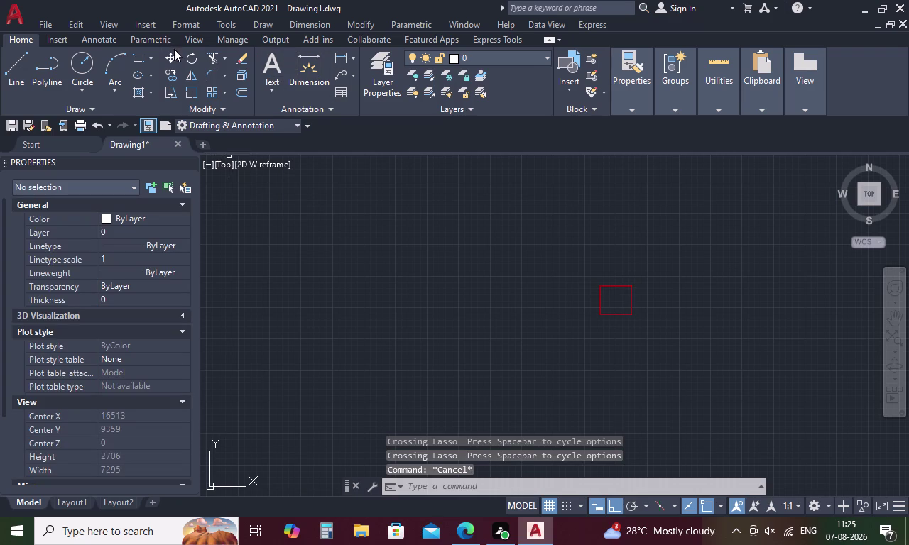
Hatch the inside of the column square with a red fill.
key(Escape)
text(H)
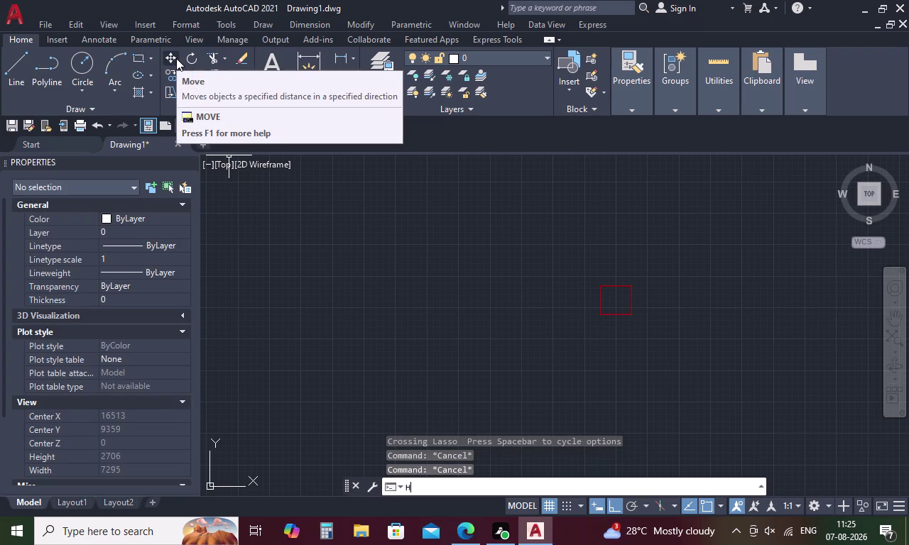
key(space)
click(380, 72)
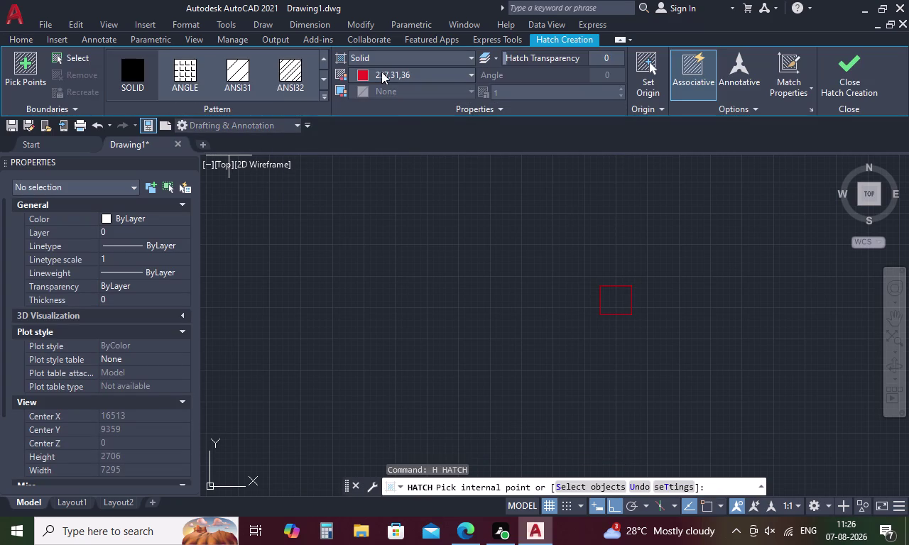
click(617, 303)
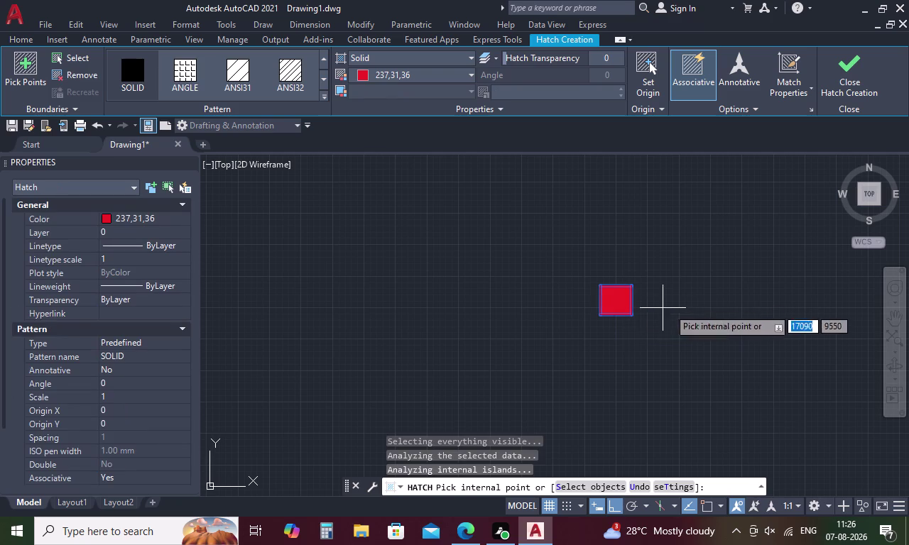
key(Escape)
Group the square outline and red fill into one object.
drag(675, 267, 642, 332)
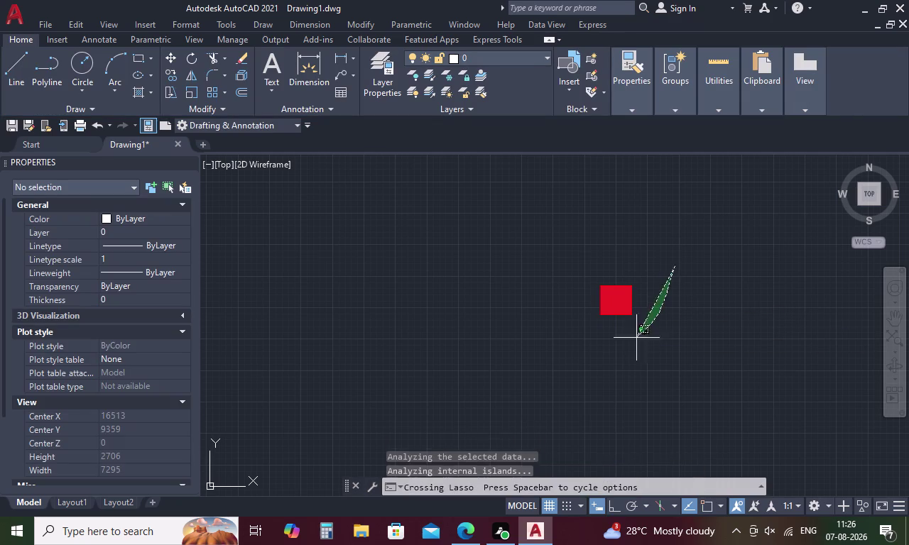
drag(643, 332, 559, 231)
key(g)
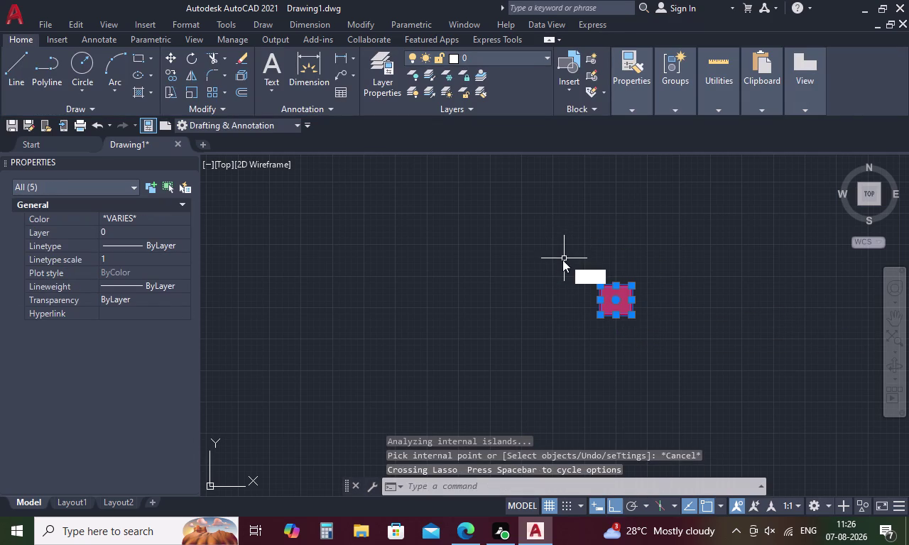
key(space)
drag(636, 272, 598, 330)
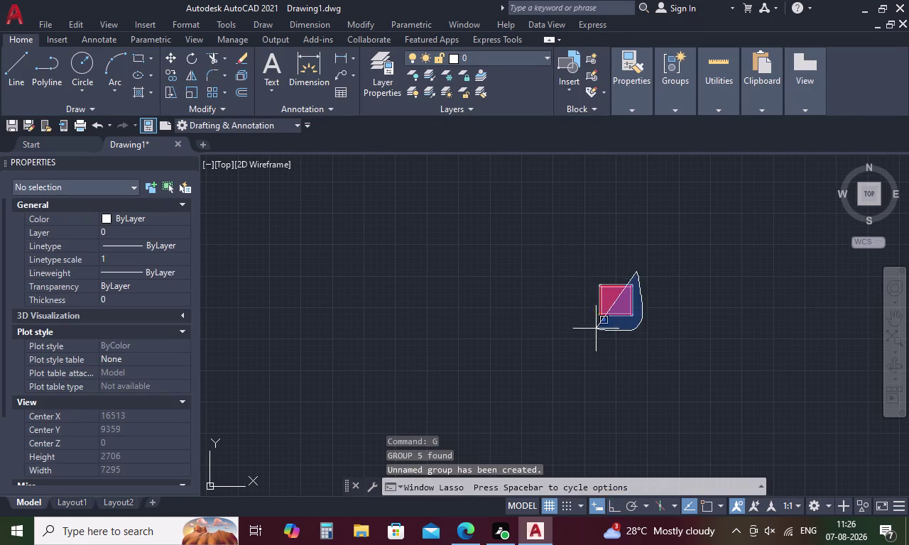
drag(598, 330, 582, 297)
Copy the red column from its corner to the plan's bottom-right wall corner.
right_click(643, 291)
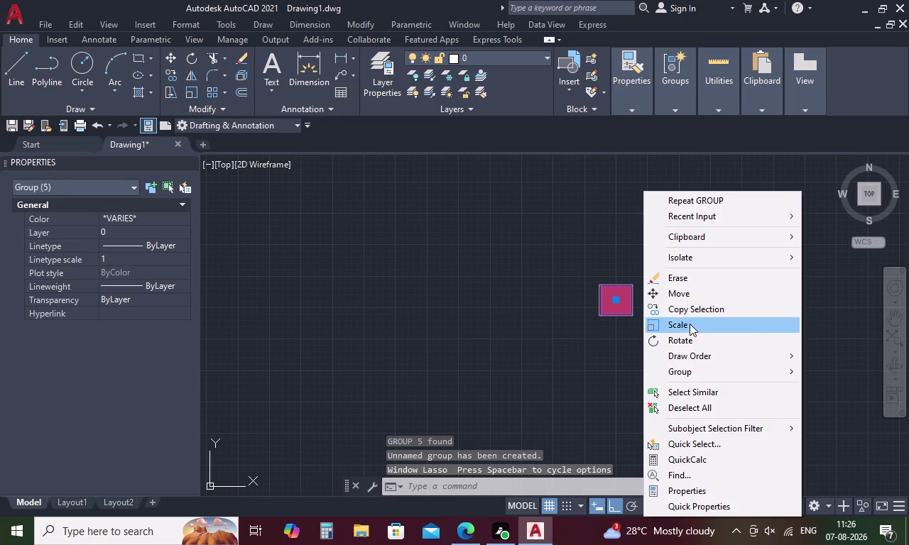
click(694, 313)
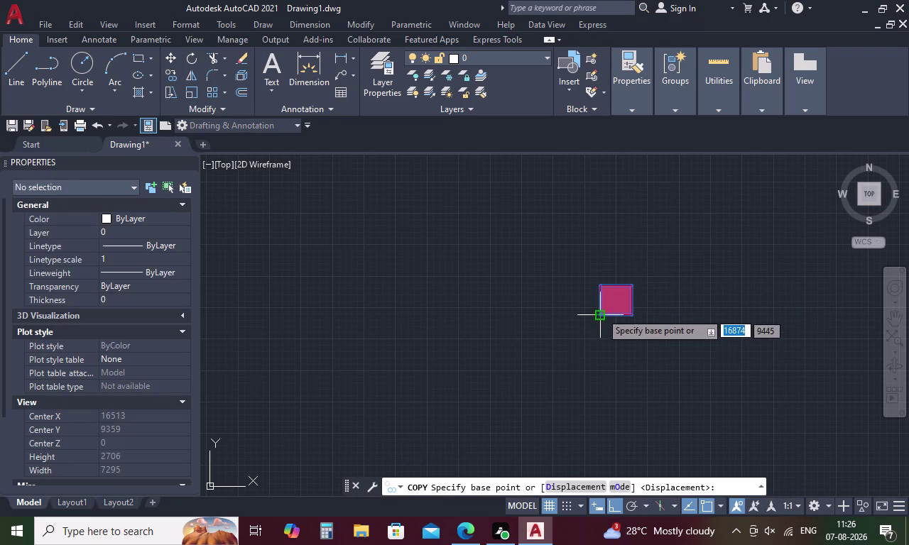
click(601, 285)
scroll(down, 3)
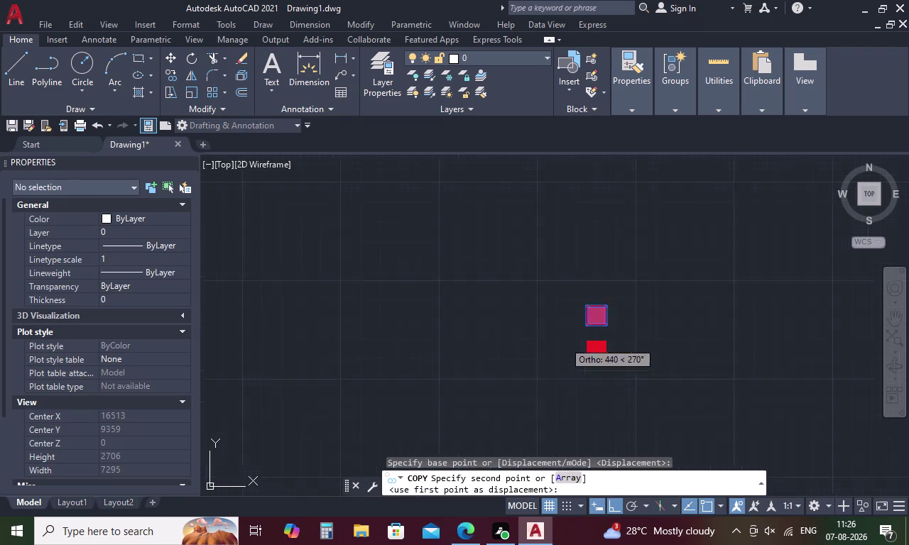
scroll(down, 3)
middle_drag(547, 368, 648, 223)
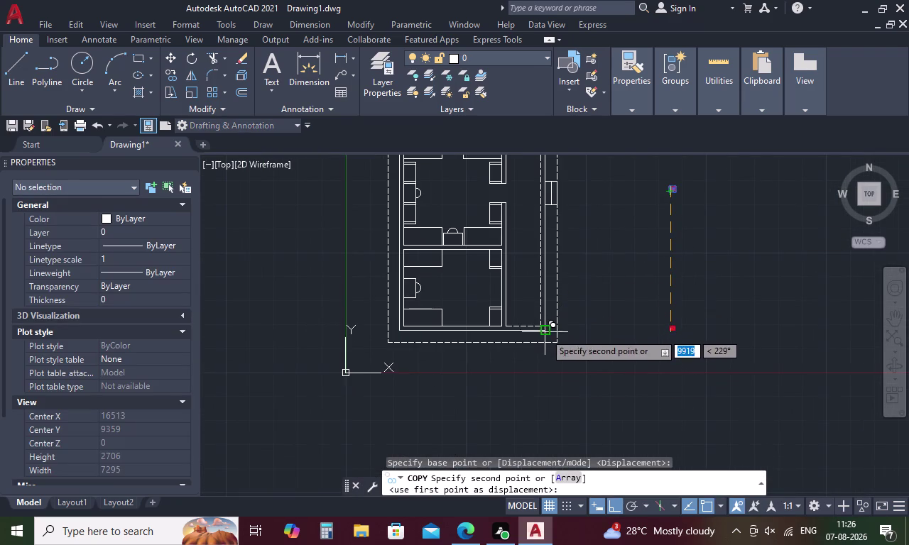
scroll(up, 3)
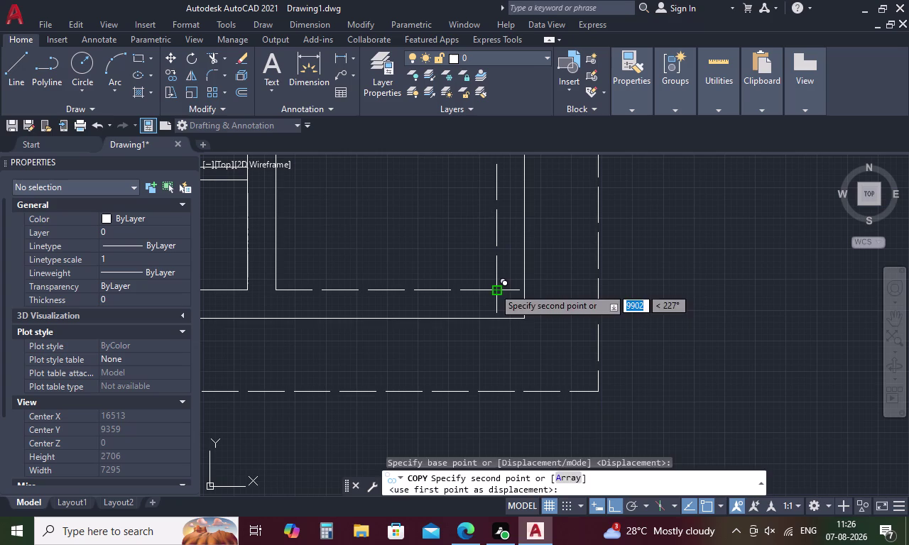
click(493, 288)
Place another column copy at an upper wall junction and end the copy.
scroll(down, 3)
middle_drag(503, 230, 536, 399)
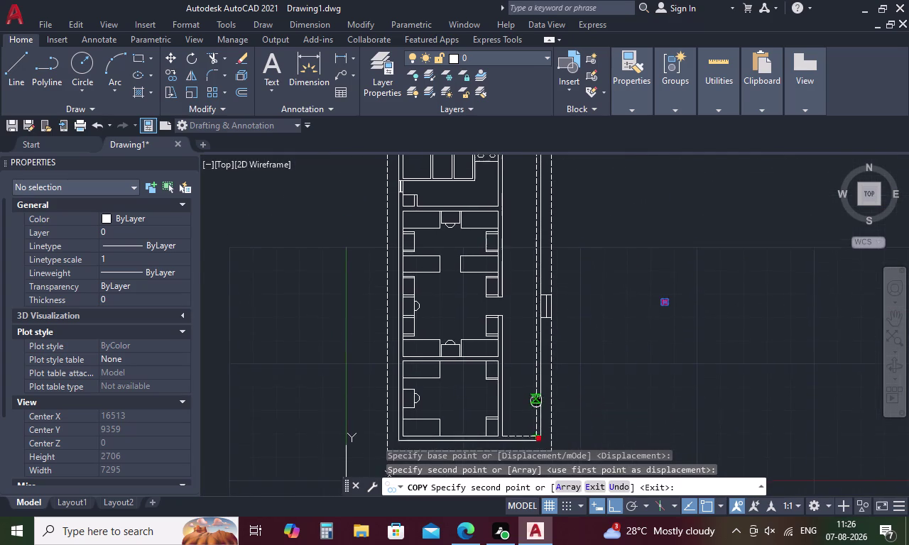
middle_drag(536, 399, 537, 401)
middle_drag(544, 264, 543, 403)
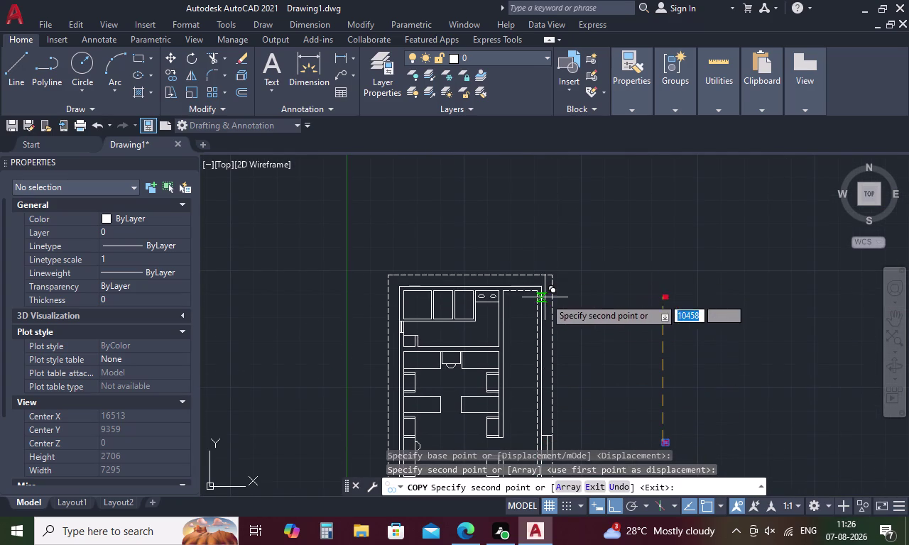
scroll(down, 3)
middle_drag(569, 319, 578, 200)
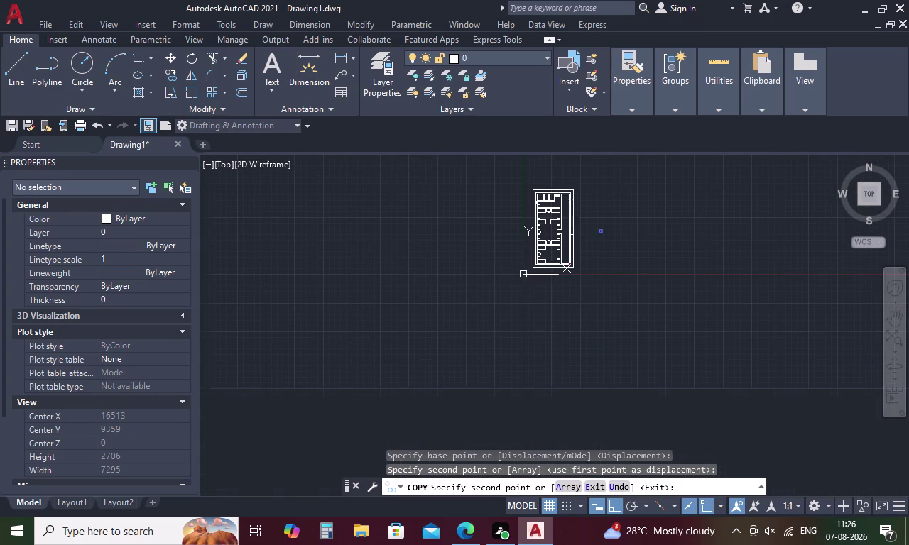
scroll(up, 3)
scroll(up, 3)
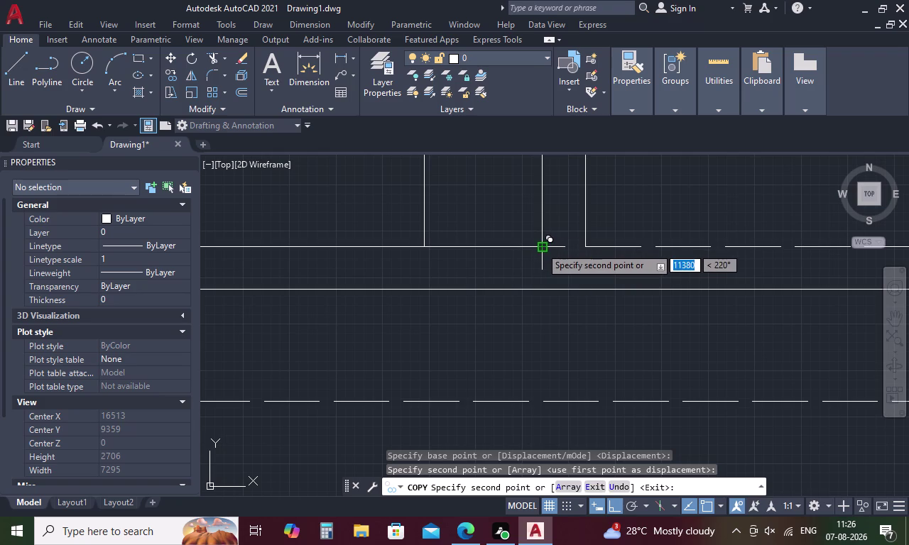
click(541, 247)
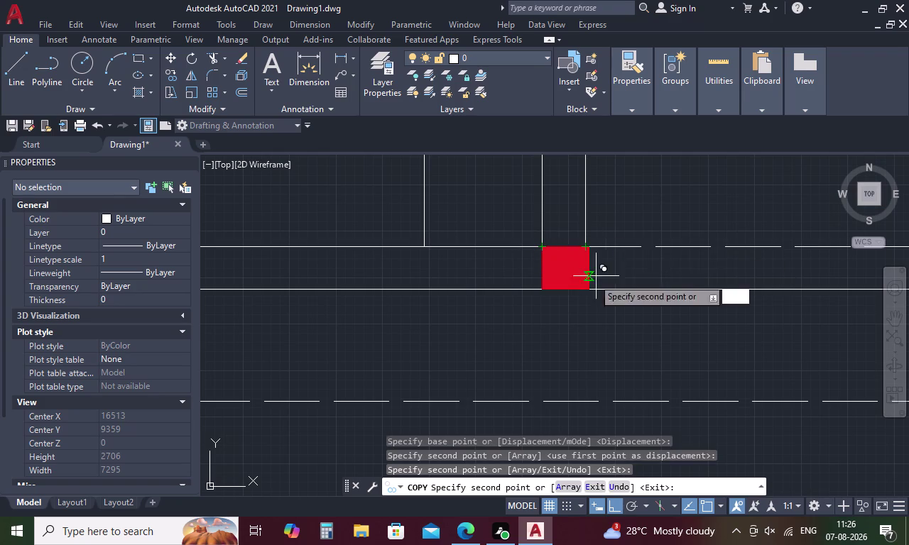
scroll(down, 3)
middle_drag(515, 279, 701, 334)
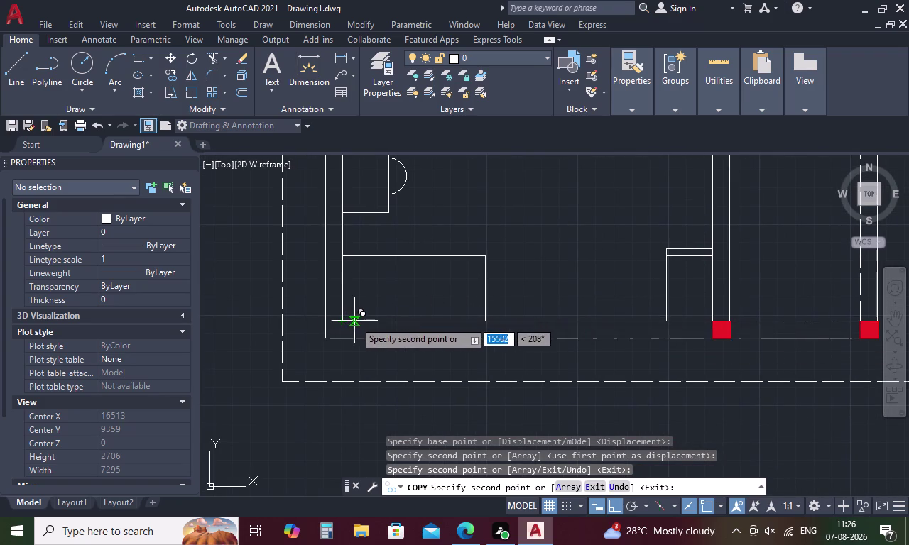
key(Escape)
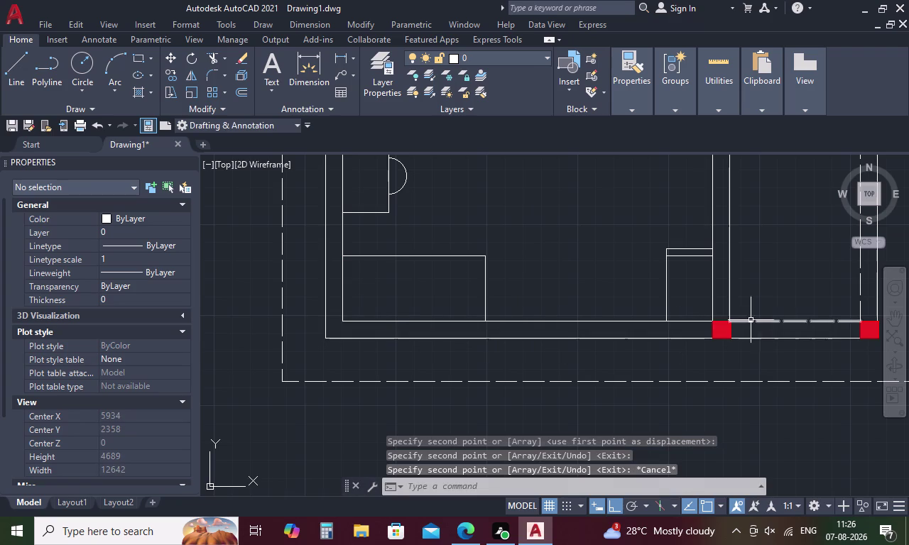
Start copying the red column again from its corner, then cancel.
click(722, 332)
right_click(722, 331)
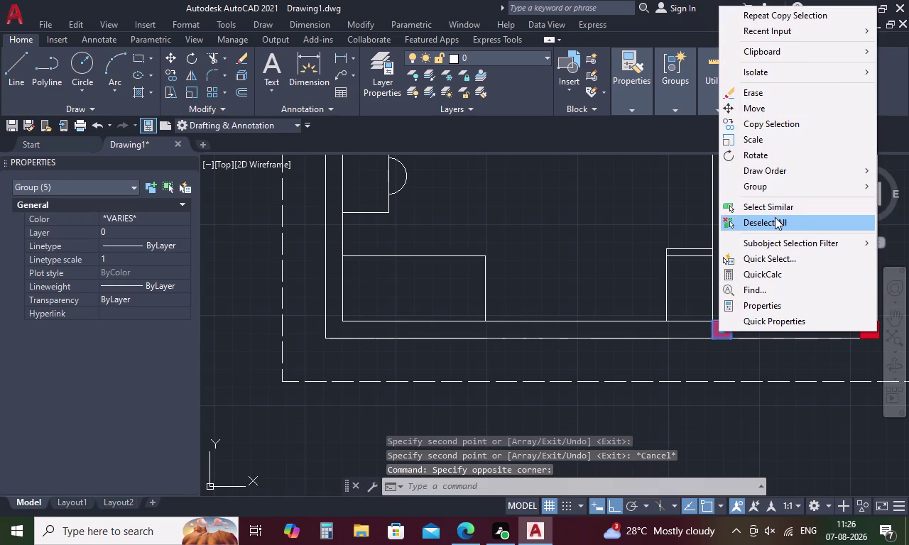
click(789, 122)
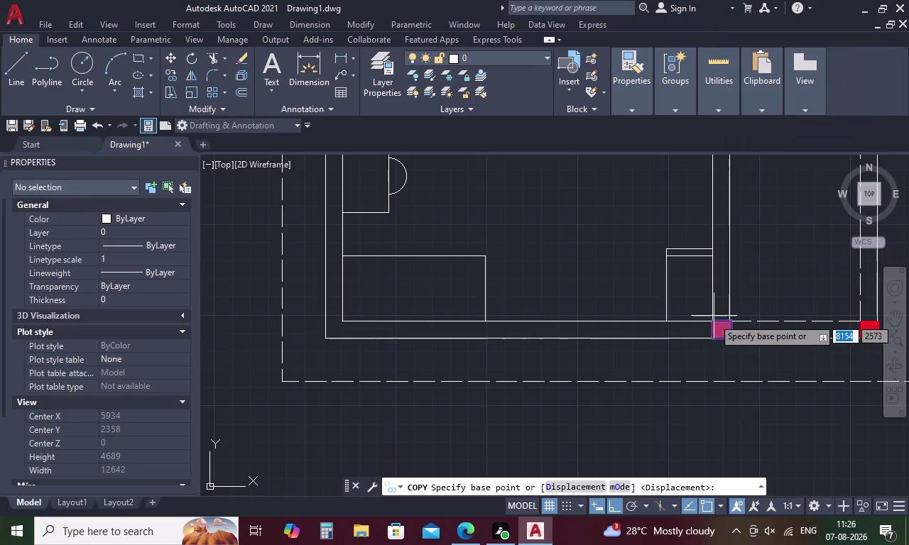
click(709, 326)
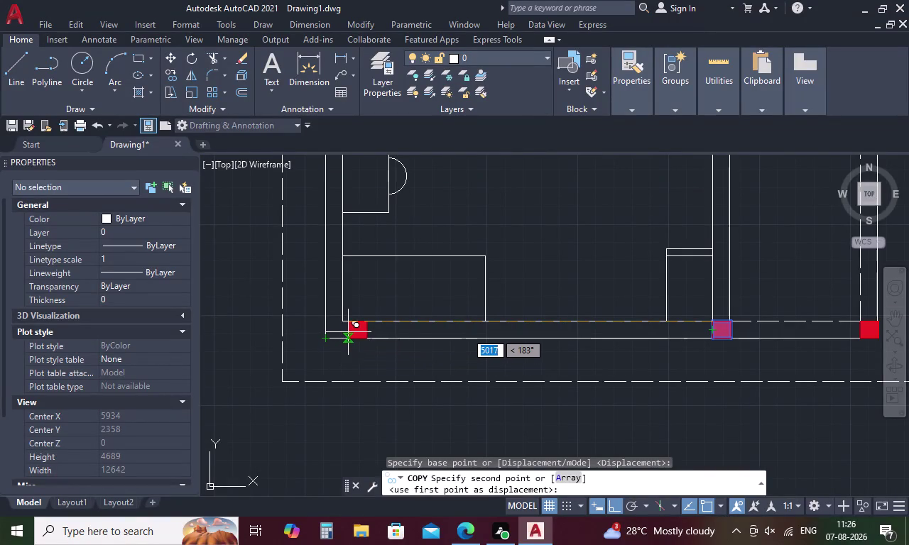
key(Escape)
Copy the red column to the bottom-left junction and an inner wall intersection.
click(722, 334)
right_click(722, 333)
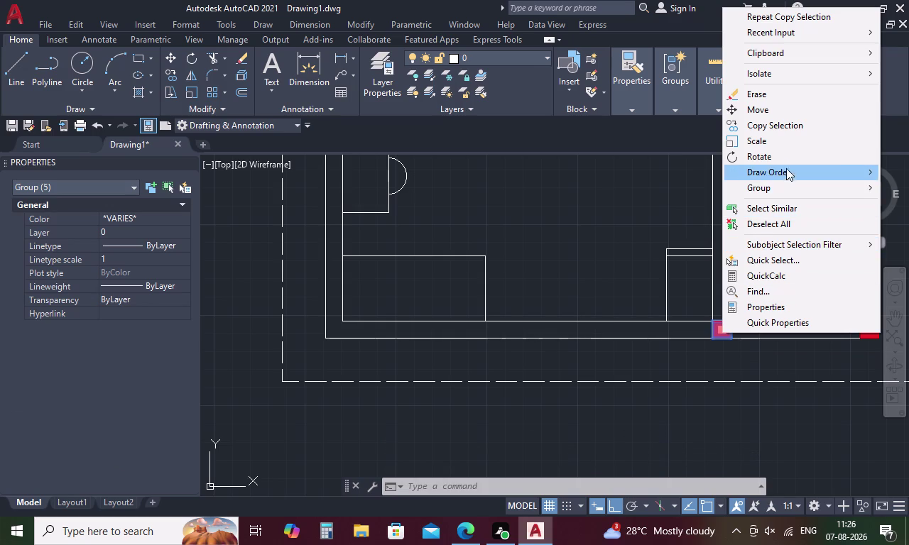
click(806, 127)
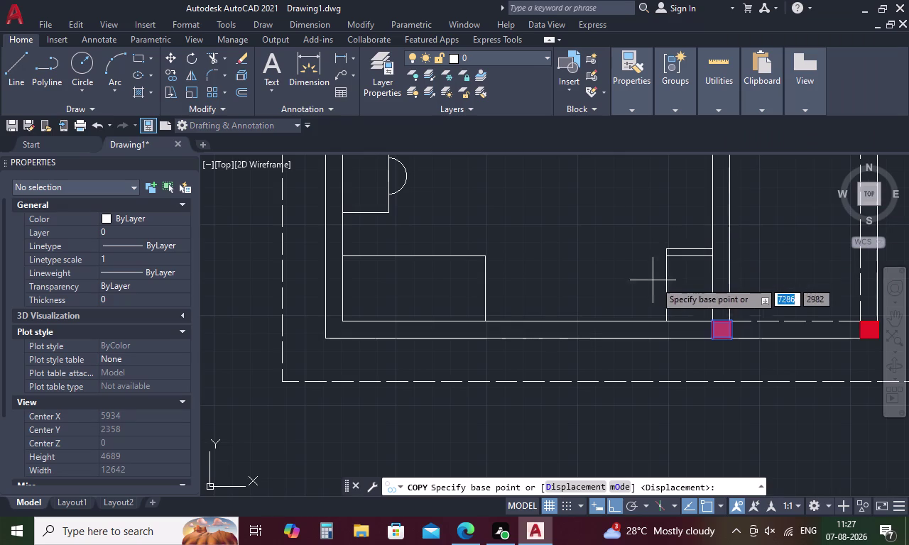
click(733, 323)
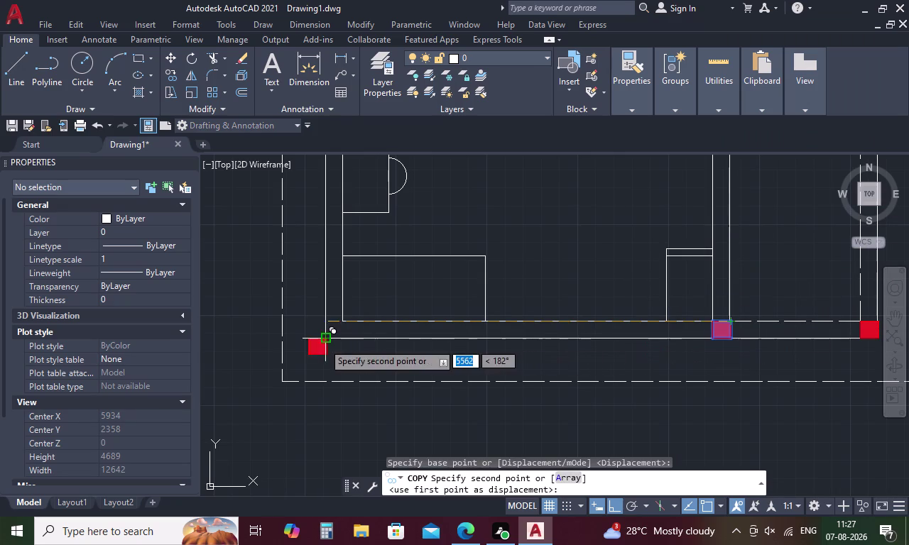
click(345, 323)
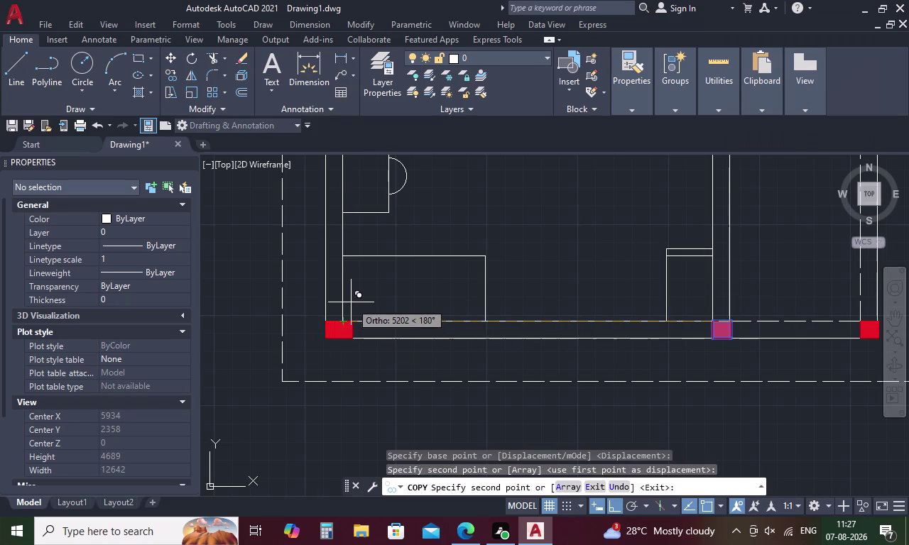
scroll(down, 3)
scroll(up, 3)
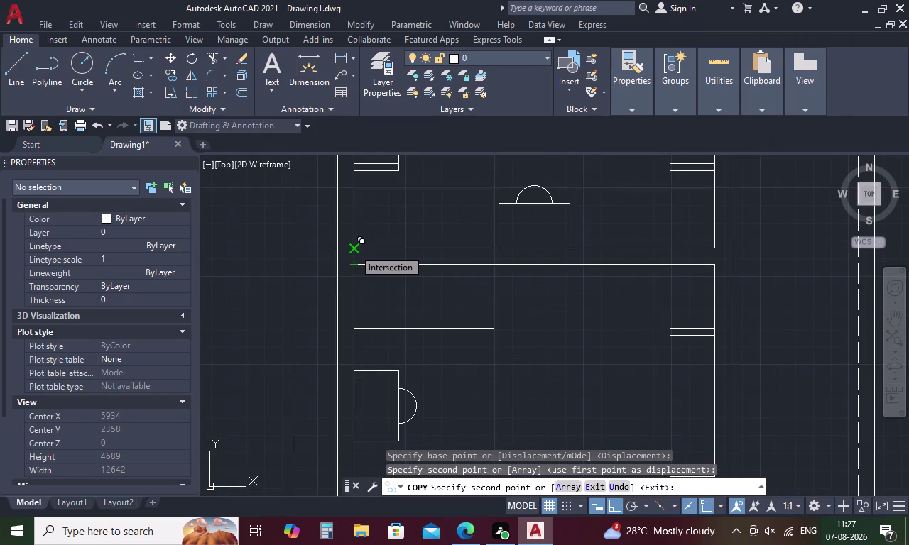
click(353, 249)
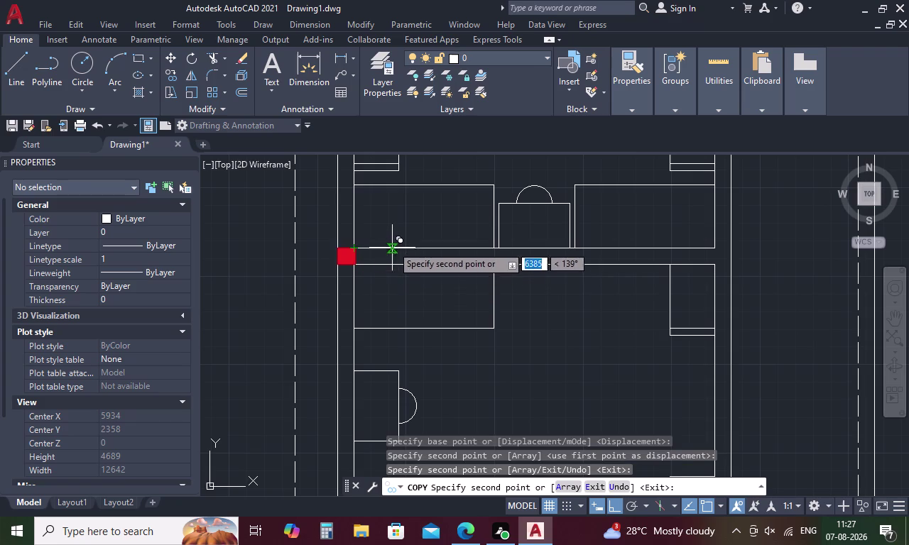
Place one more column copy at the next interior wall junction and finish.
middle_drag(406, 222, 473, 396)
middle_drag(443, 265, 450, 293)
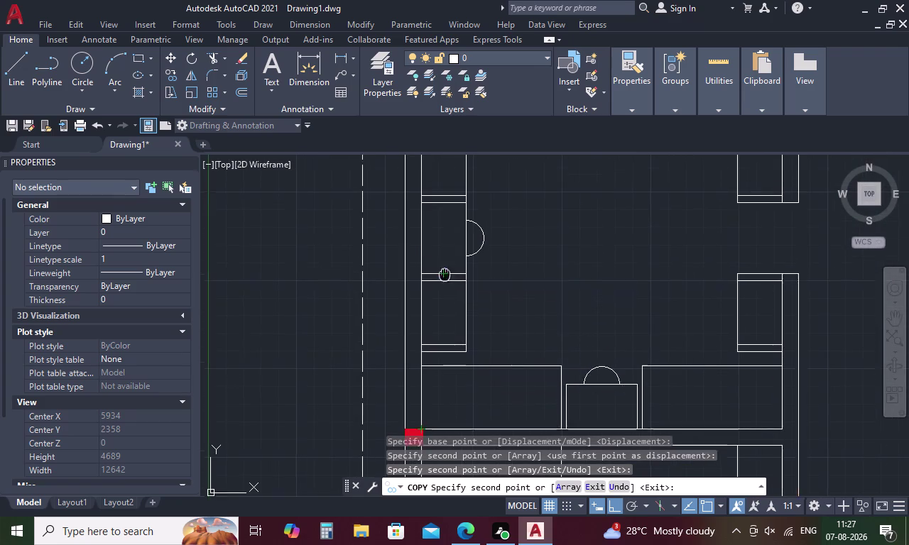
middle_drag(450, 292, 479, 400)
middle_drag(437, 224, 468, 370)
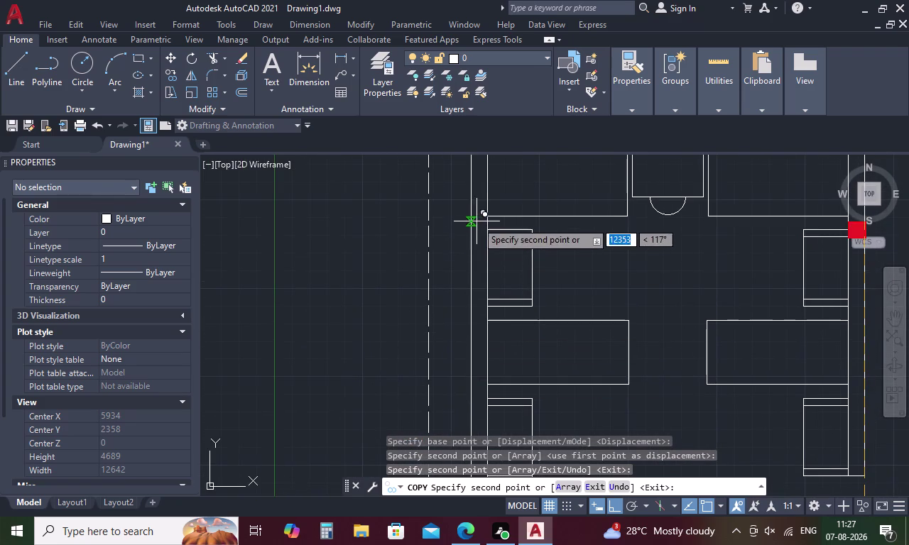
middle_drag(477, 221, 483, 389)
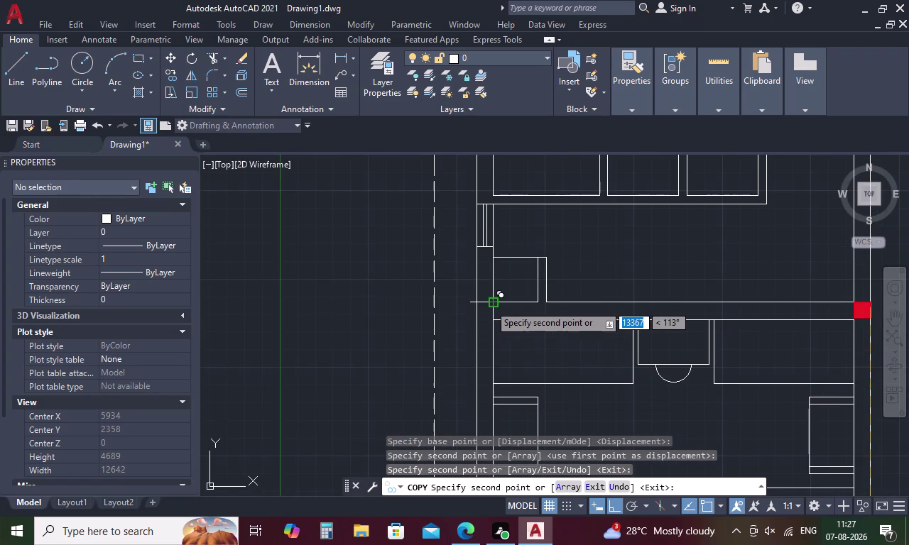
click(489, 305)
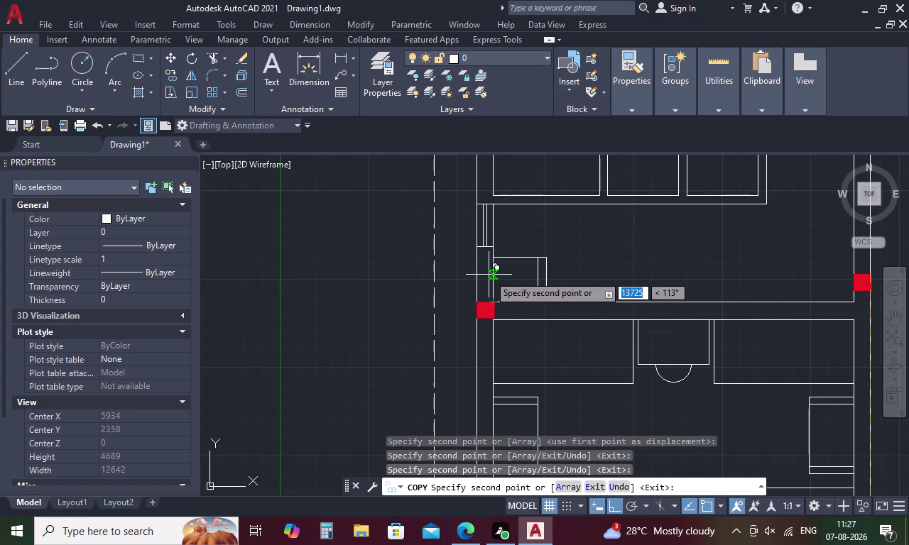
scroll(up, 3)
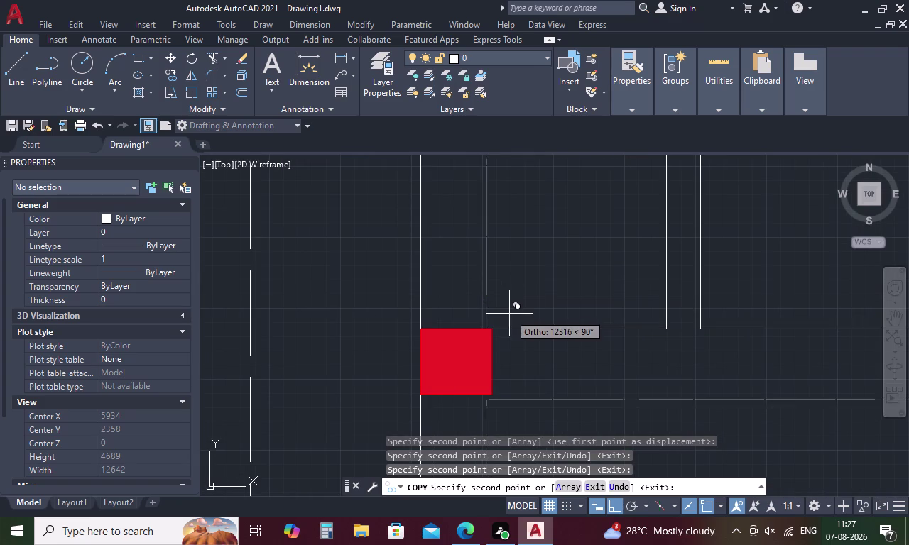
key(Escape)
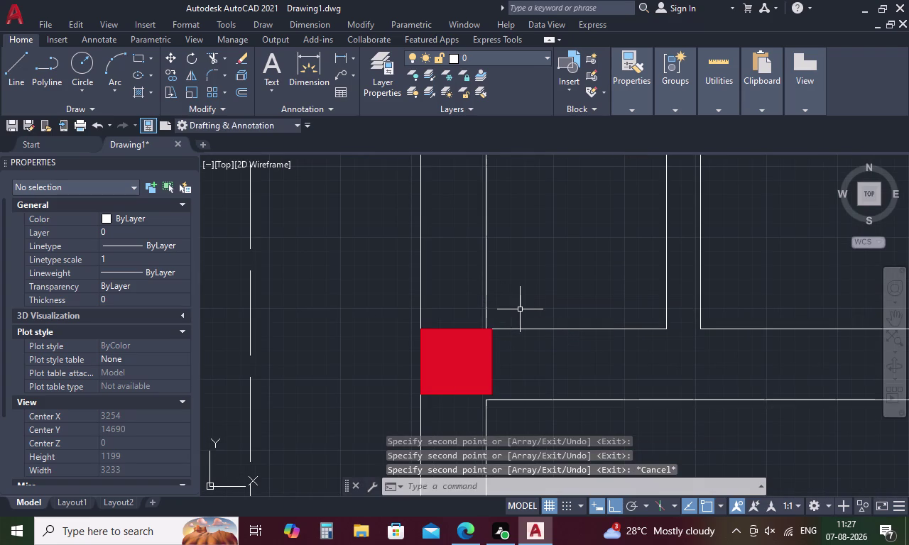
Measure the 250 wall thickness with DIST.
text(DI)
key(space)
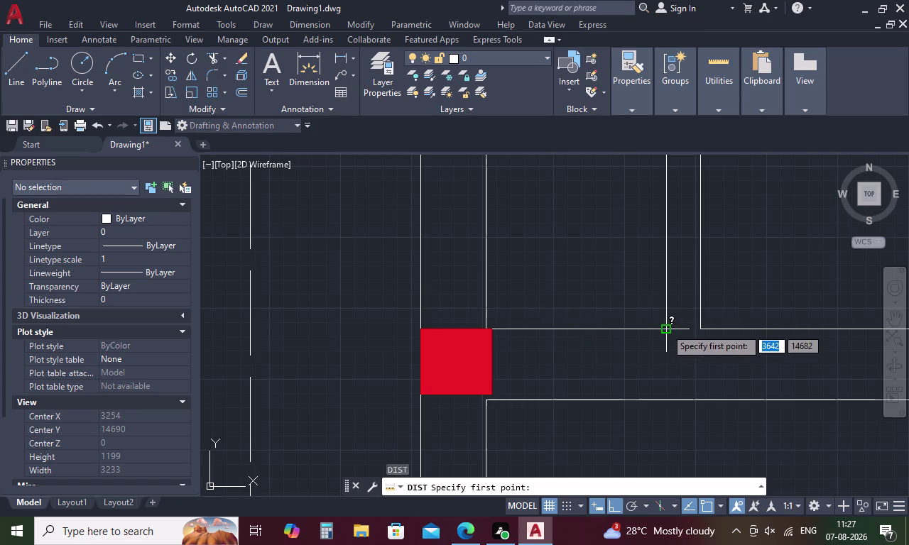
click(669, 328)
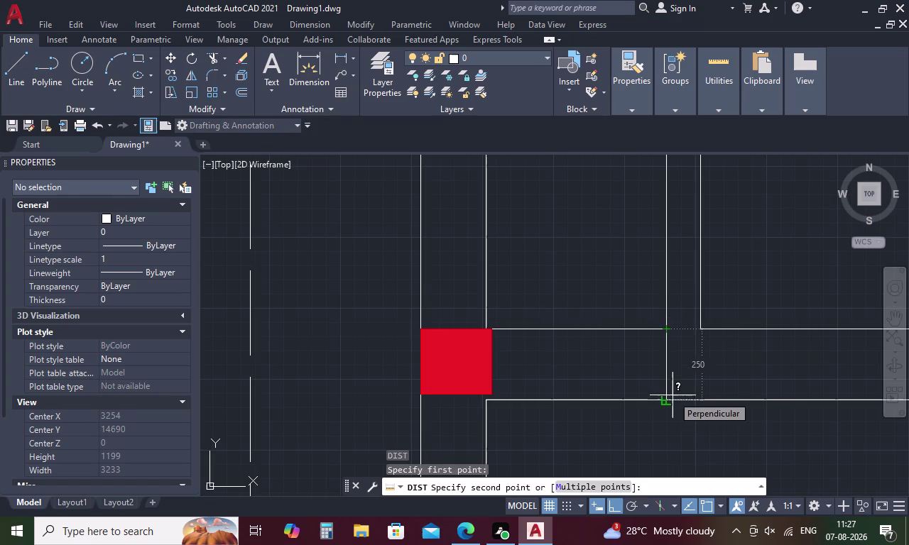
key(Escape)
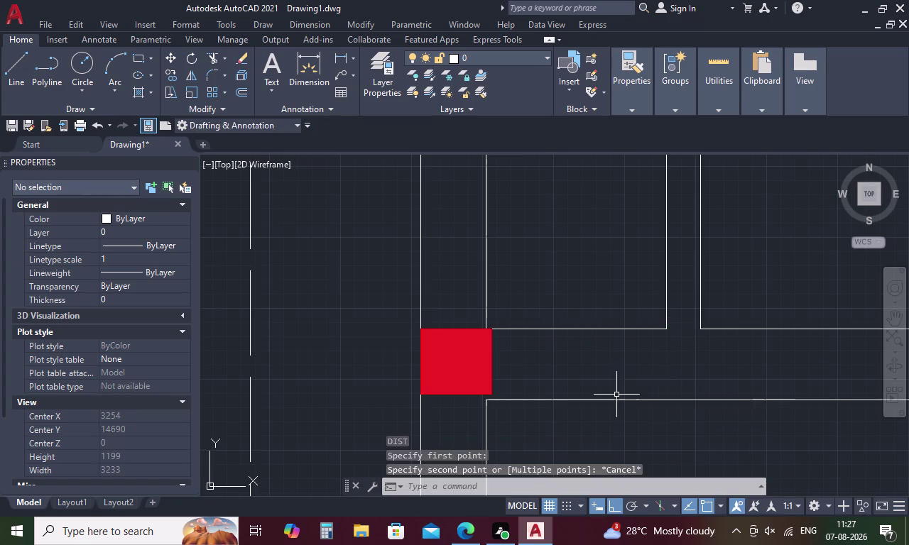
Delete the lower wall line to the right of the small column.
scroll(down, 3)
middle_drag(656, 397, 525, 356)
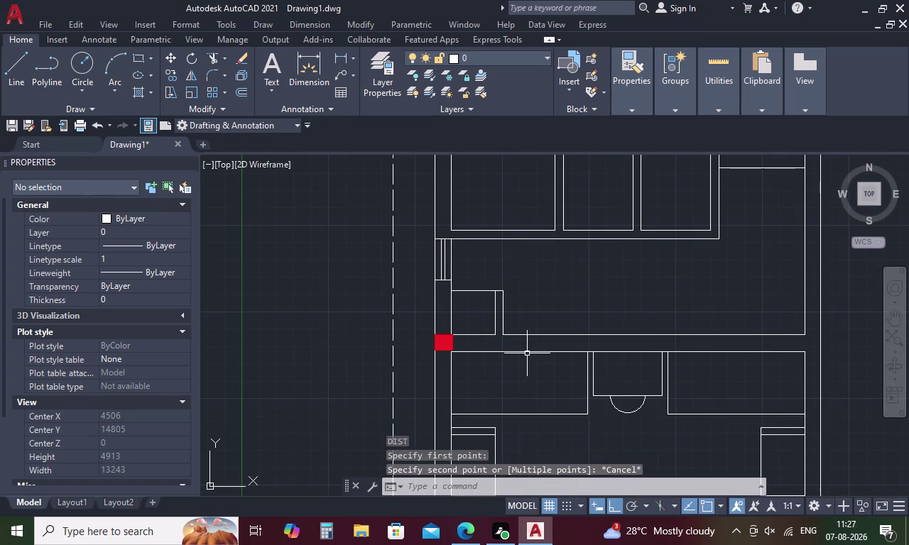
click(532, 352)
key(Delete)
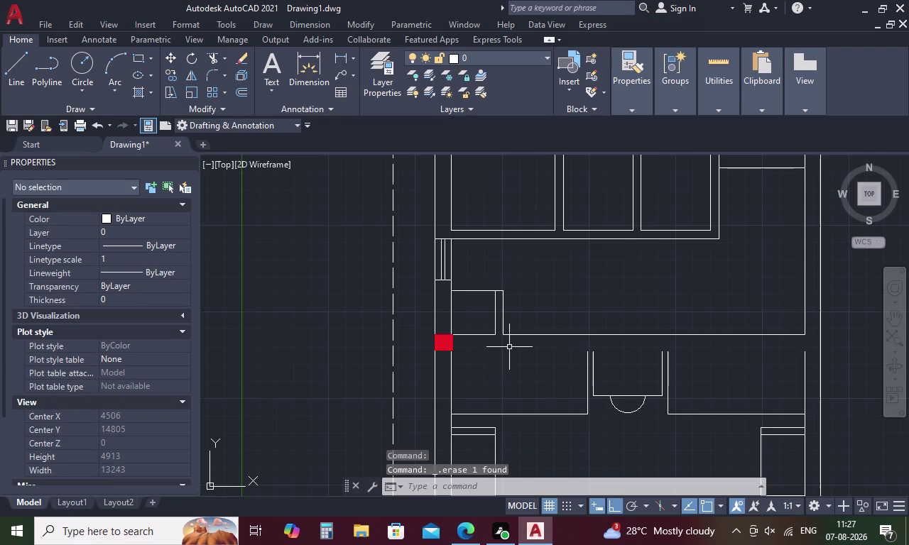
Start an offset with a distance of 230.
text(O)
key(space)
text(230)
key(space)
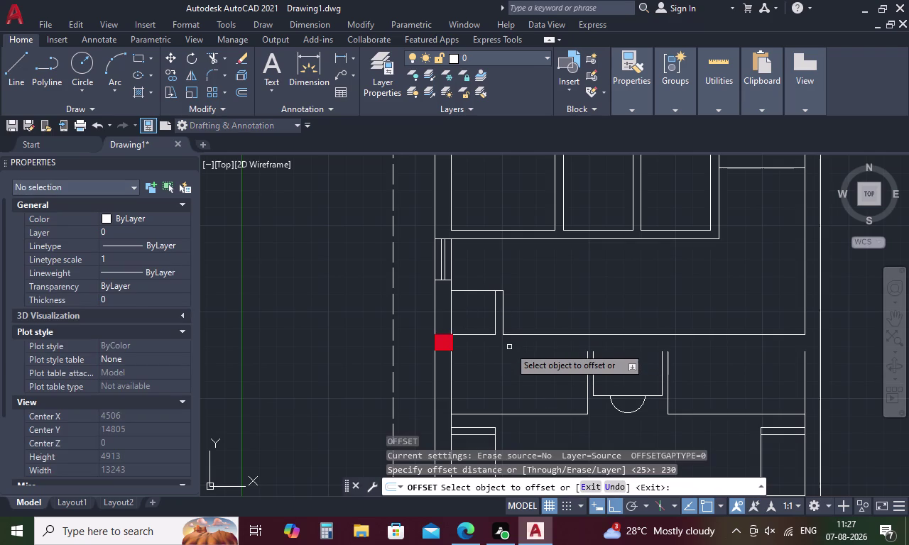
Cancel the offset and extend the horizontal wall lines to the outer wall.
click(518, 335)
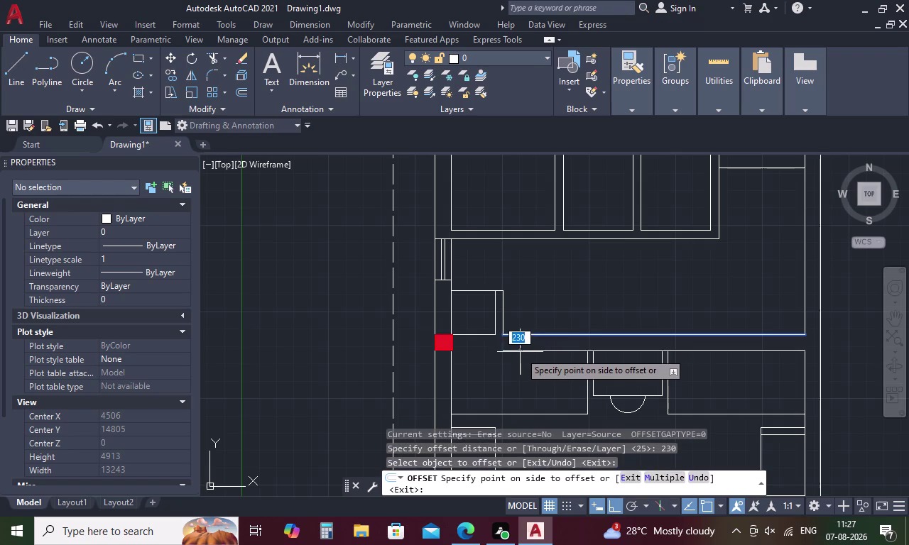
click(520, 352)
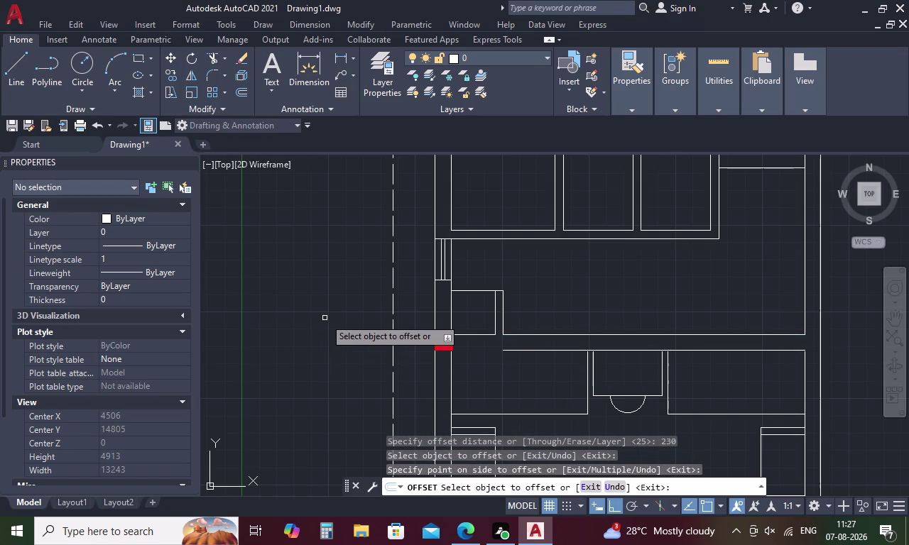
key(Escape)
text(EX)
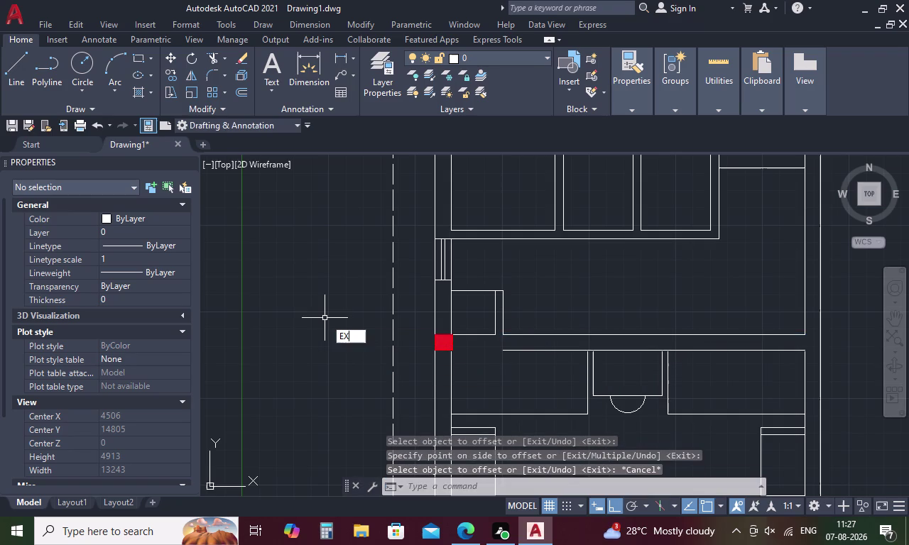
key(space)
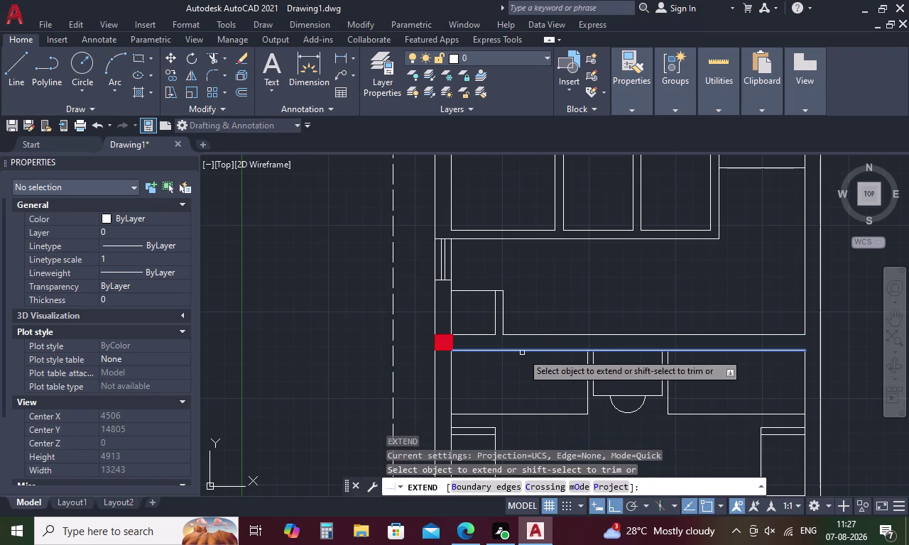
click(521, 353)
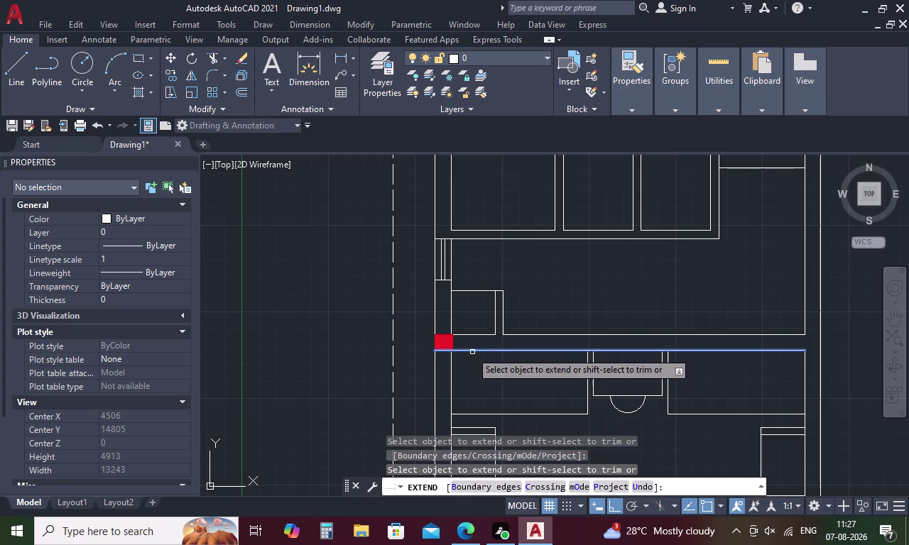
click(466, 350)
scroll(up, 3)
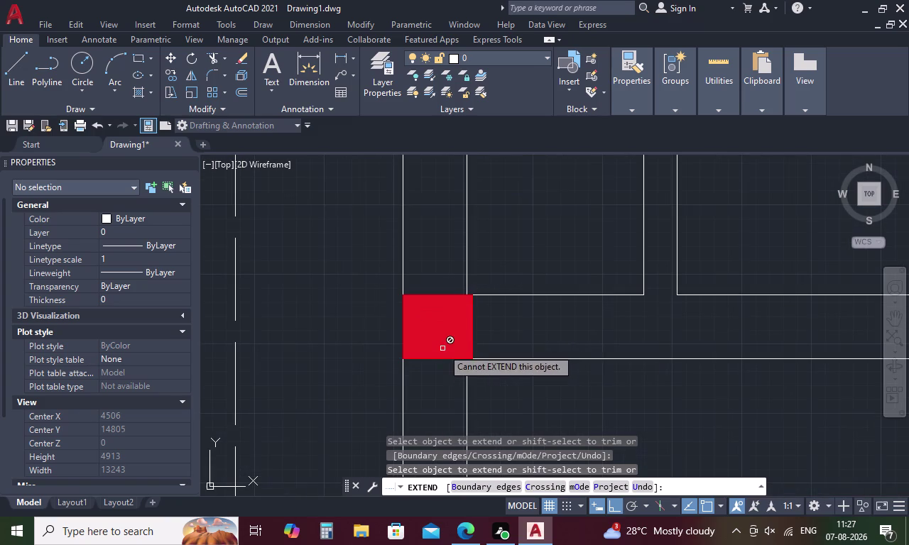
click(466, 382)
Extend two neighbouring vertical wall lines up to the wall.
scroll(down, 3)
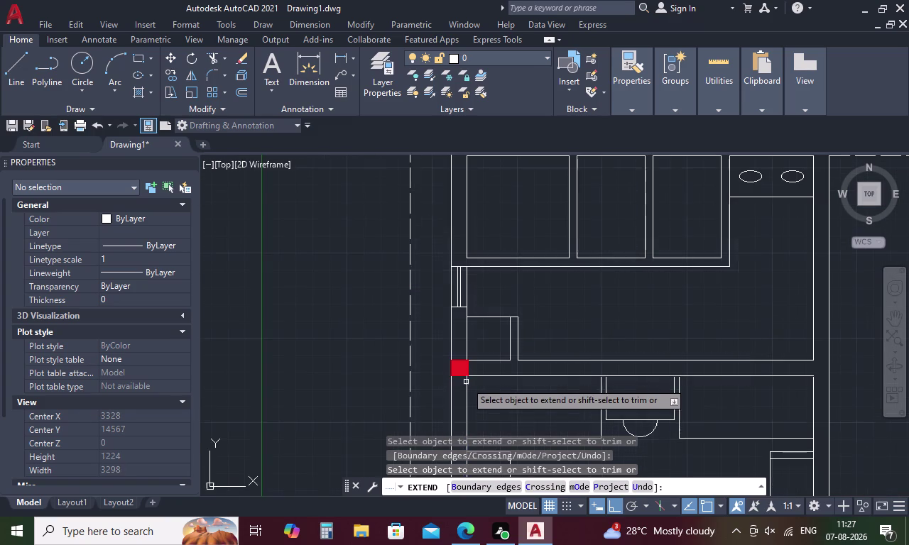
scroll(down, 3)
middle_drag(538, 400, 505, 367)
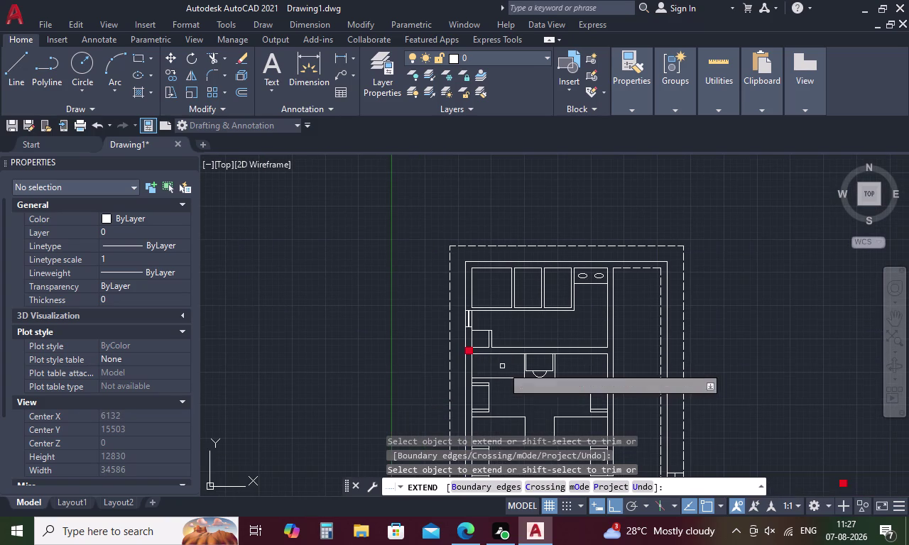
scroll(up, 3)
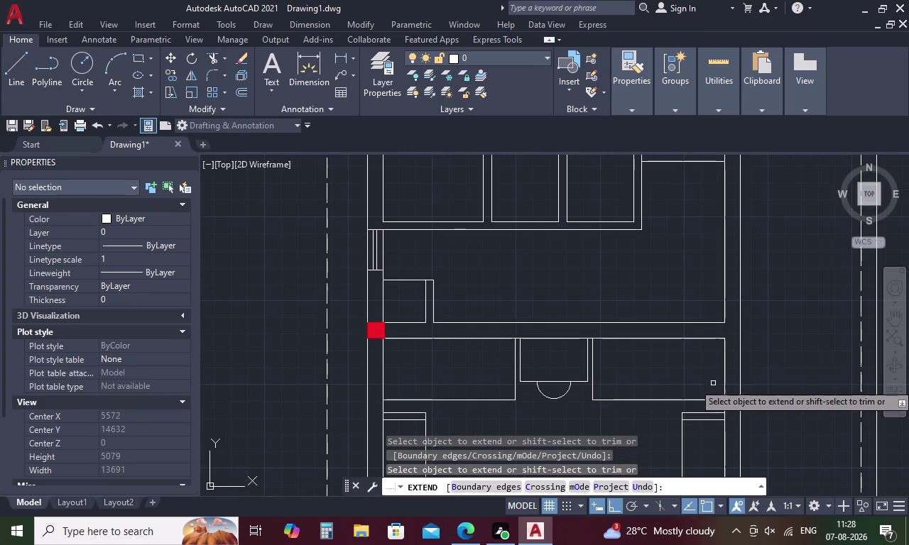
scroll(up, 3)
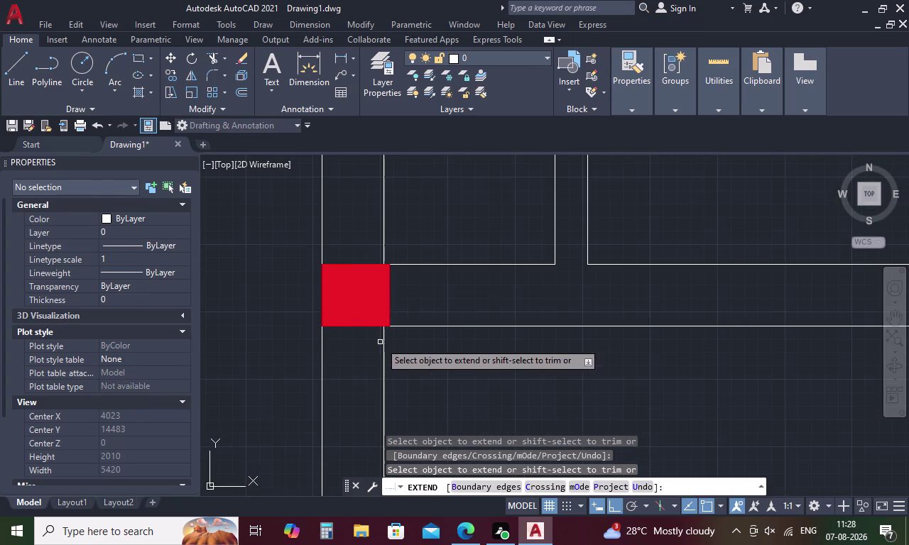
scroll(down, 3)
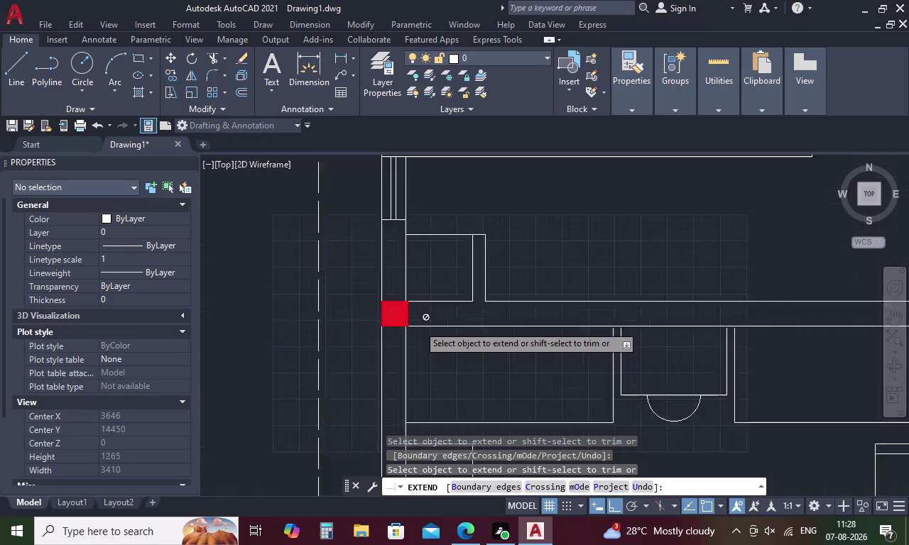
scroll(up, 3)
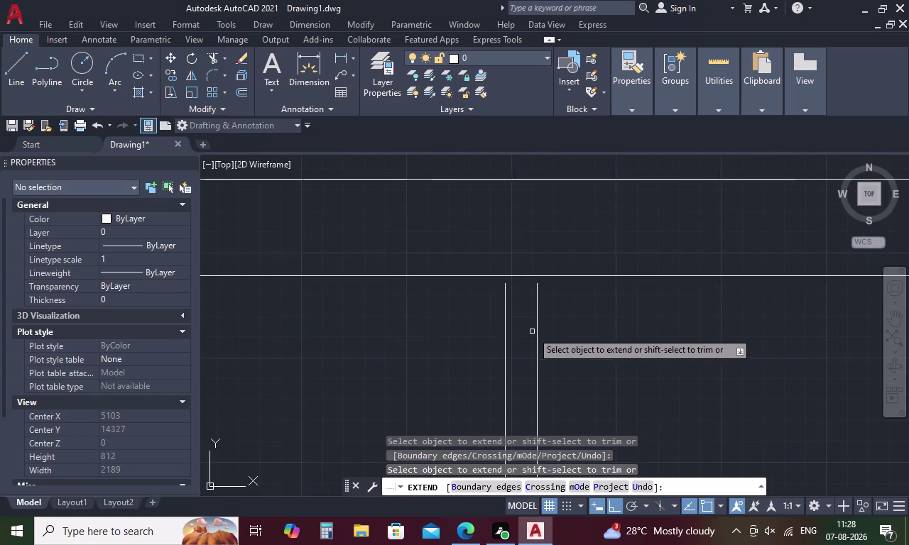
click(505, 312)
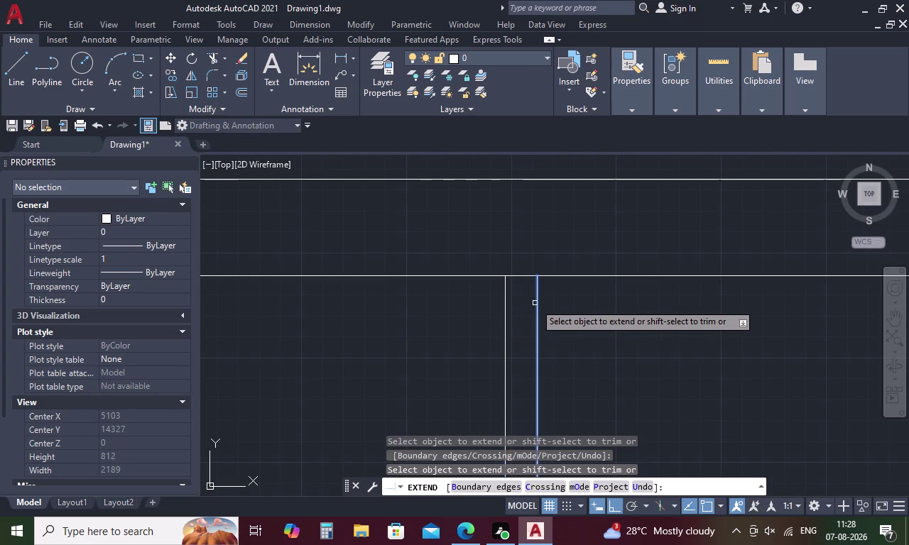
click(534, 304)
Extend the wall lines on both sides of the door, then end Extend.
scroll(down, 3)
middle_drag(635, 328, 457, 331)
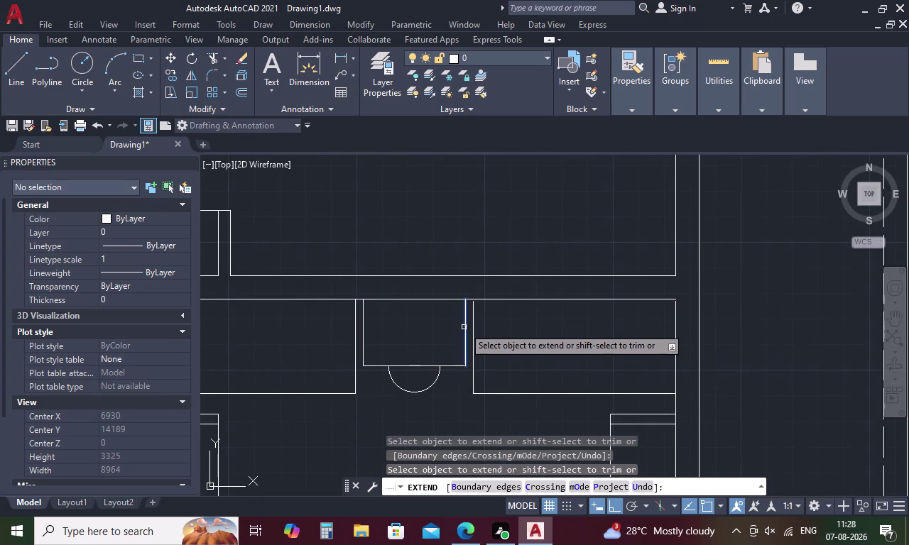
click(464, 324)
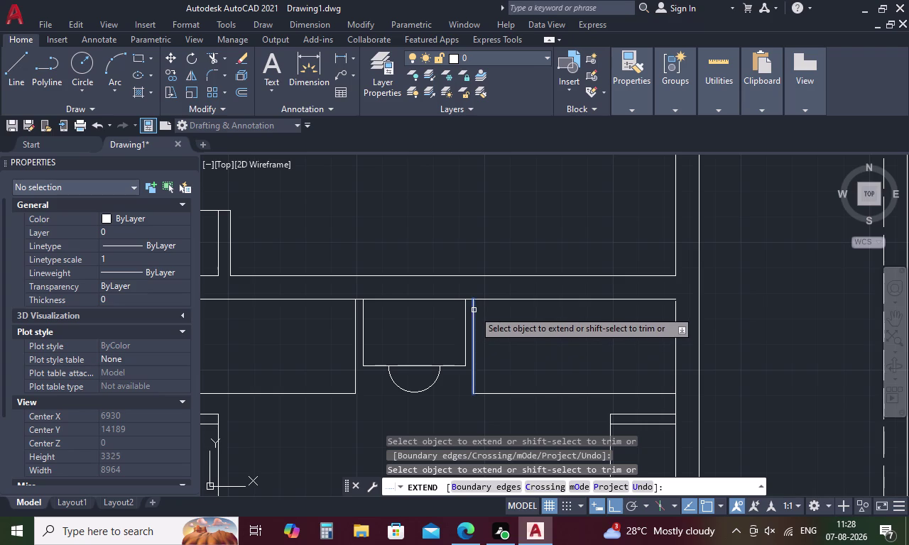
click(473, 311)
click(676, 314)
scroll(down, 3)
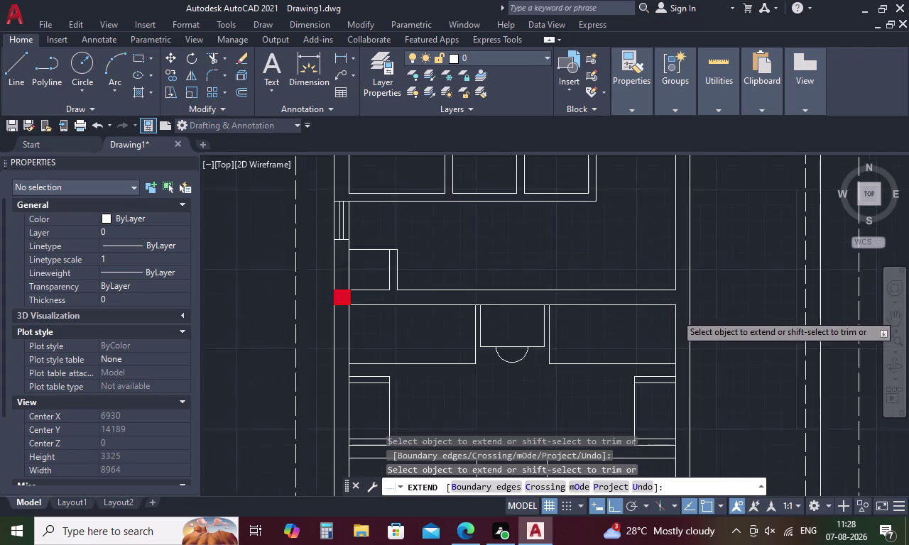
scroll(down, 3)
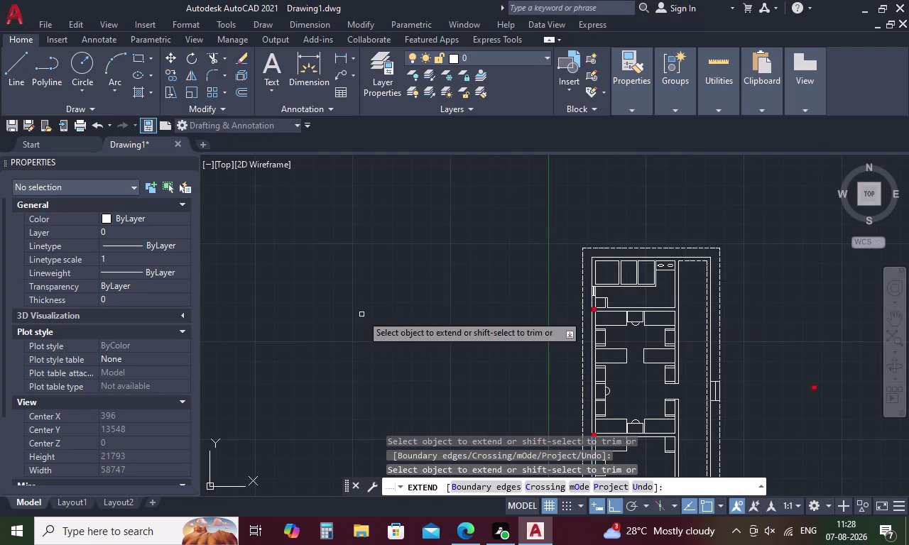
key(Escape)
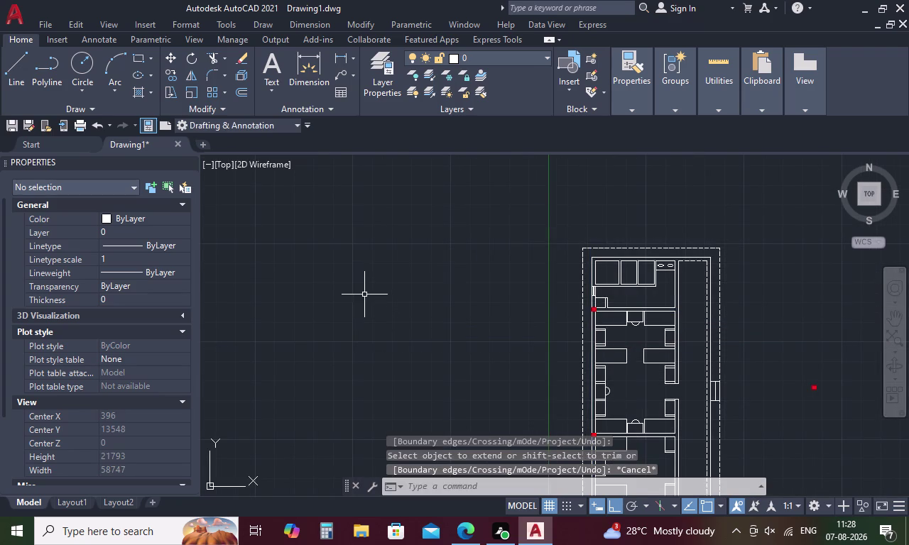
scroll(up, 3)
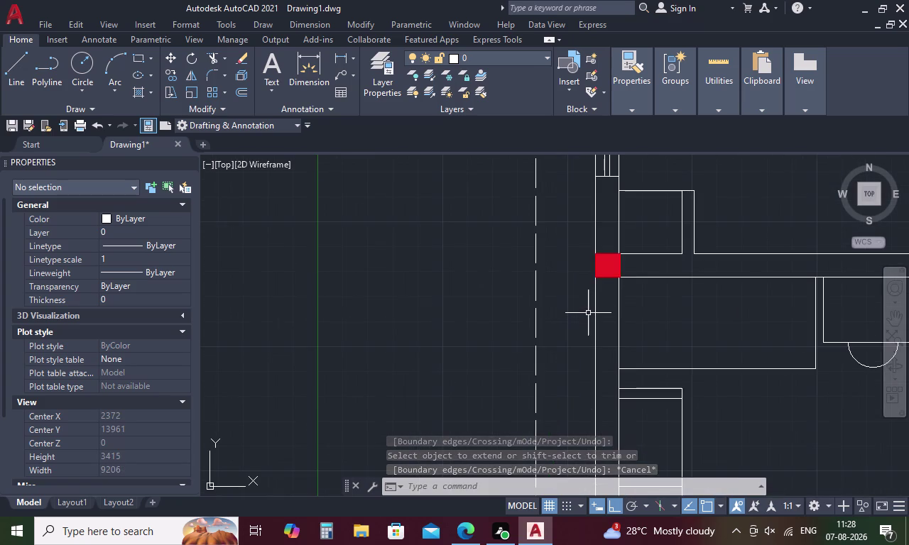
Window-select the red column and copy it to the top corner of the plan.
scroll(up, 3)
drag(613, 204, 610, 221)
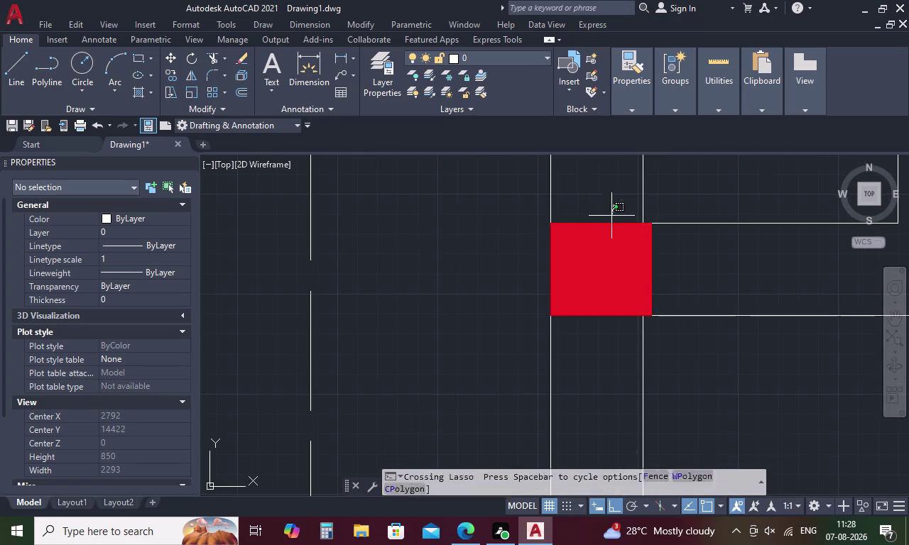
drag(610, 221, 581, 326)
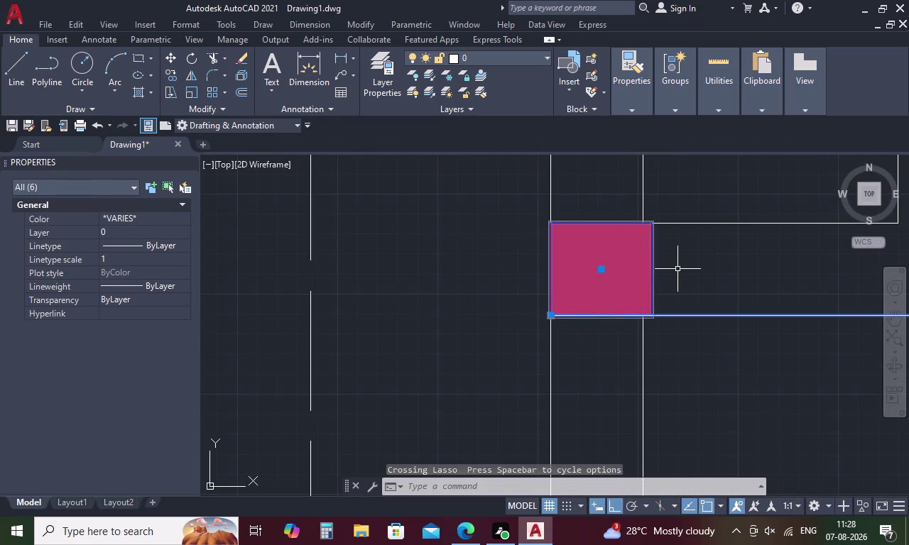
right_click(678, 269)
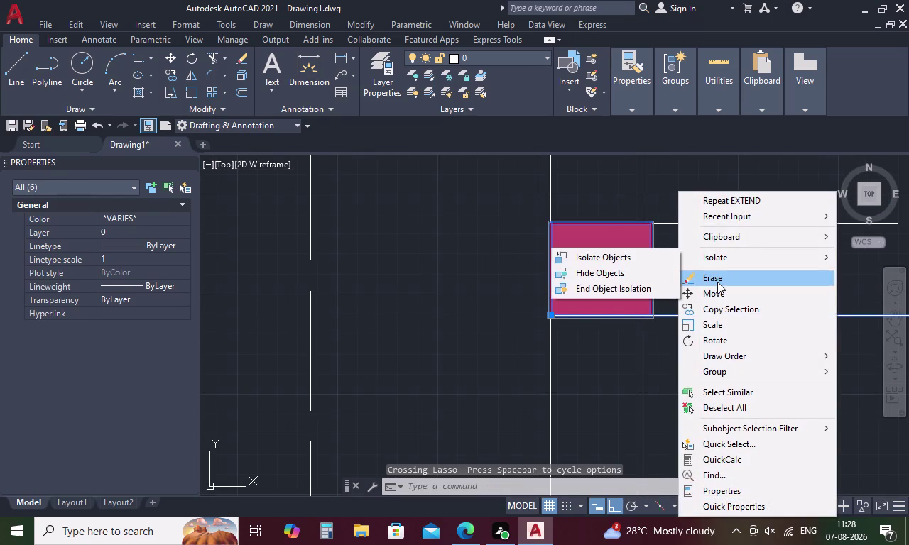
click(721, 305)
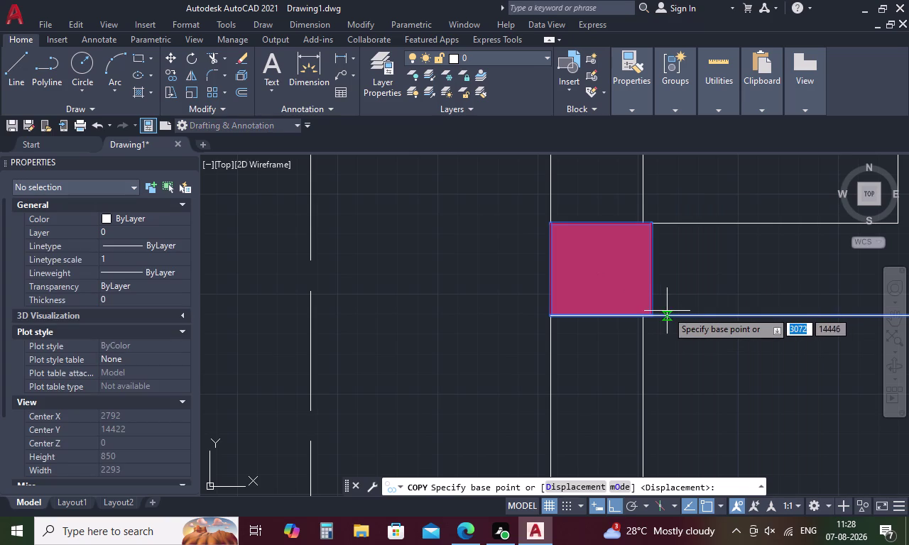
click(654, 312)
scroll(down, 3)
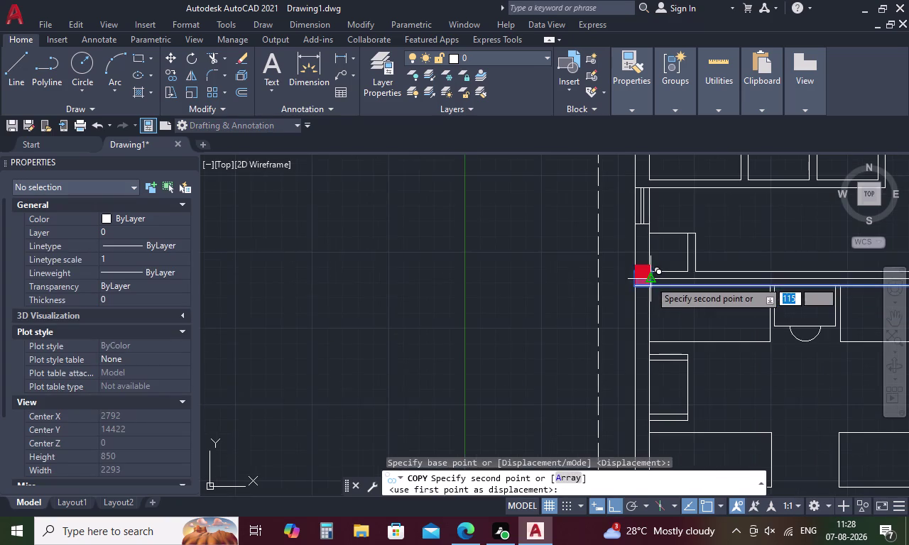
middle_drag(653, 285, 633, 437)
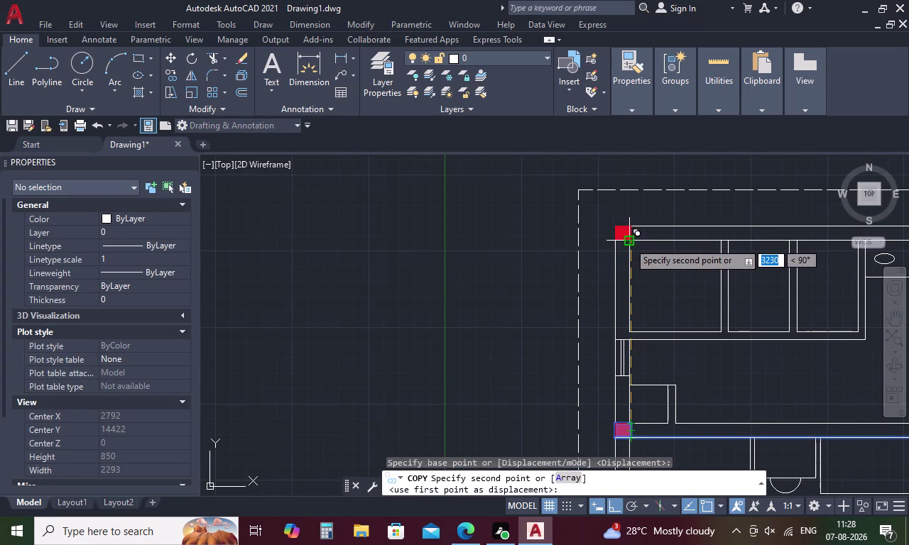
scroll(up, 3)
scroll(up, 3)
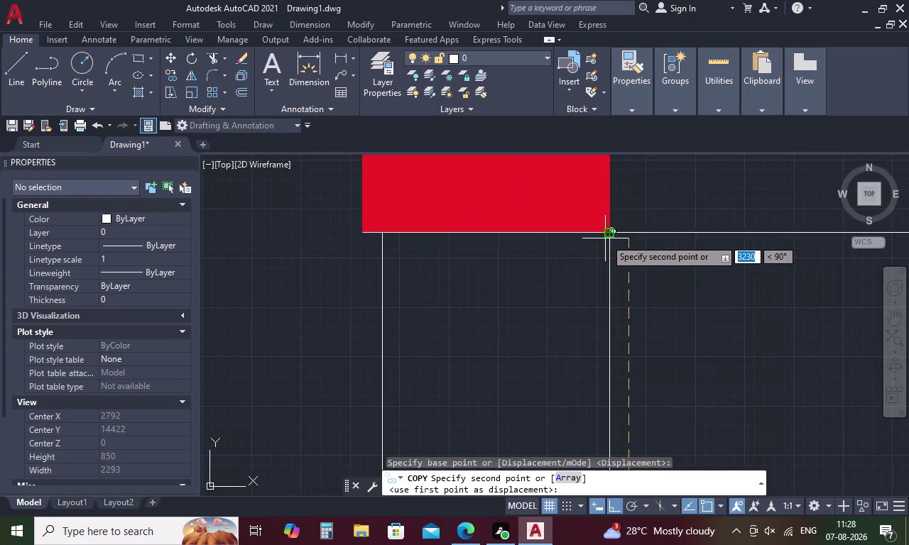
scroll(up, 3)
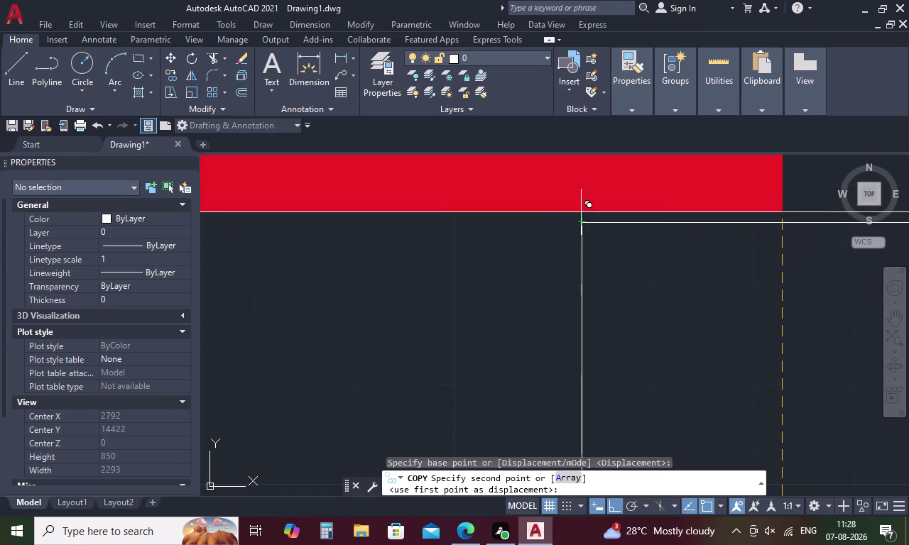
click(583, 221)
scroll(down, 3)
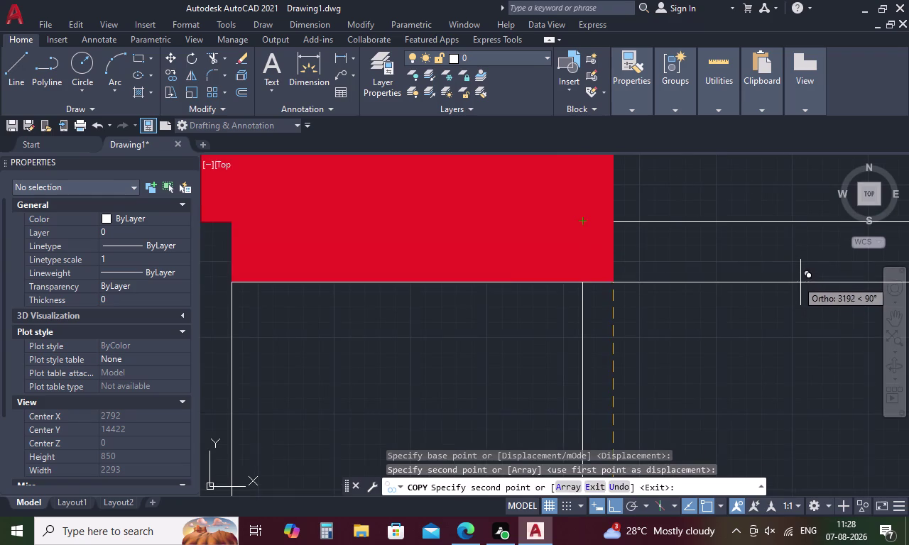
scroll(down, 3)
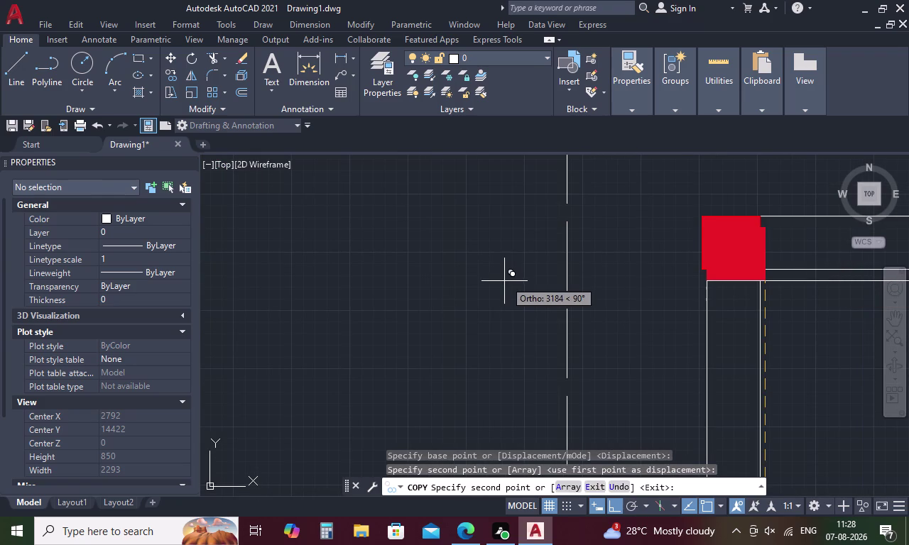
key(Escape)
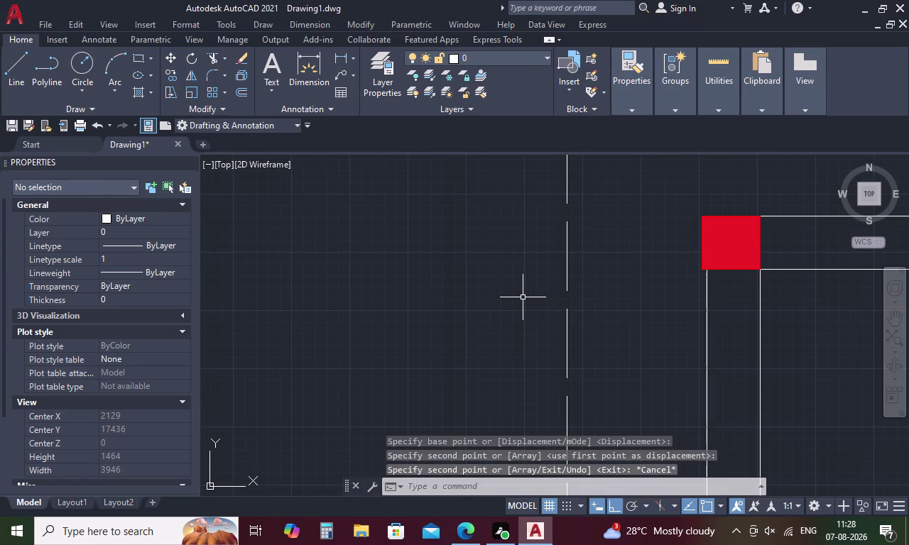
Copy the new column from its corner to the building's top-right corner.
middle_drag(626, 263, 362, 249)
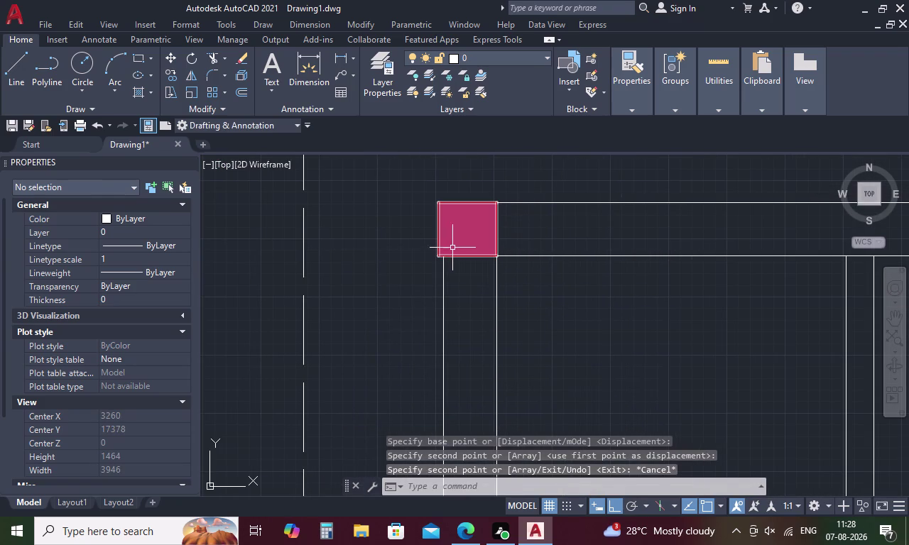
click(460, 245)
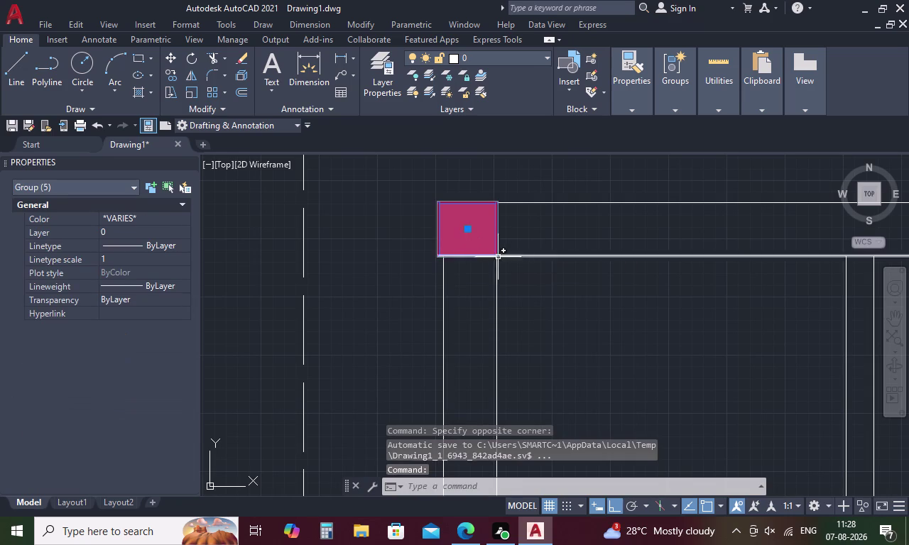
right_click(453, 258)
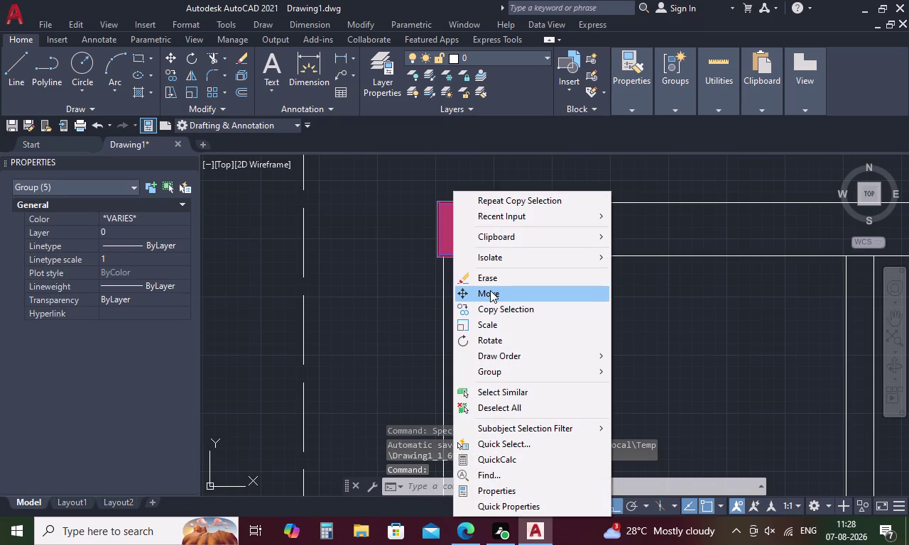
click(504, 310)
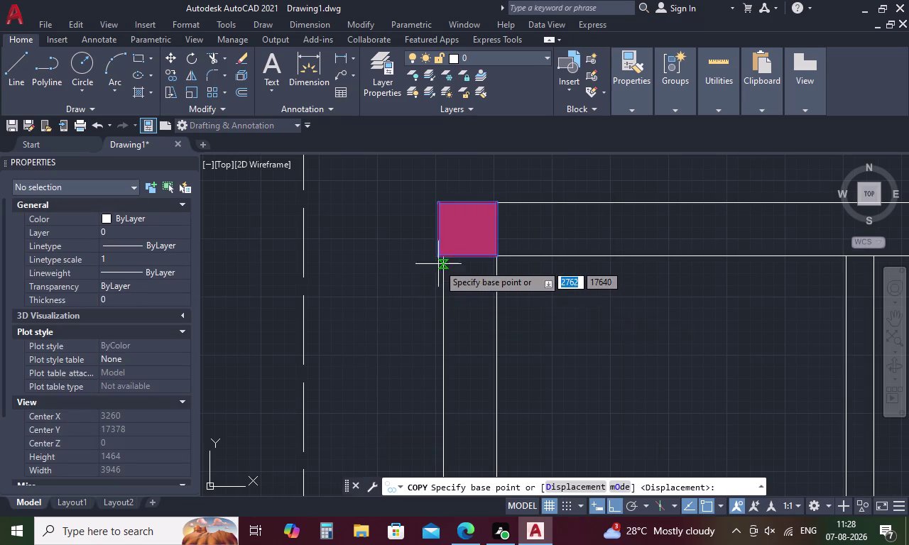
click(438, 253)
scroll(down, 3)
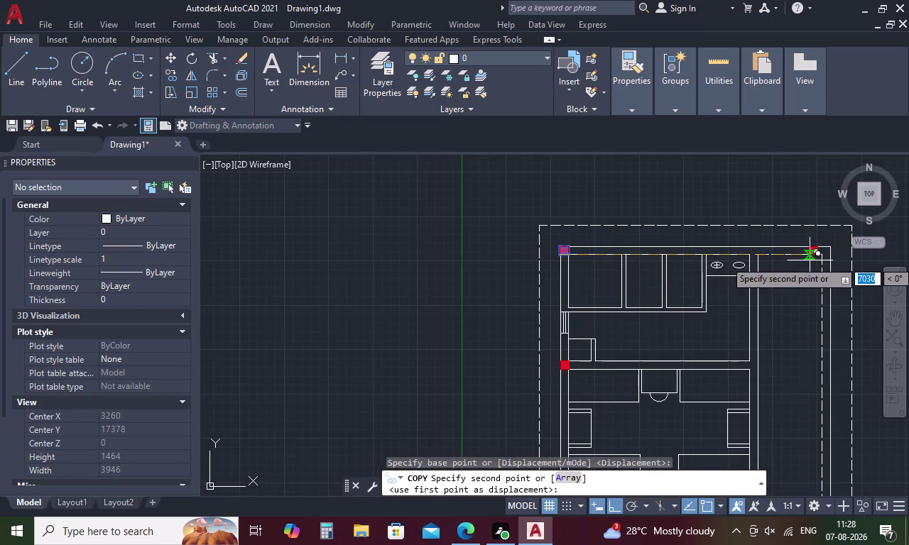
middle_drag(821, 262, 575, 284)
scroll(up, 3)
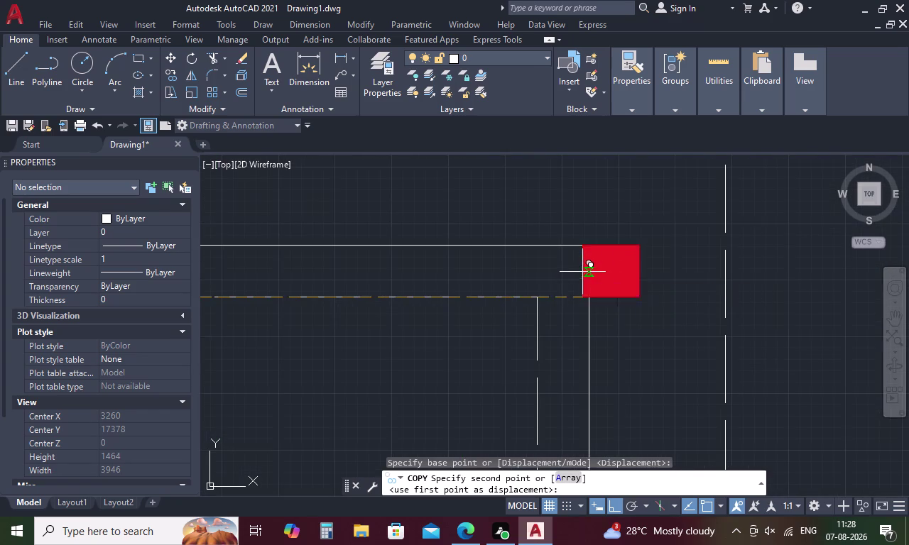
click(539, 297)
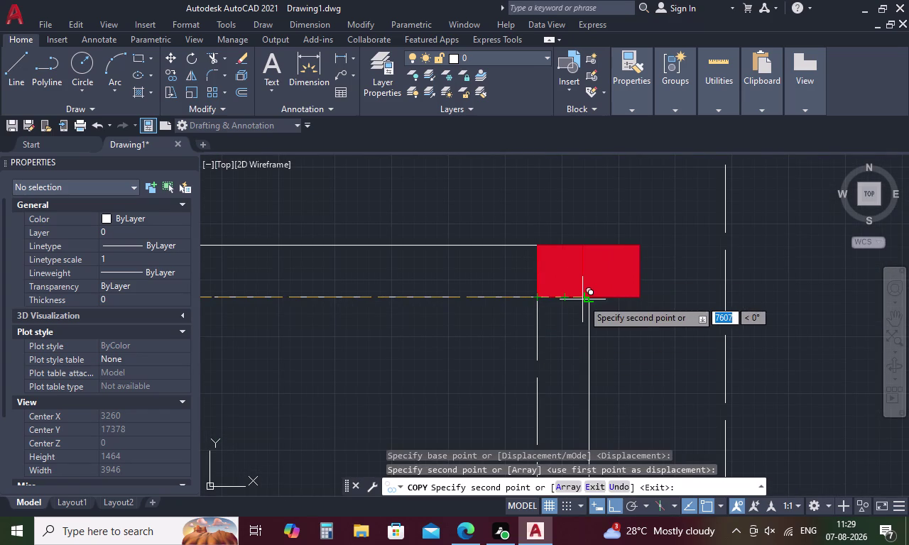
key(Escape)
Pan and zoom in on the column on the bottom wall.
scroll(down, 3)
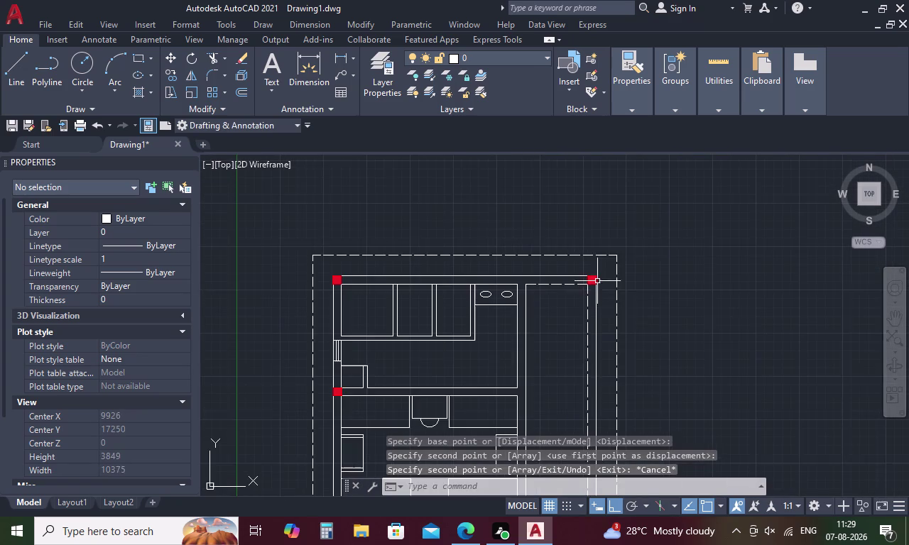
scroll(down, 3)
middle_drag(592, 374, 521, 217)
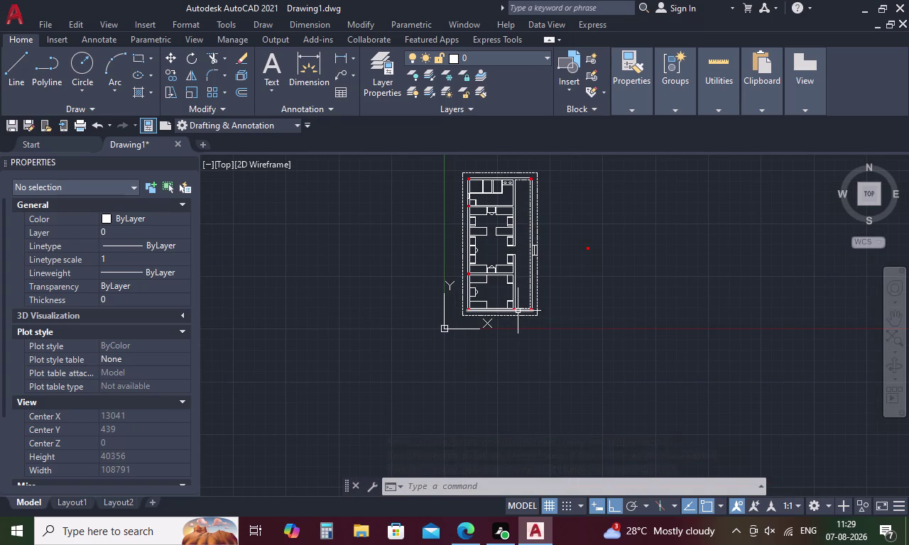
scroll(up, 3)
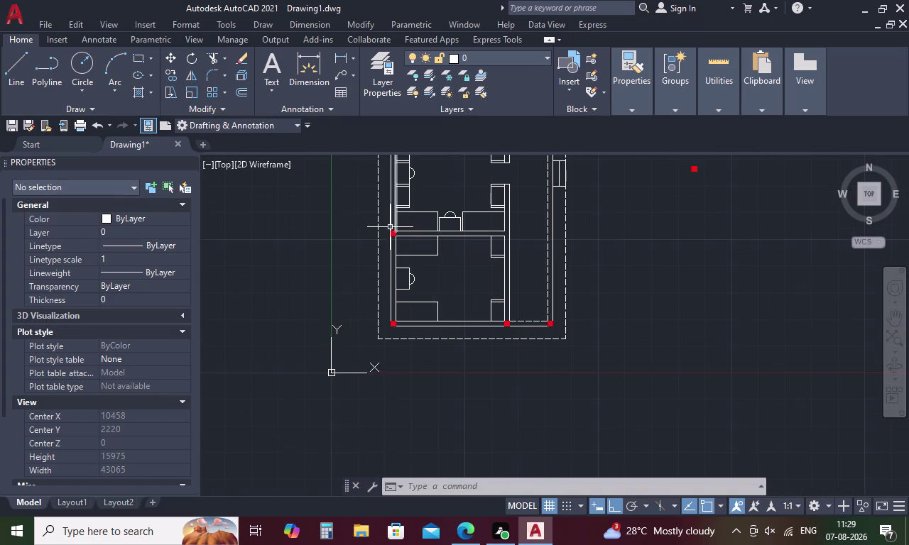
scroll(up, 3)
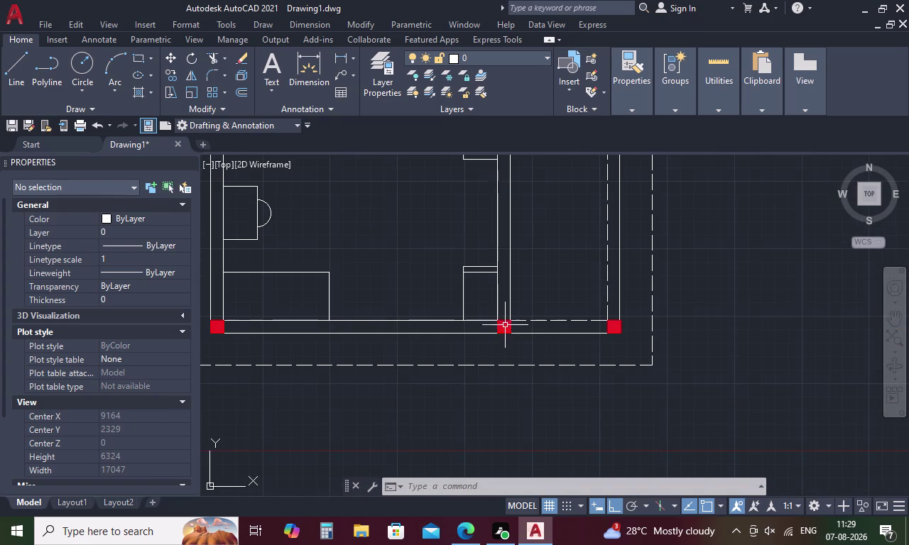
scroll(up, 3)
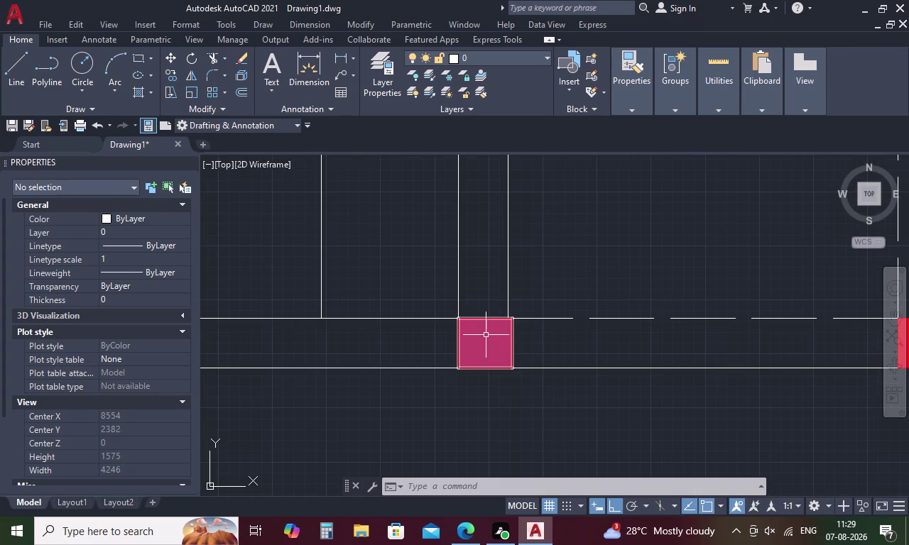
scroll(up, 3)
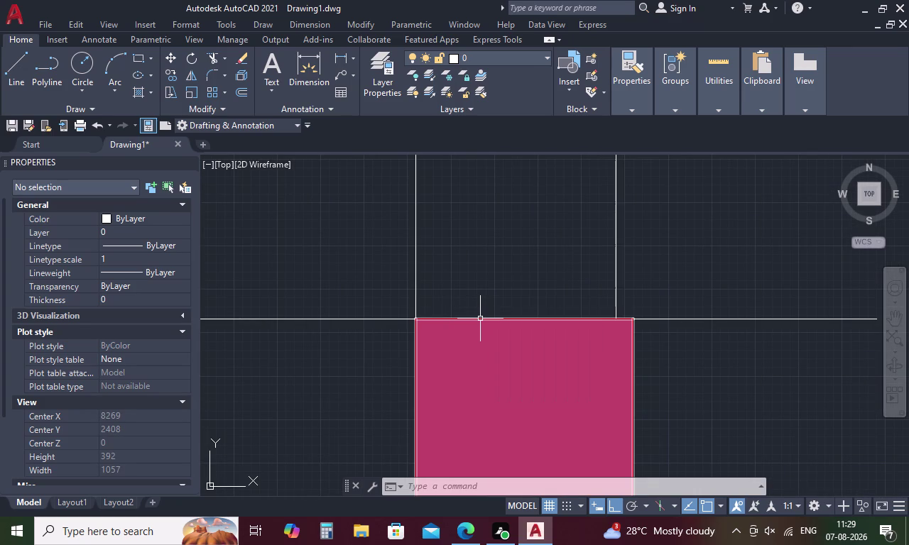
Move the bottom-wall column slightly left from its edge midpoint, then reselect it.
click(480, 319)
right_click(480, 319)
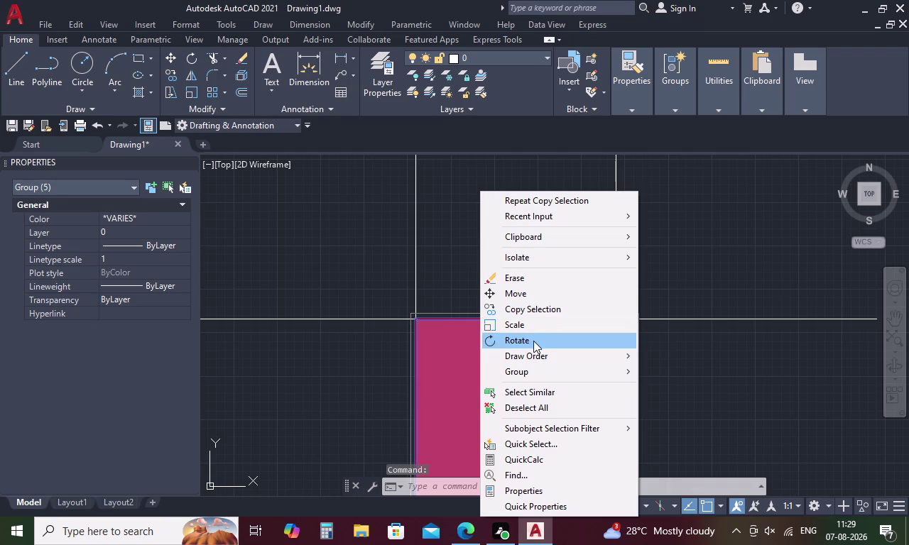
click(531, 292)
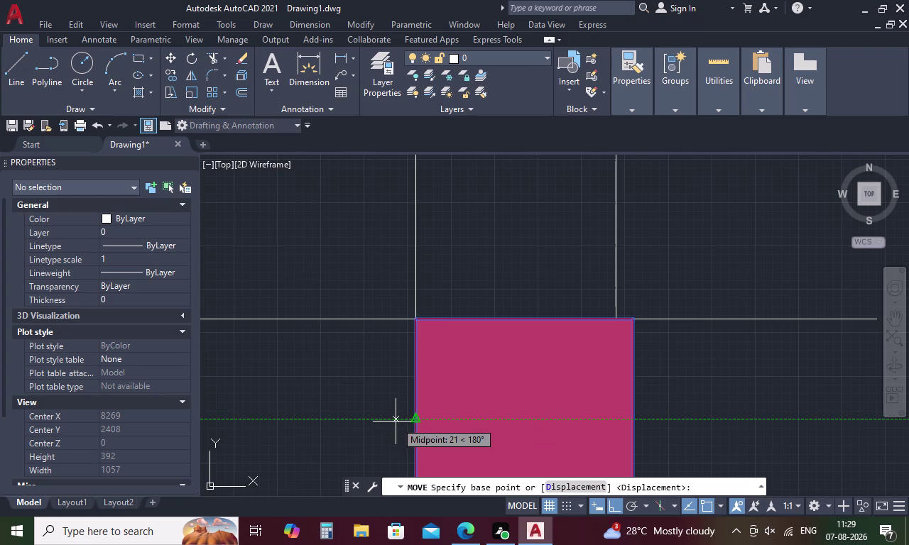
click(415, 419)
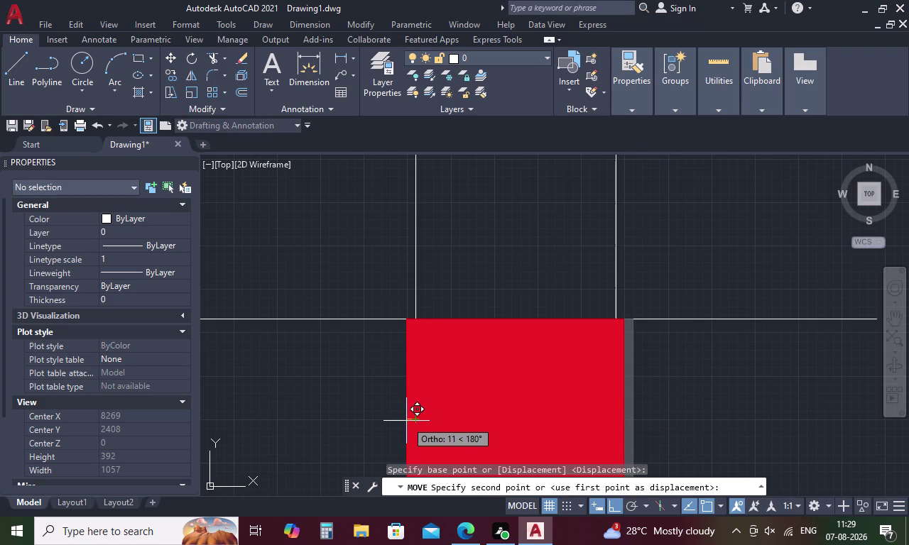
click(406, 421)
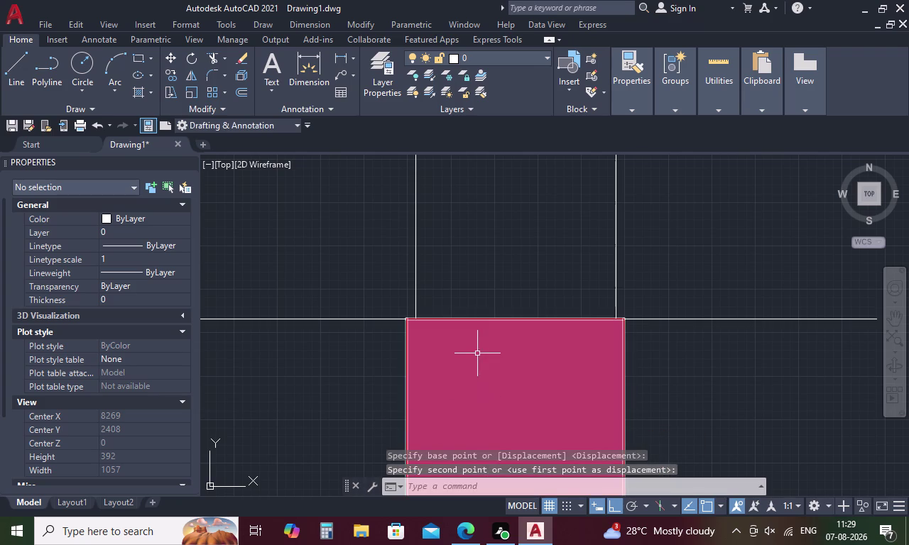
click(478, 353)
Copy the selected red column from its top-left corner to the inner wall junction.
right_click(488, 344)
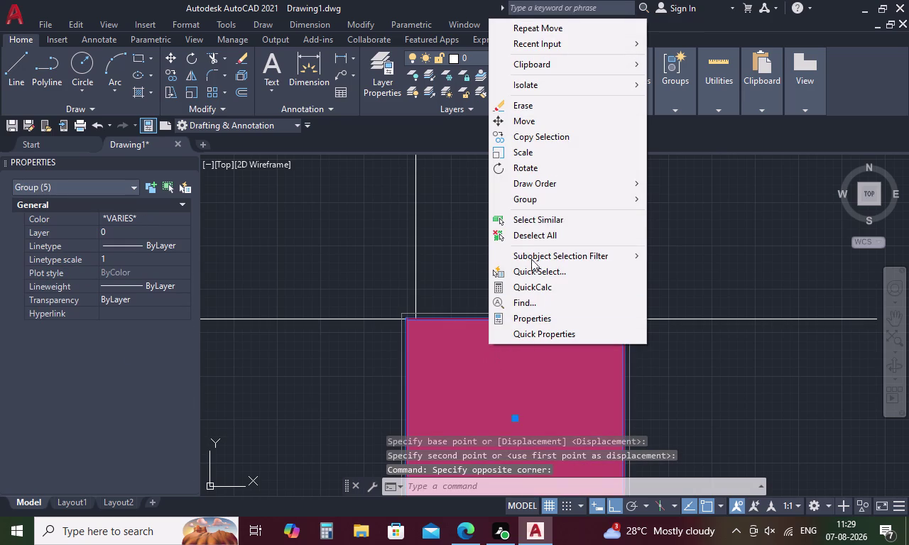
click(557, 140)
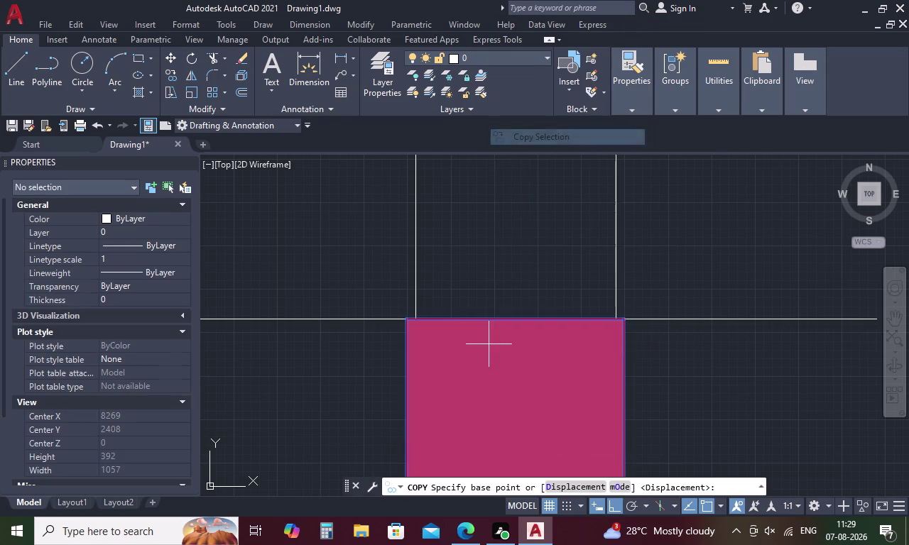
scroll(down, 3)
scroll(down, 3)
middle_drag(539, 239, 548, 336)
scroll(down, 3)
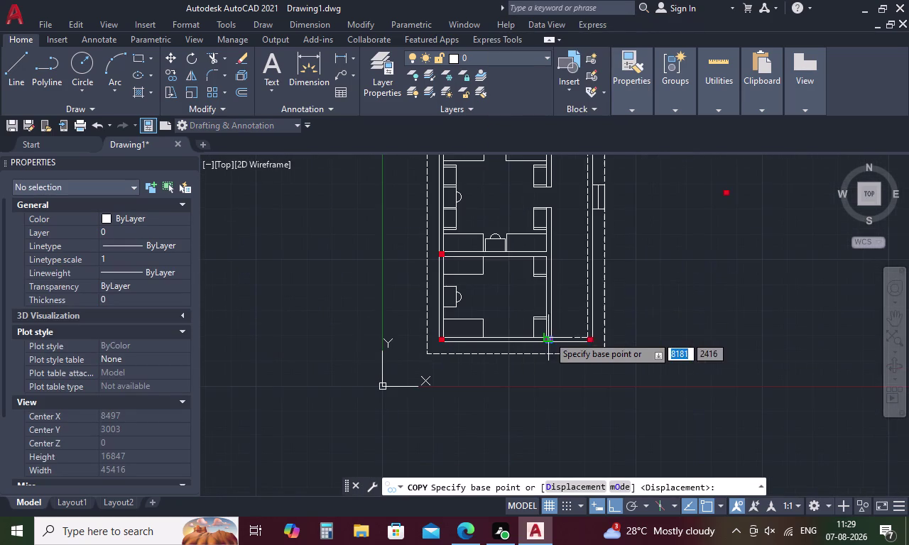
scroll(up, 3)
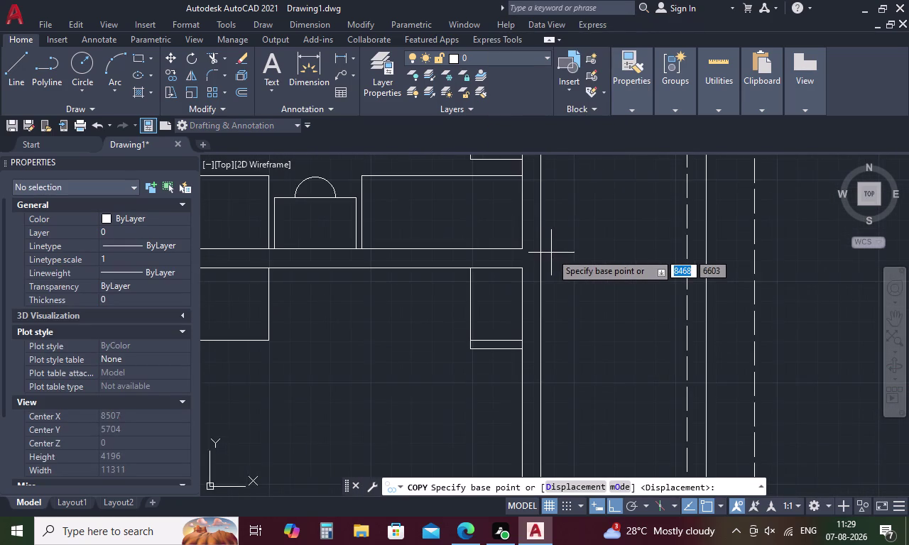
scroll(down, 3)
scroll(up, 3)
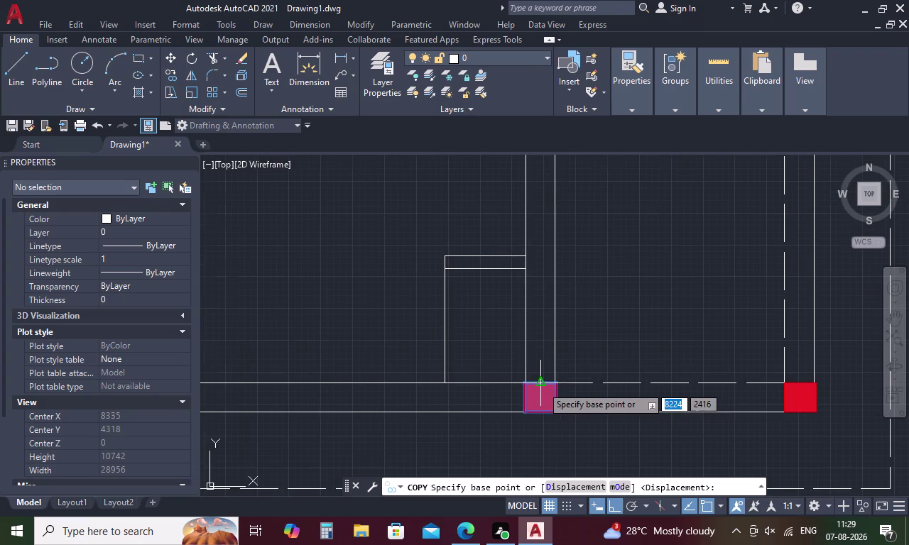
click(522, 386)
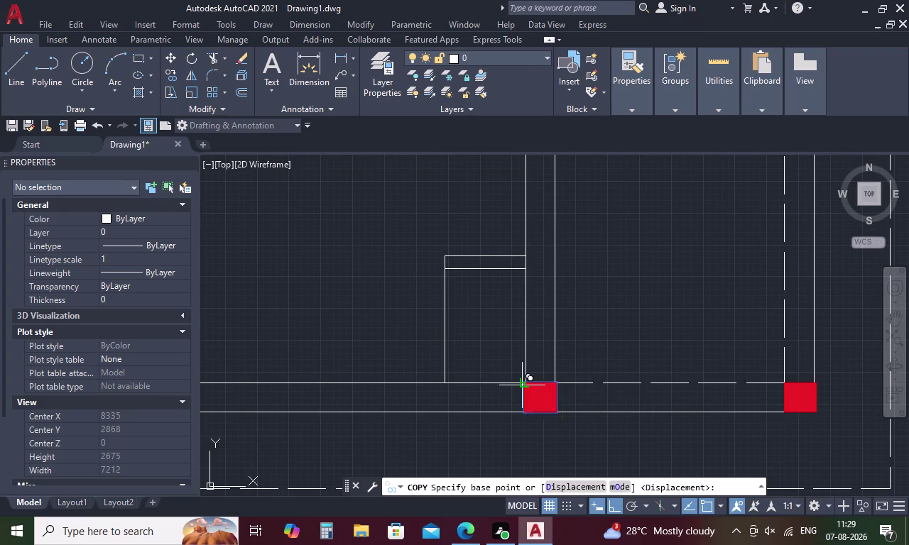
scroll(down, 3)
middle_drag(528, 262, 544, 388)
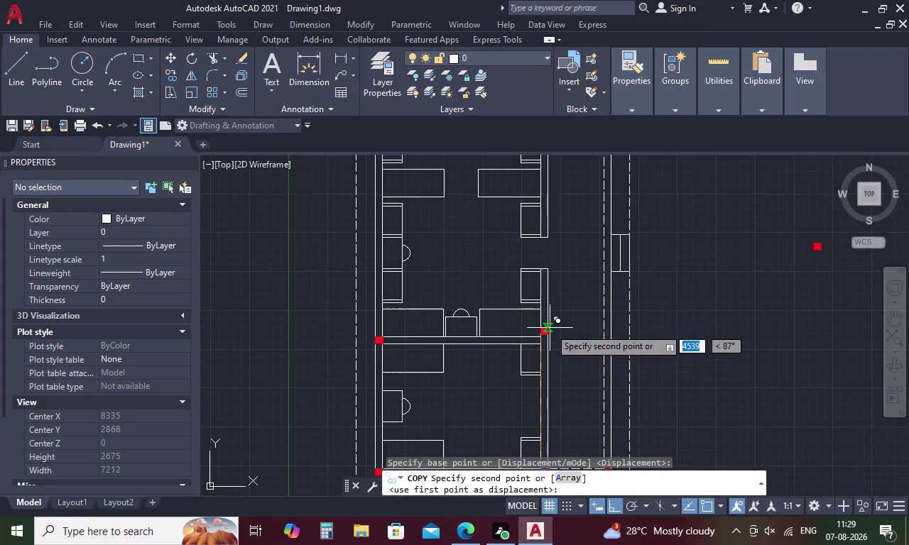
scroll(up, 3)
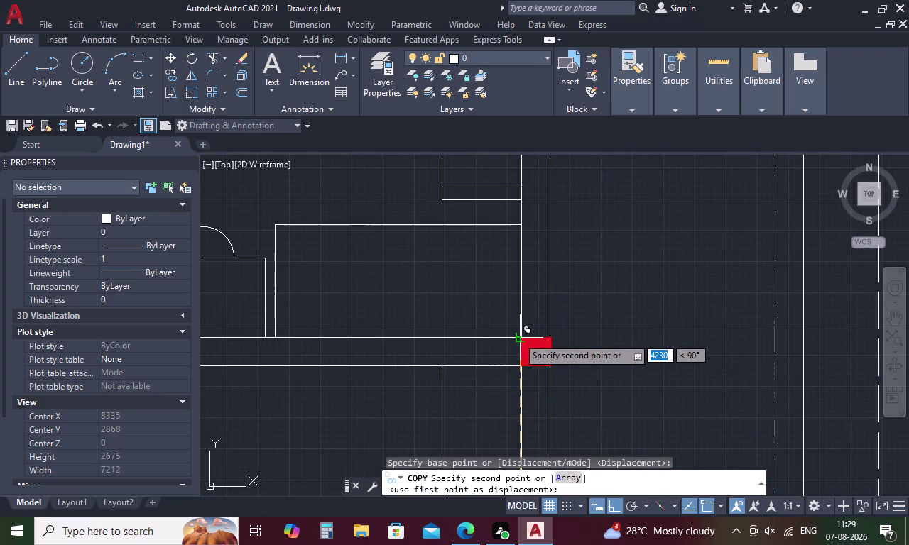
click(518, 338)
Place another column copy at the wall endpoint further up the plan and end copying.
scroll(down, 3)
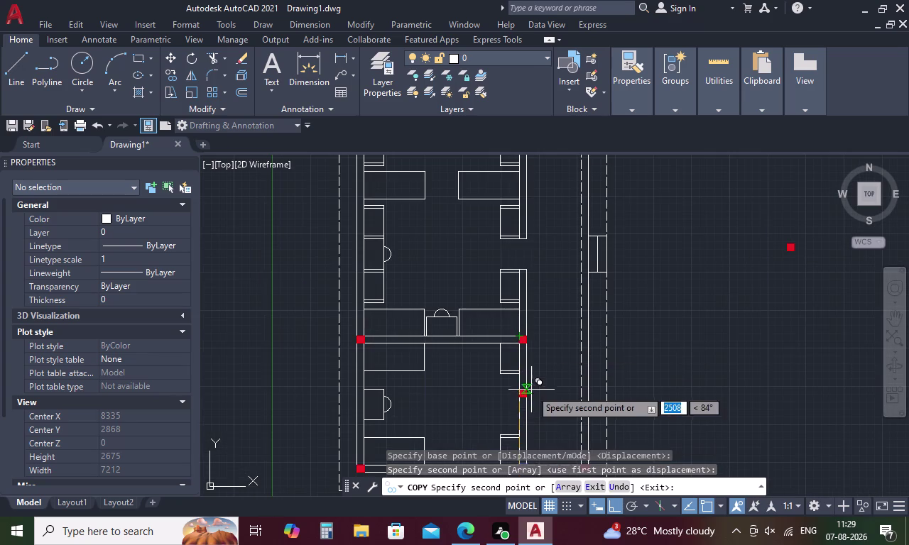
middle_drag(532, 390, 536, 254)
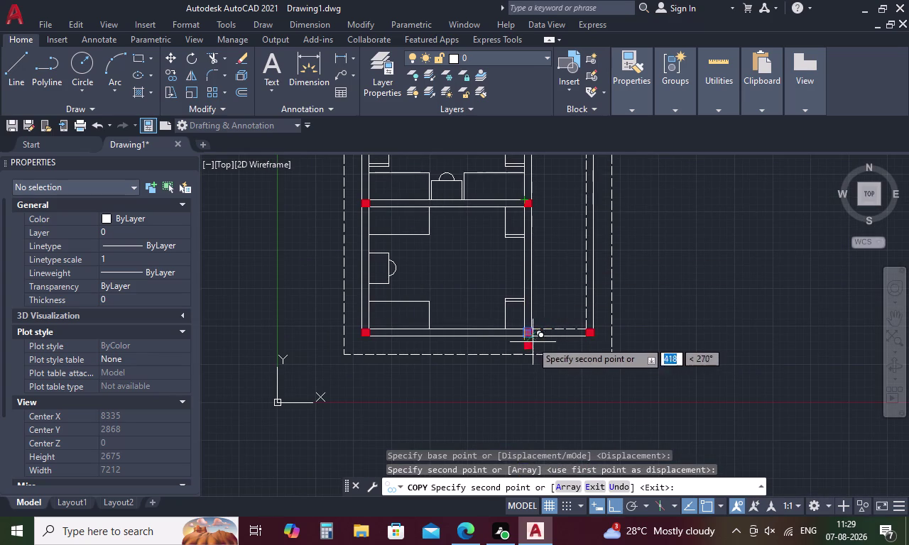
scroll(up, 3)
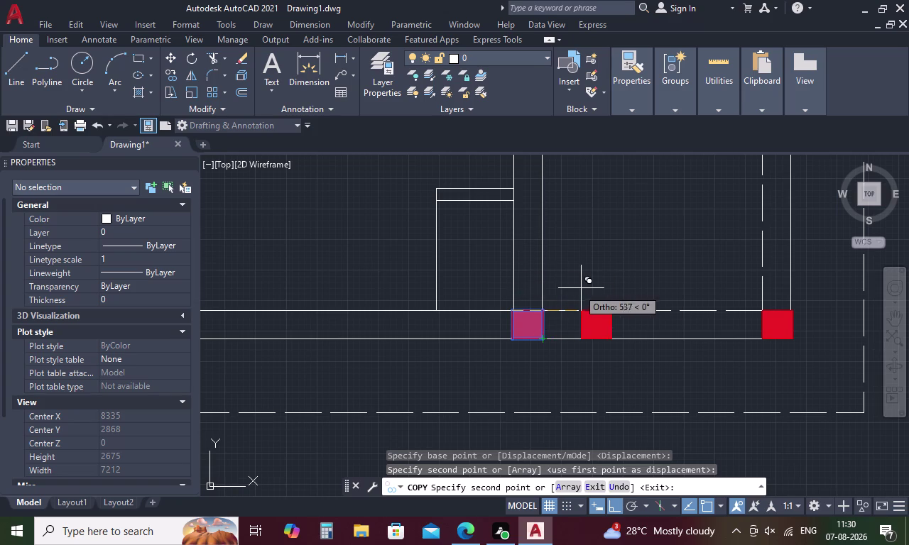
scroll(down, 3)
middle_drag(588, 295, 588, 416)
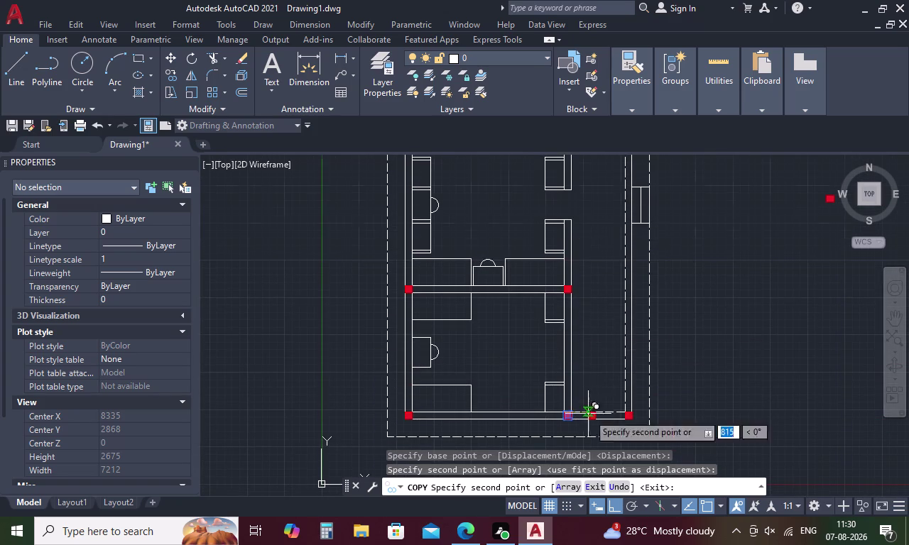
middle_drag(585, 243, 599, 402)
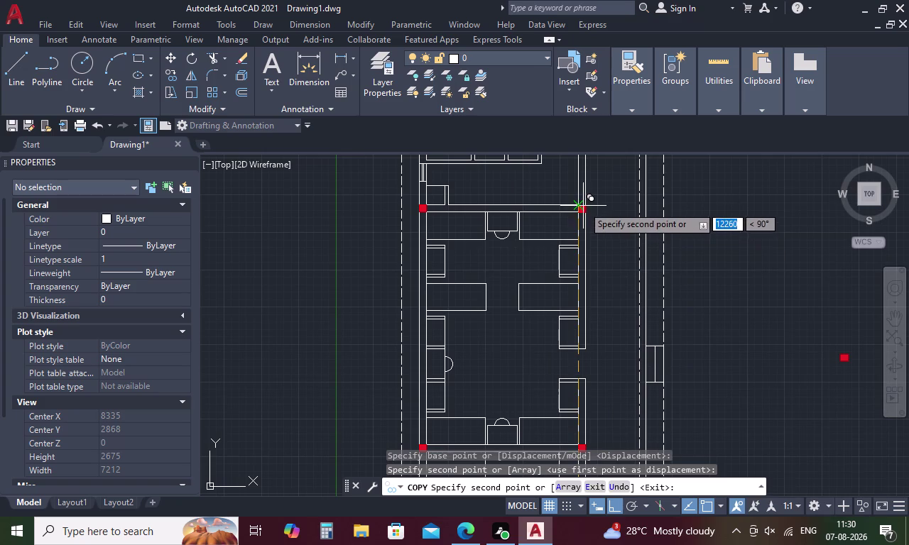
scroll(up, 3)
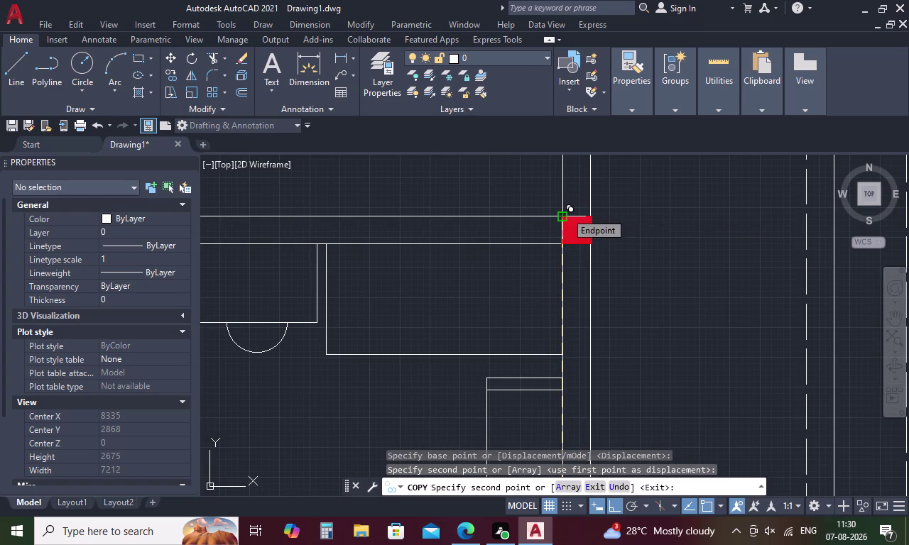
click(566, 213)
scroll(down, 3)
middle_drag(580, 205, 594, 339)
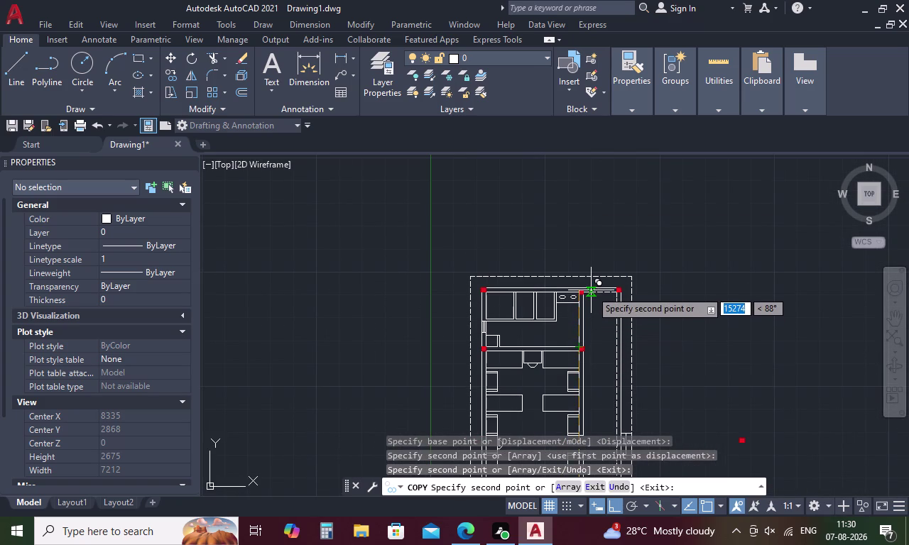
scroll(up, 3)
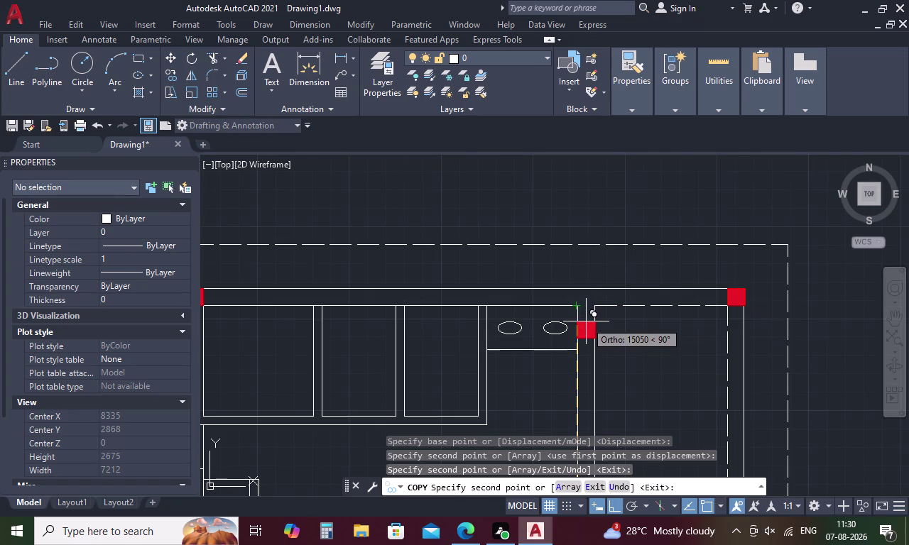
key(grave)
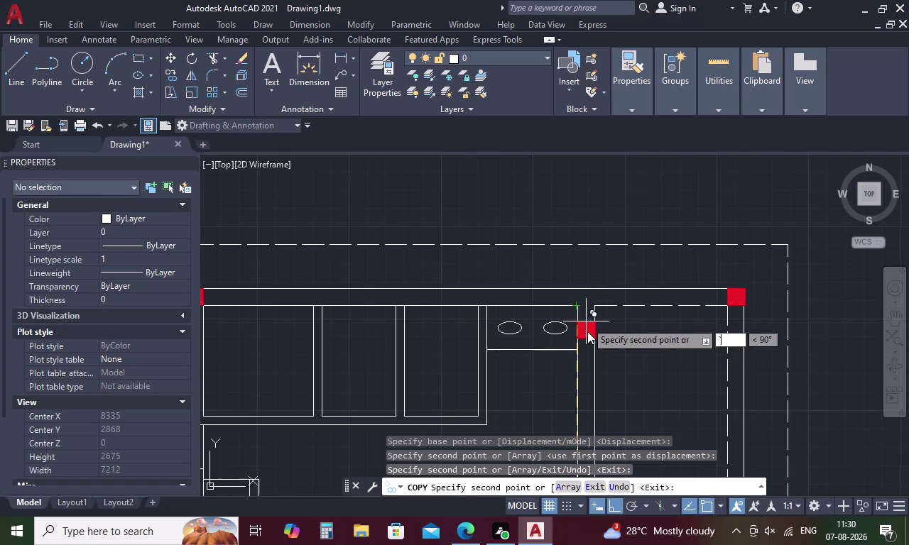
key(Escape)
key(Escape)
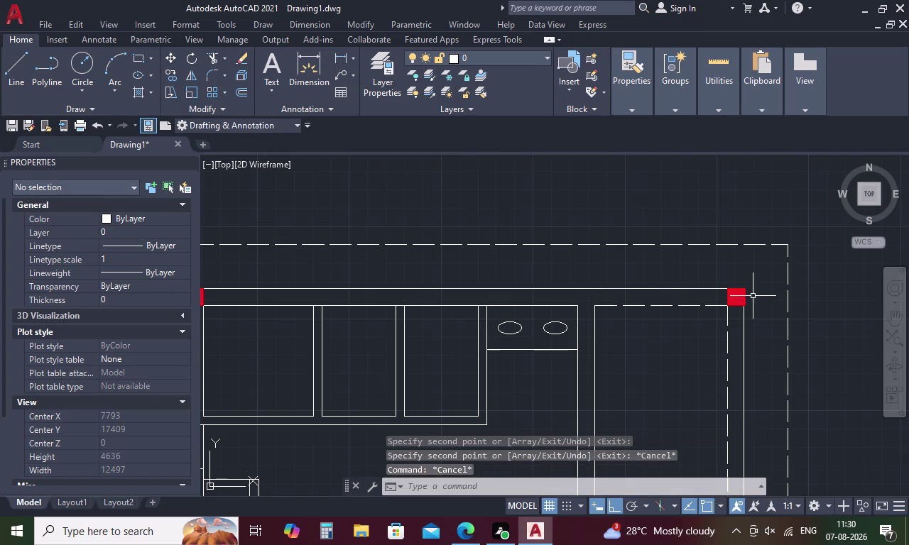
Copy the corner red column to the opposite wall corner.
click(734, 299)
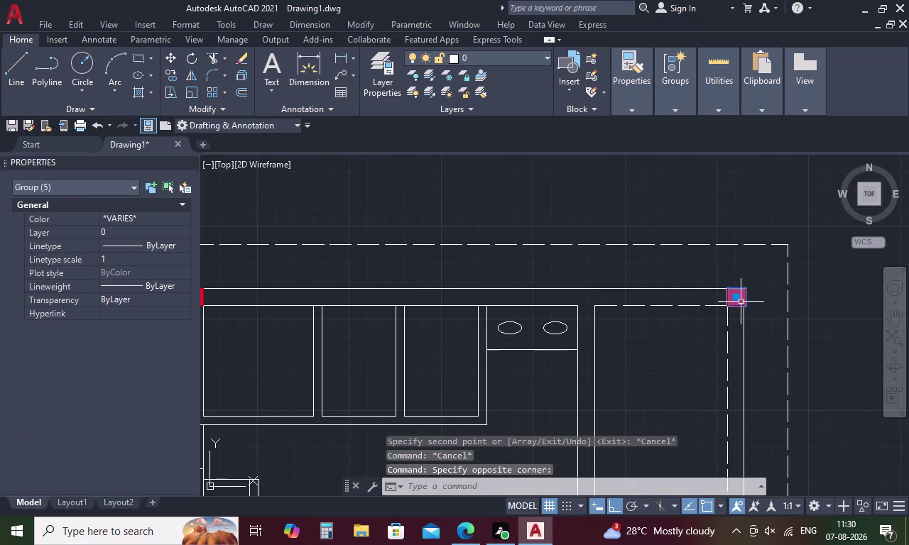
right_click(739, 296)
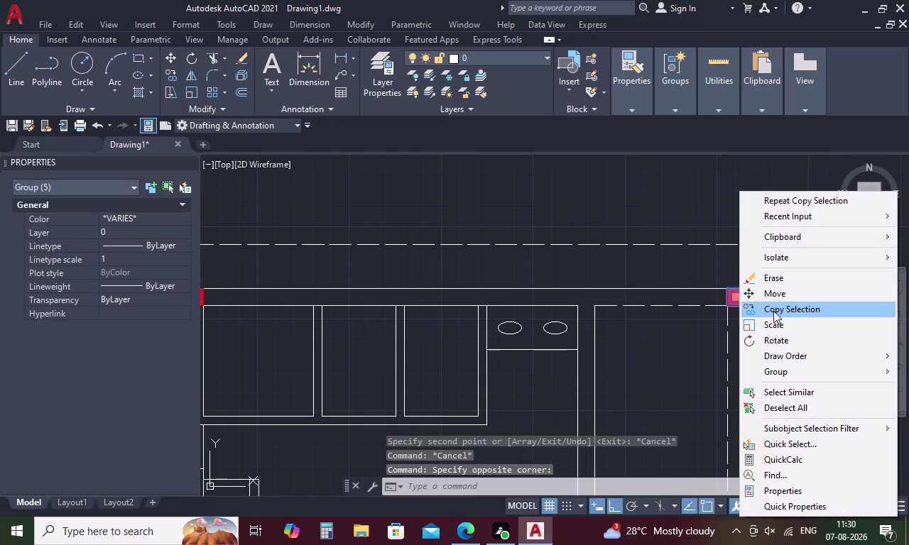
click(773, 311)
scroll(up, 3)
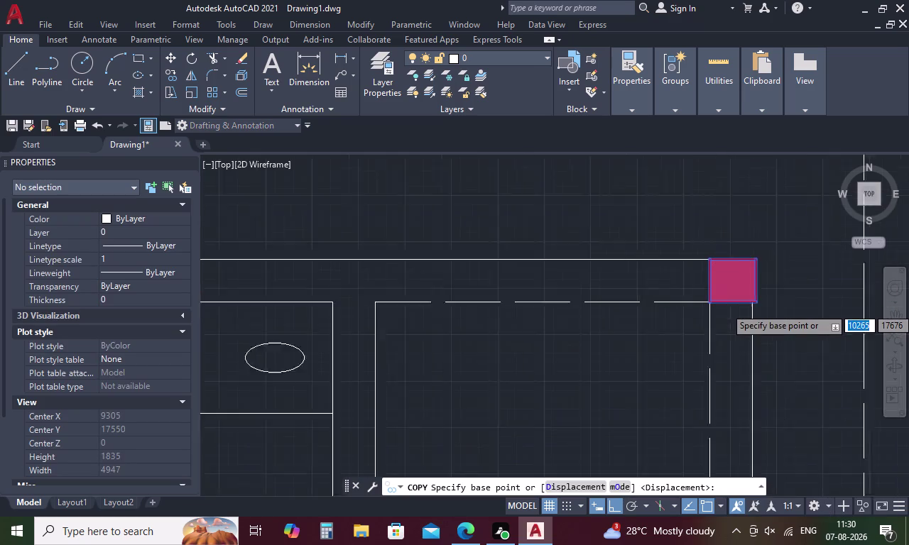
click(665, 291)
scroll(down, 3)
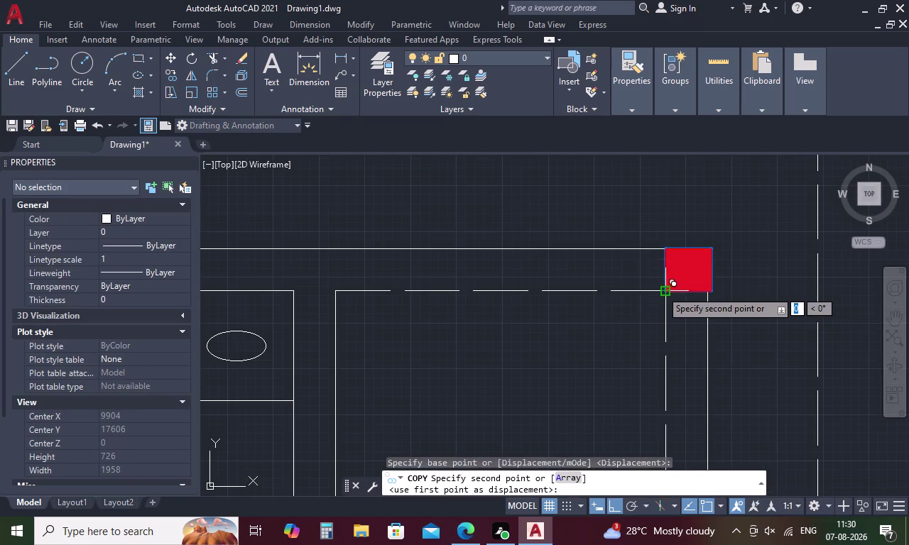
click(295, 295)
scroll(down, 3)
middle_drag(339, 346, 533, 110)
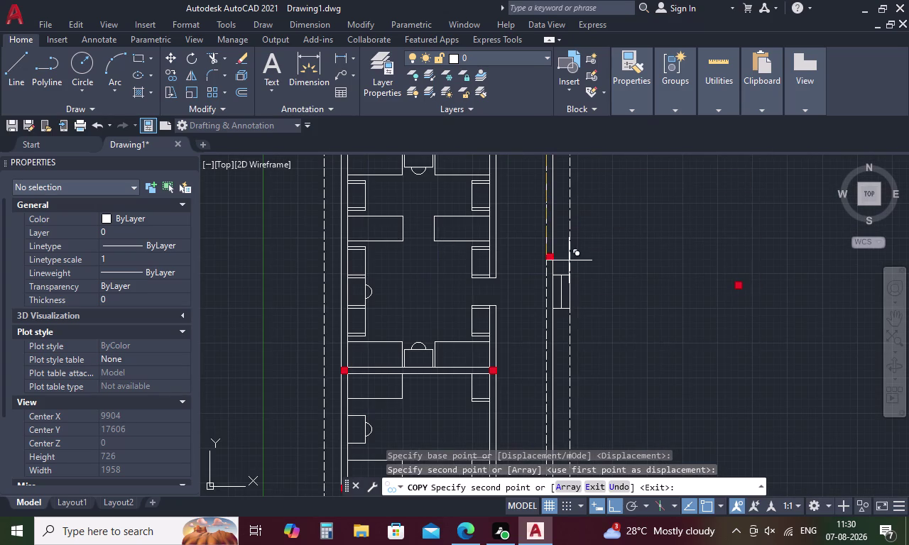
middle_drag(496, 369, 495, 194)
scroll(up, 3)
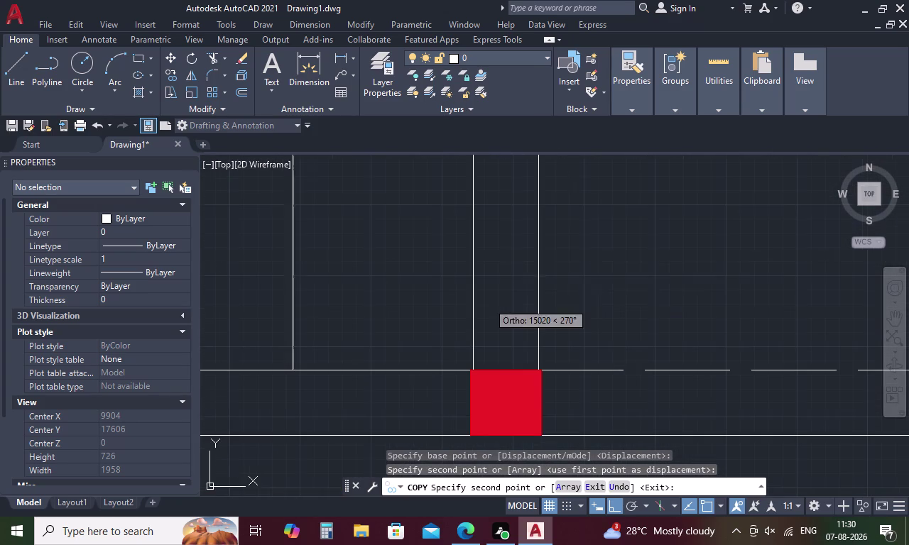
key(Escape)
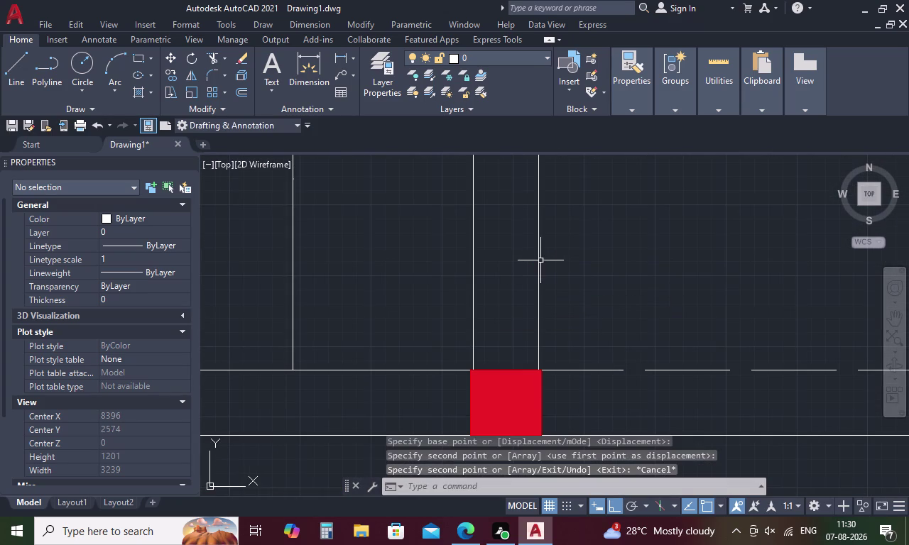
Copy a wall column, then erase the duplicated column squares with a crossing selection.
click(480, 387)
right_click(481, 382)
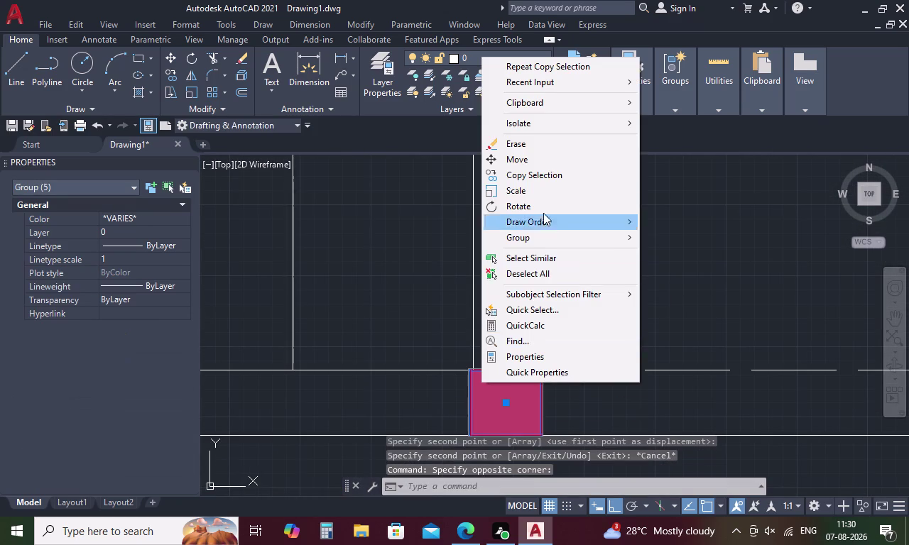
click(552, 176)
click(468, 371)
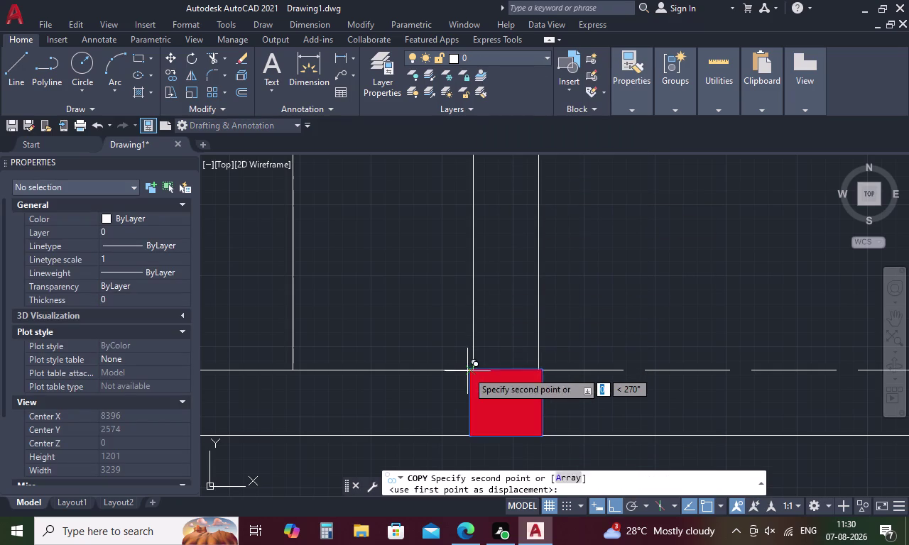
scroll(up, 3)
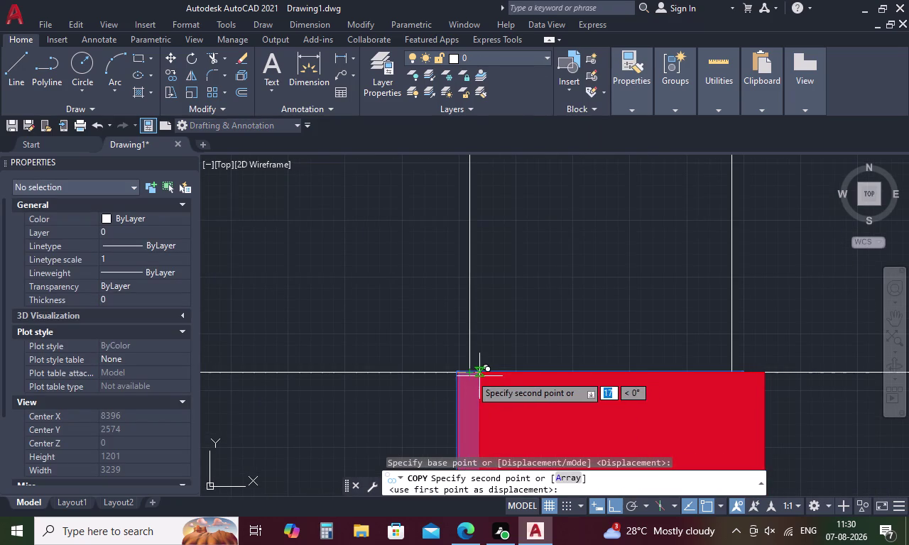
click(465, 372)
scroll(down, 3)
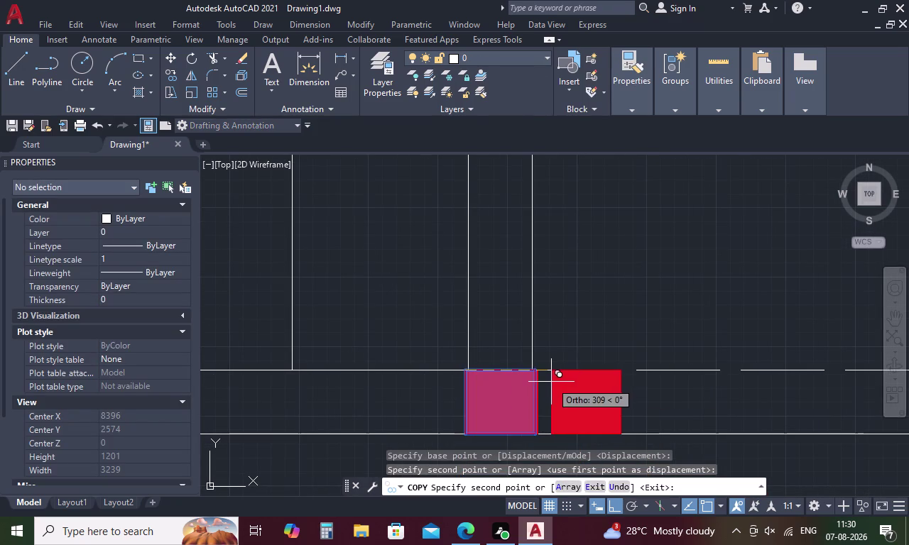
key(Escape)
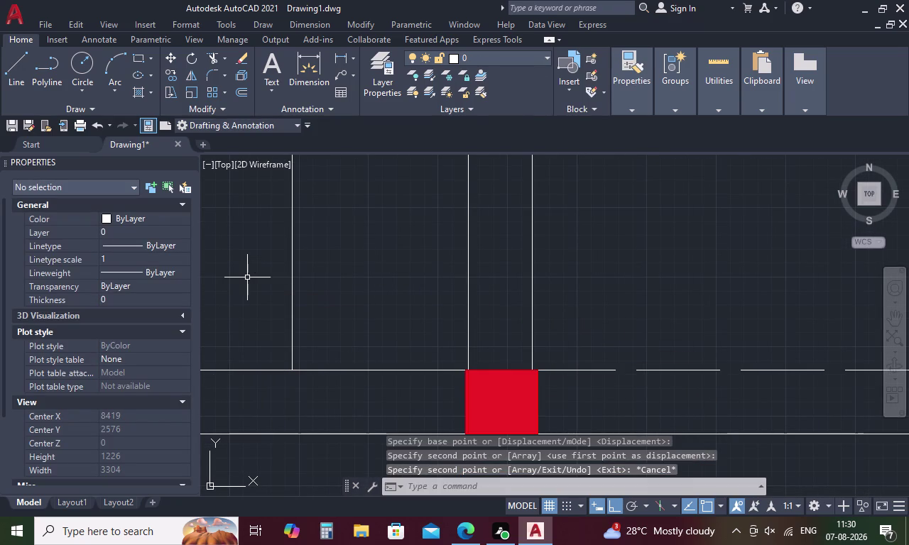
drag(512, 358, 449, 413)
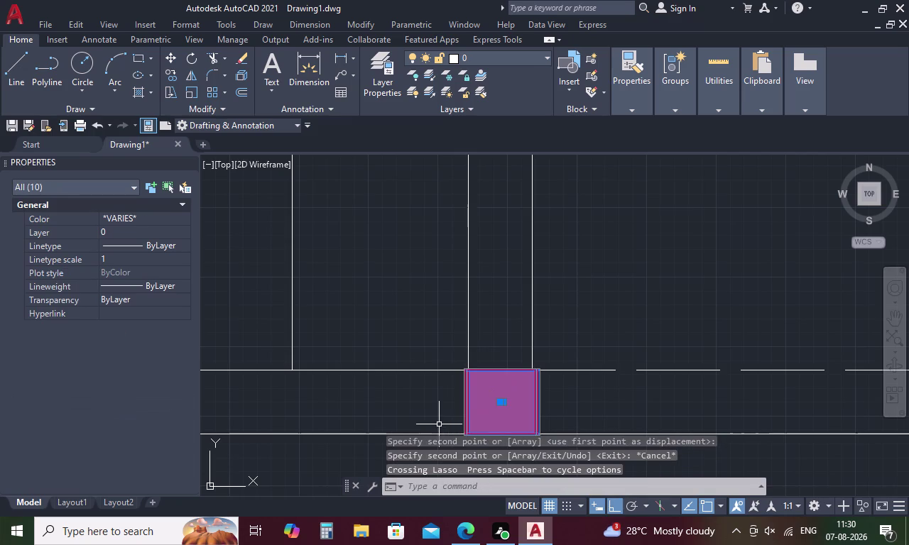
key(Delete)
scroll(down, 3)
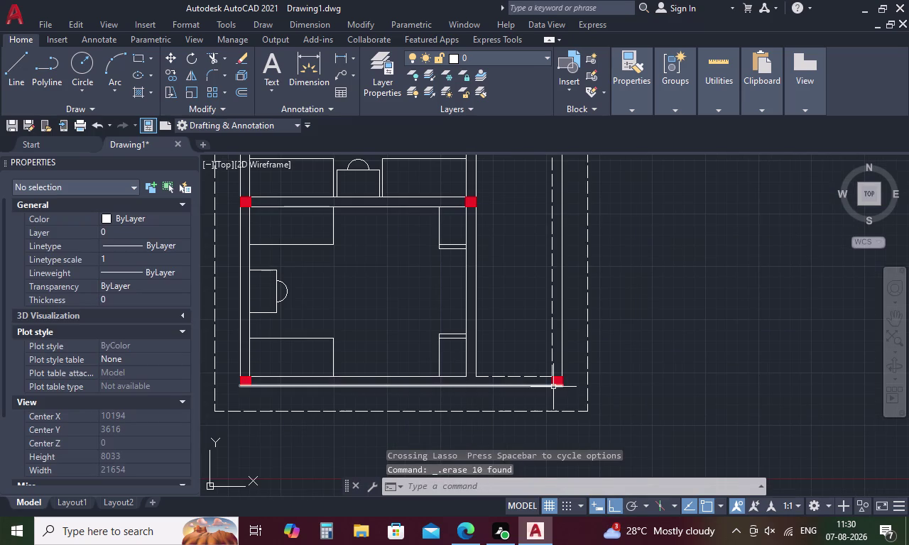
Copy the bottom-right corner column to the wall junction along the bottom edge.
click(558, 382)
right_click(557, 381)
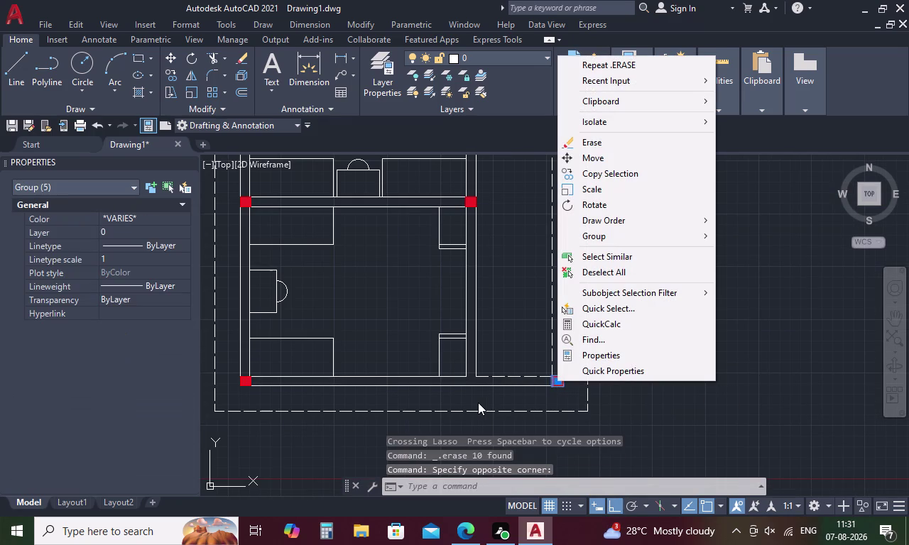
click(628, 173)
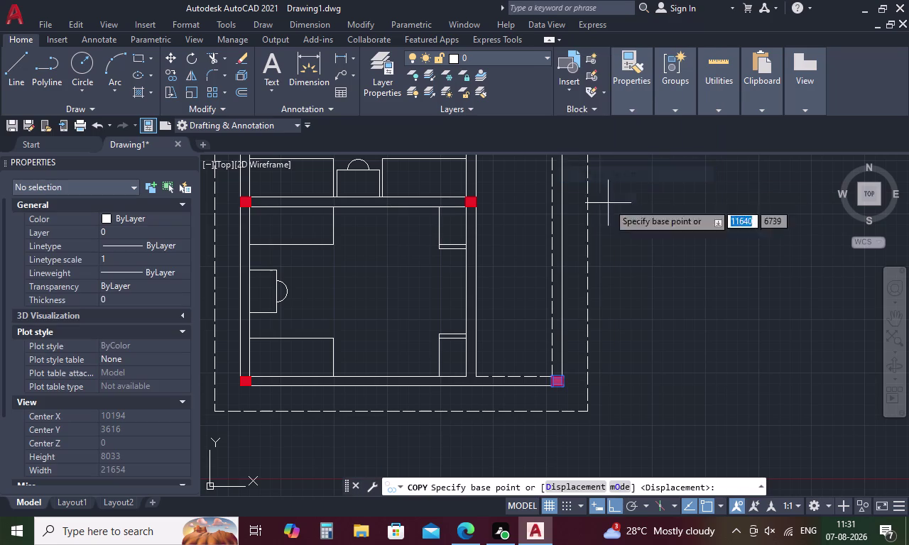
scroll(up, 3)
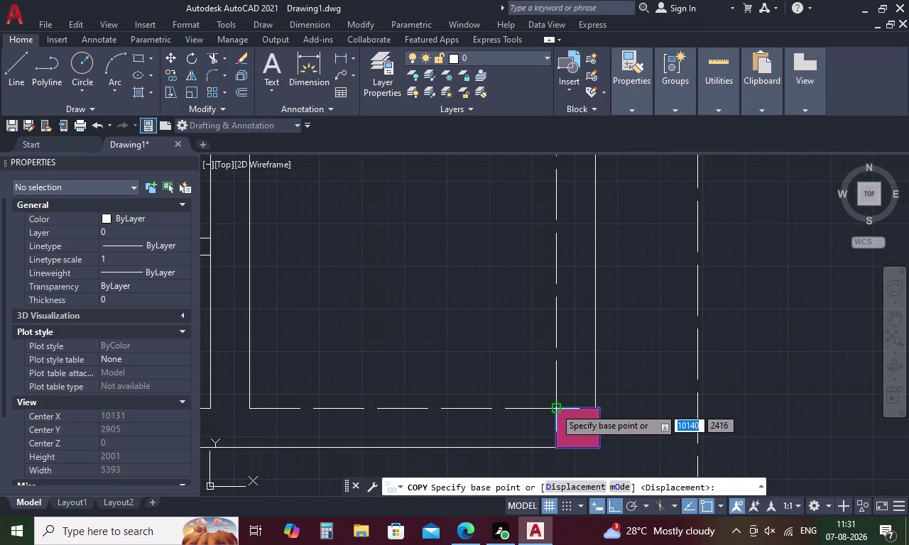
click(554, 410)
scroll(down, 3)
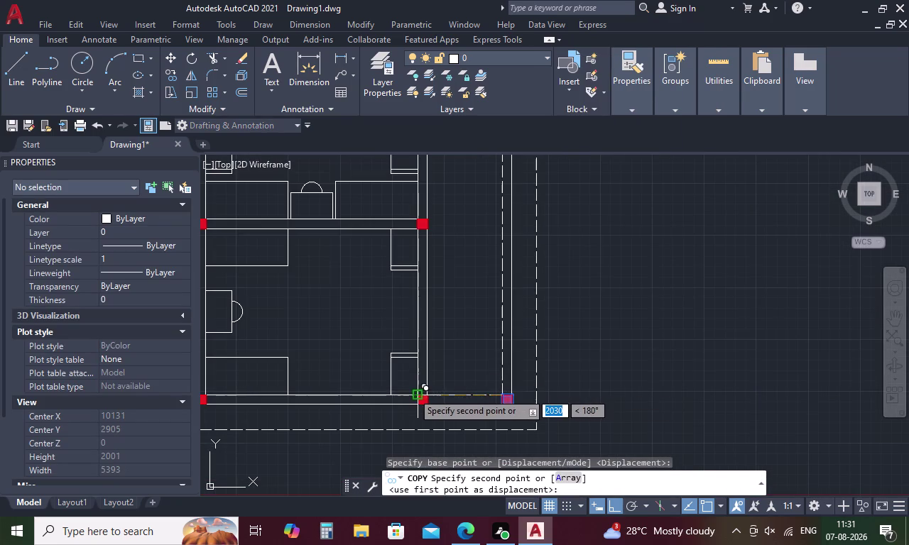
scroll(up, 3)
click(431, 410)
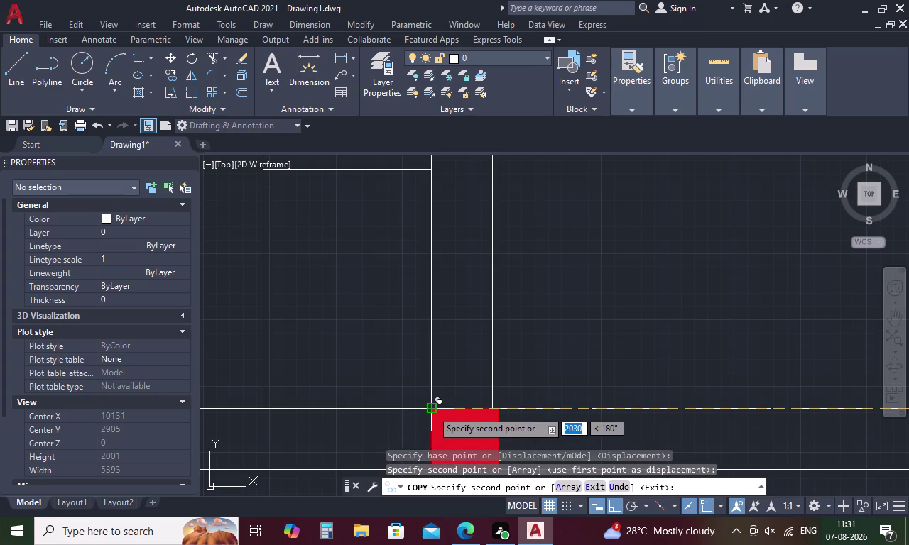
scroll(down, 3)
scroll(down, 3)
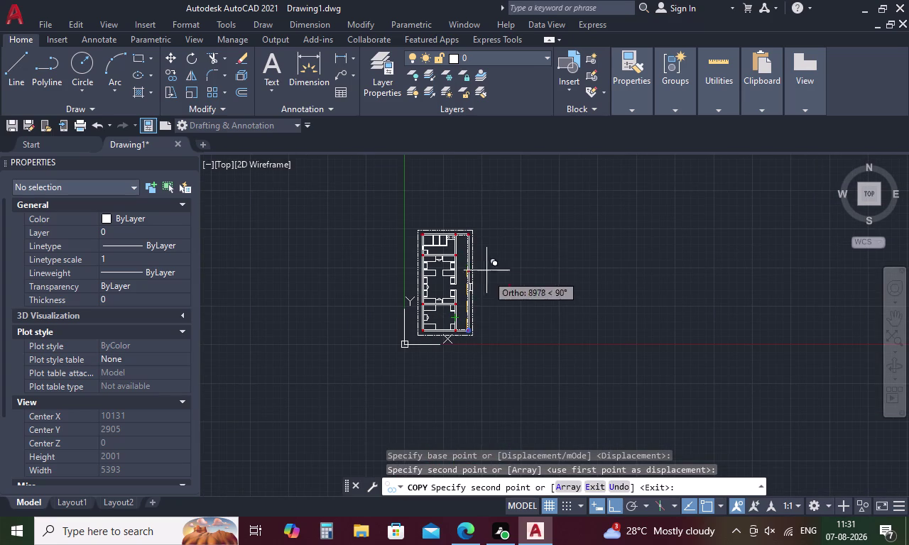
scroll(up, 3)
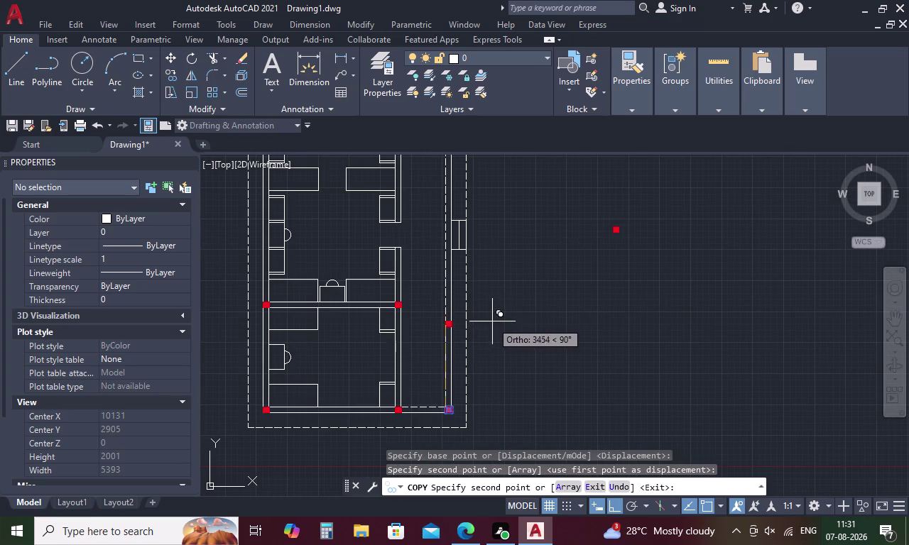
scroll(down, 3)
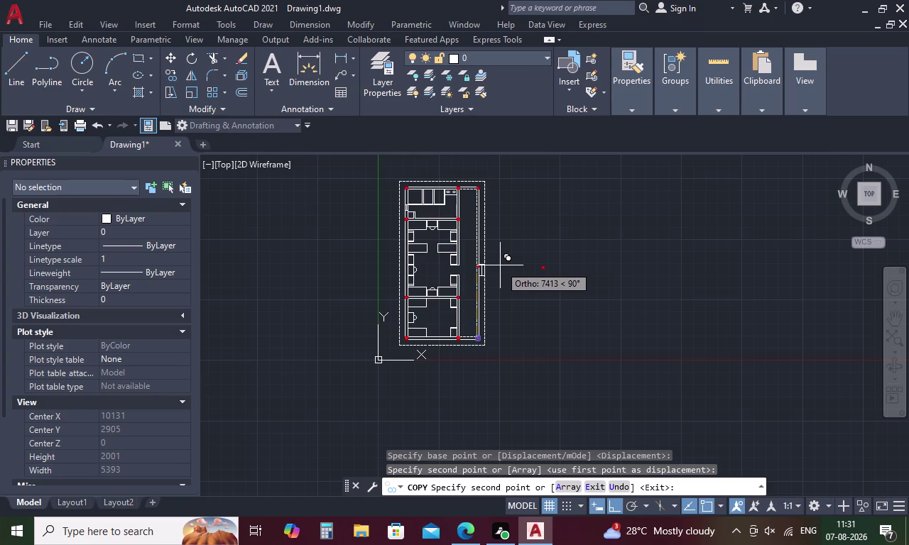
key(Escape)
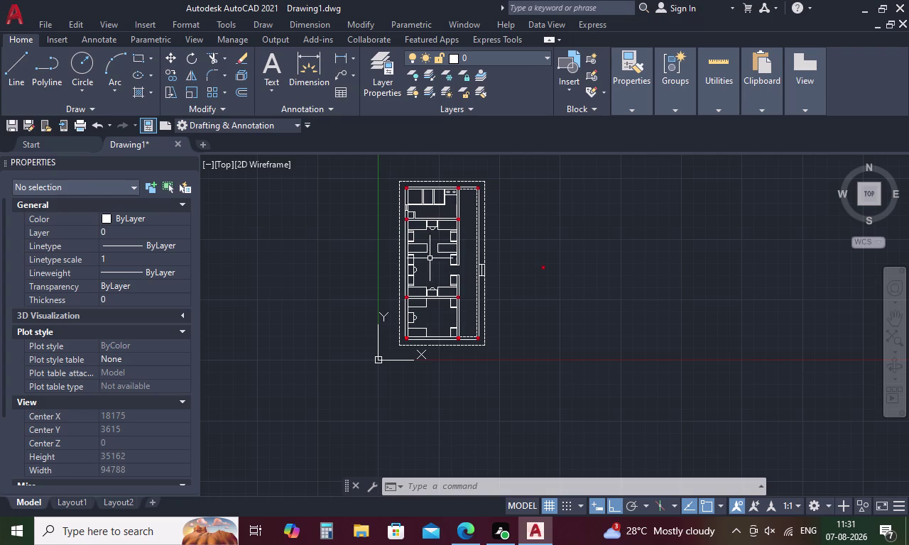
scroll(up, 3)
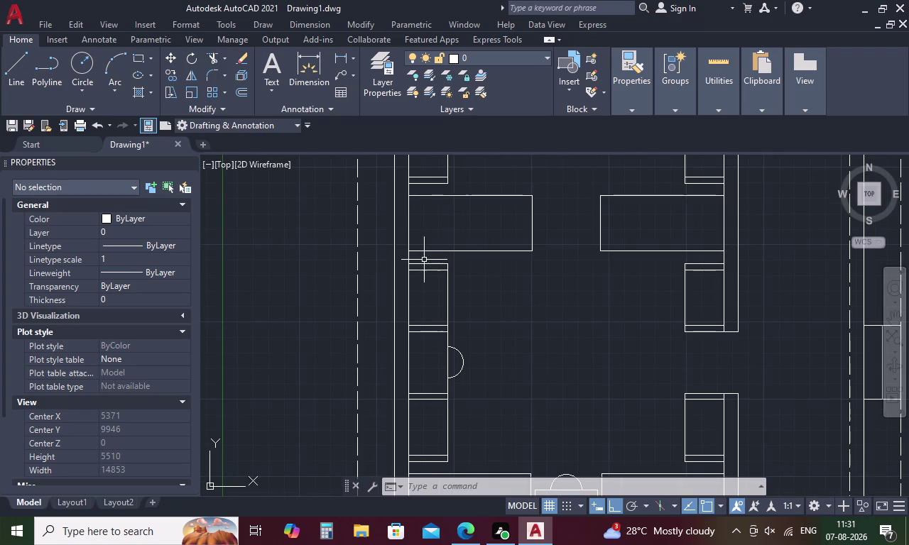
Try offsetting a wall line 2700 toward the room interior, then cancel it.
key(Escape)
text(O)
key(space)
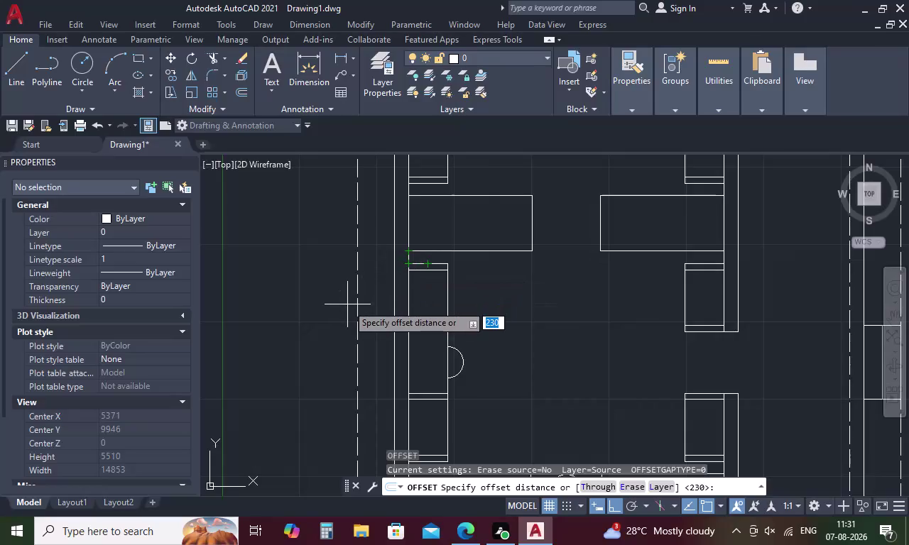
text(2700)
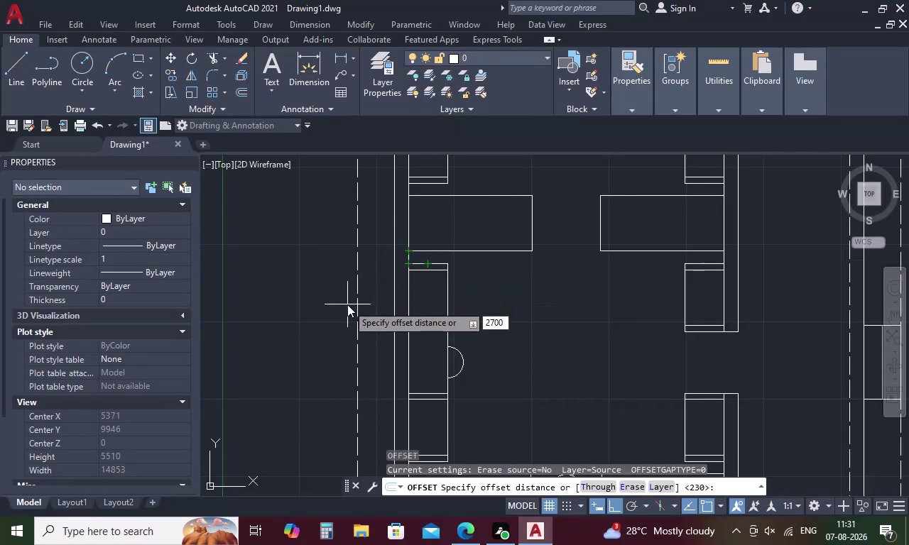
key(space)
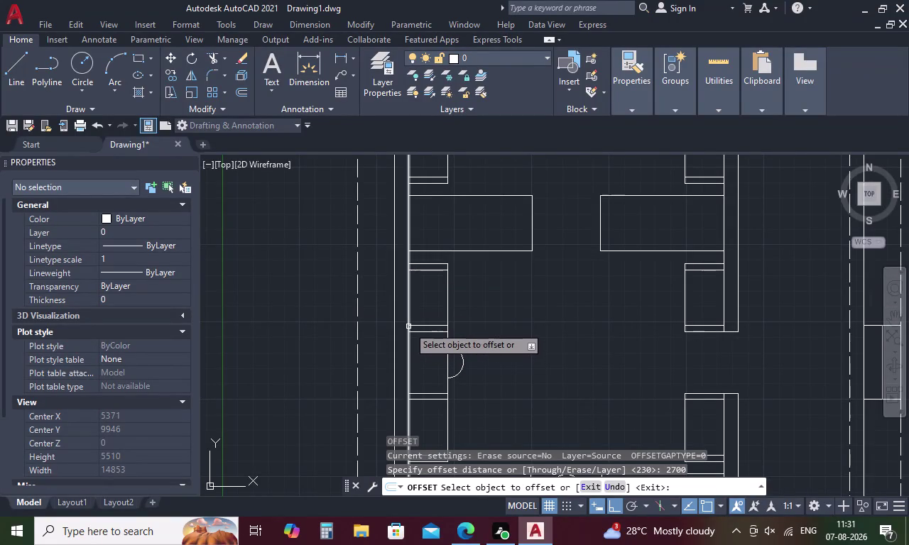
click(409, 313)
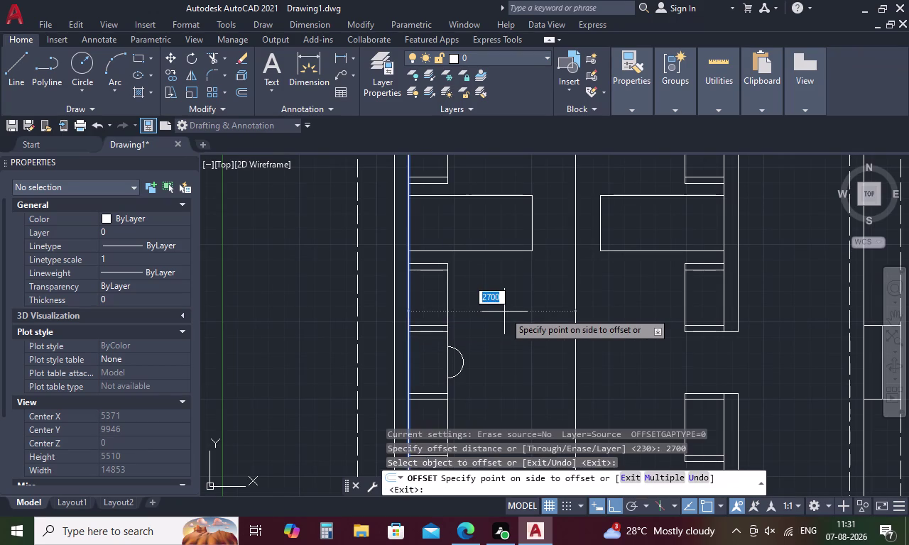
click(505, 312)
scroll(down, 3)
middle_drag(561, 342, 538, 277)
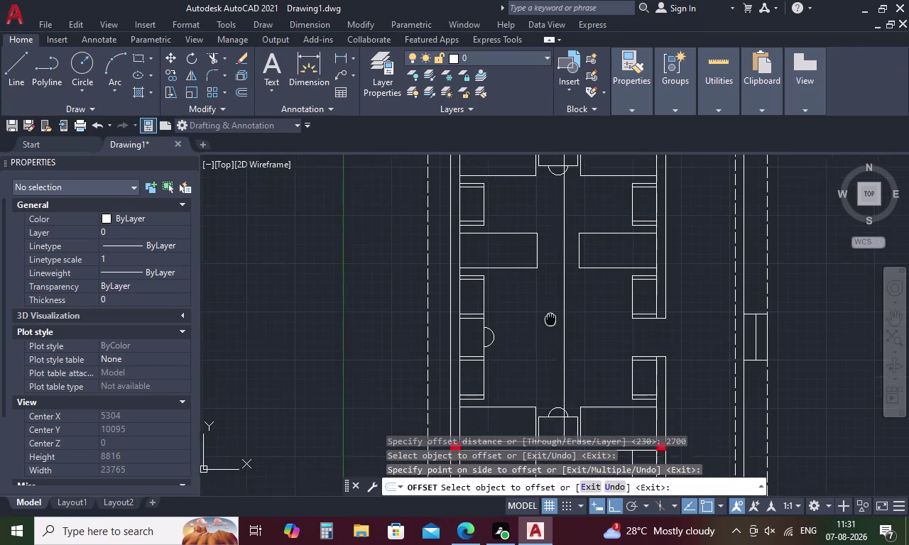
middle_drag(537, 277, 537, 275)
scroll(down, 3)
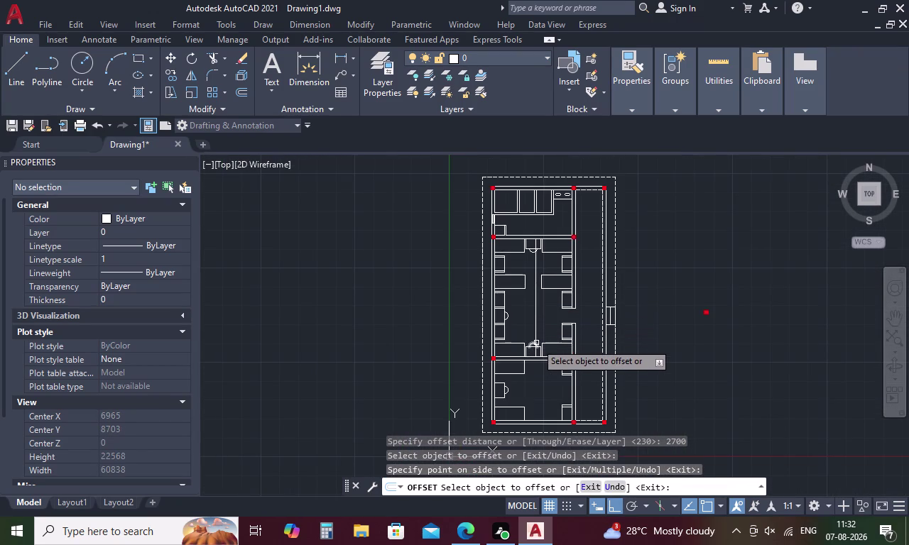
key(Escape)
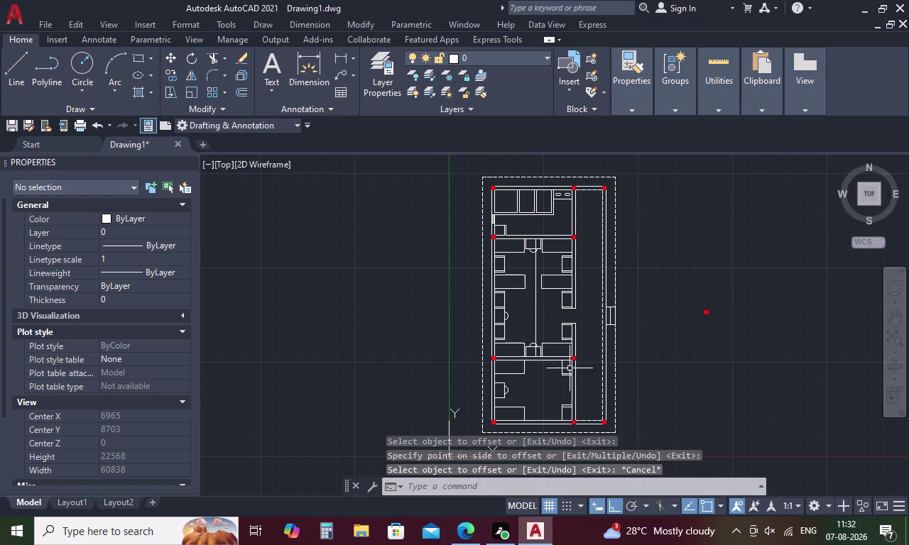
scroll(up, 3)
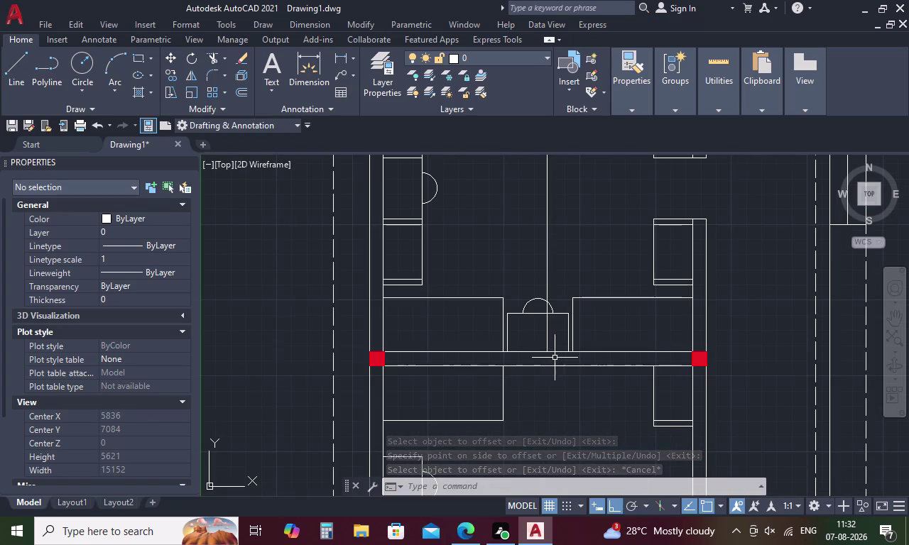
Offset the beam line 3900 with the O command to create the middle beam.
key(Escape)
text(O)
key(space)
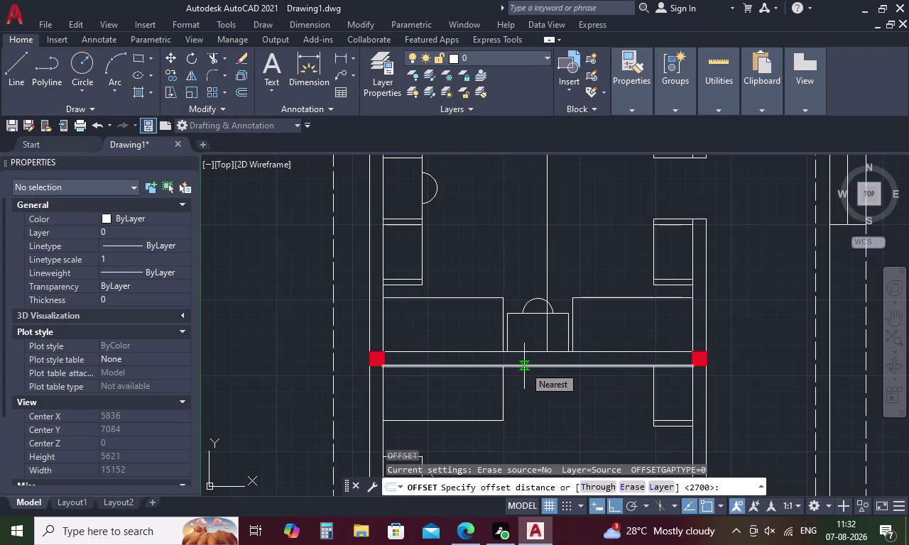
text(3900)
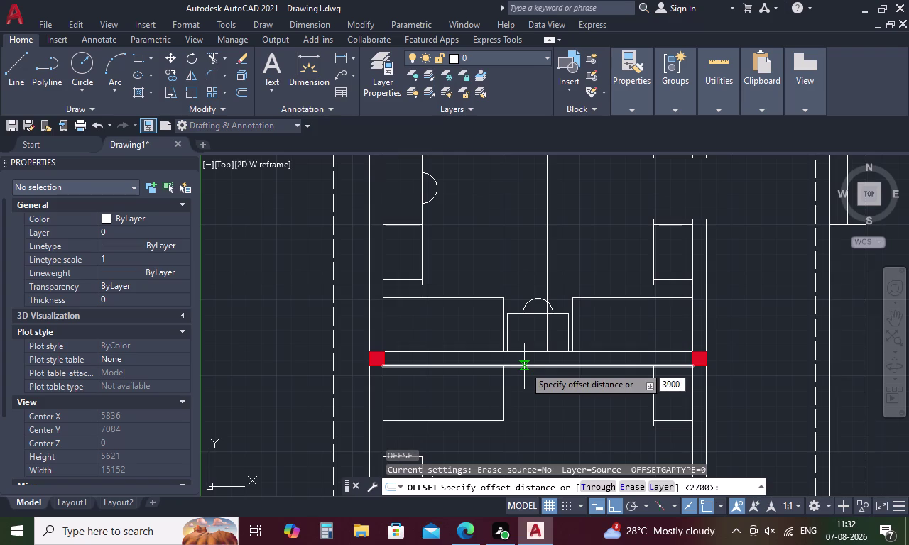
key(space)
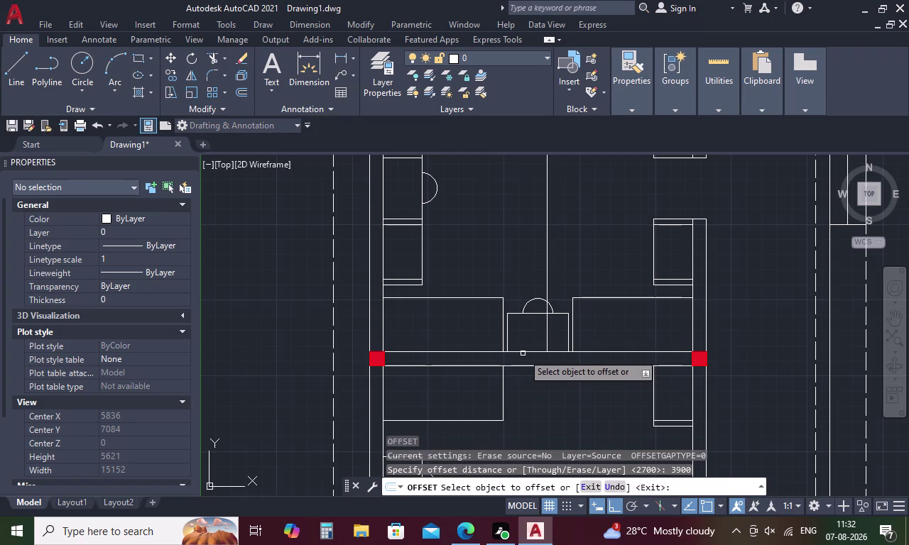
click(523, 351)
click(510, 275)
scroll(down, 3)
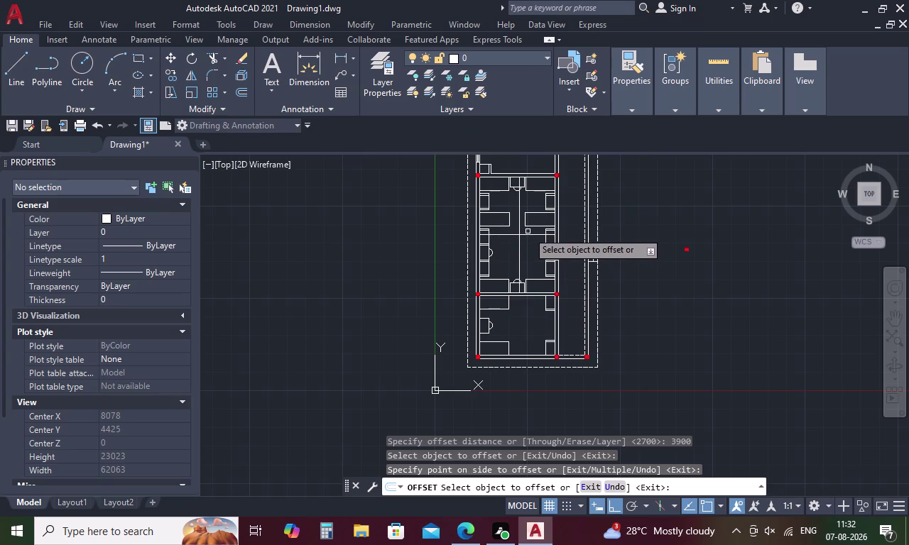
key(Escape)
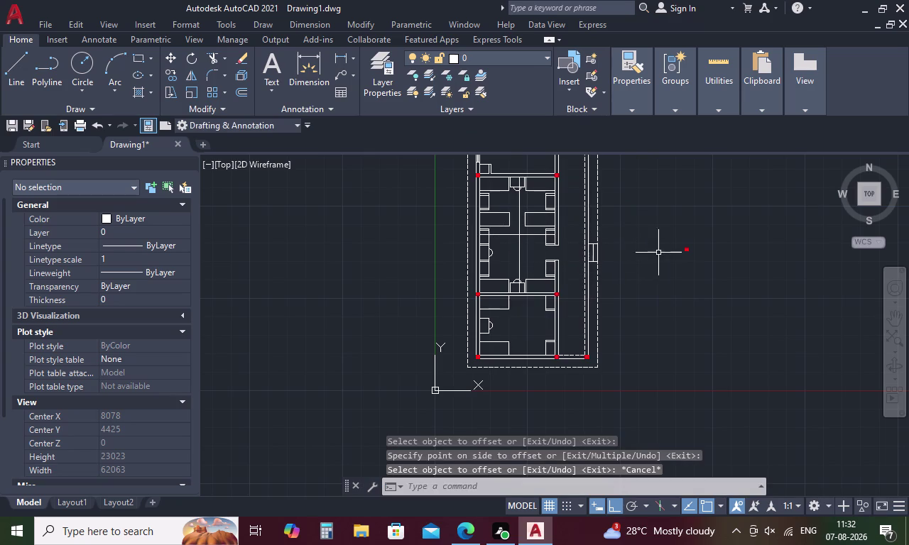
drag(709, 243, 686, 233)
Copy the standalone red column to the wall junction on the middle beam line.
scroll(up, 3)
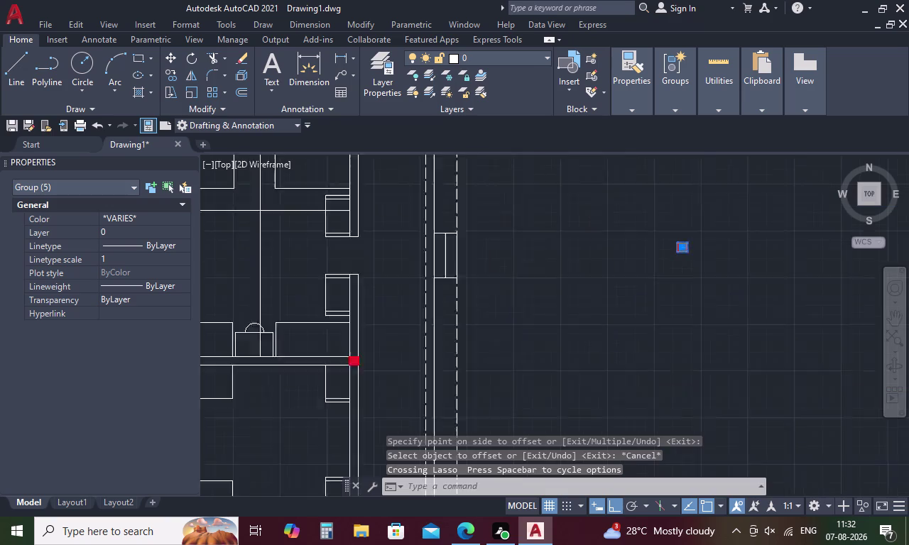
right_click(662, 253)
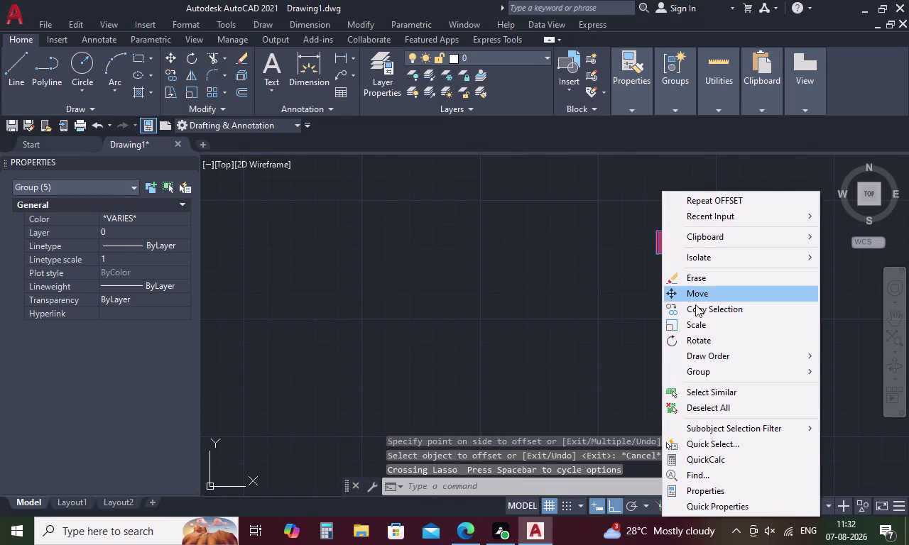
click(711, 309)
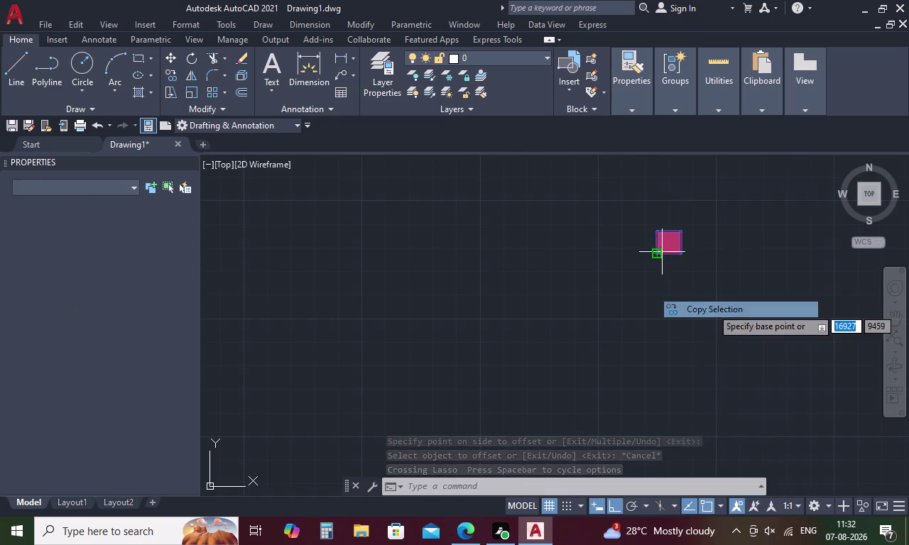
click(657, 244)
scroll(down, 3)
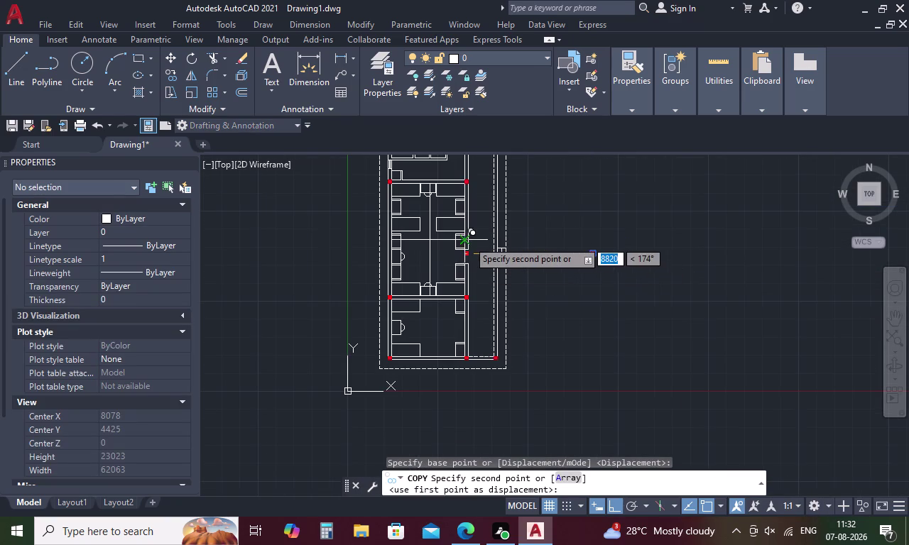
scroll(up, 3)
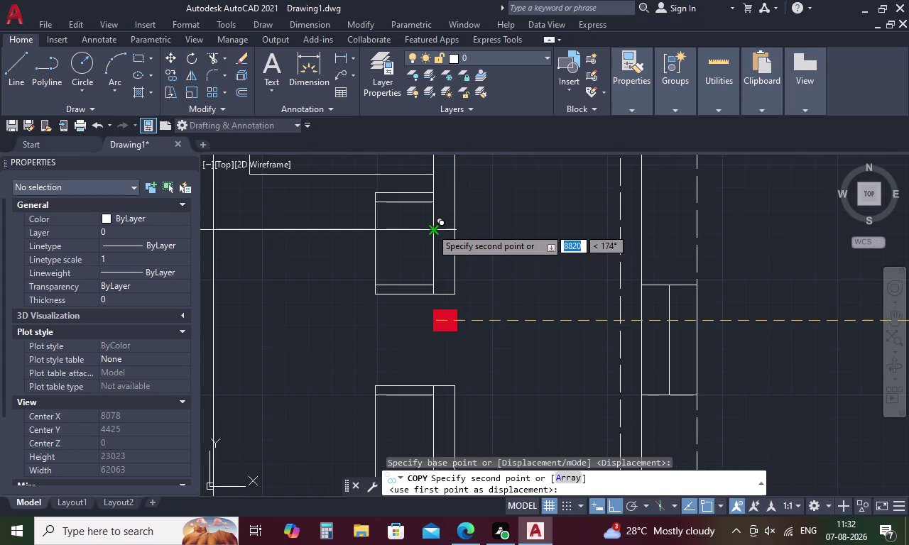
click(431, 228)
scroll(down, 3)
scroll(up, 3)
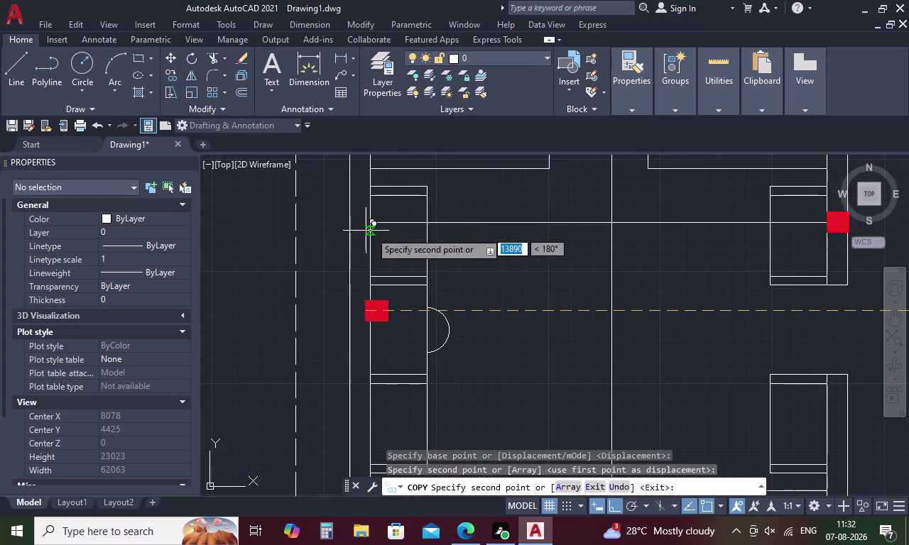
scroll(down, 3)
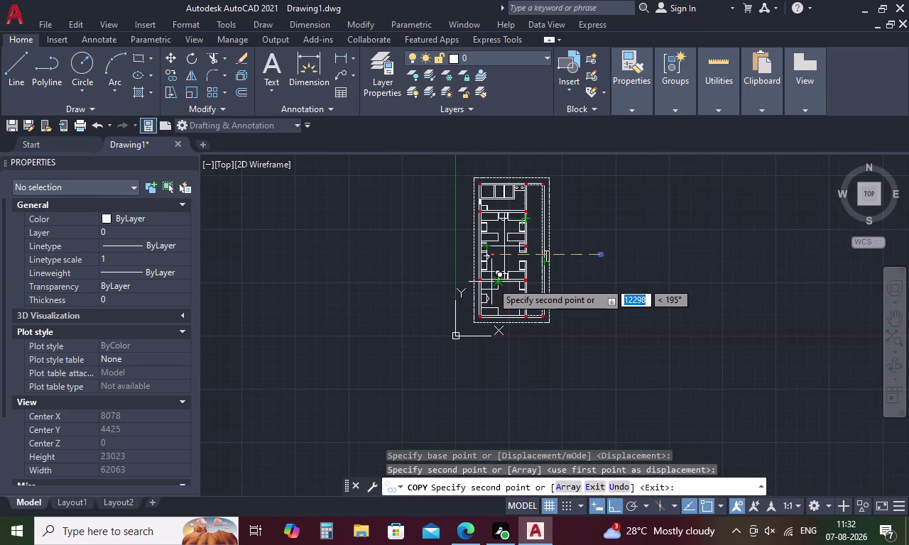
key(Escape)
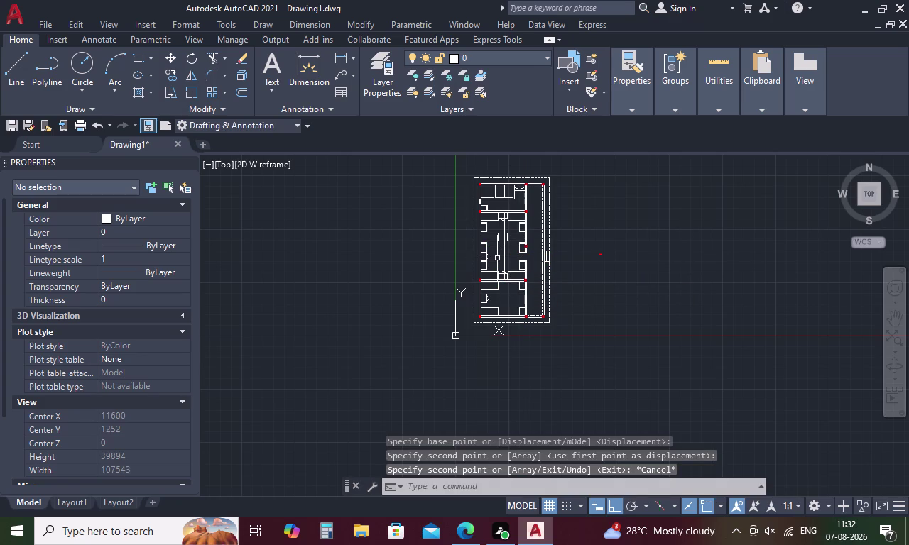
Copy a plan column to the left wall junction of the middle row.
scroll(up, 3)
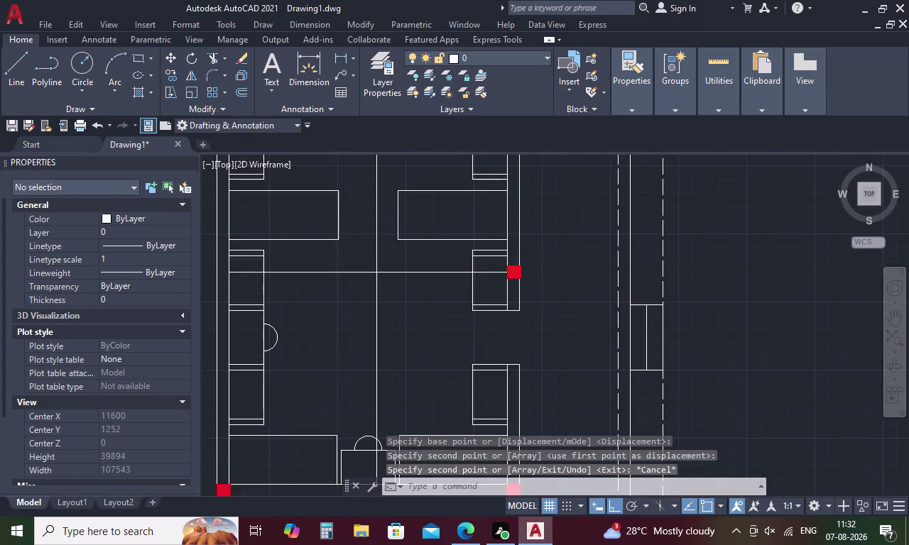
scroll(up, 3)
click(505, 286)
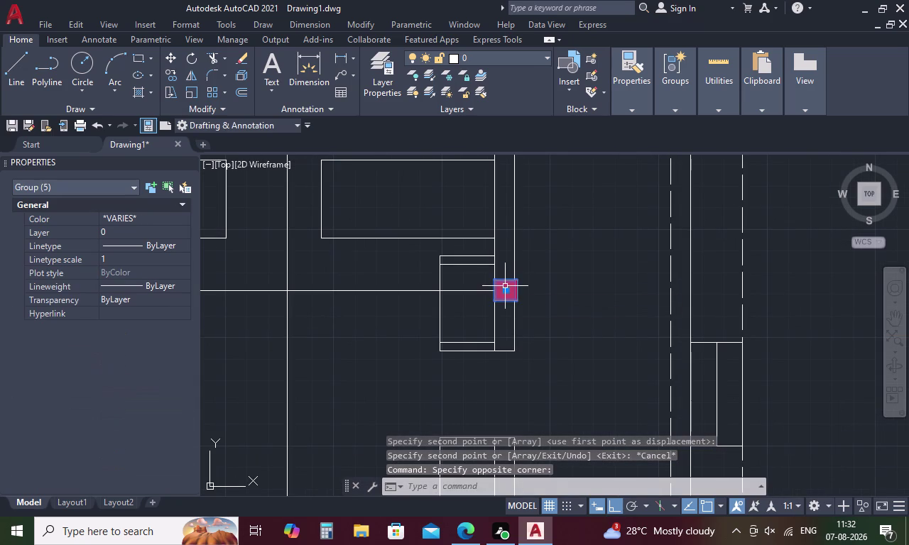
right_click(510, 287)
click(545, 304)
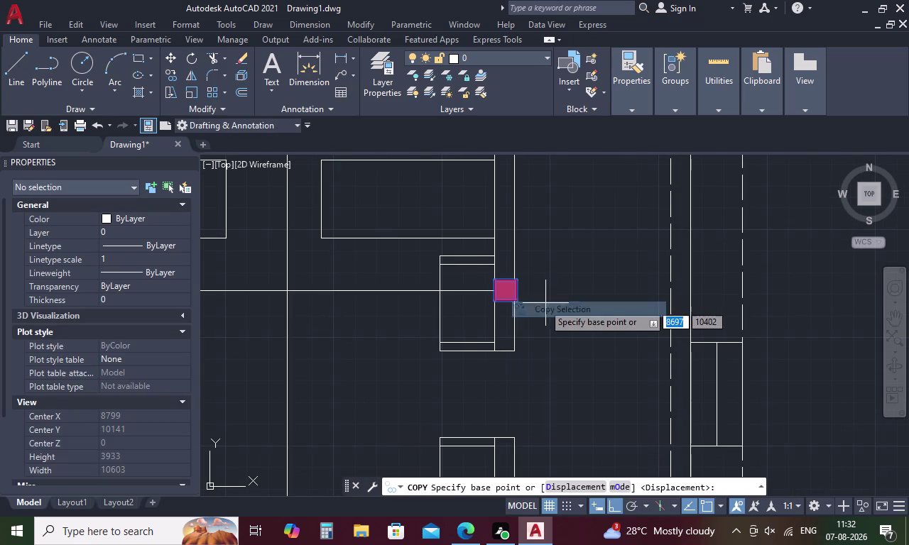
click(516, 289)
scroll(down, 3)
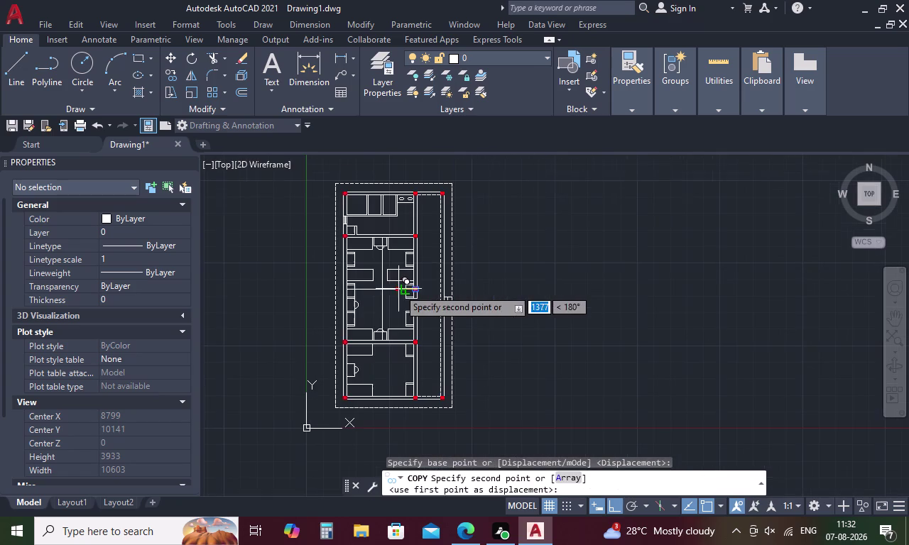
scroll(up, 3)
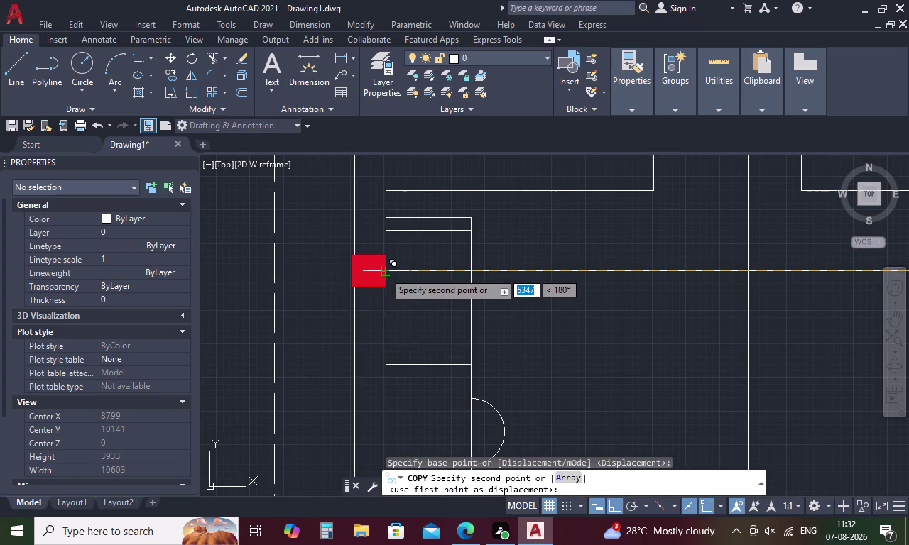
click(385, 272)
scroll(down, 3)
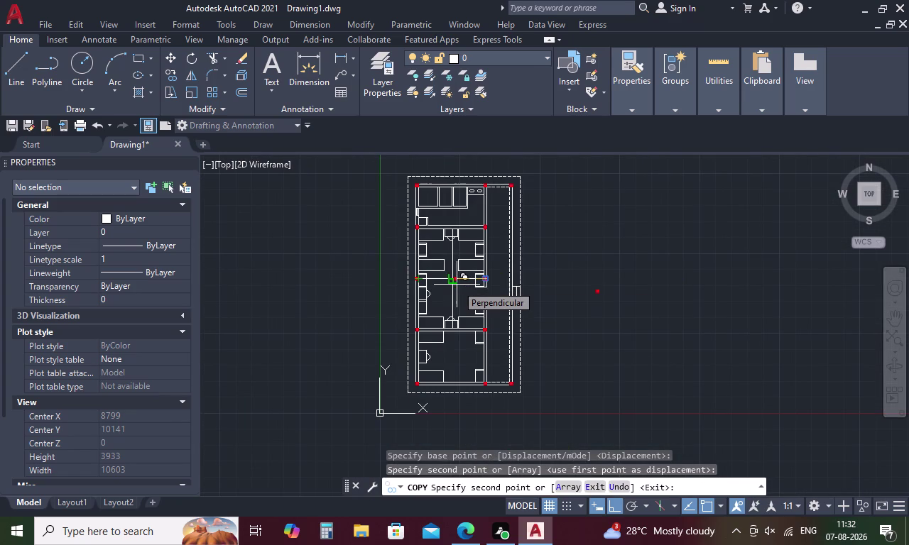
key(Escape)
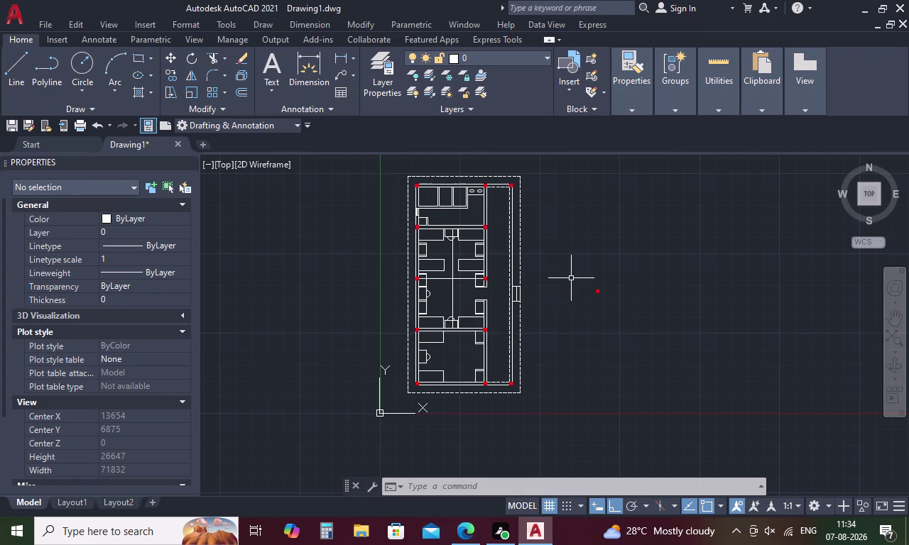
Copy the standalone red column to a point along the upper beam.
drag(600, 282, 564, 291)
scroll(up, 3)
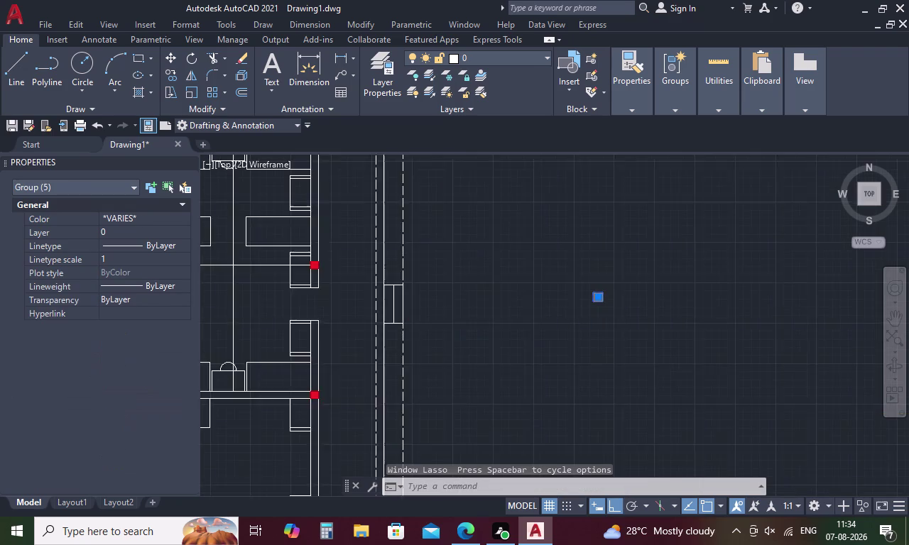
right_click(594, 287)
click(612, 306)
scroll(up, 3)
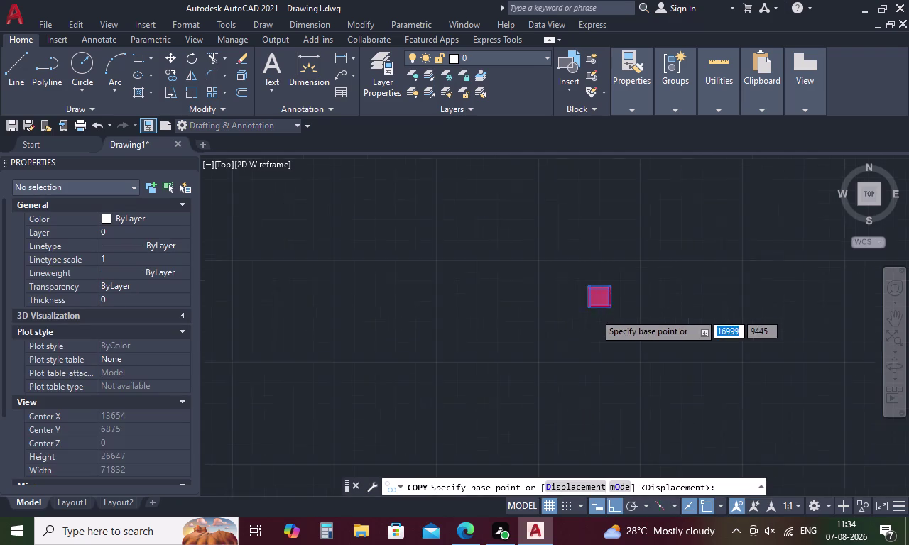
scroll(up, 3)
click(609, 280)
scroll(down, 3)
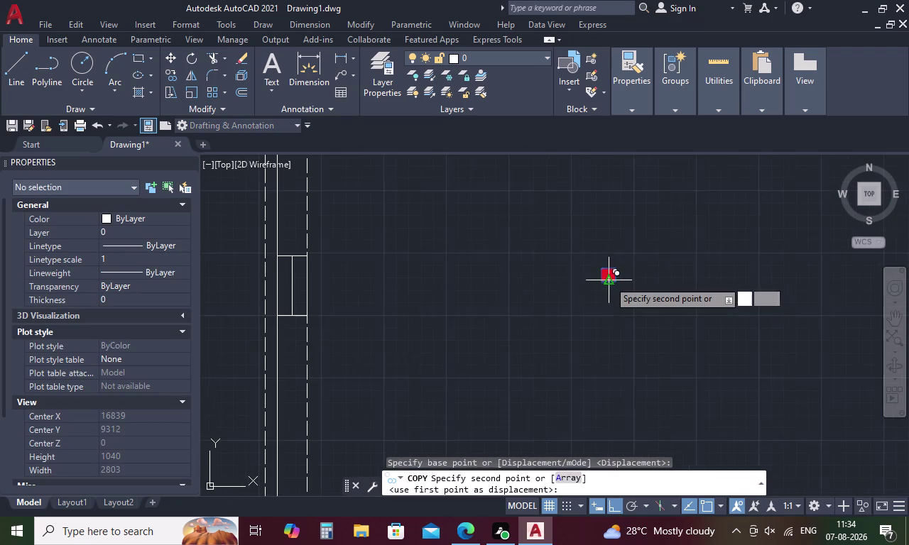
scroll(down, 3)
scroll(up, 3)
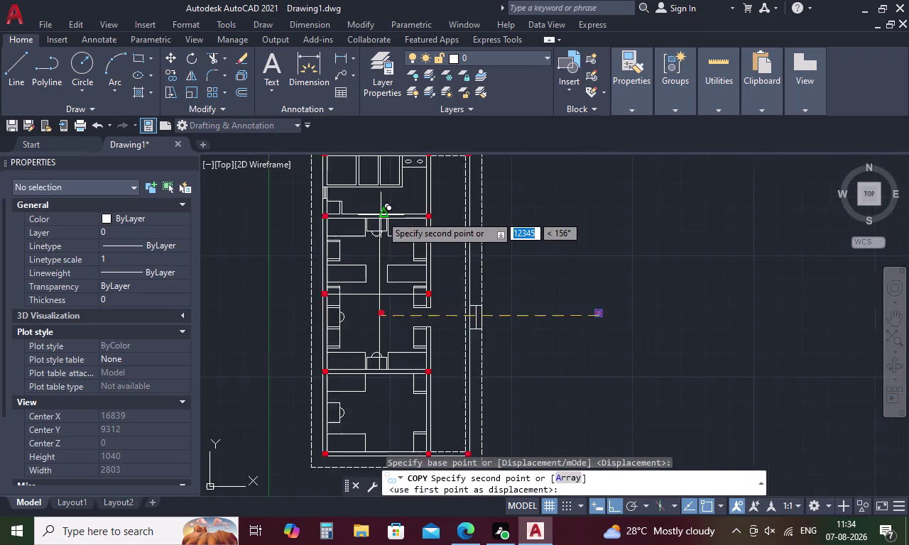
scroll(up, 3)
click(375, 225)
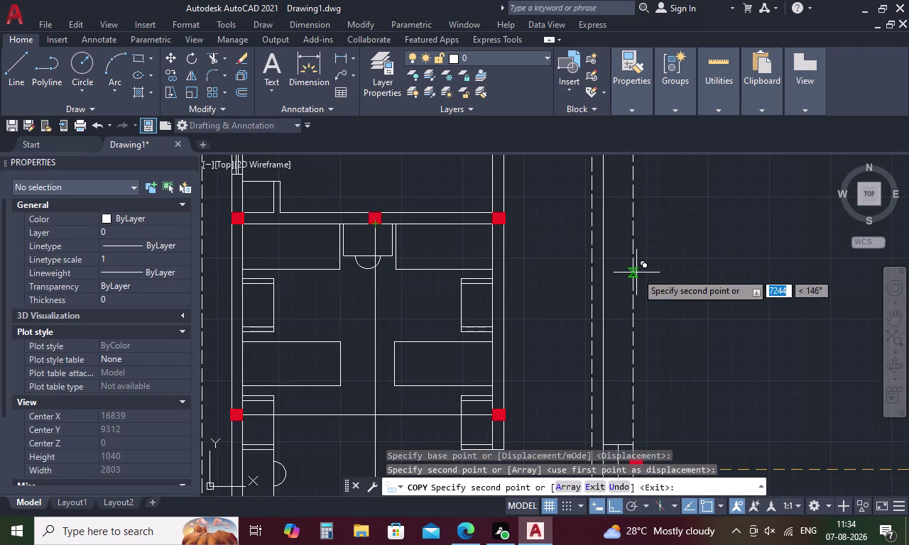
key(Escape)
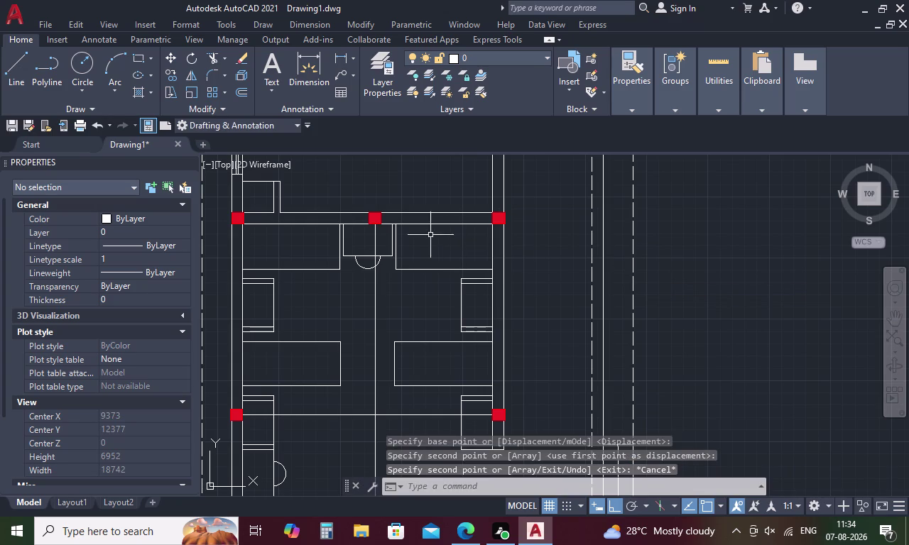
Copy that new column down to the middle beam's midpoint.
click(380, 217)
right_click(380, 217)
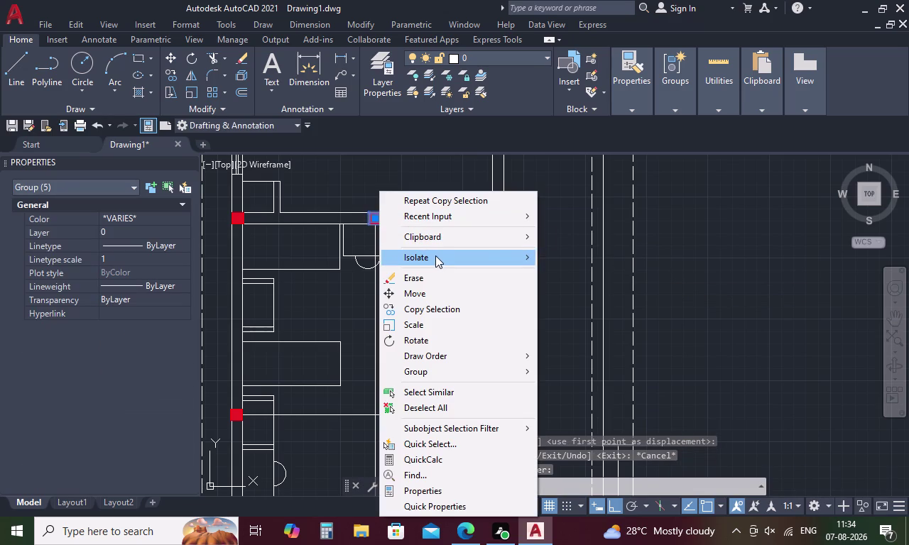
click(424, 310)
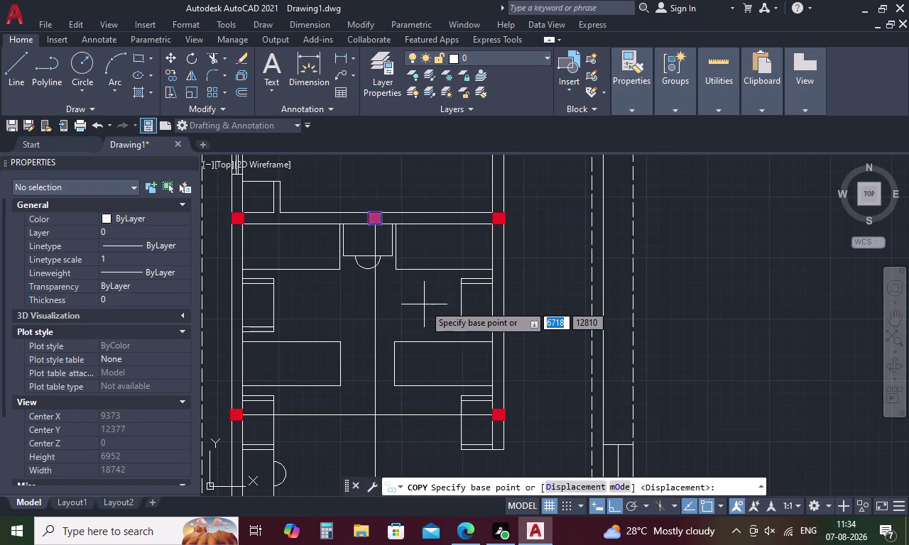
click(376, 213)
middle_drag(373, 385, 377, 248)
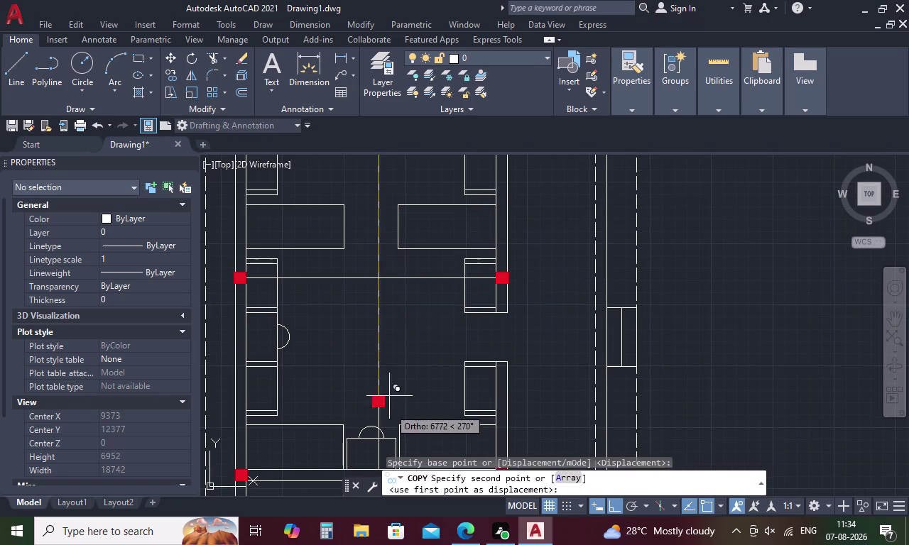
middle_drag(389, 420, 367, 205)
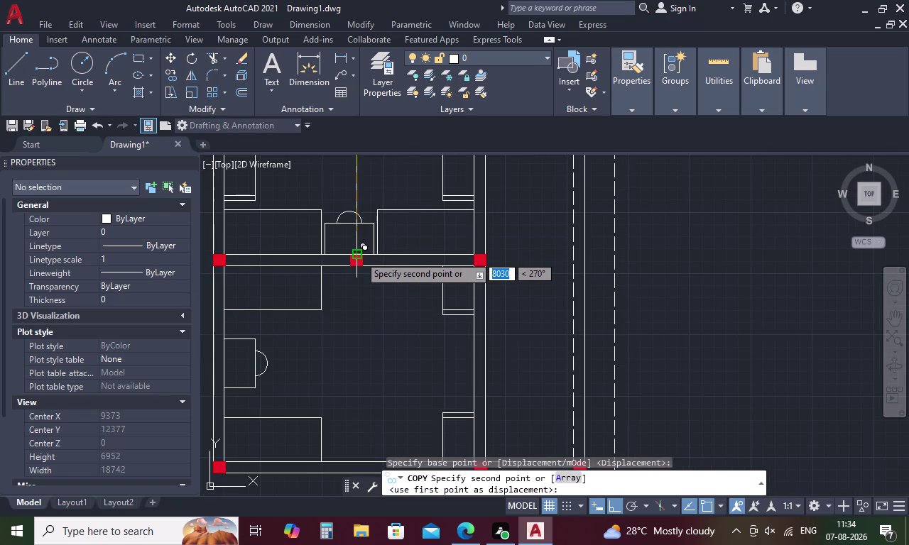
click(360, 256)
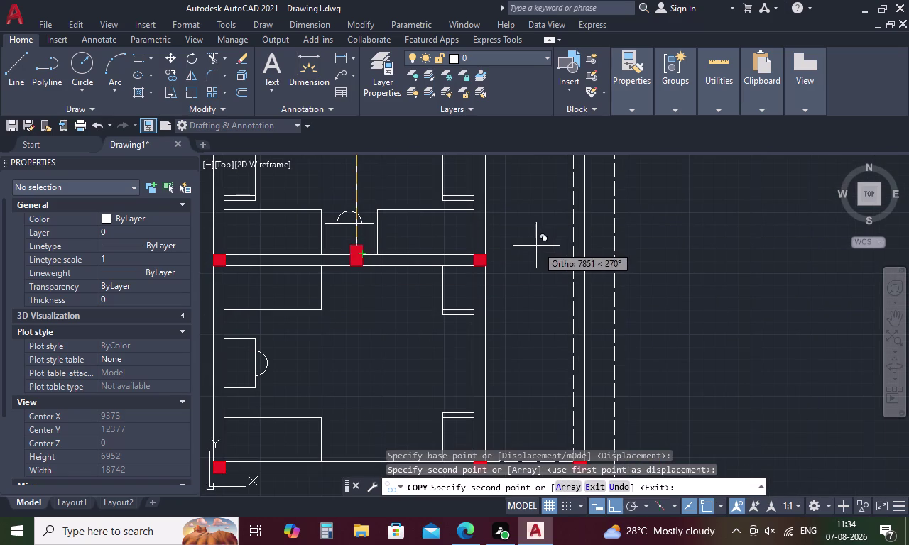
key(Escape)
scroll(down, 3)
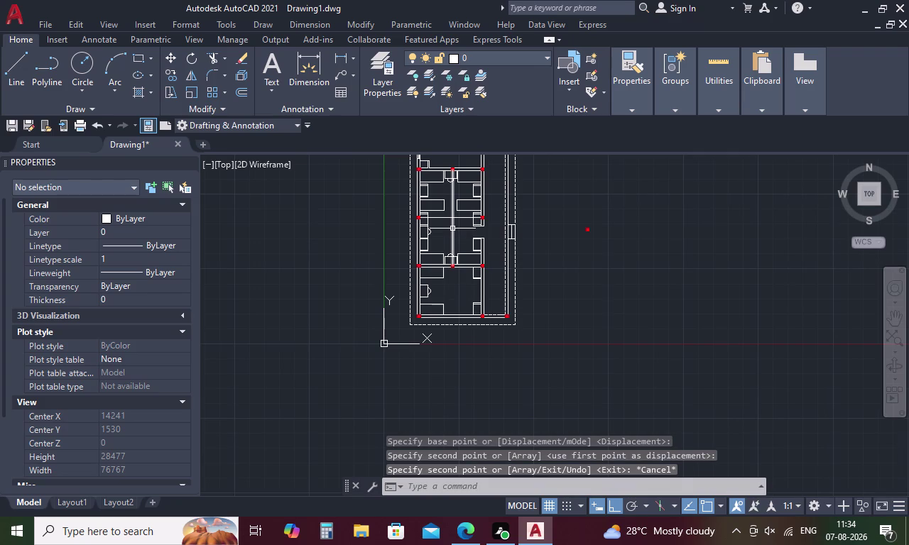
Check the central vertical line, clear the selection, and start the LINE command.
click(452, 229)
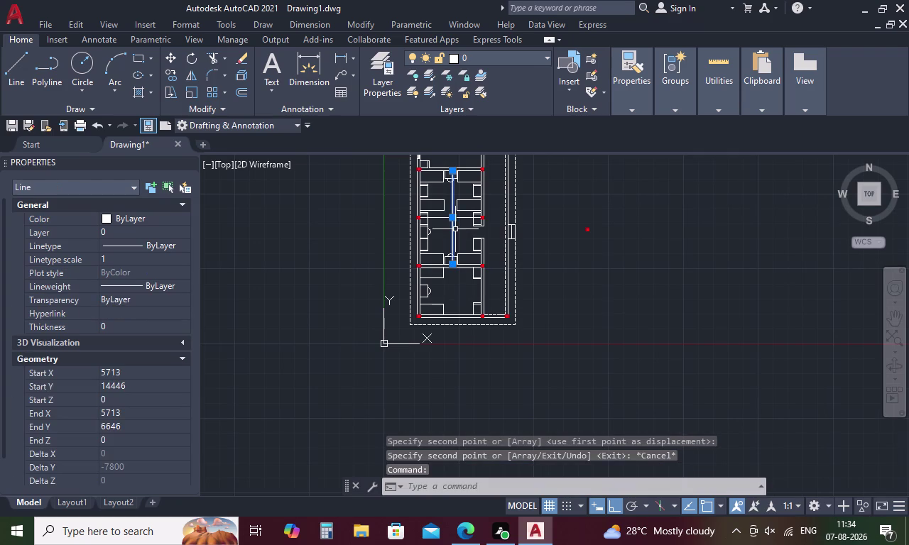
key(Escape)
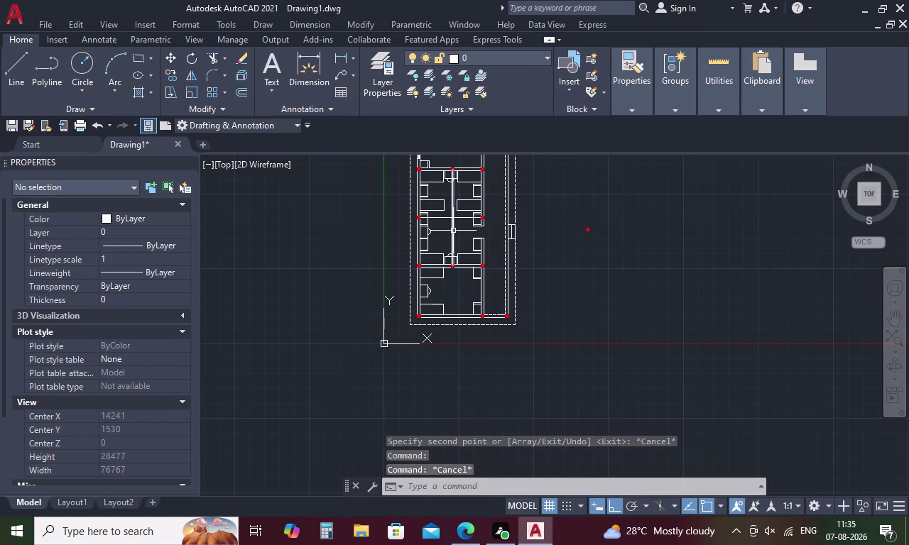
click(453, 231)
key(Escape)
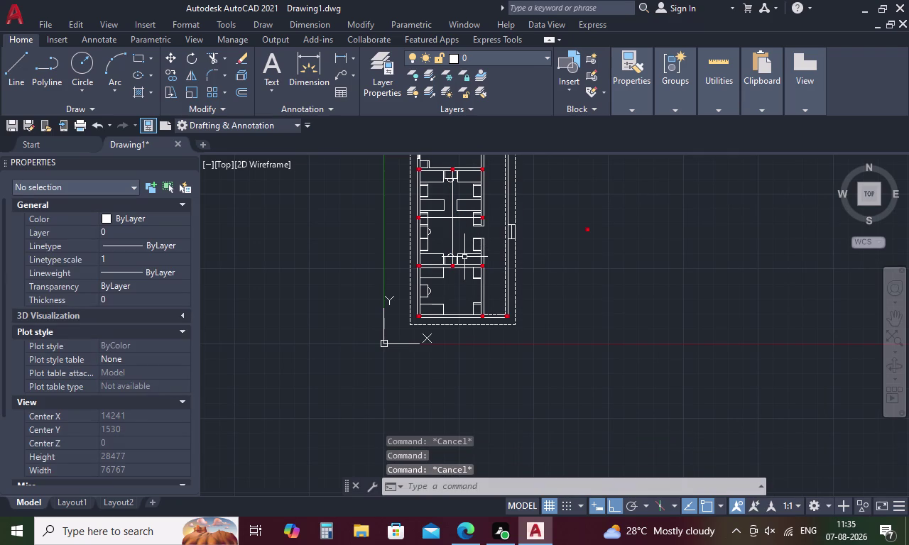
key(l)
key(Return)
Draw a line from the middle column perpendicular down to the bottom wall.
scroll(up, 3)
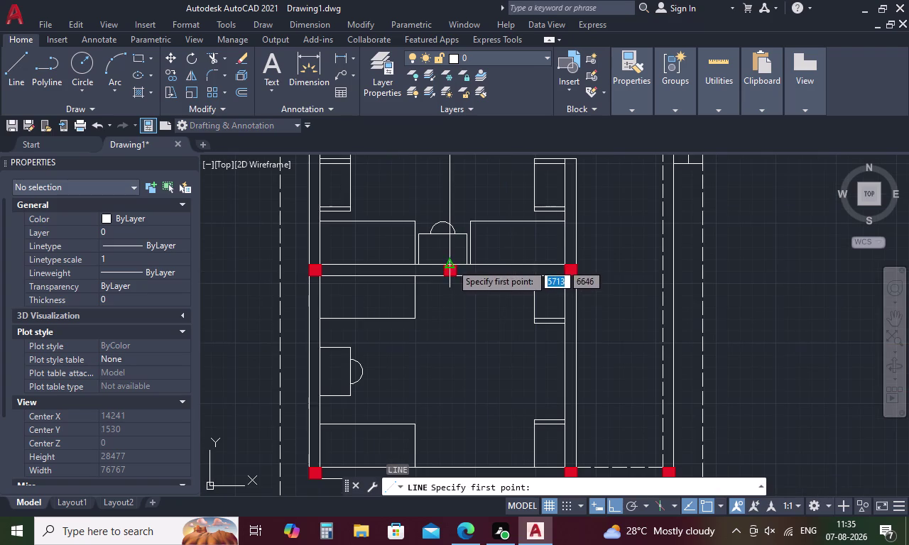
click(447, 265)
middle_drag(455, 362, 459, 352)
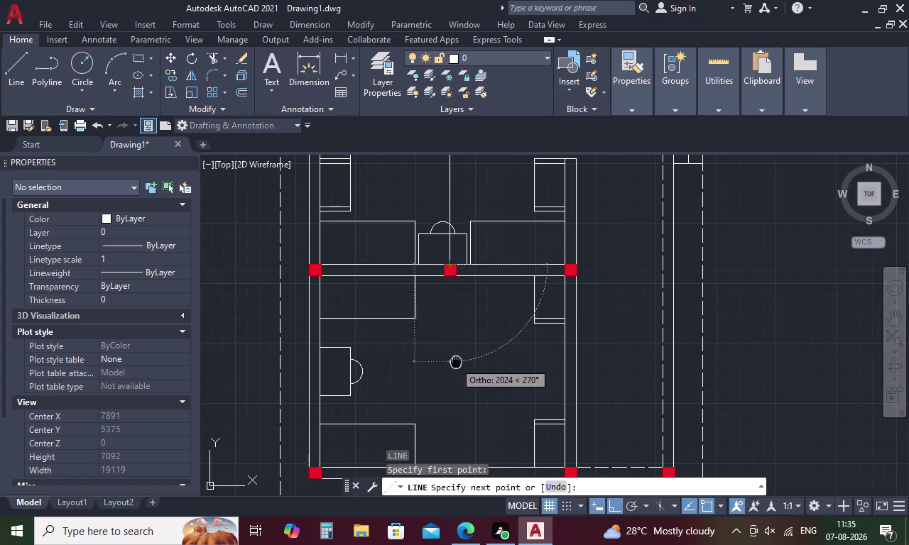
middle_drag(458, 352, 453, 251)
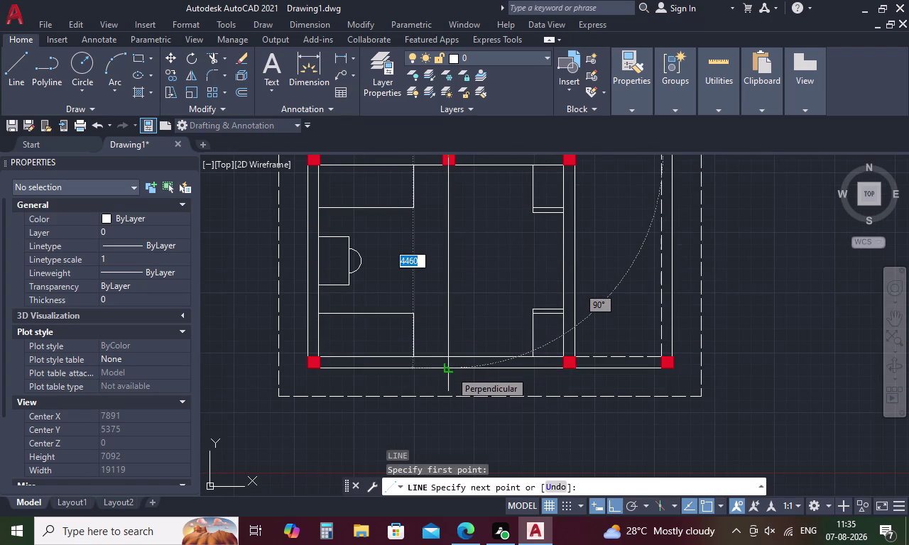
click(451, 371)
key(Escape)
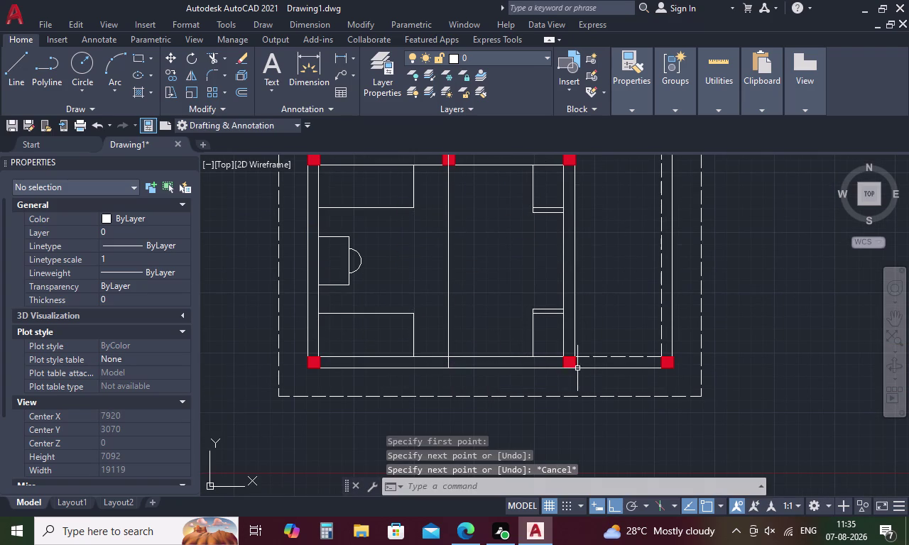
Copy a bottom-wall red column to the new line's end and select the copy.
click(567, 362)
right_click(574, 353)
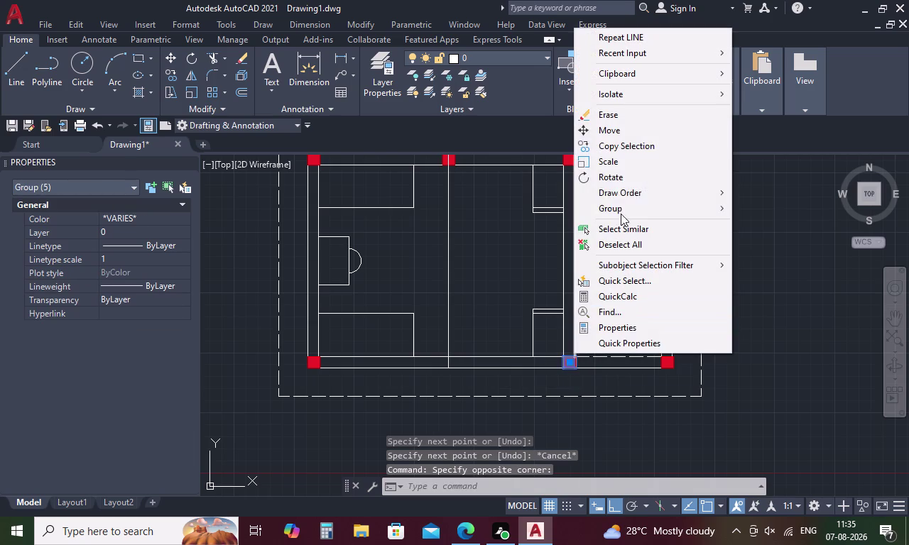
click(623, 144)
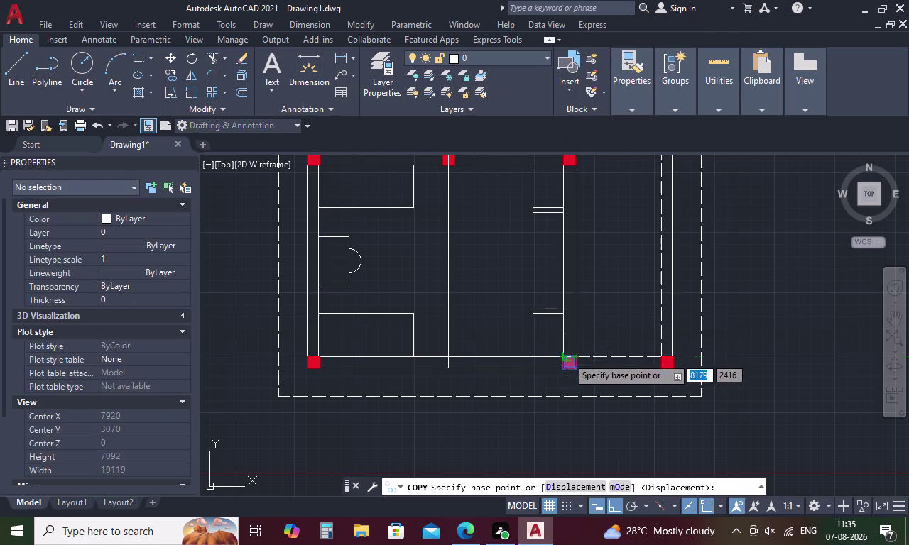
scroll(up, 3)
click(572, 395)
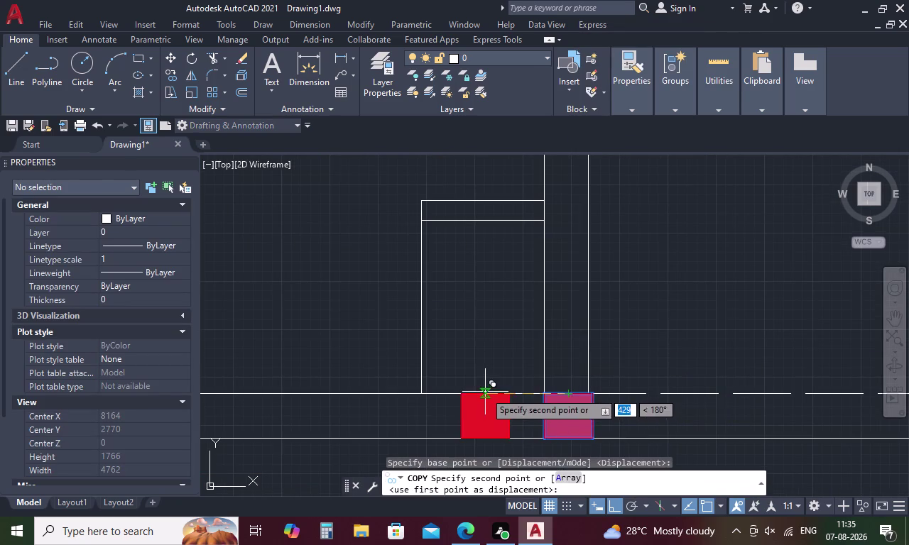
scroll(down, 3)
scroll(up, 3)
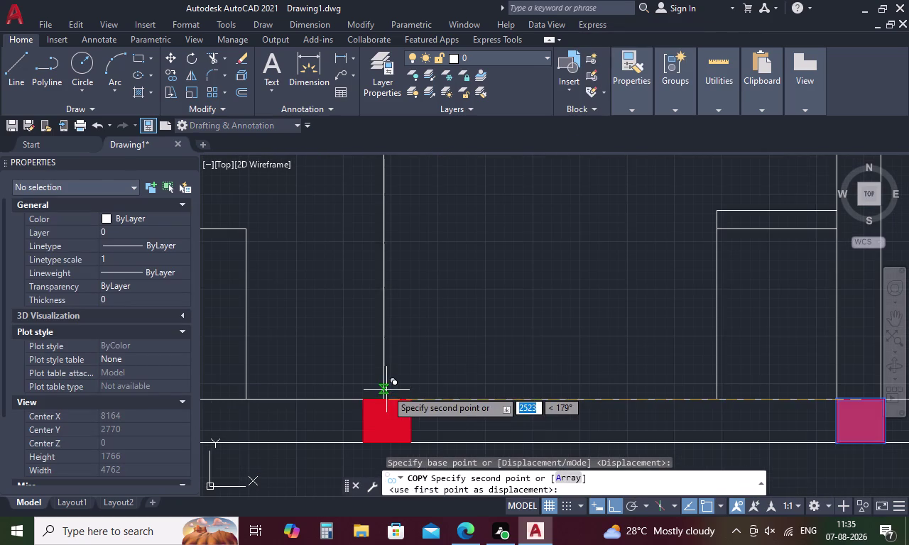
click(385, 403)
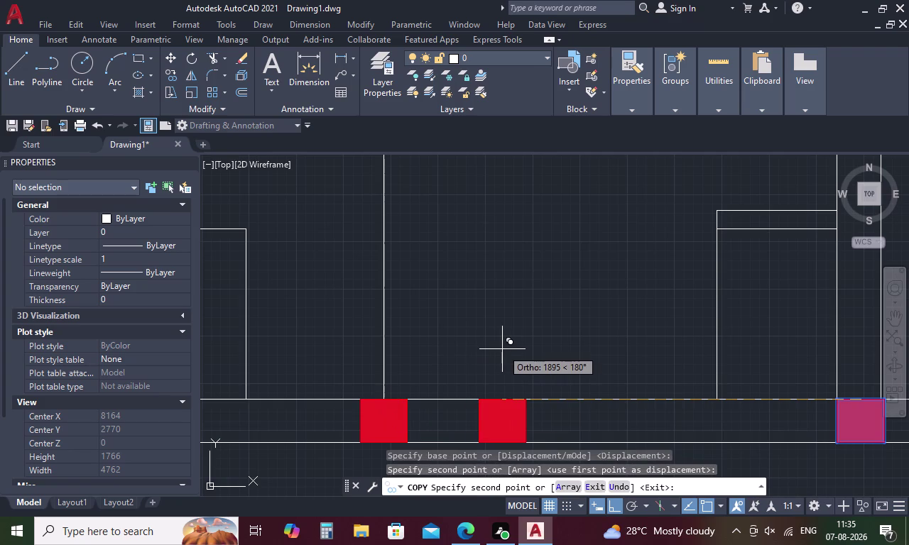
key(Escape)
click(389, 424)
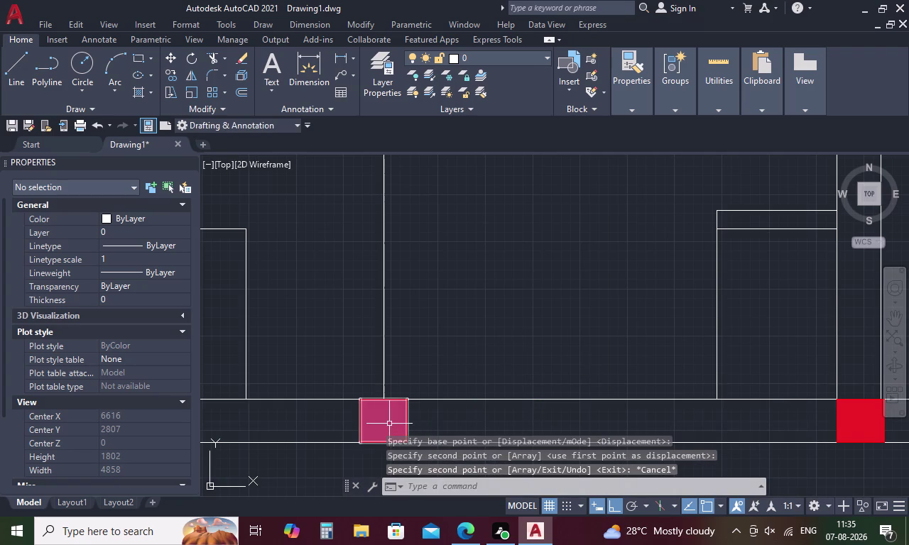
middle_drag(395, 413, 417, 289)
right_click(418, 288)
Start copying the column up toward the top wall, then cancel the copy.
click(495, 311)
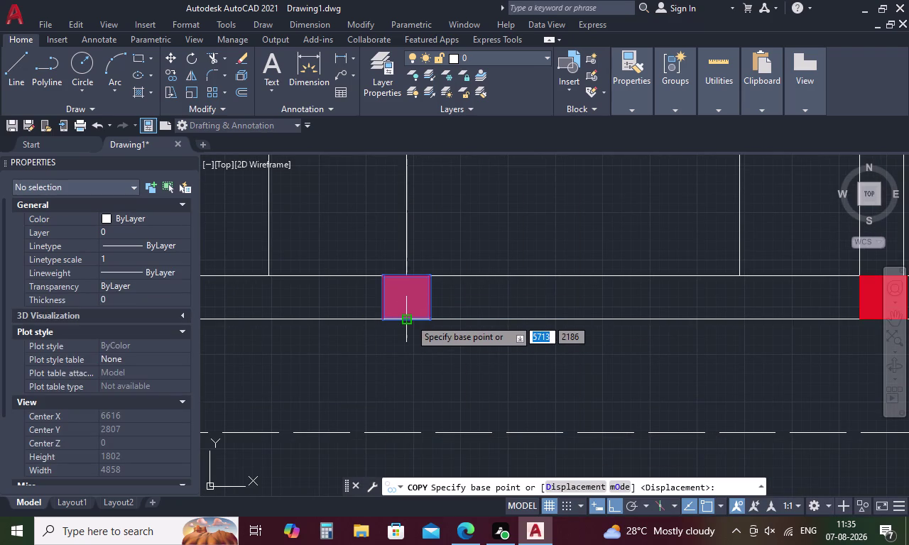
click(410, 316)
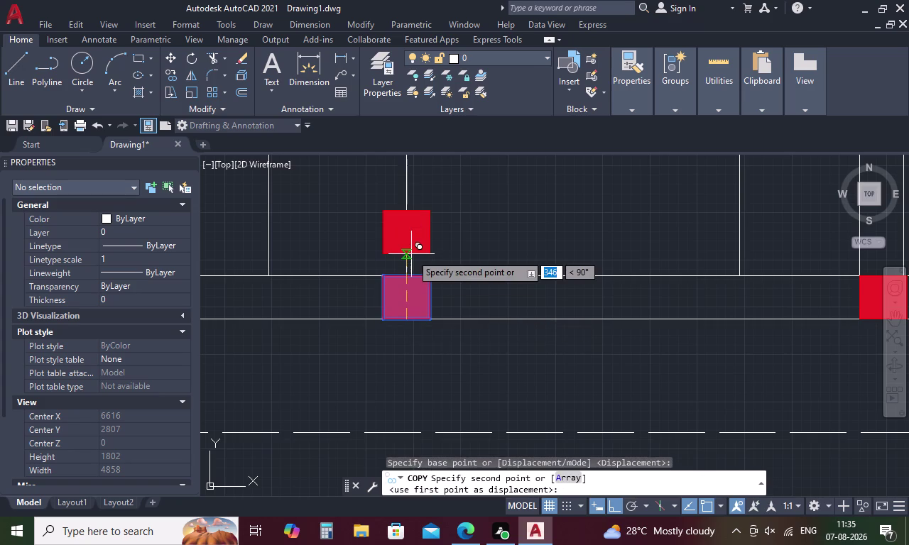
scroll(down, 3)
middle_drag(415, 257, 426, 504)
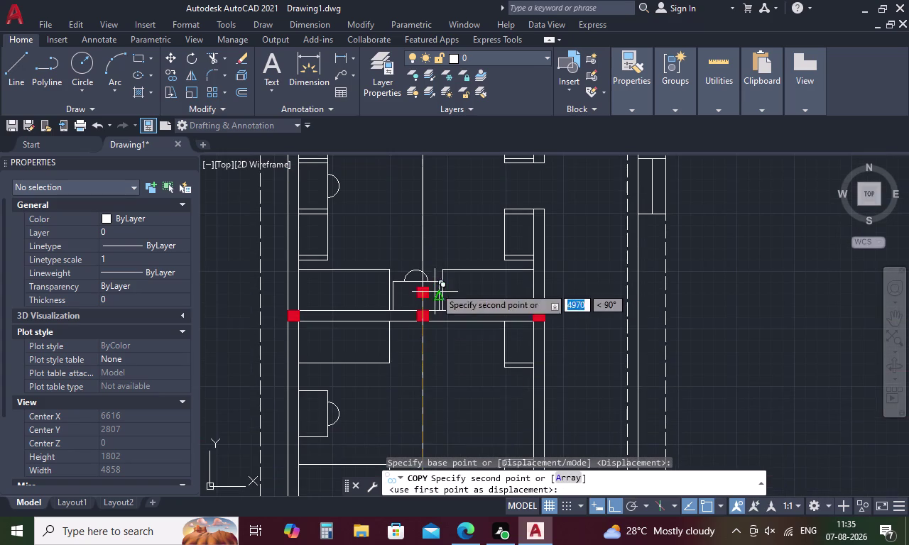
middle_drag(442, 315, 452, 509)
middle_drag(440, 421, 439, 481)
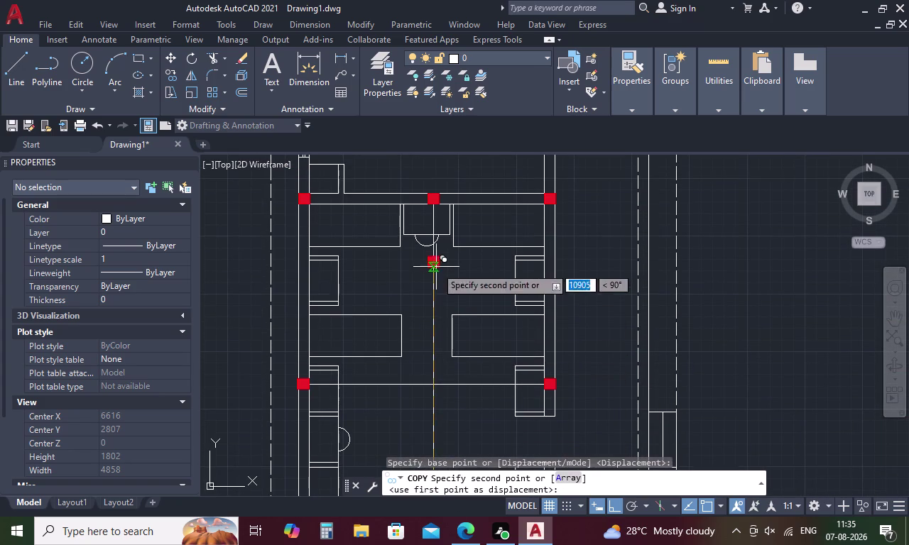
middle_drag(436, 267, 436, 486)
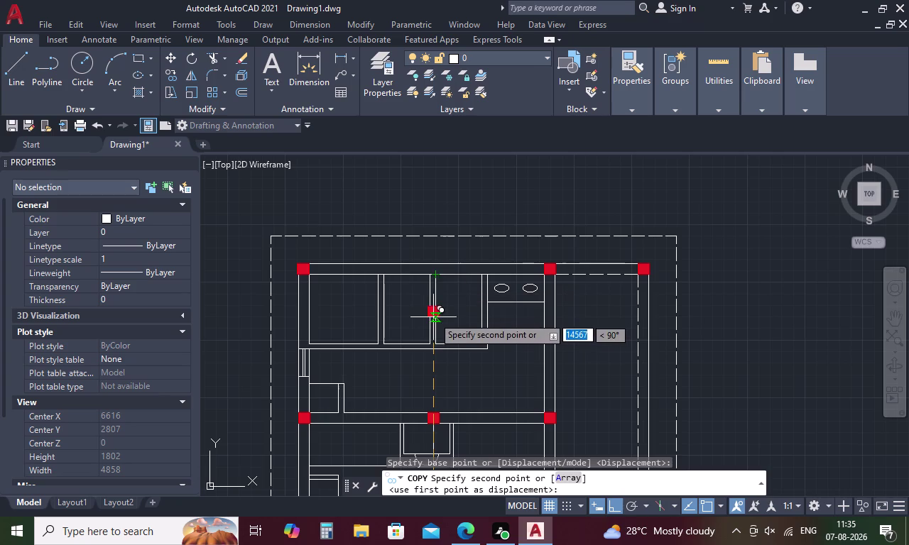
scroll(up, 3)
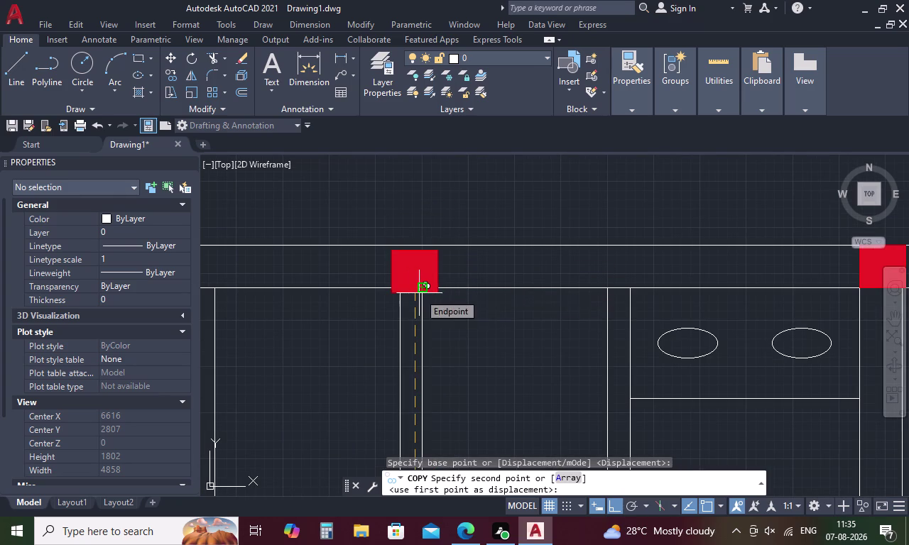
key(Escape)
Pan back to the bottom wall and reselect the bottom middle column.
scroll(down, 3)
middle_drag(445, 334, 437, 187)
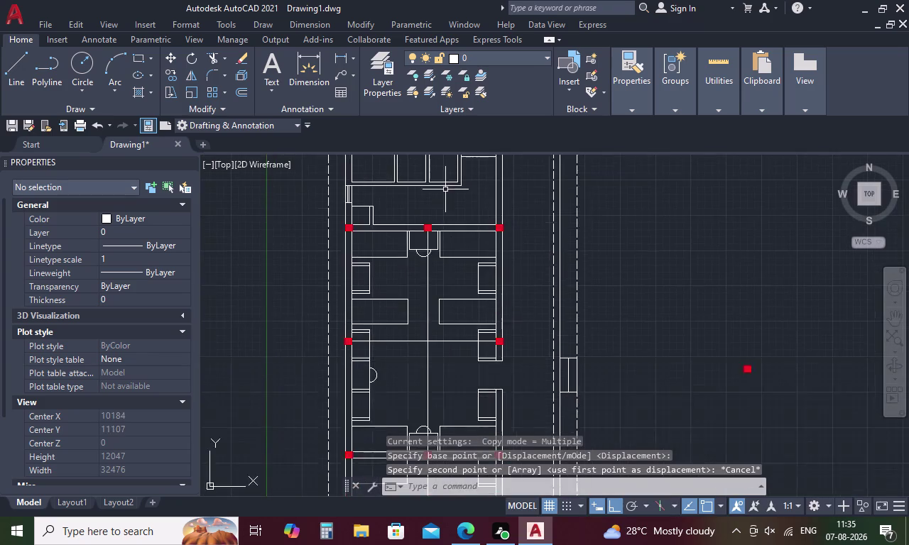
scroll(down, 3)
scroll(up, 3)
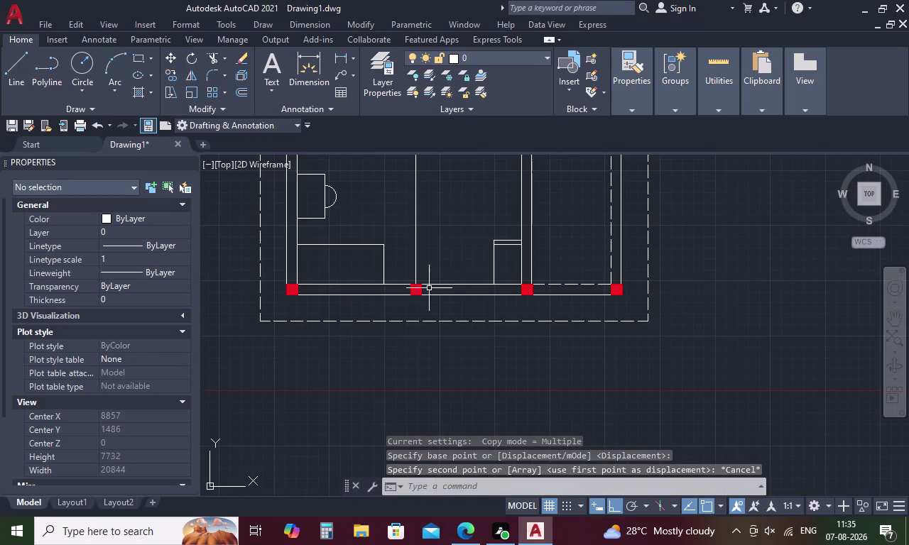
scroll(up, 3)
drag(411, 292, 343, 286)
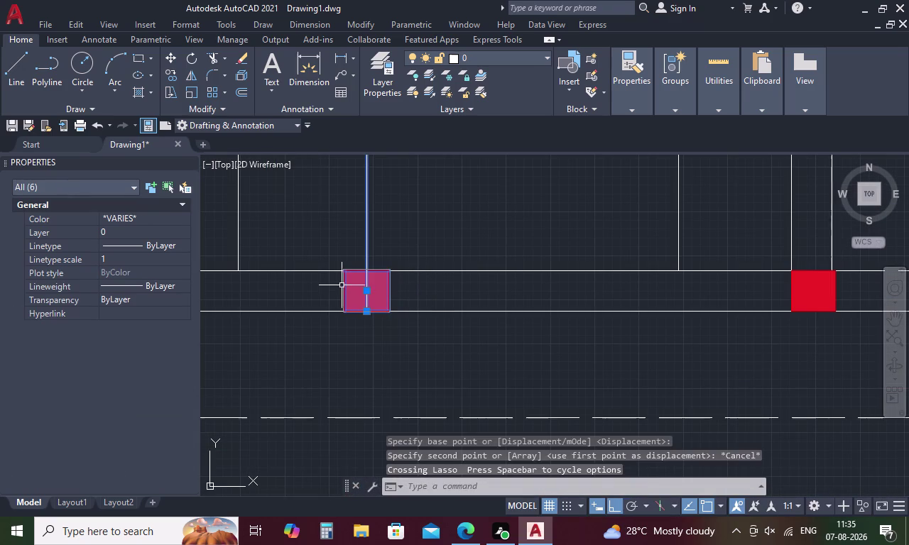
key(Escape)
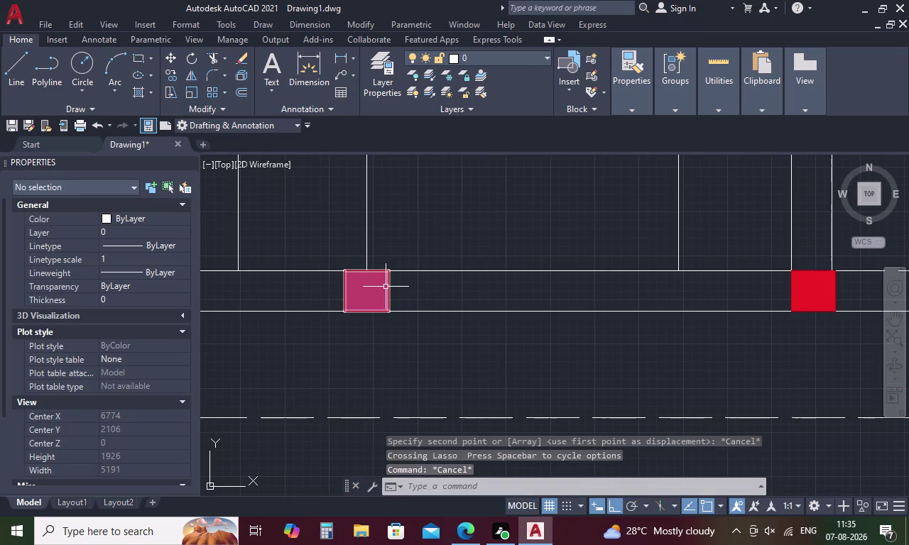
Copy the bottom middle column to where the central vertical line meets the top wall.
click(386, 287)
right_click(385, 287)
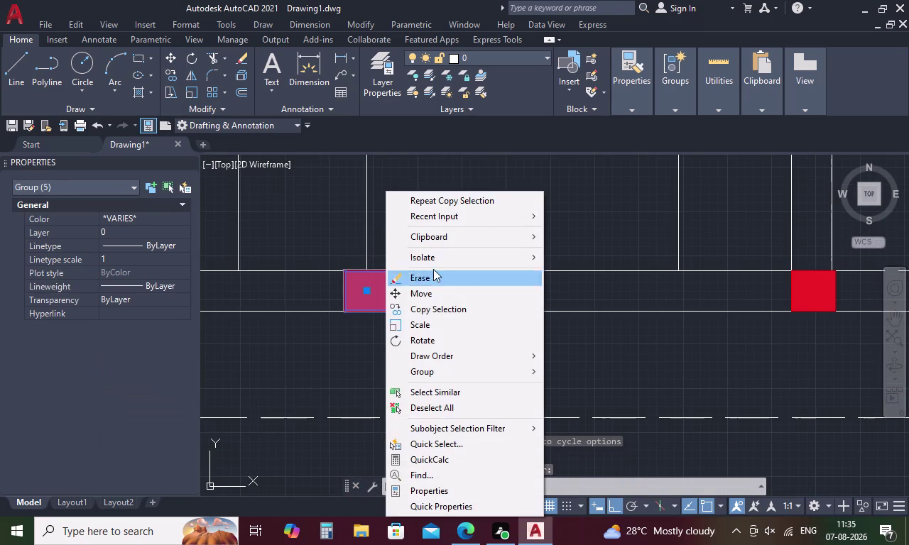
click(446, 305)
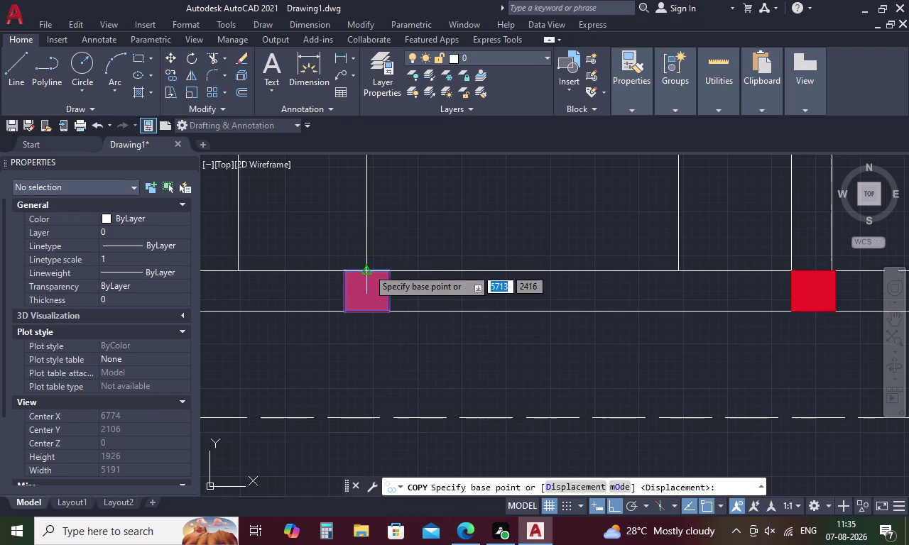
click(368, 269)
scroll(down, 3)
middle_drag(381, 213, 403, 453)
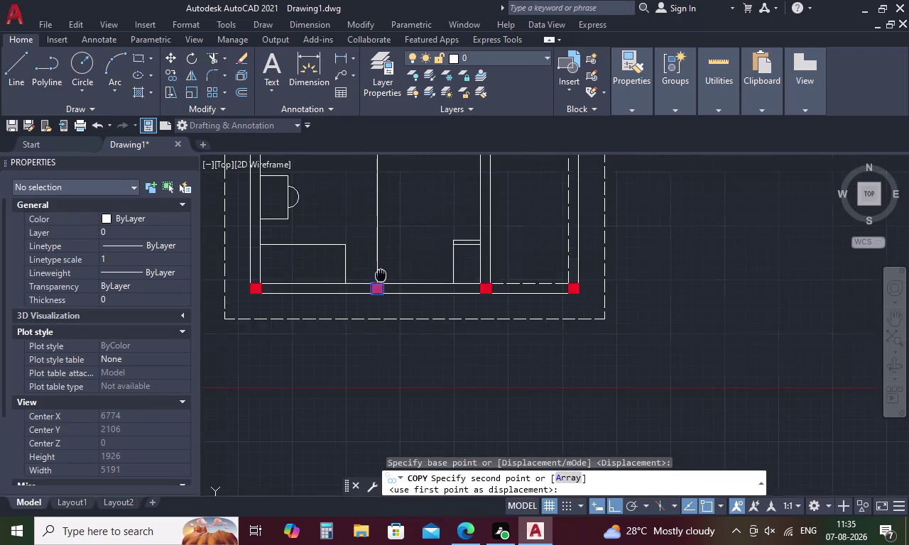
middle_drag(403, 453, 405, 482)
middle_drag(382, 164, 391, 403)
middle_drag(391, 176, 394, 404)
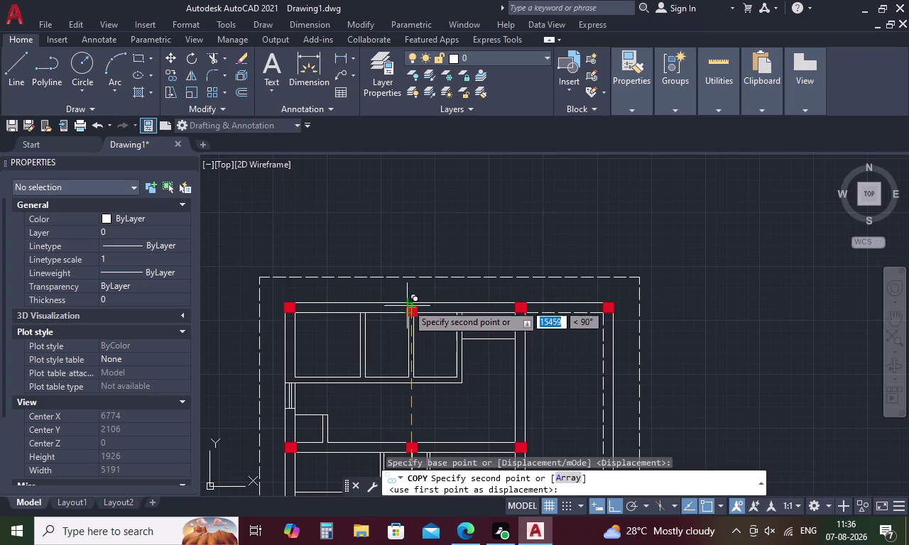
scroll(up, 3)
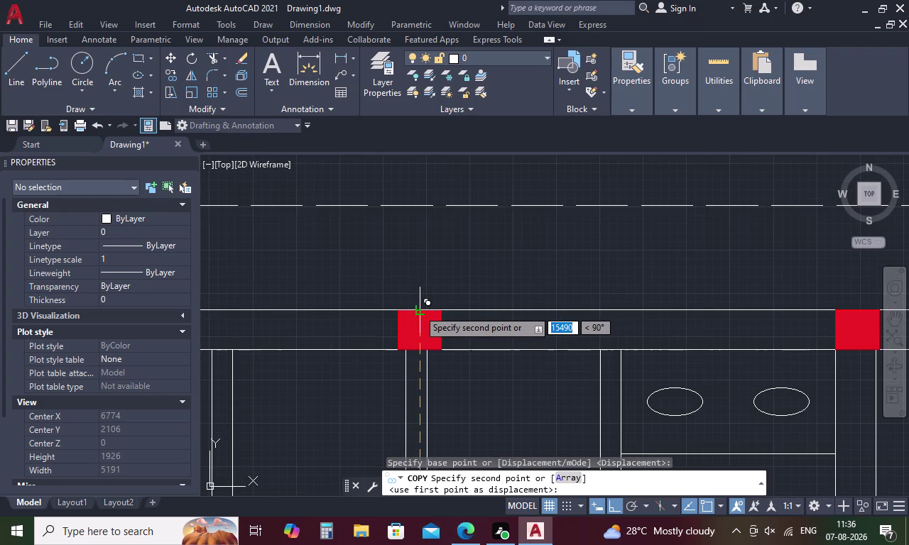
click(419, 310)
scroll(down, 3)
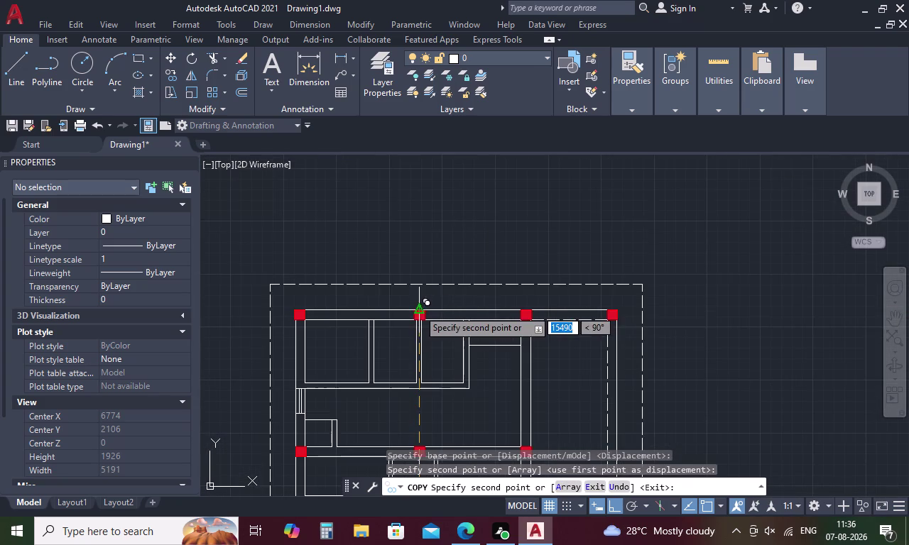
scroll(down, 3)
middle_drag(575, 309, 543, 220)
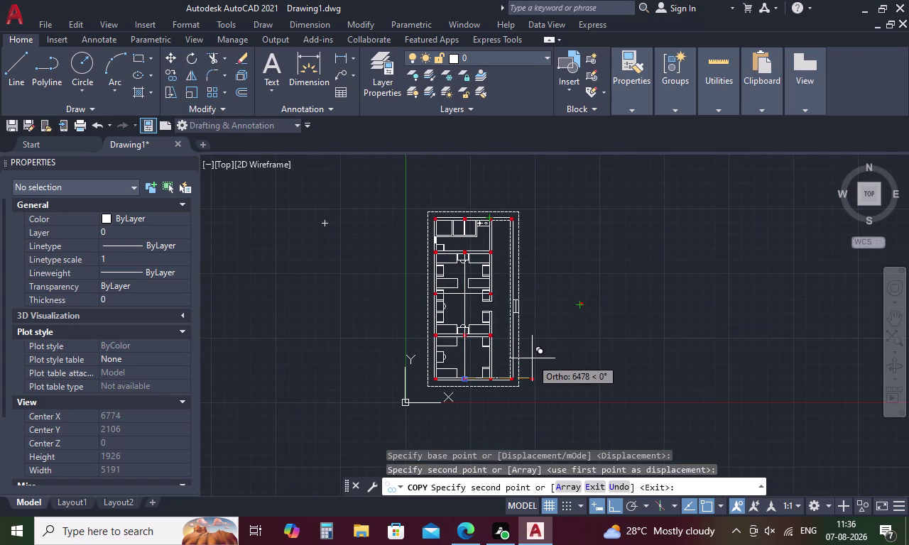
key(Escape)
scroll(up, 3)
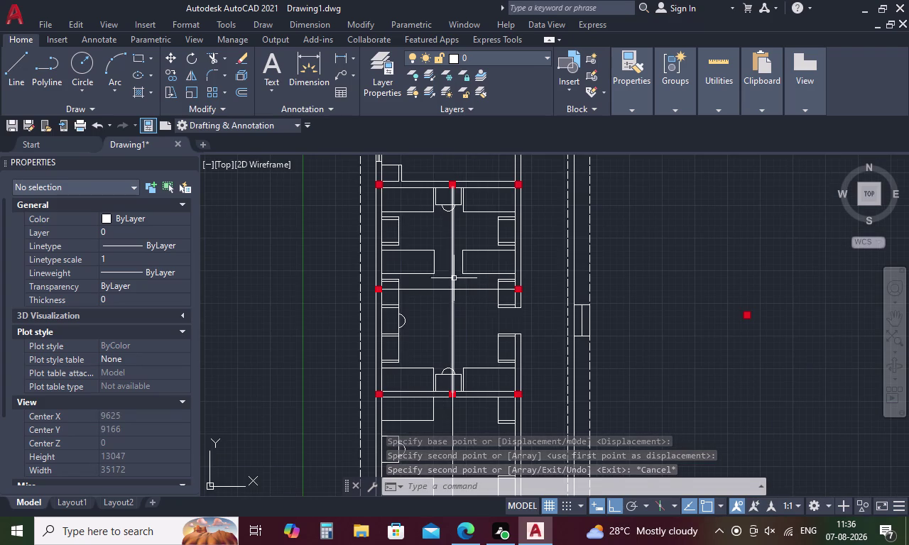
Erase the vertical centre line and the two other stray middle lines.
click(454, 269)
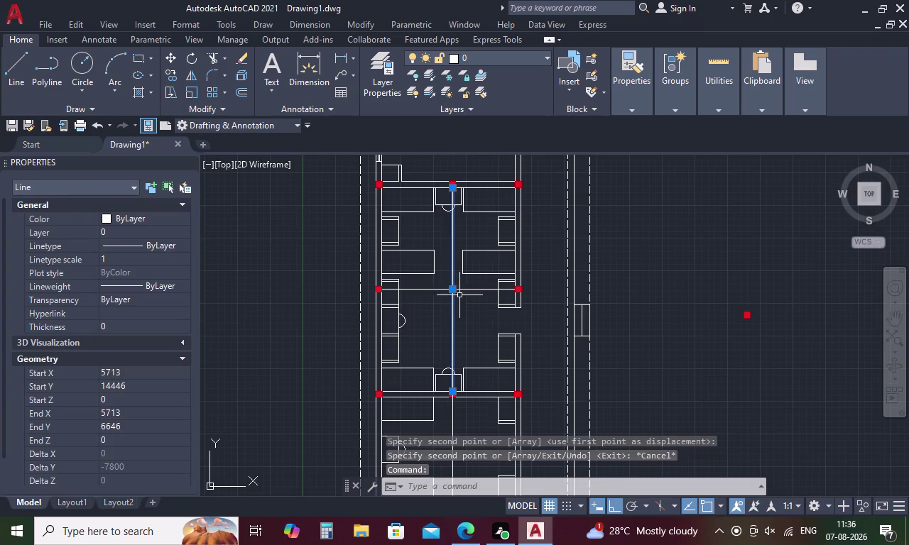
click(475, 289)
middle_drag(450, 421, 437, 303)
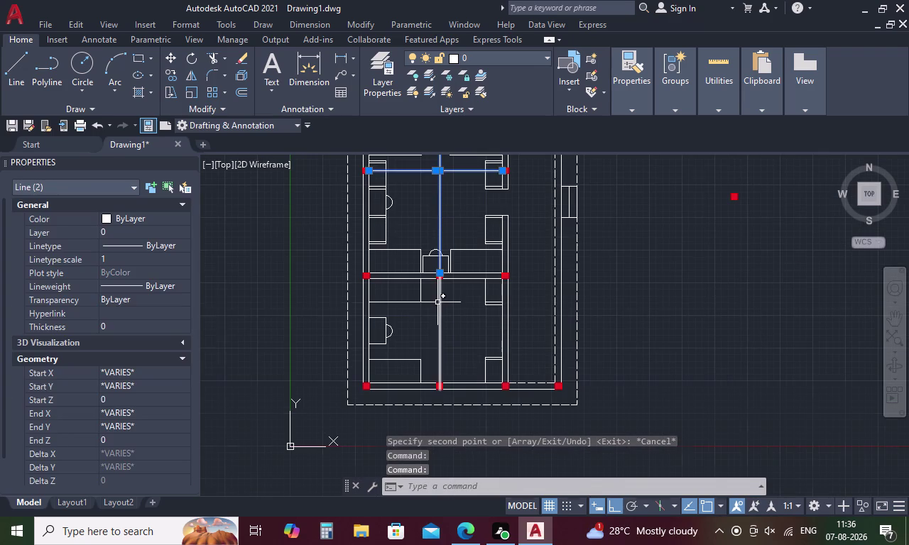
click(440, 315)
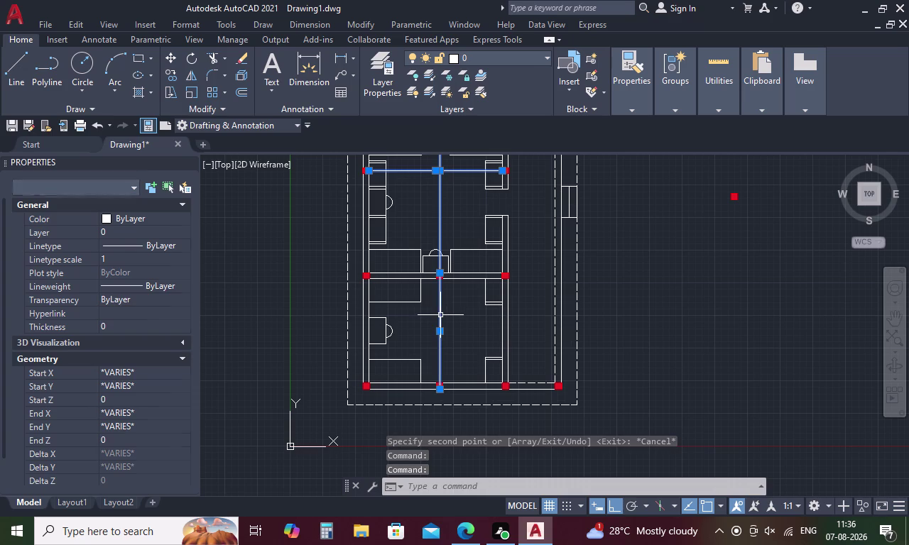
key(Delete)
scroll(down, 3)
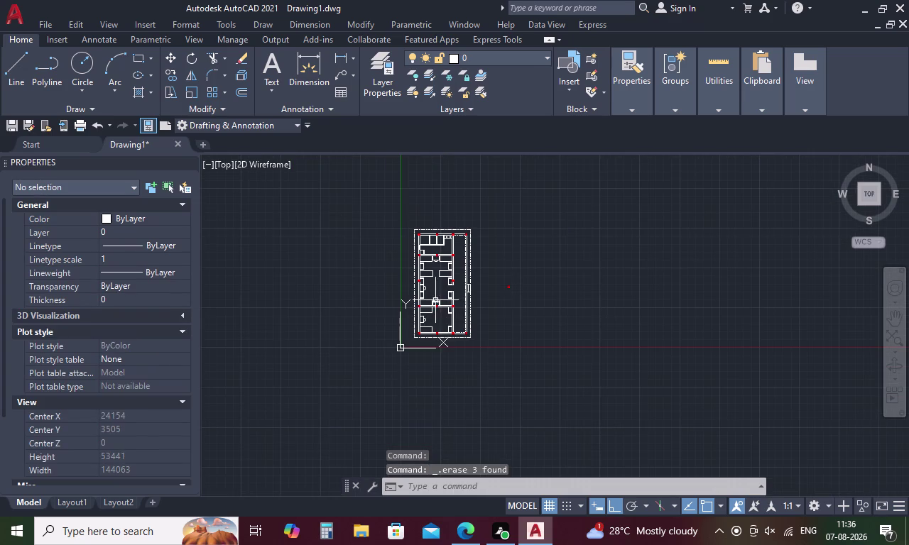
middle_drag(444, 279, 434, 324)
scroll(up, 3)
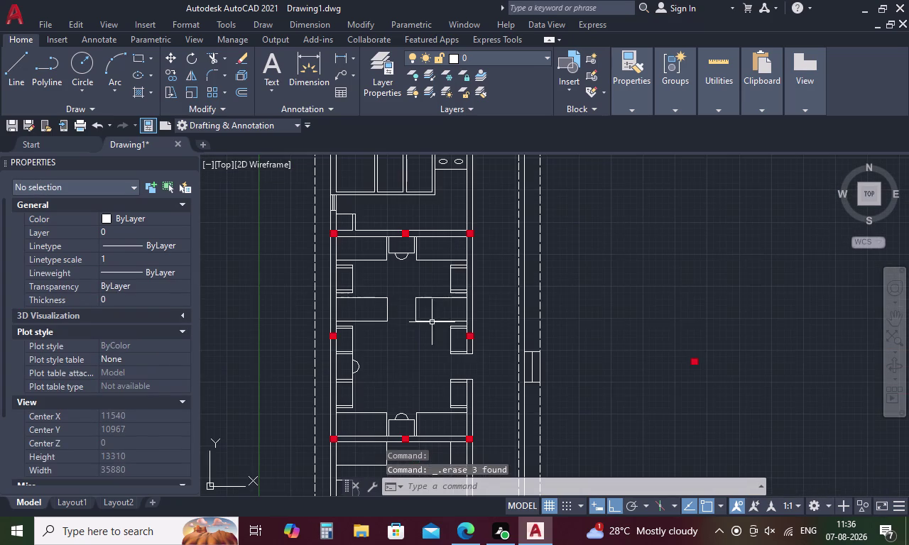
key(Escape)
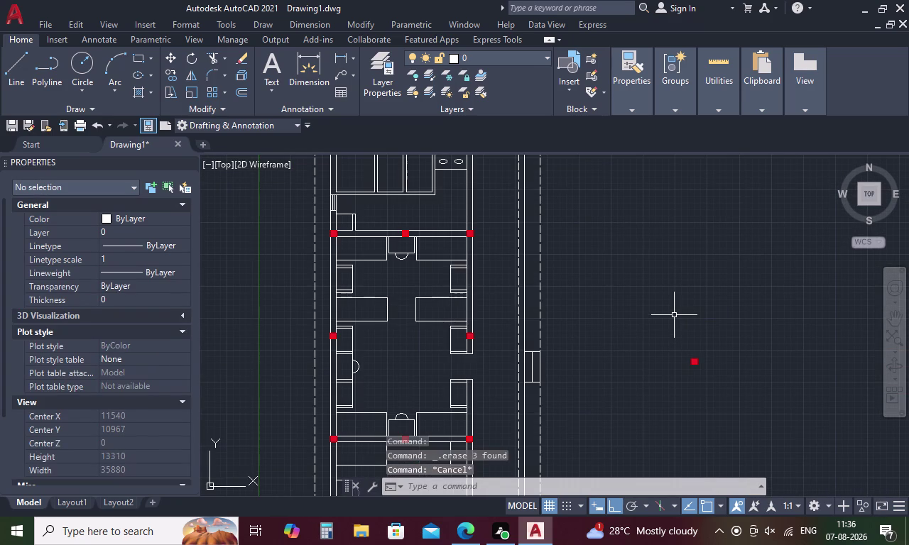
text(L)
key(space)
Draw two horizontal beam lines from right-side columns to the dashed outer line.
scroll(up, 3)
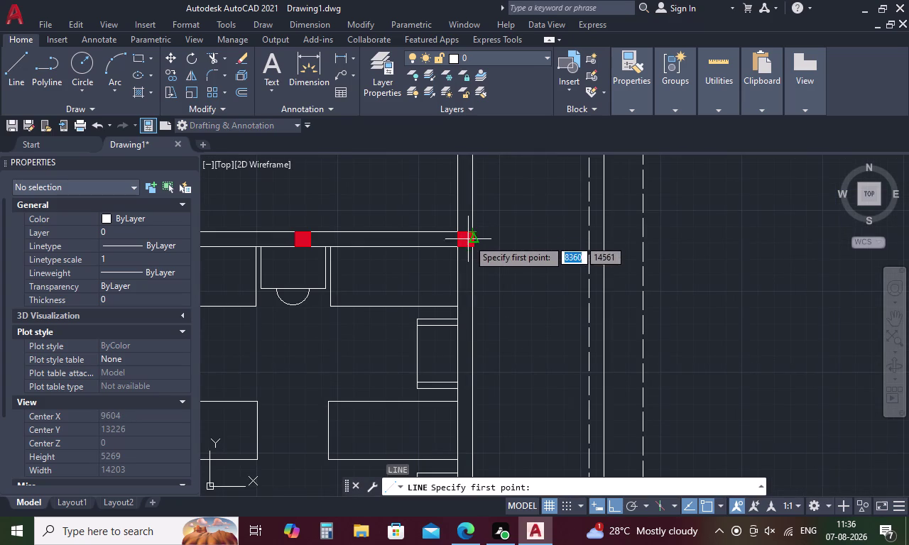
click(476, 240)
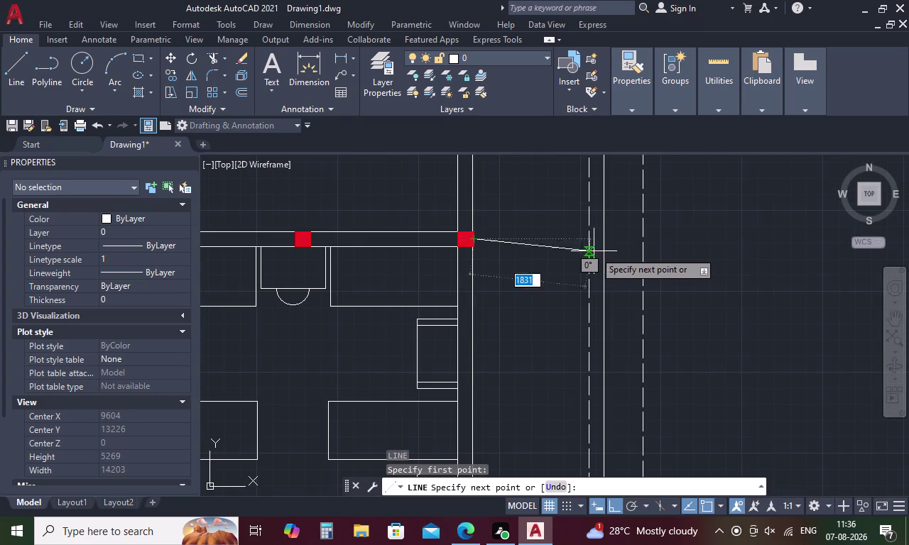
click(591, 241)
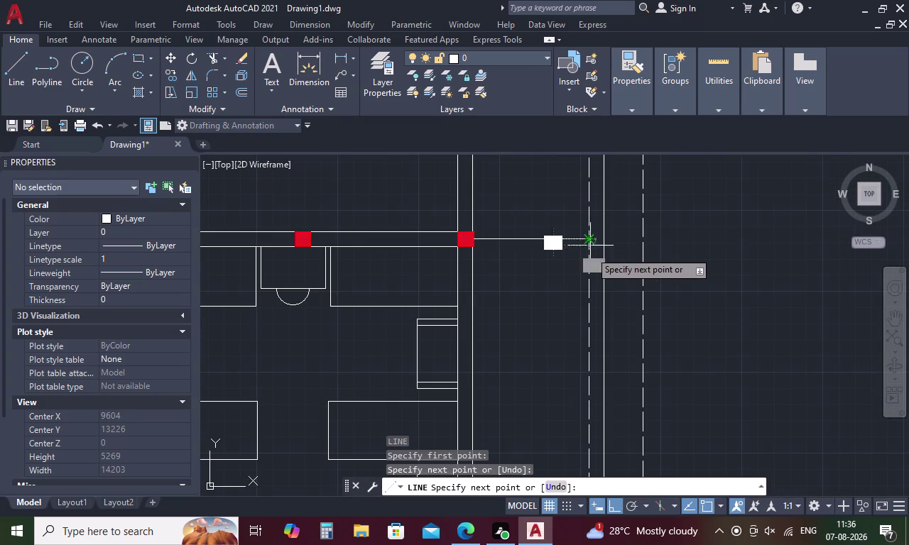
key(Escape)
scroll(down, 3)
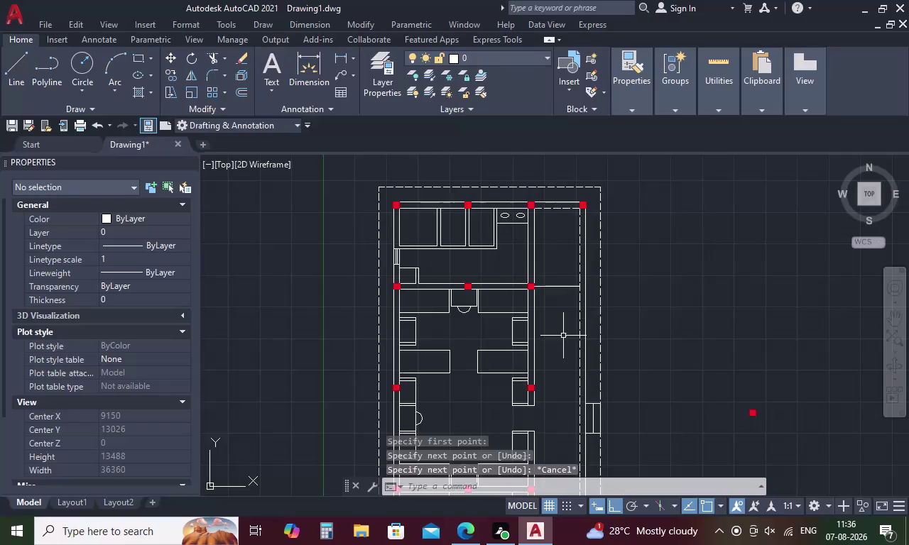
middle_drag(563, 336, 558, 247)
key(space)
scroll(up, 3)
click(518, 294)
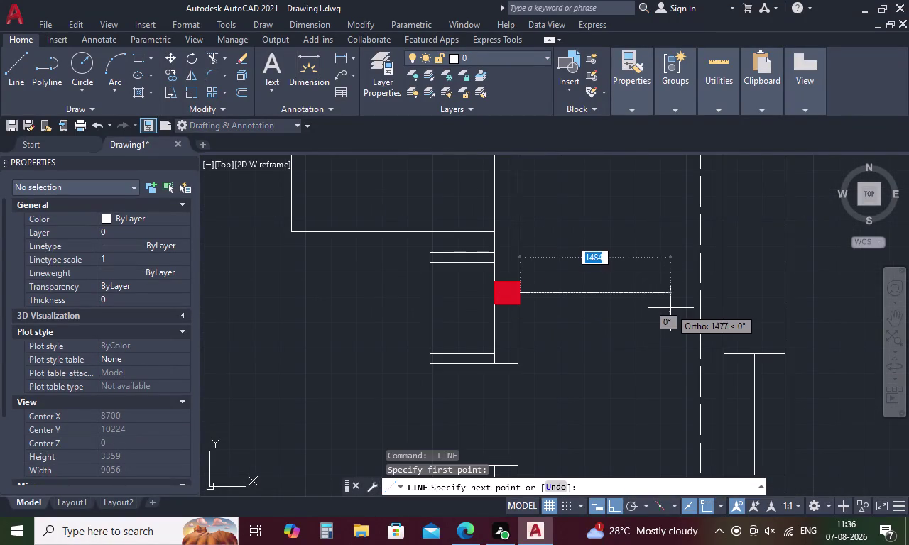
click(702, 292)
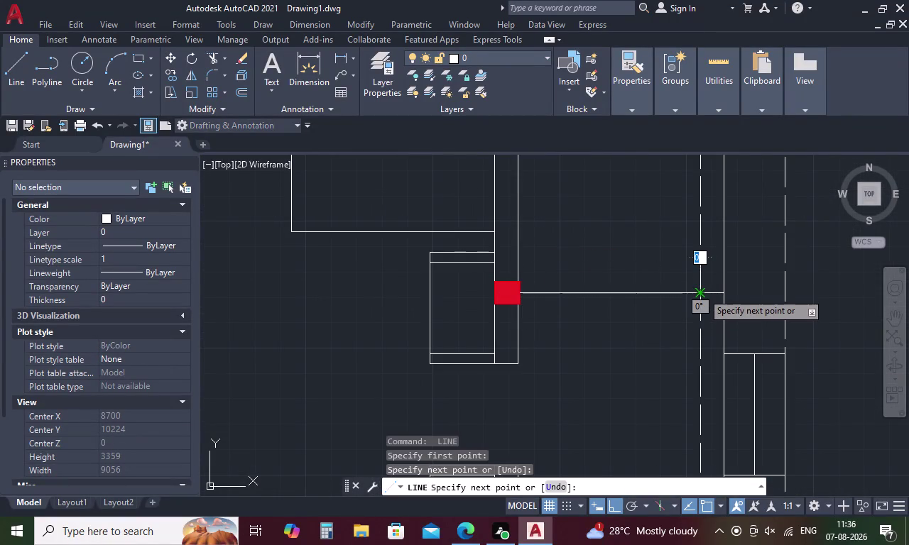
key(Escape)
Draw the third beam line from the lower right column and select the standalone red column.
scroll(down, 3)
middle_drag(633, 361, 604, 223)
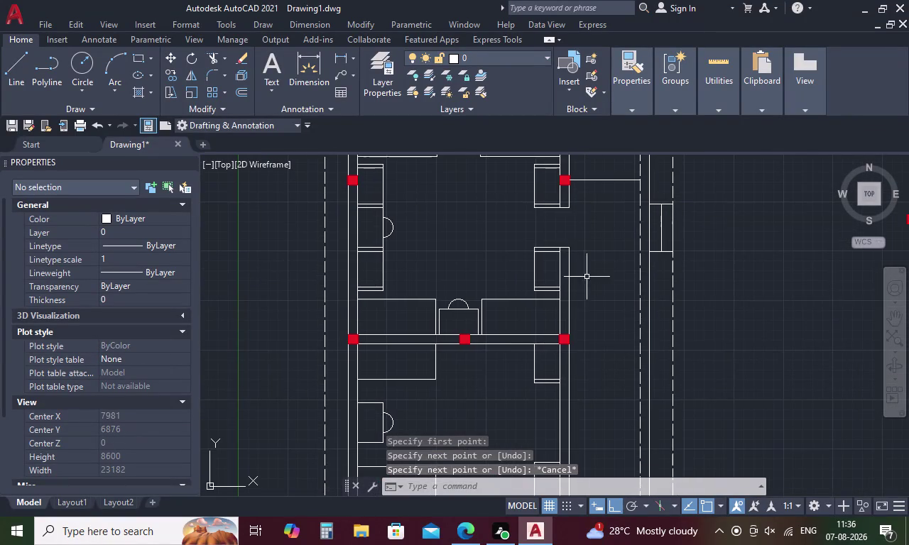
key(space)
scroll(up, 3)
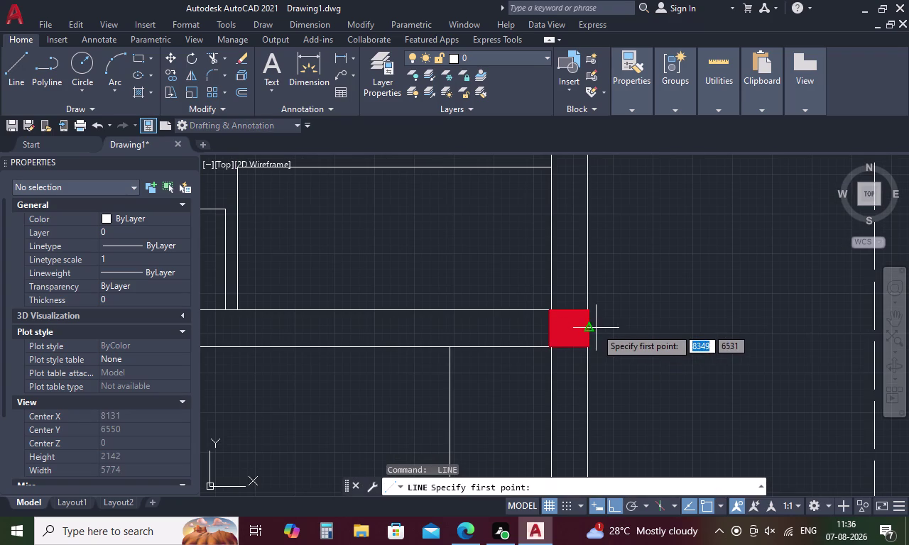
click(590, 331)
scroll(down, 3)
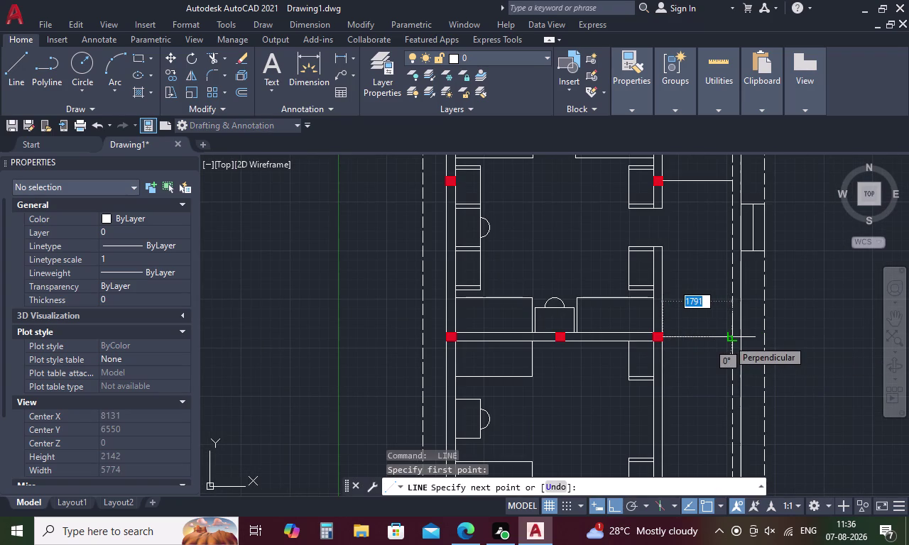
click(728, 340)
key(Escape)
scroll(down, 3)
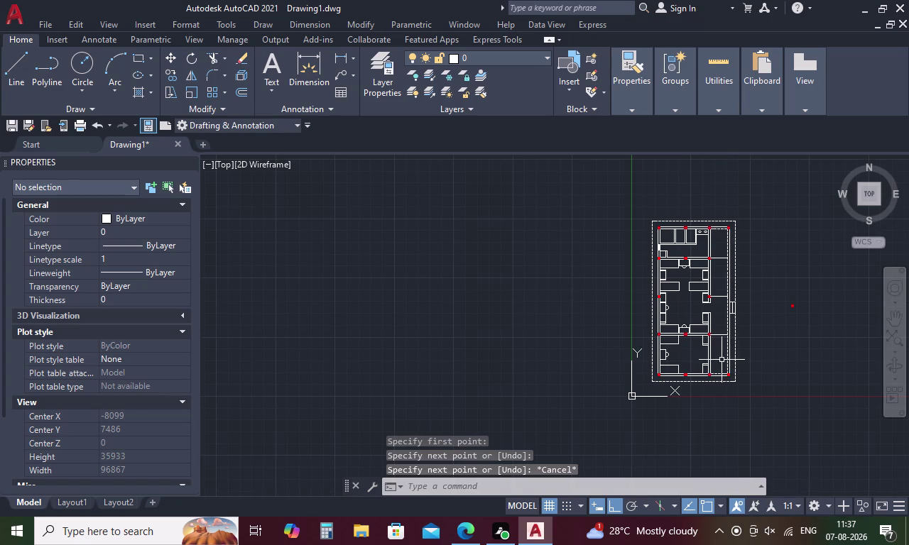
drag(785, 310, 788, 347)
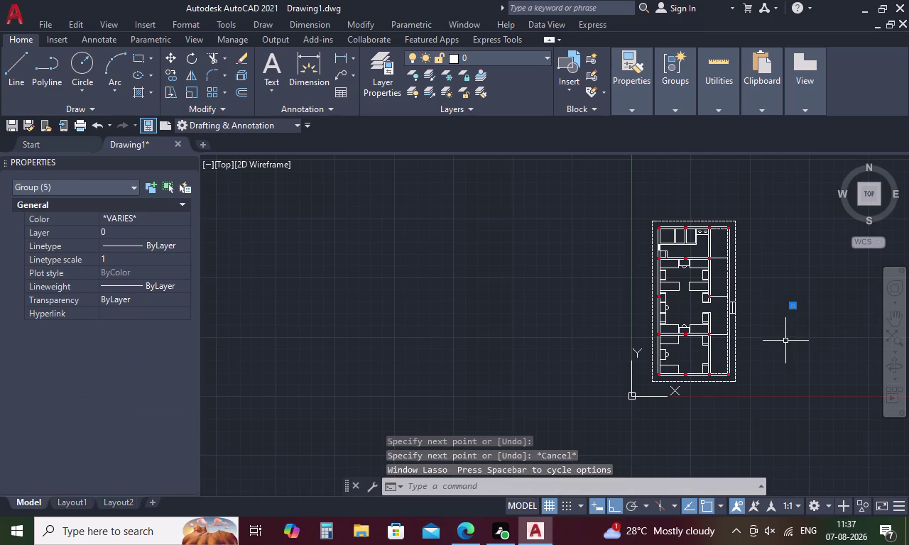
Copy the standalone red column to the first beam line's end.
right_click(785, 341)
click(792, 136)
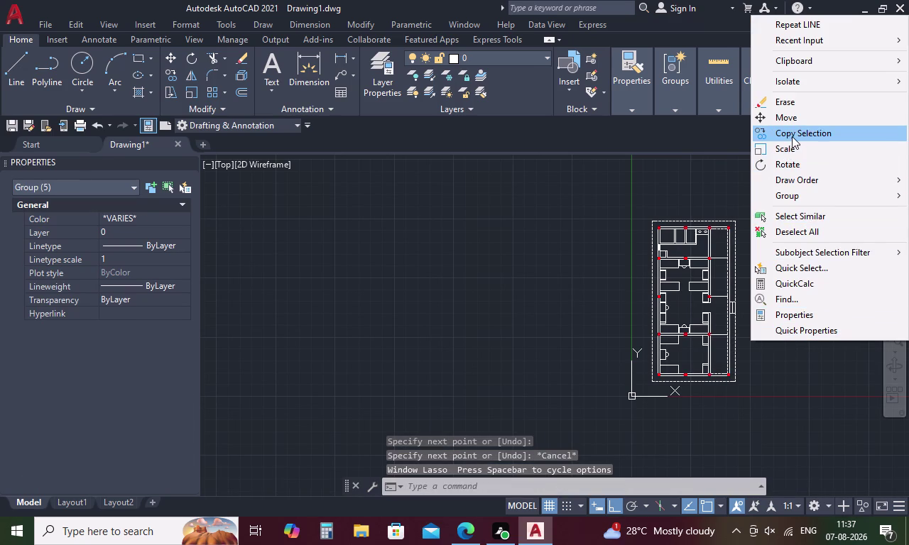
scroll(up, 3)
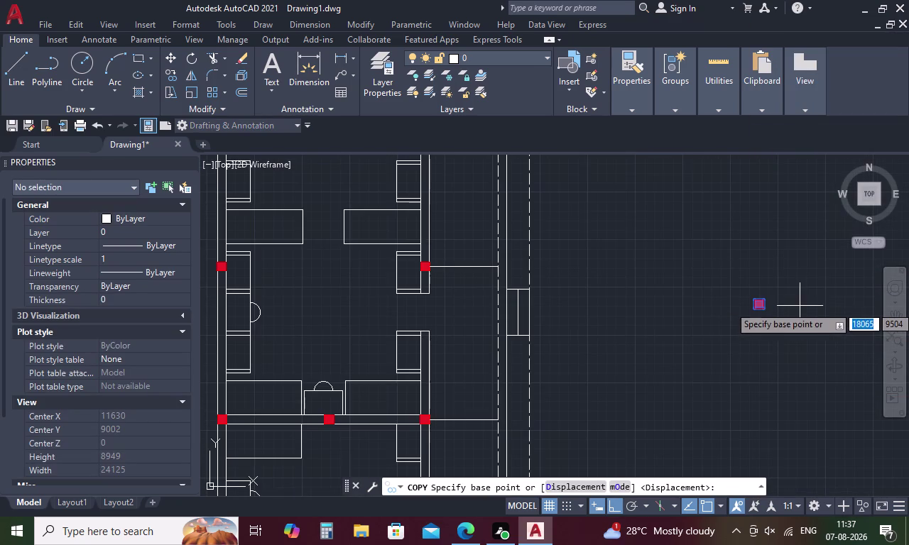
scroll(up, 3)
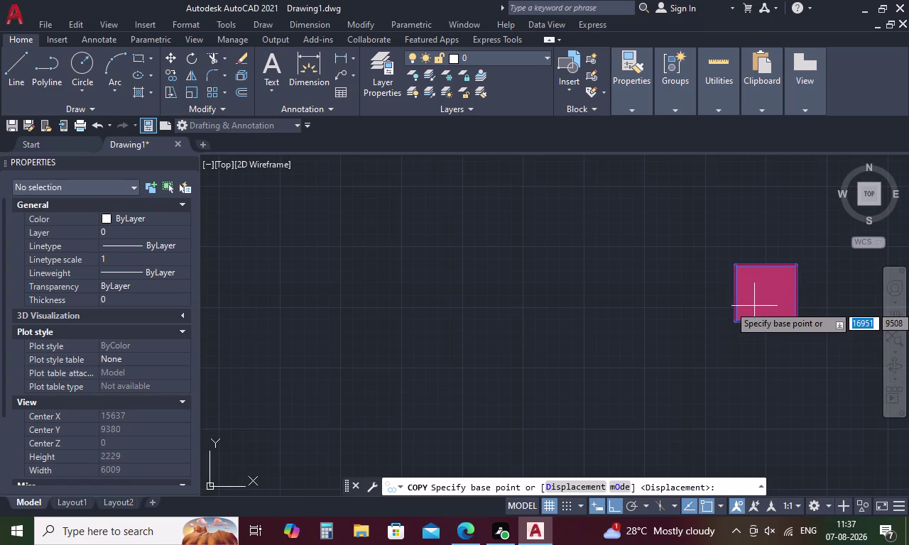
click(734, 291)
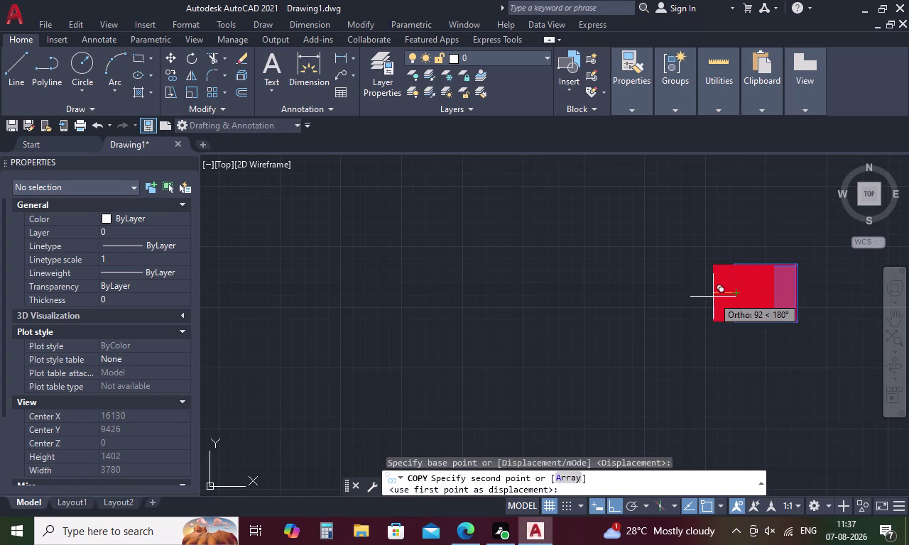
scroll(down, 3)
middle_drag(354, 333, 508, 218)
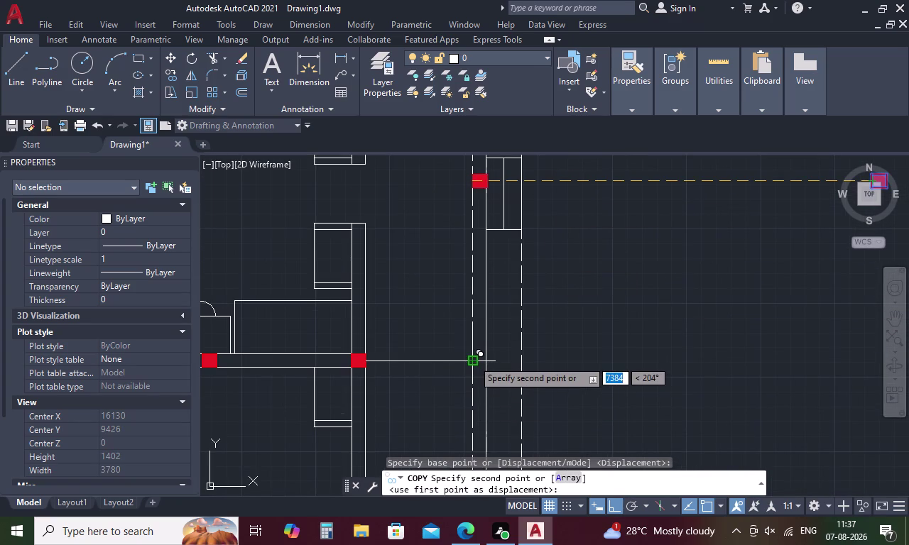
click(473, 360)
Place two more red column copies at the remaining beam line ends.
scroll(down, 3)
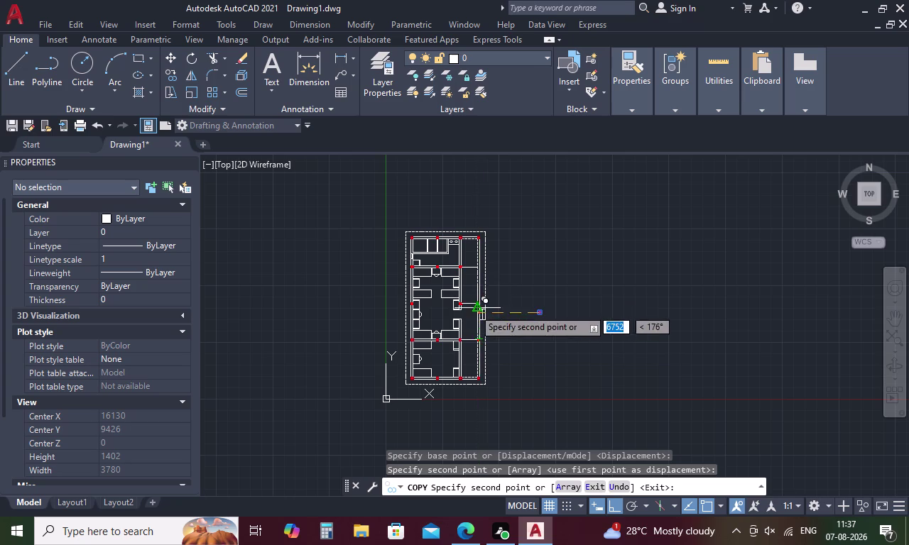
scroll(up, 3)
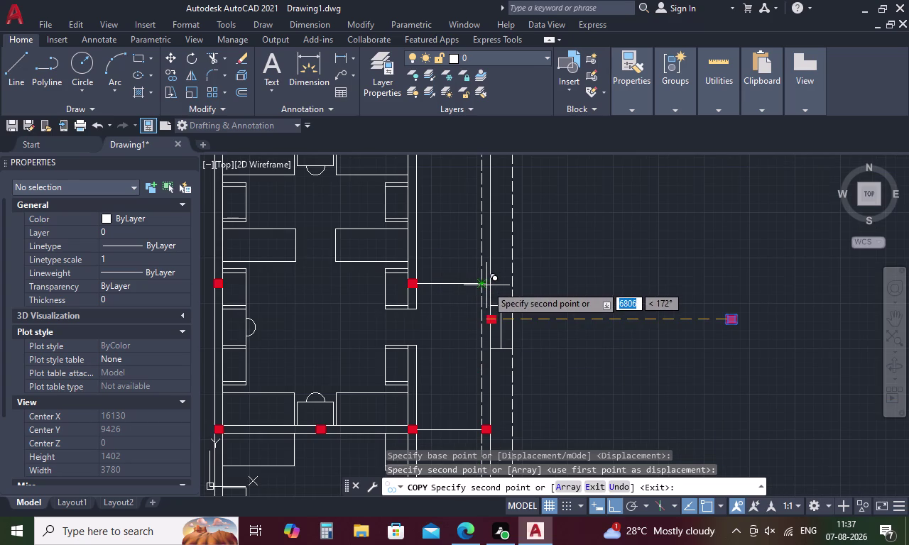
scroll(up, 3)
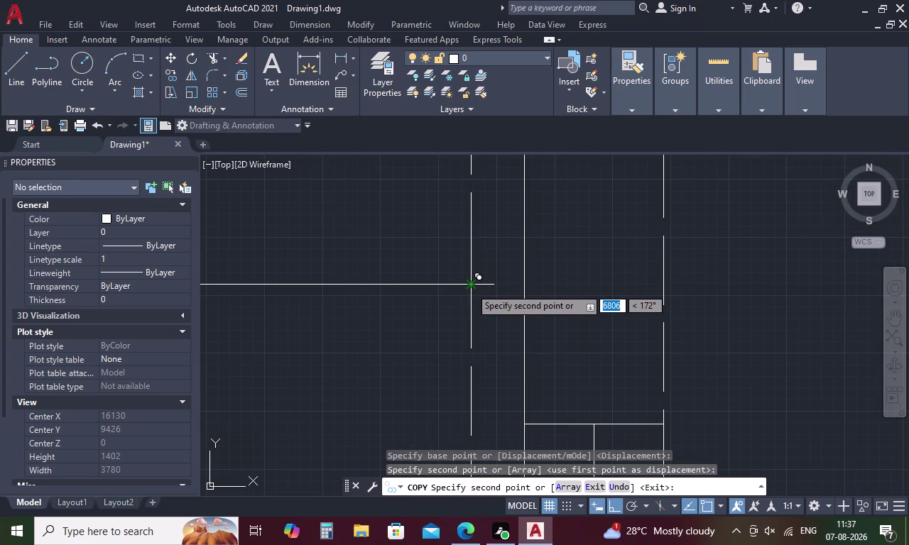
click(470, 288)
scroll(down, 3)
middle_drag(487, 259, 519, 464)
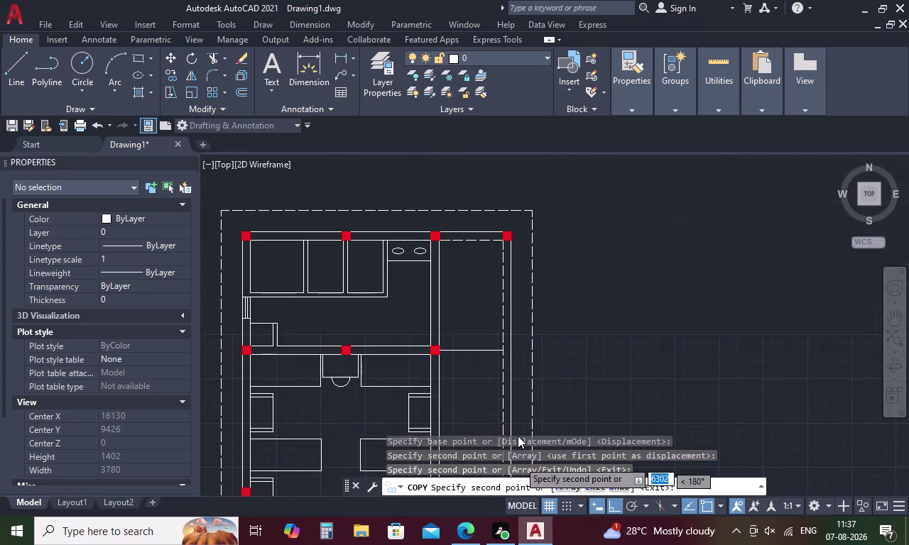
click(504, 349)
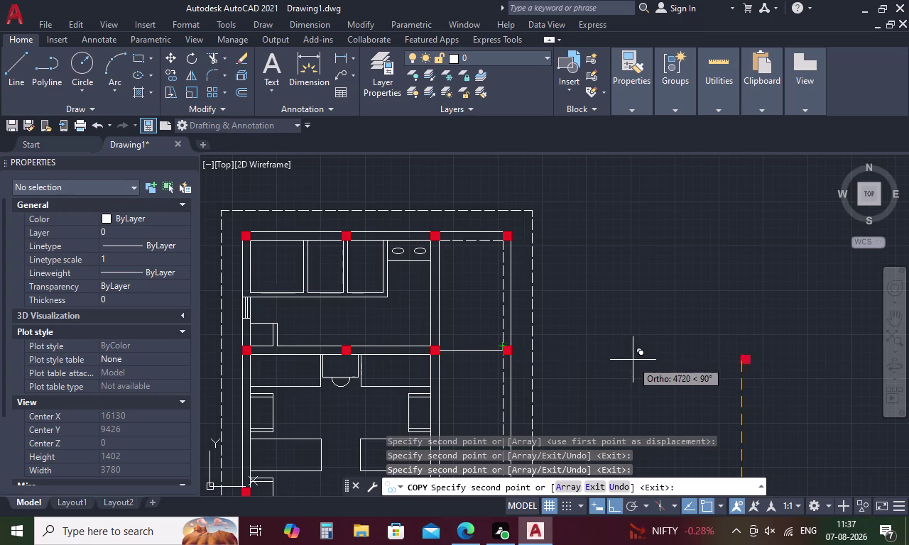
key(Escape)
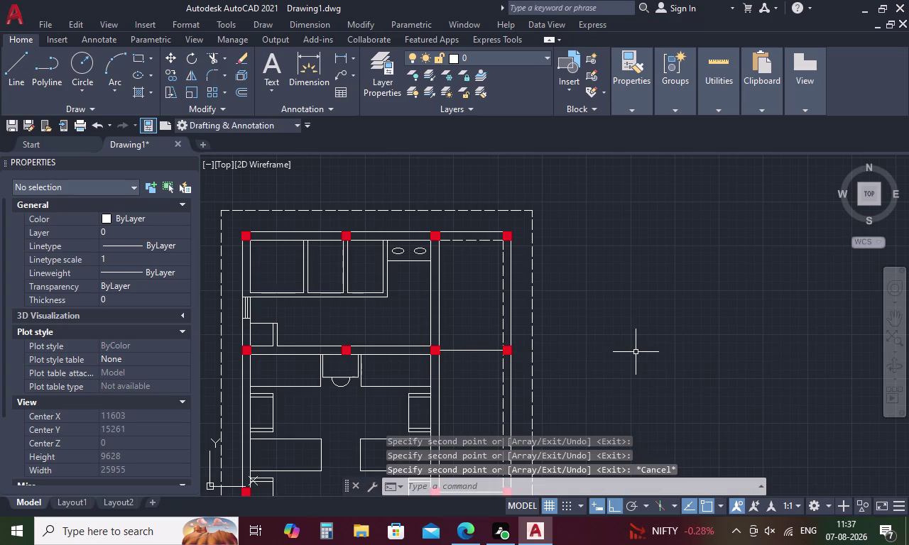
scroll(down, 3)
Window-select and delete the five stray objects near the plan.
drag(624, 394, 664, 411)
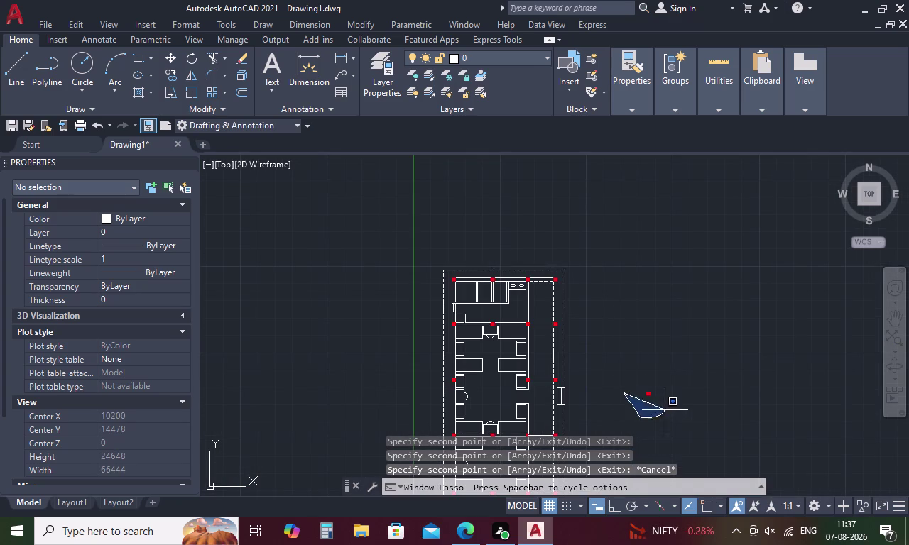
drag(664, 411, 649, 365)
key(Delete)
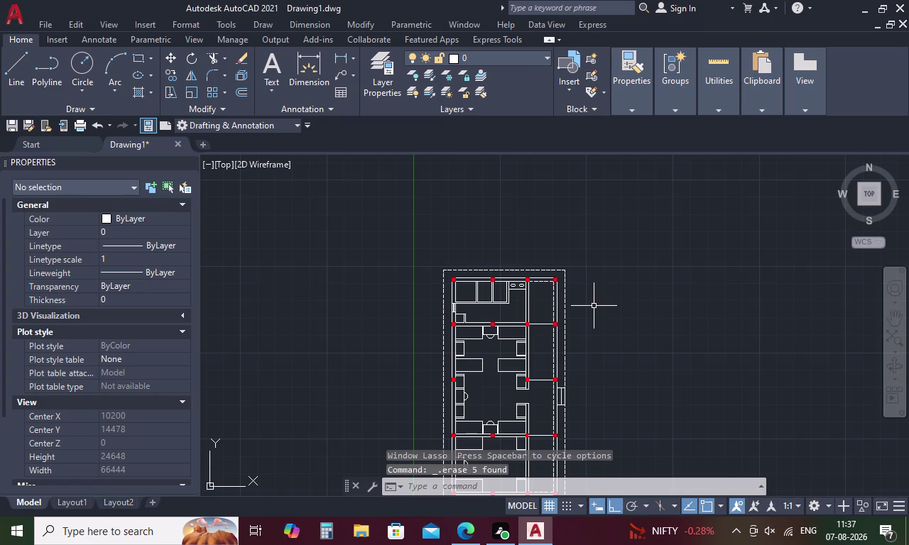
scroll(down, 3)
middle_drag(516, 382, 515, 380)
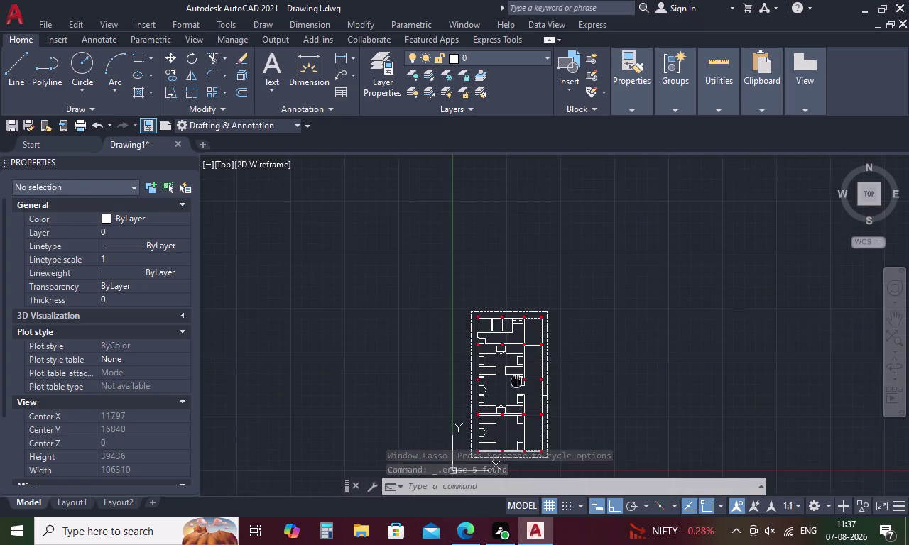
middle_drag(515, 380, 487, 281)
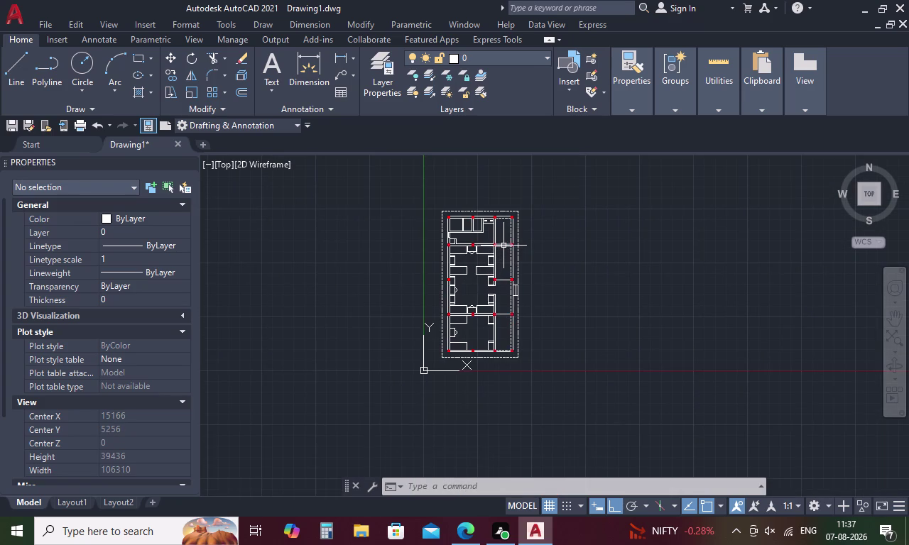
scroll(up, 3)
Erase the three short horizontal beam lines along the right strip.
drag(500, 239, 487, 332)
click(491, 301)
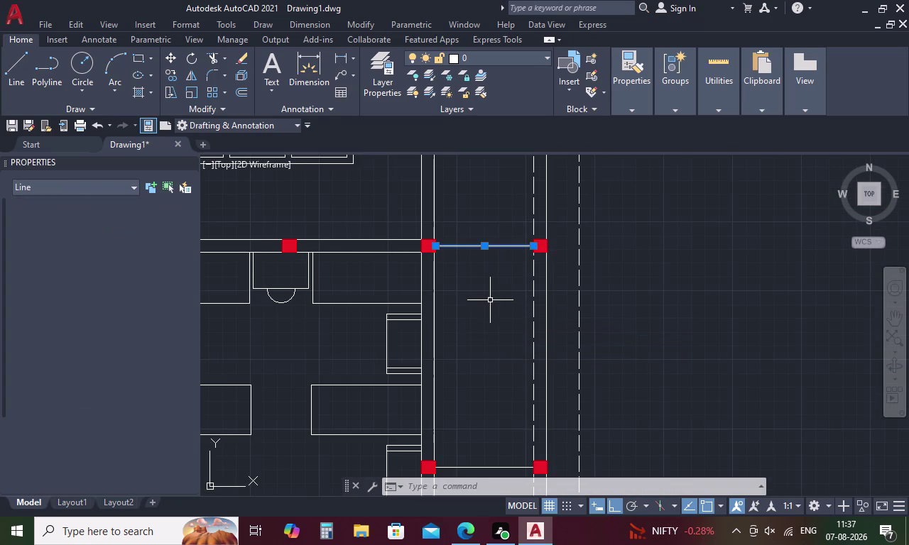
middle_drag(483, 340, 470, 198)
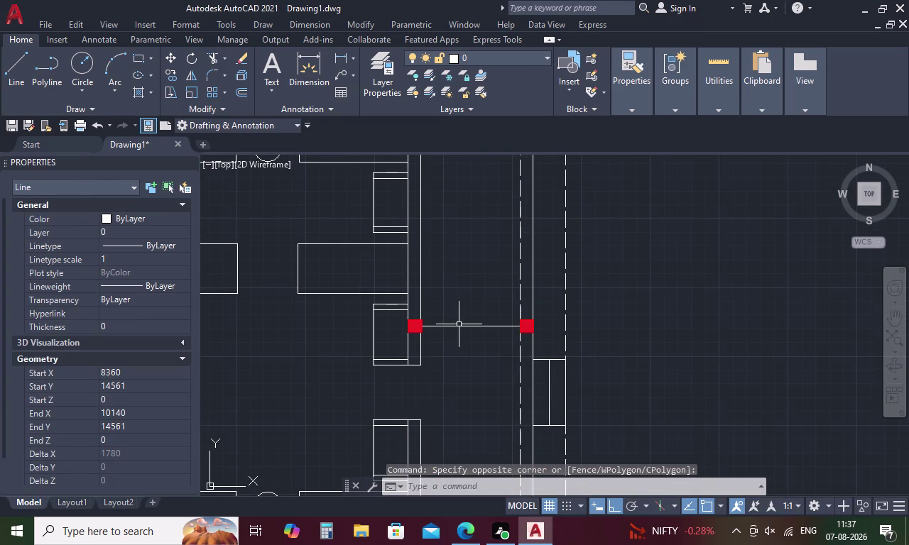
click(459, 324)
scroll(down, 3)
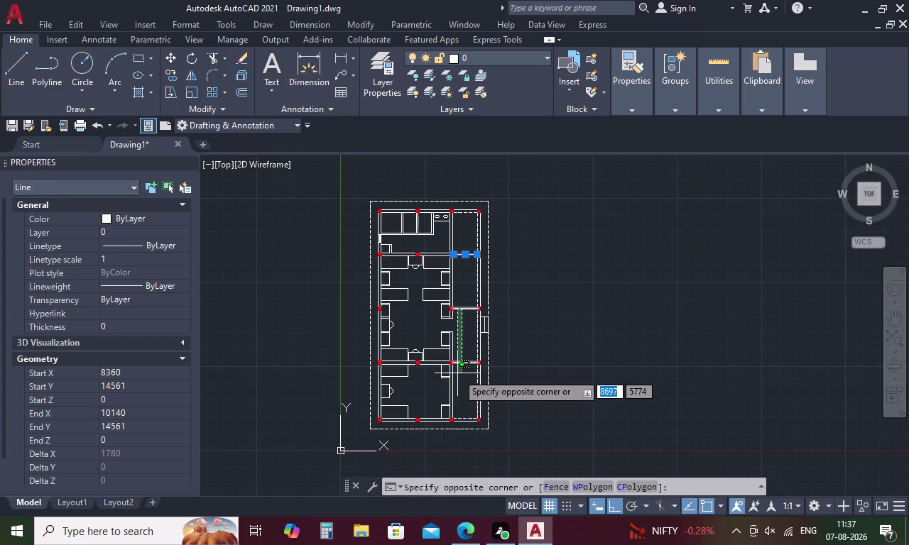
click(457, 374)
right_click(555, 321)
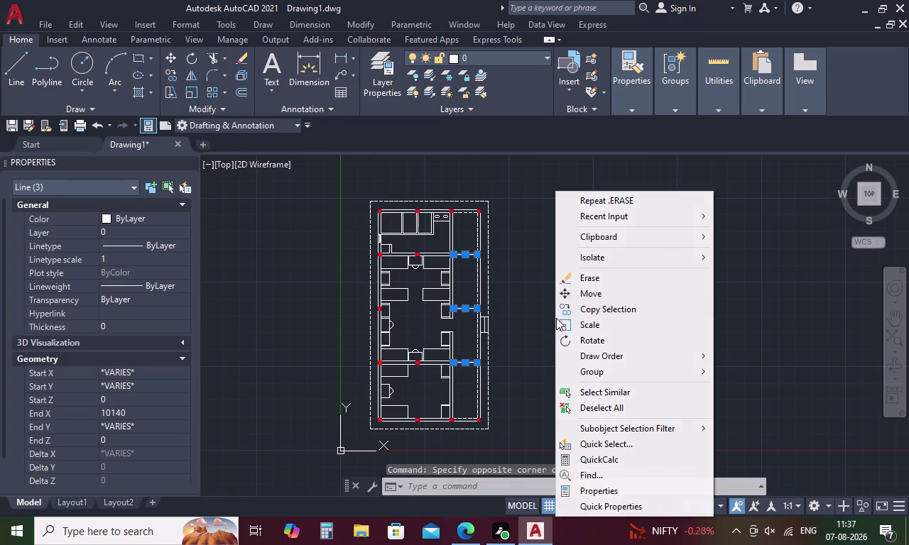
click(592, 276)
scroll(down, 3)
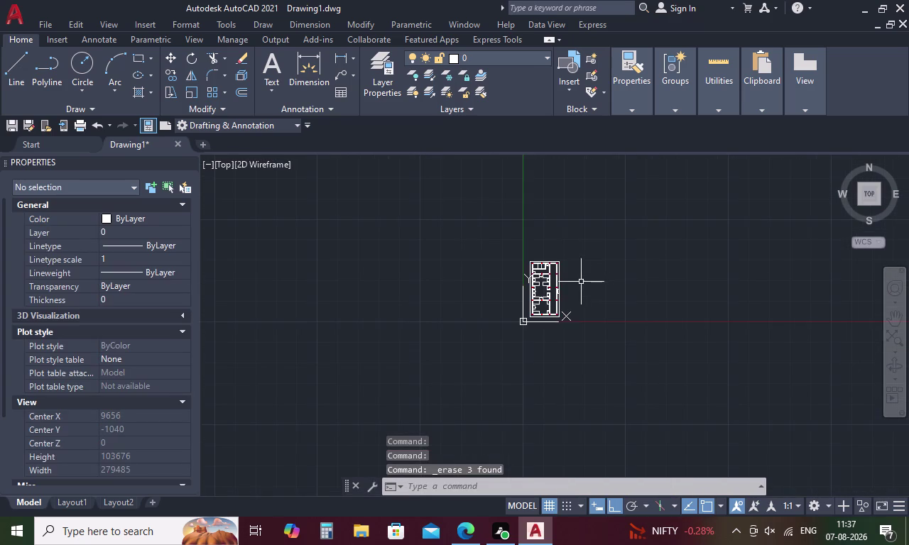
scroll(up, 3)
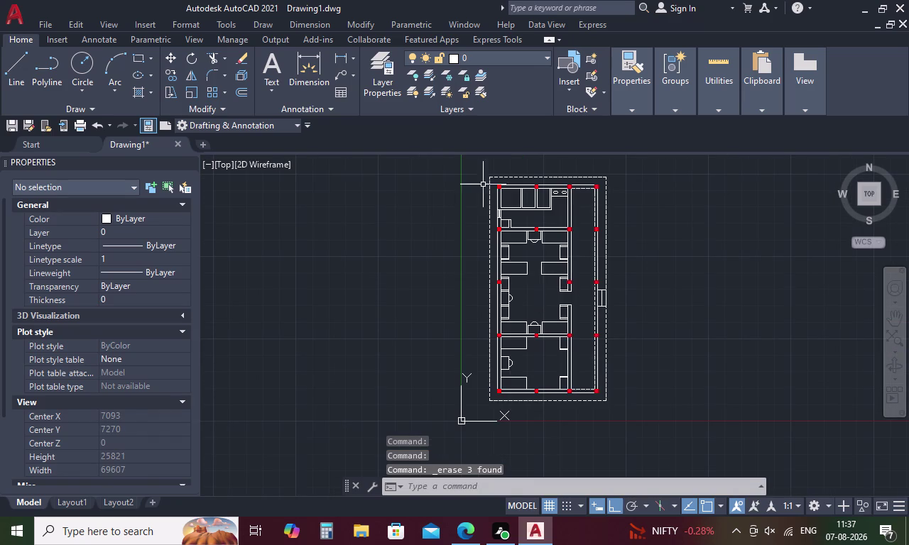
Zoom to the upper-left column and start a line on the left wall, then abandon it.
middle_drag(534, 257, 526, 284)
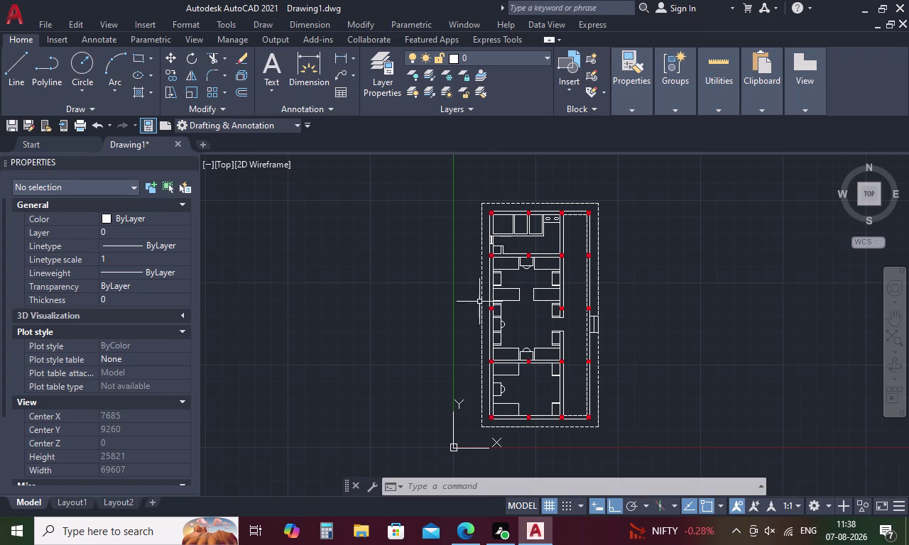
scroll(up, 3)
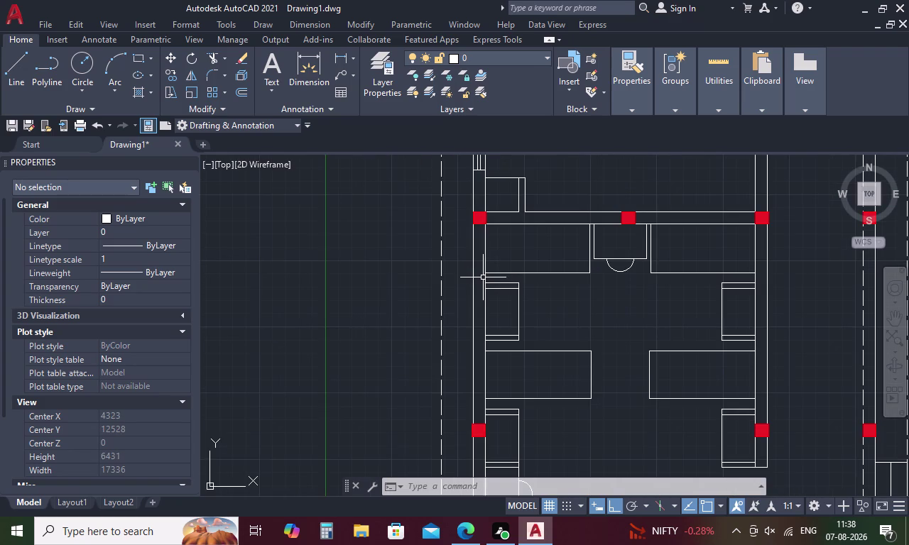
scroll(up, 3)
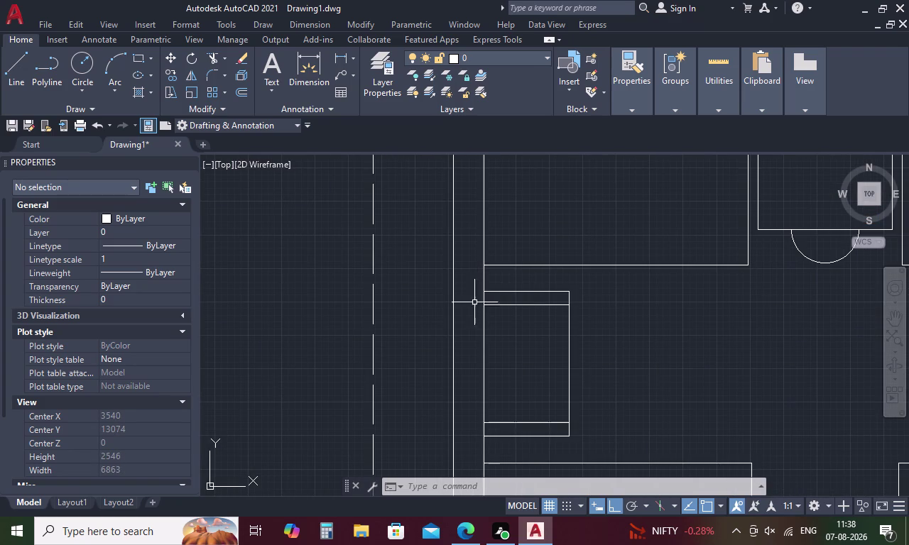
key(Escape)
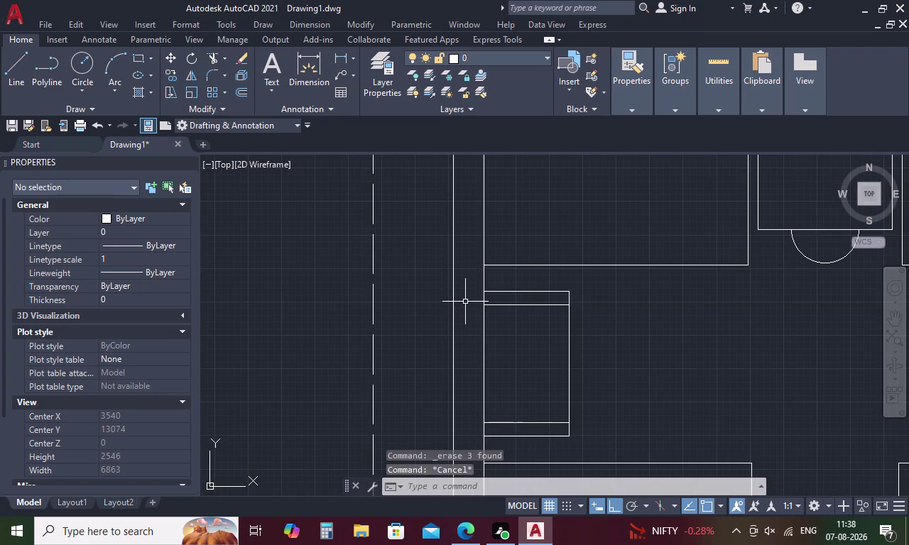
text(L)
key(space)
scroll(down, 3)
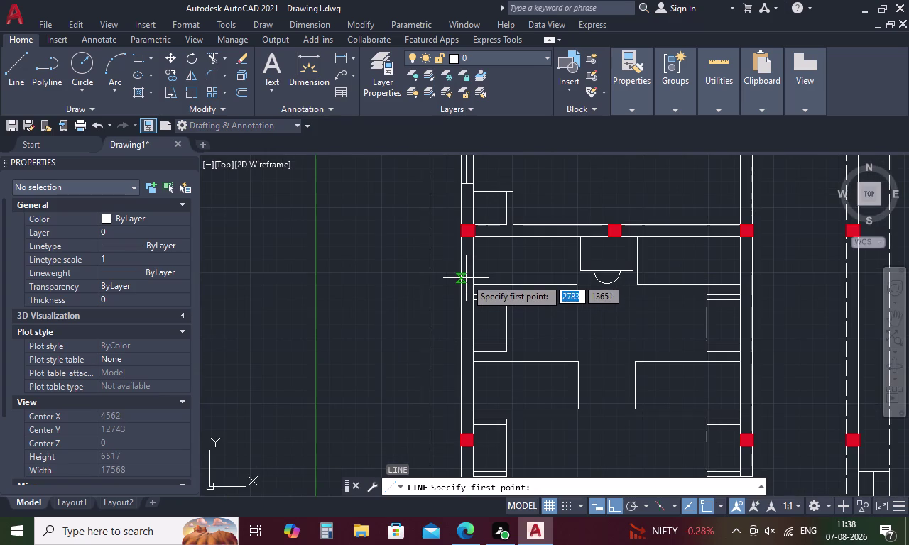
click(474, 287)
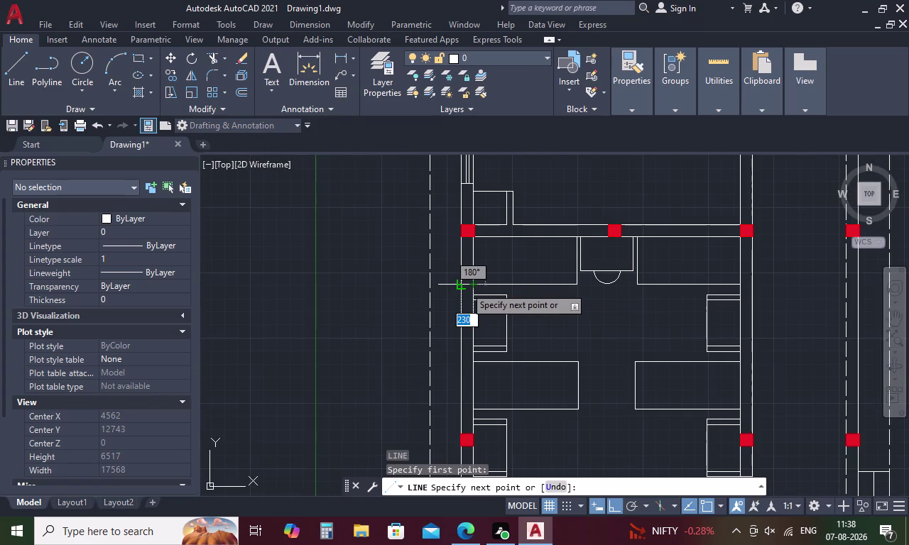
scroll(up, 3)
click(443, 278)
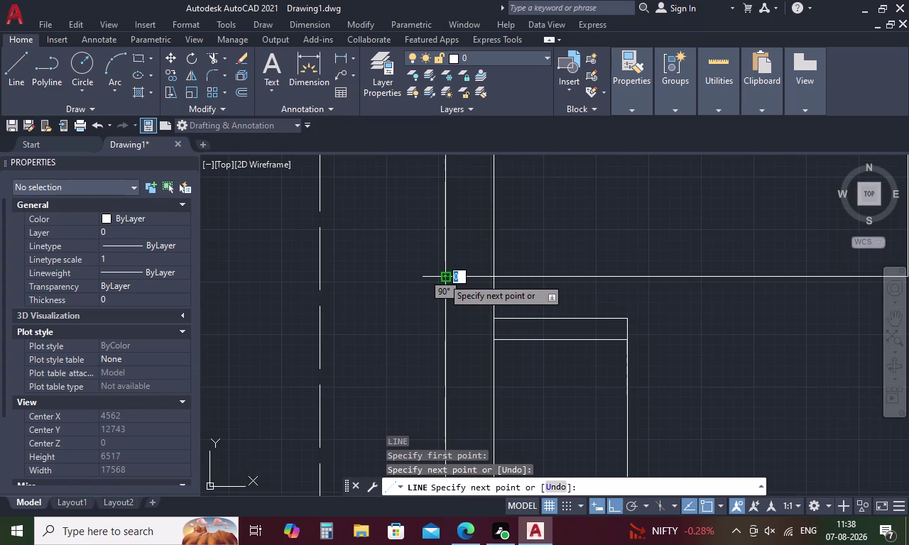
key(Escape)
Draw a 920-unit vertical line down the left wall from the column corner.
text(L)
key(space)
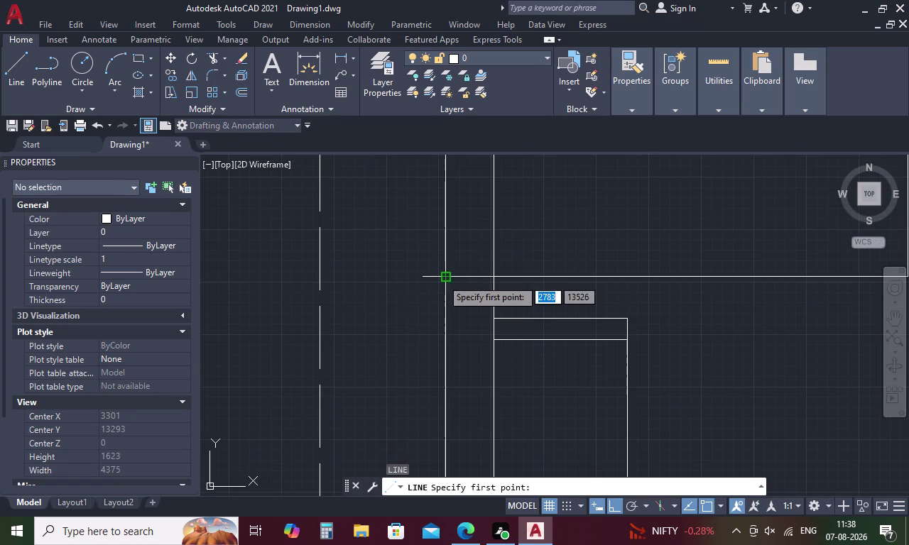
click(469, 280)
scroll(down, 3)
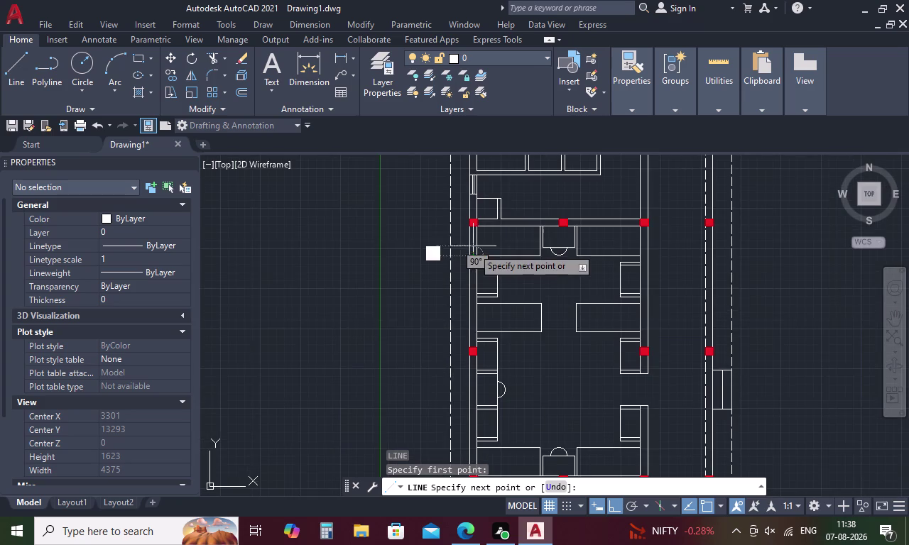
scroll(up, 3)
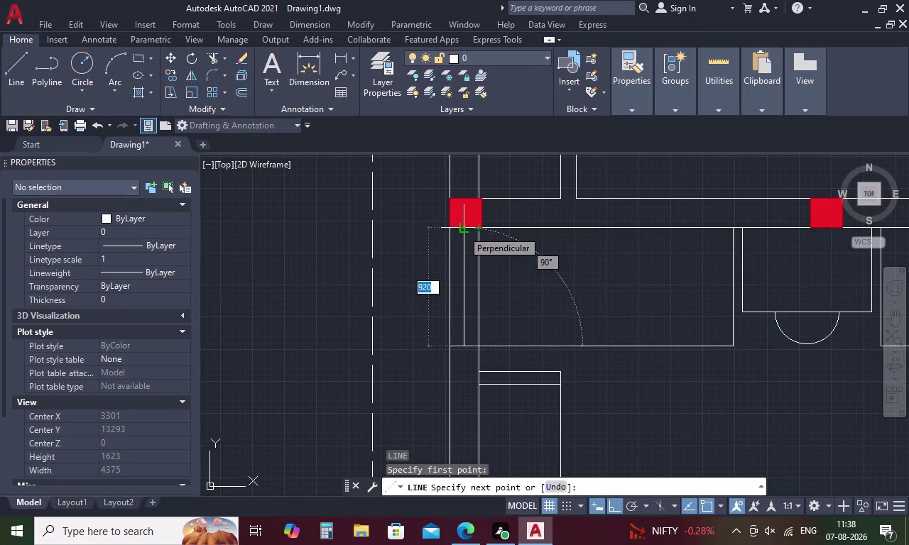
click(463, 230)
key(Escape)
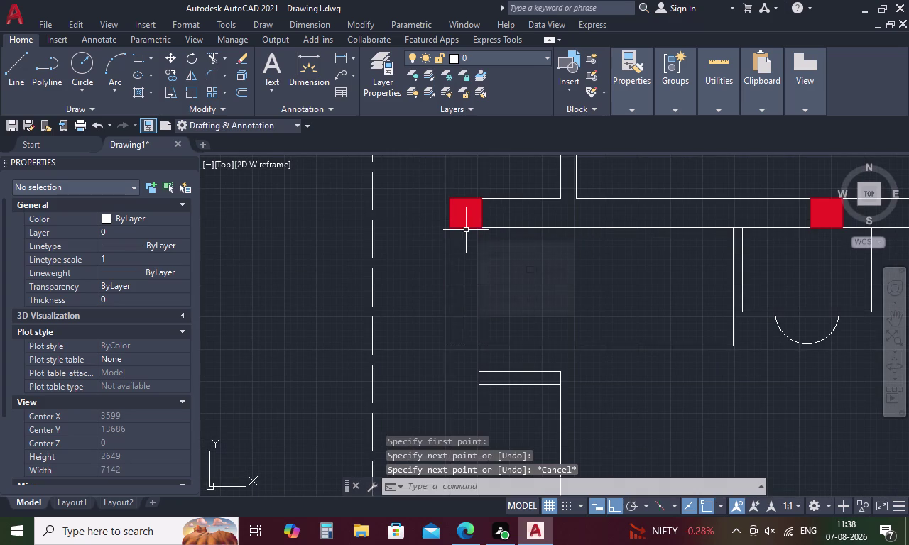
text(O)
key(space)
Offset the vertical lines below the column by 25.4 to make two parallel copies.
text(2)
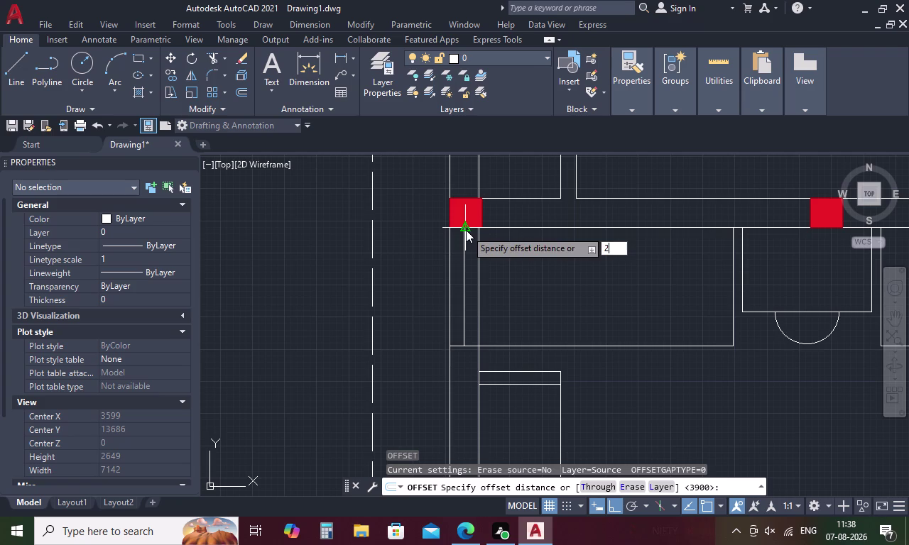
text(5)
text(.4)
key(space)
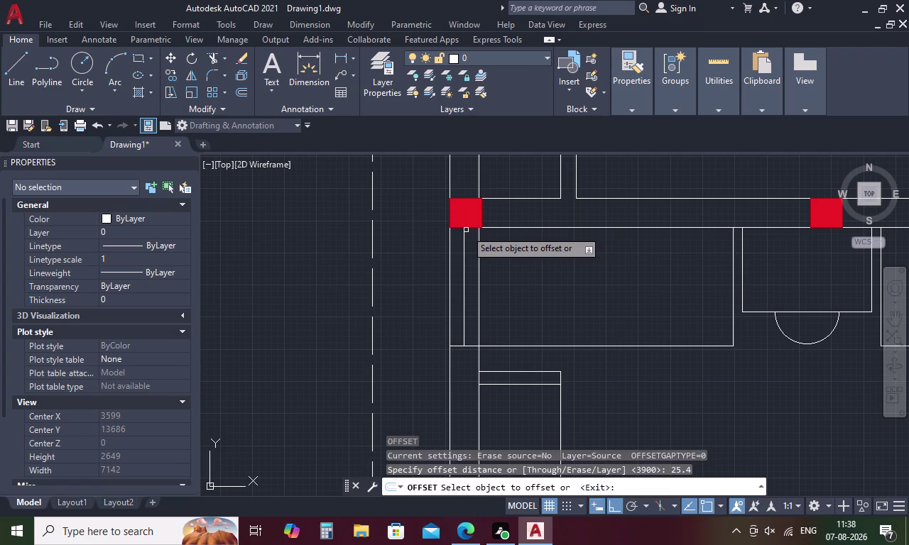
click(464, 244)
click(482, 247)
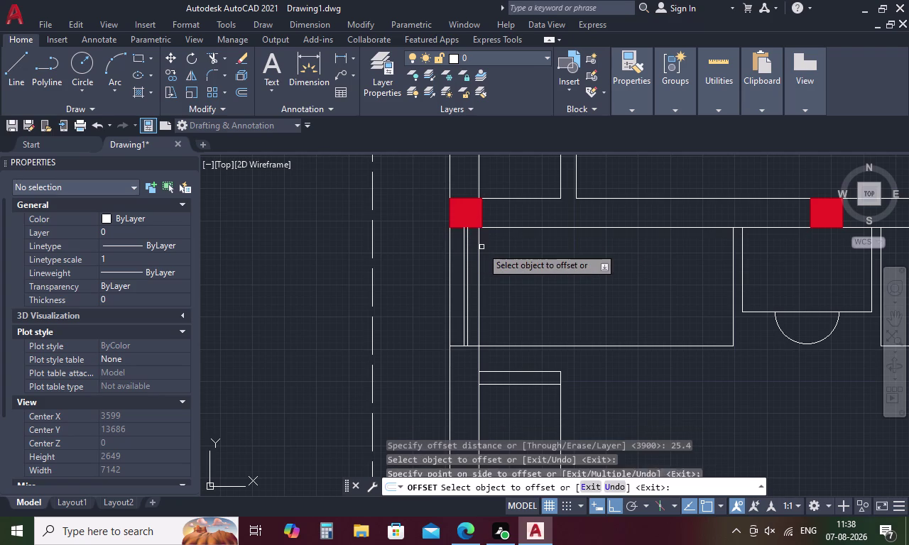
click(464, 264)
click(454, 269)
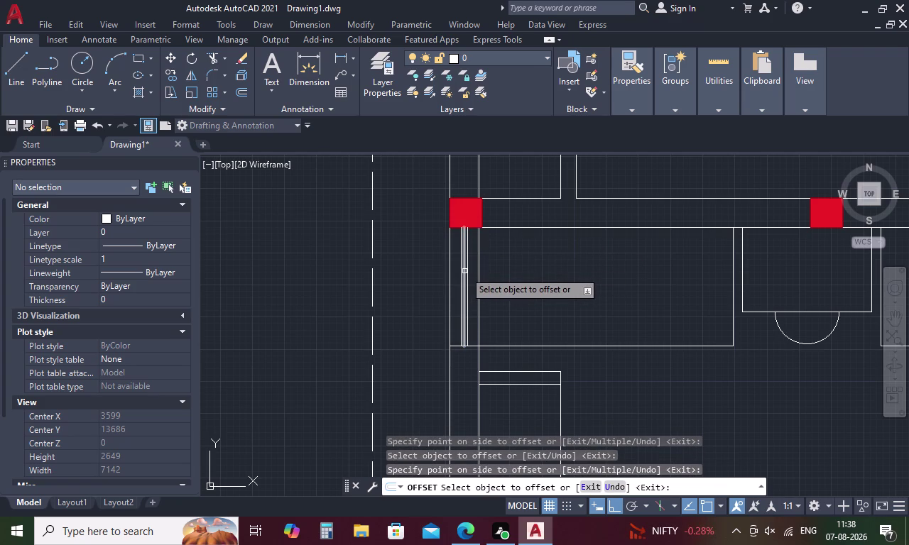
key(Escape)
Erase the unwanted offset line and check the two thin vertical lines.
scroll(up, 3)
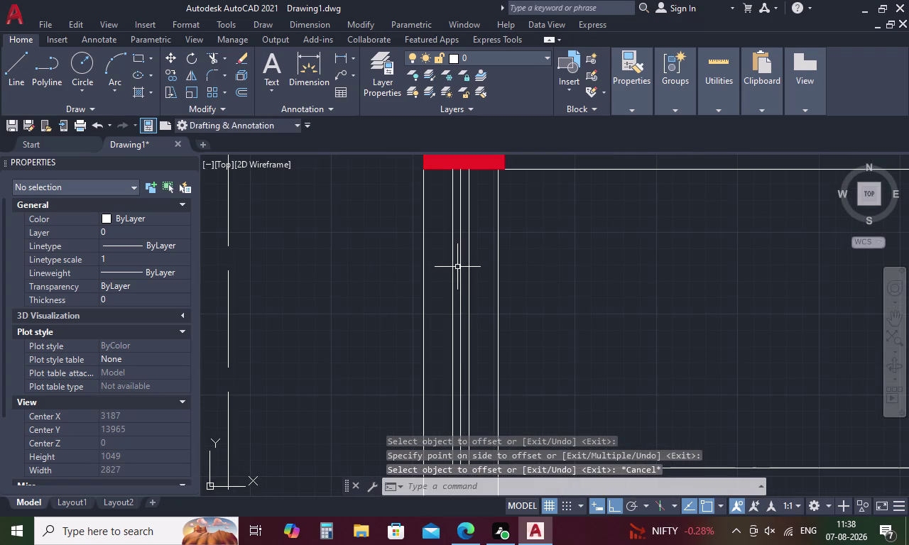
click(459, 266)
key(Delete)
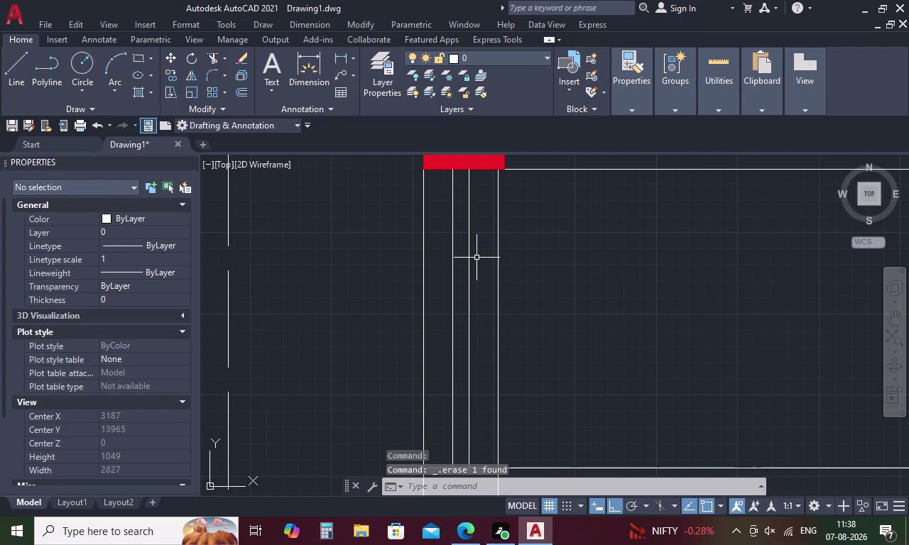
drag(486, 245, 440, 291)
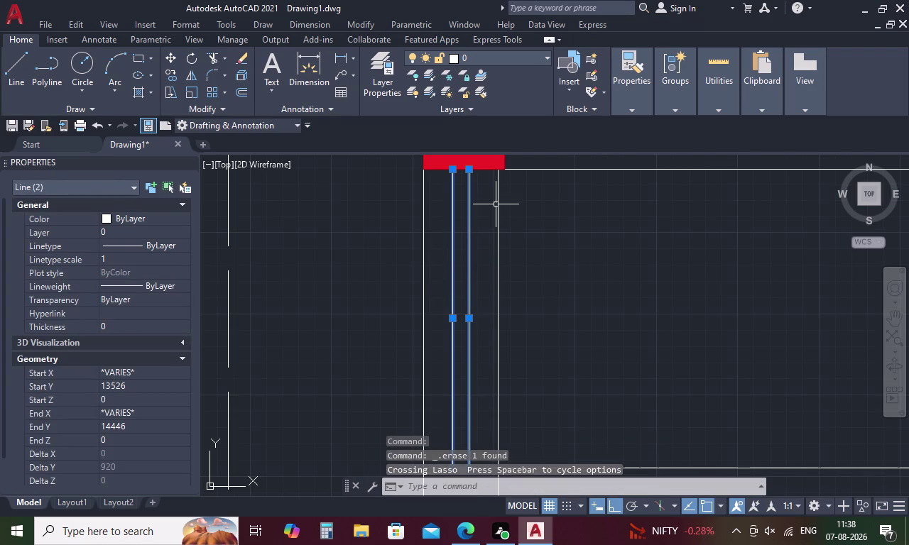
key(Escape)
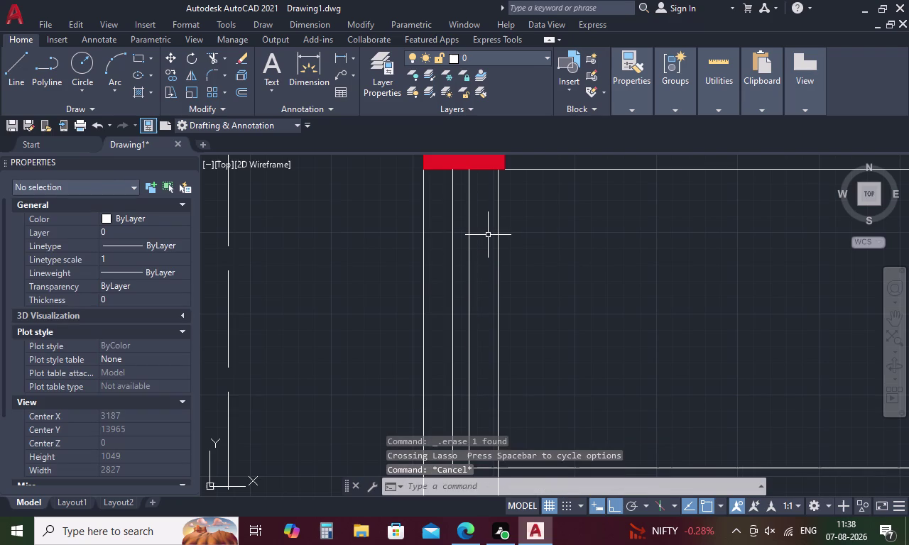
Start a new horizontal wall line above the column area.
key(l)
key(space)
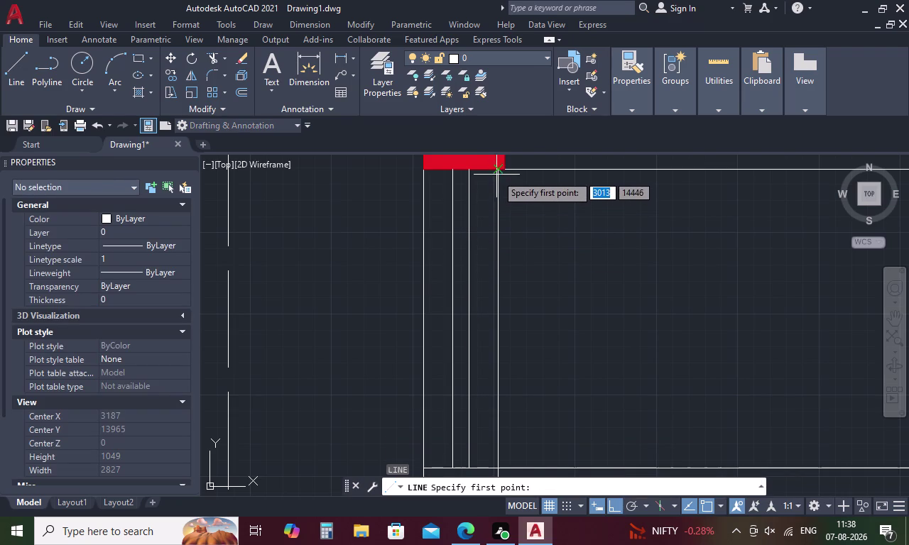
click(498, 172)
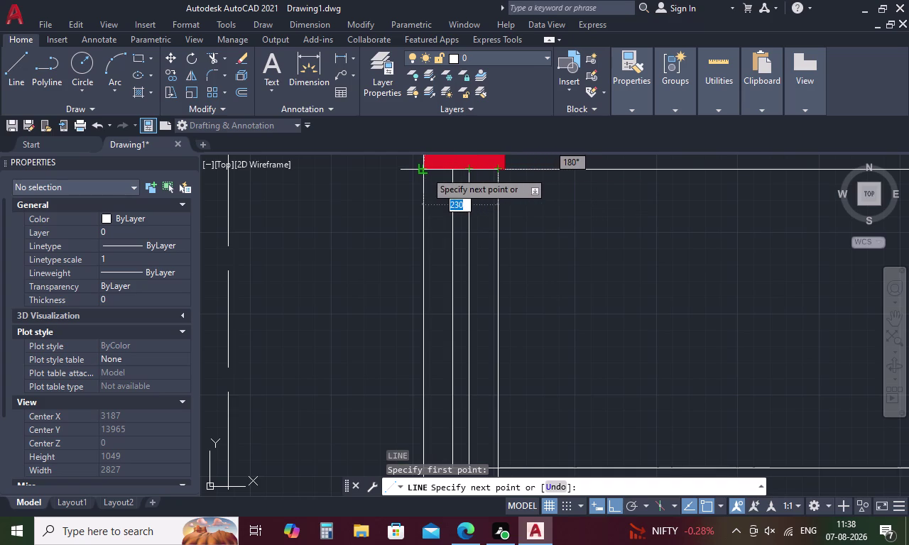
click(425, 171)
Select the short thin vertical lines below the upper-left red column, adding two more lines.
key(Escape)
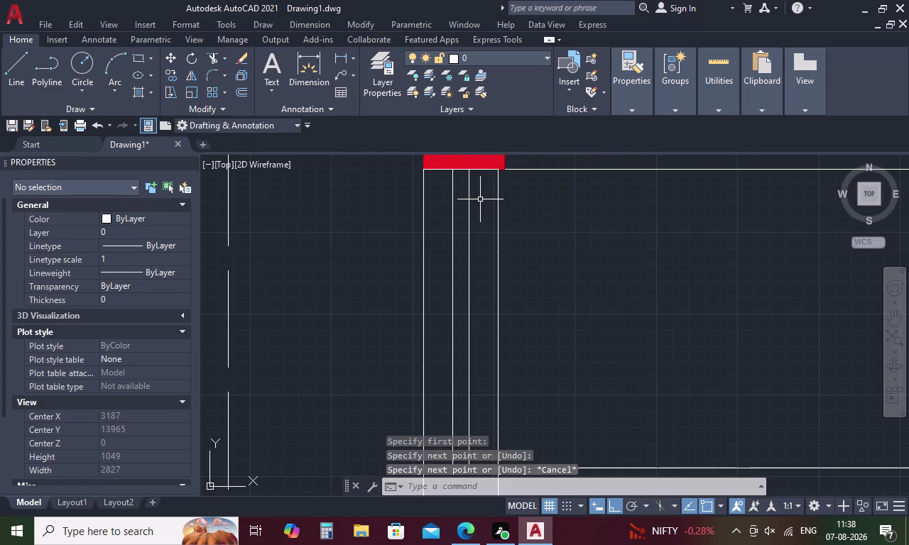
drag(483, 197, 440, 247)
scroll(down, 3)
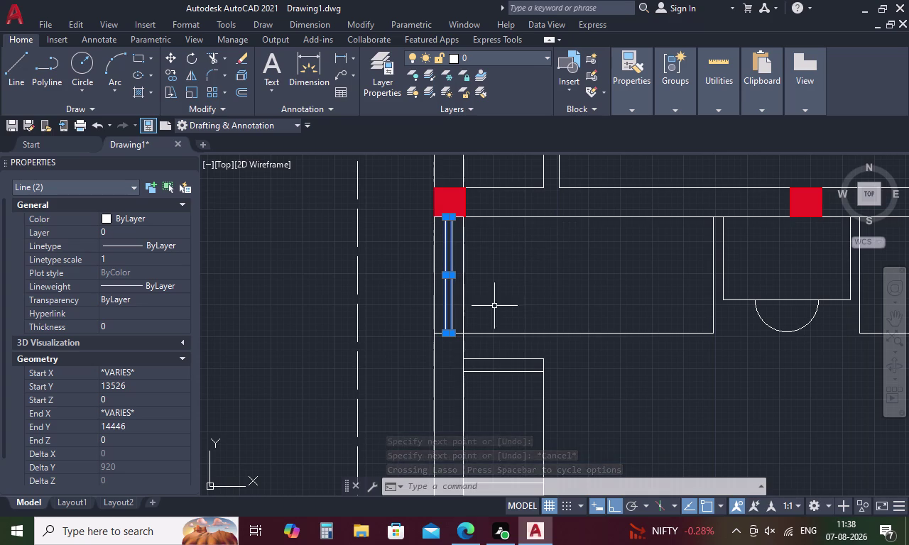
scroll(up, 3)
click(409, 340)
scroll(down, 3)
middle_drag(457, 228, 462, 416)
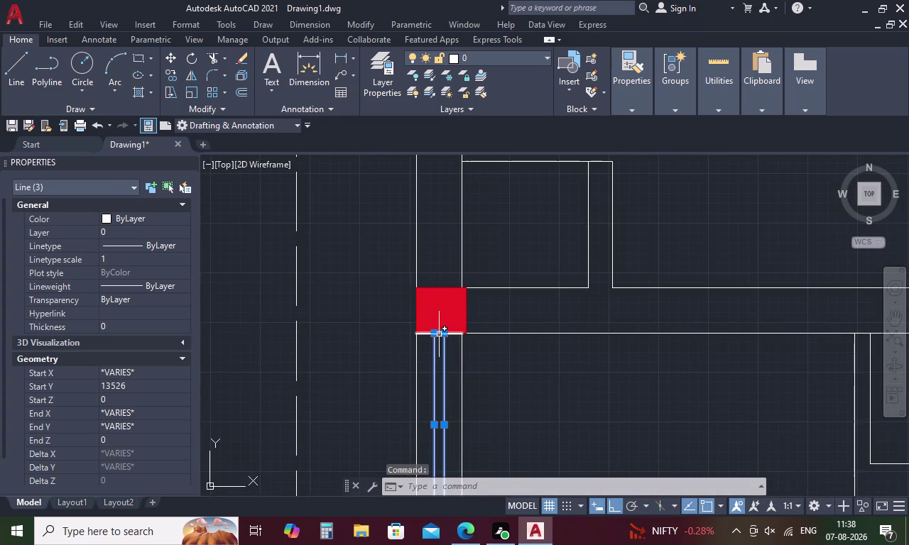
scroll(up, 3)
click(482, 339)
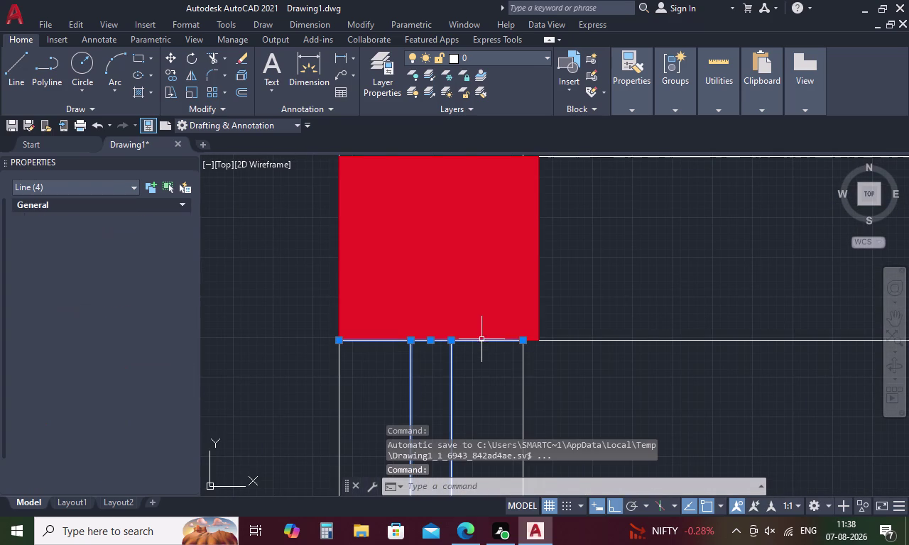
Copy the selected lines from the column corner base point to the next column corner.
right_click(489, 368)
click(562, 163)
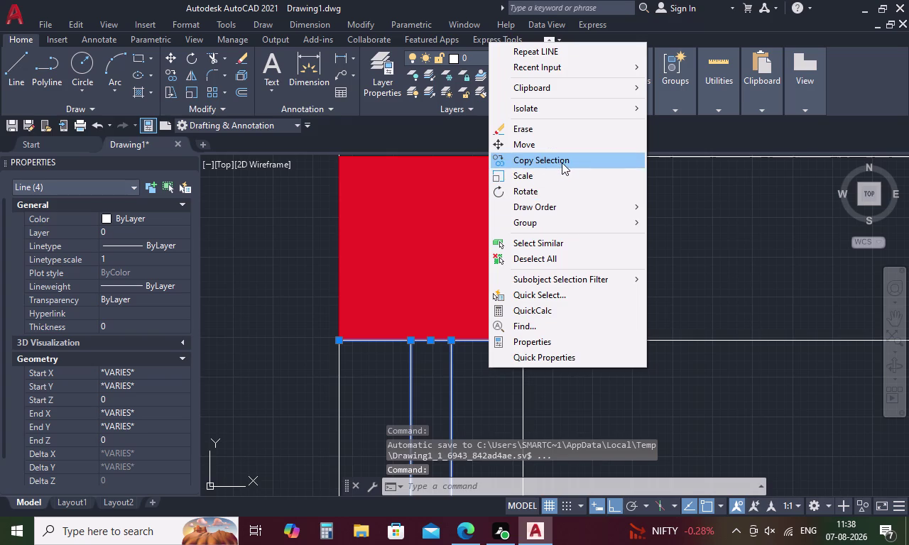
click(522, 341)
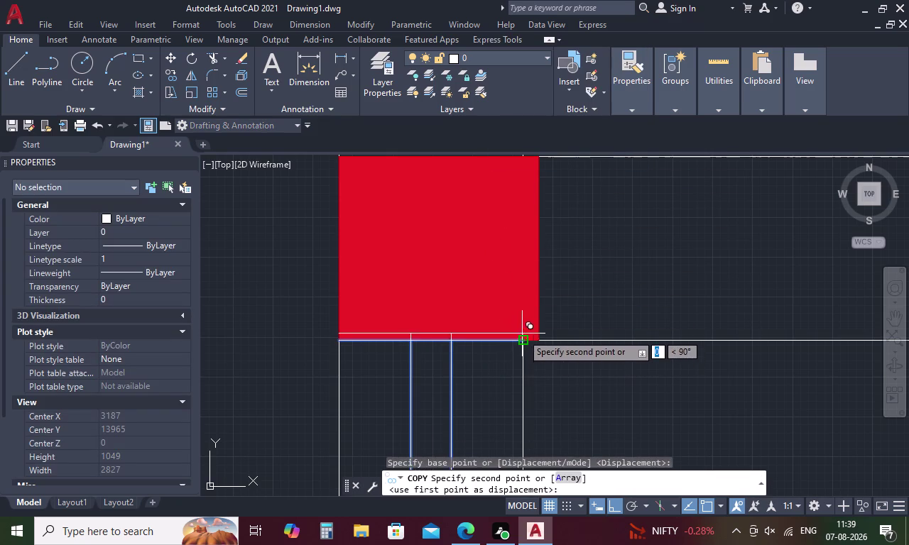
scroll(down, 3)
middle_drag(515, 394, 517, 201)
middle_drag(562, 451, 562, 443)
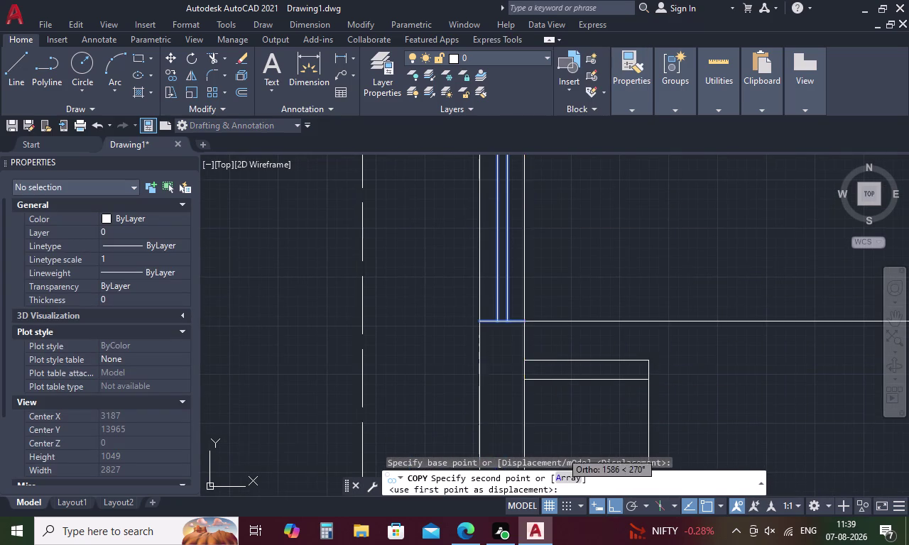
middle_drag(561, 443, 561, 256)
scroll(down, 3)
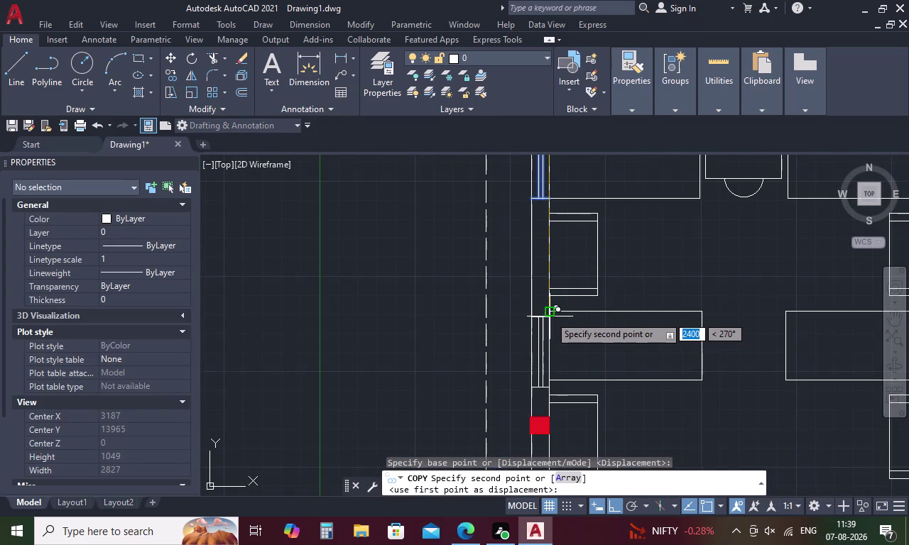
scroll(up, 3)
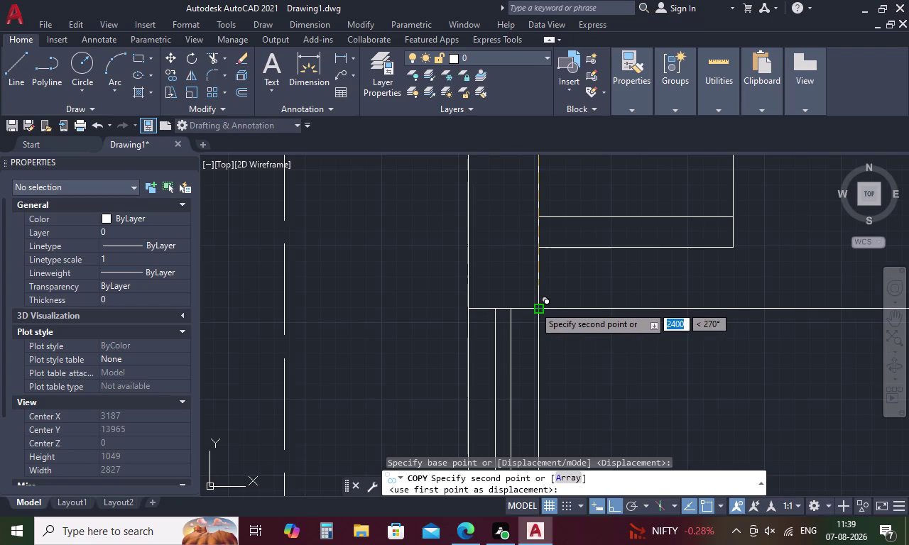
click(534, 306)
Place another copy of the lines at a further column corner.
scroll(down, 3)
middle_drag(535, 386, 523, 264)
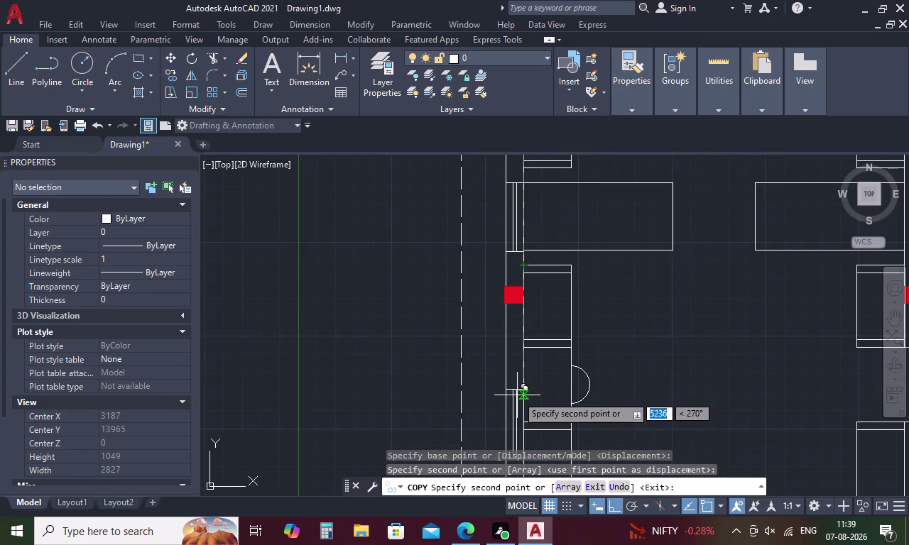
middle_drag(517, 386, 501, 256)
middle_drag(499, 354, 489, 253)
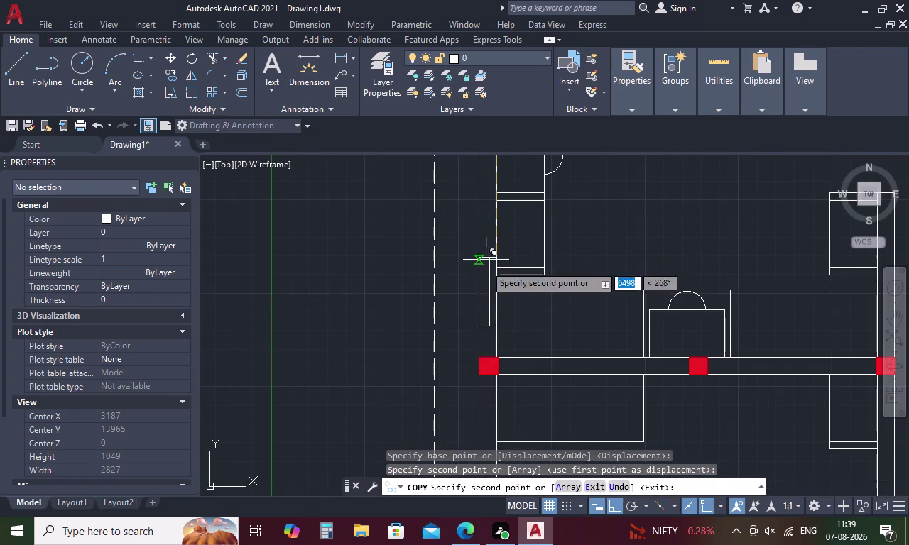
scroll(up, 3)
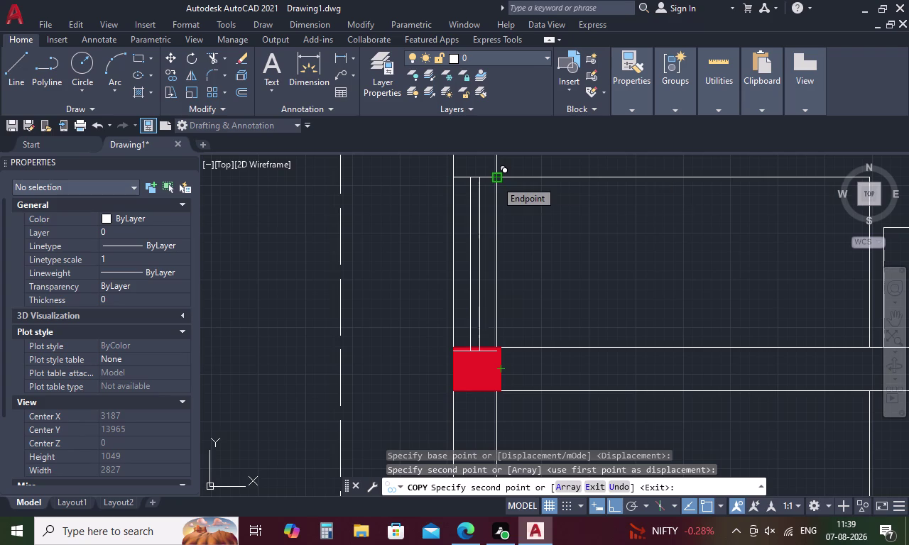
scroll(up, 3)
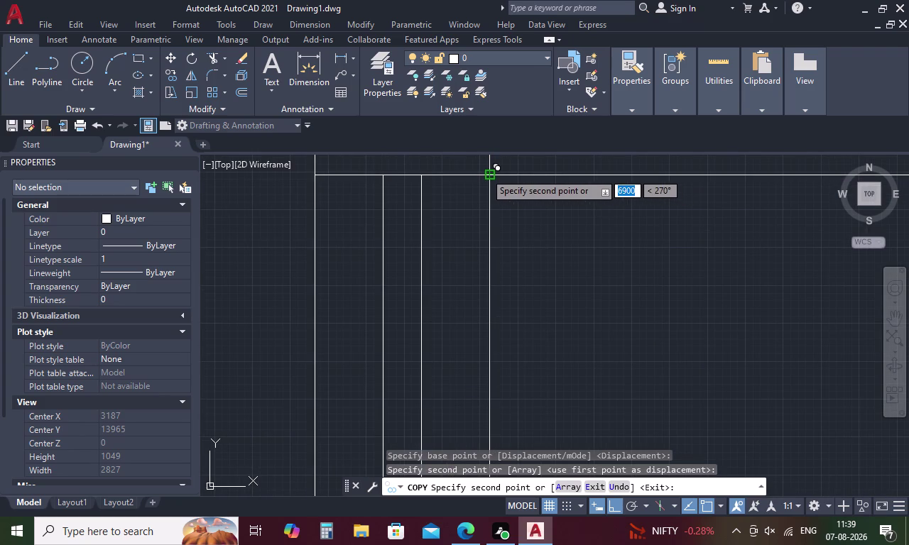
click(485, 173)
Pan along the left wall toward the lower column with the copy still active.
scroll(down, 3)
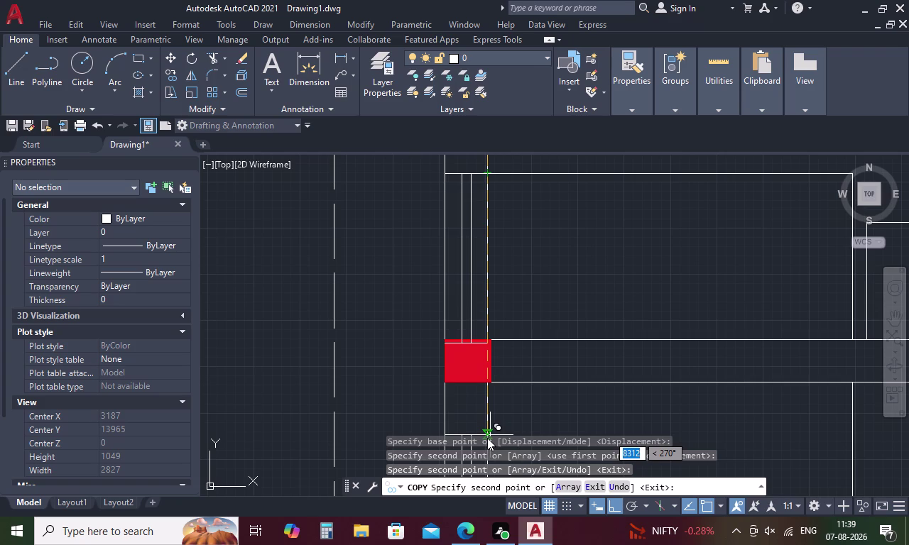
scroll(down, 3)
scroll(down, 3)
scroll(down, 3)
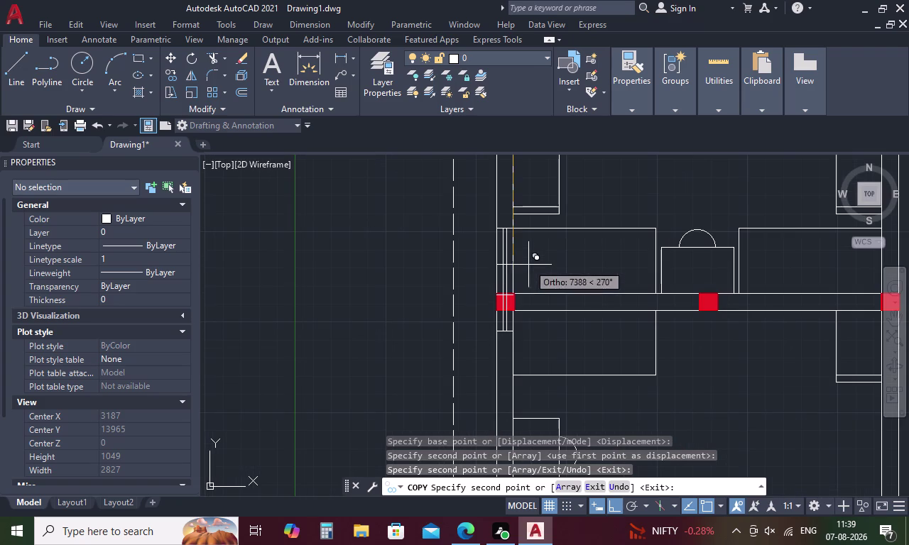
middle_drag(514, 267, 515, 335)
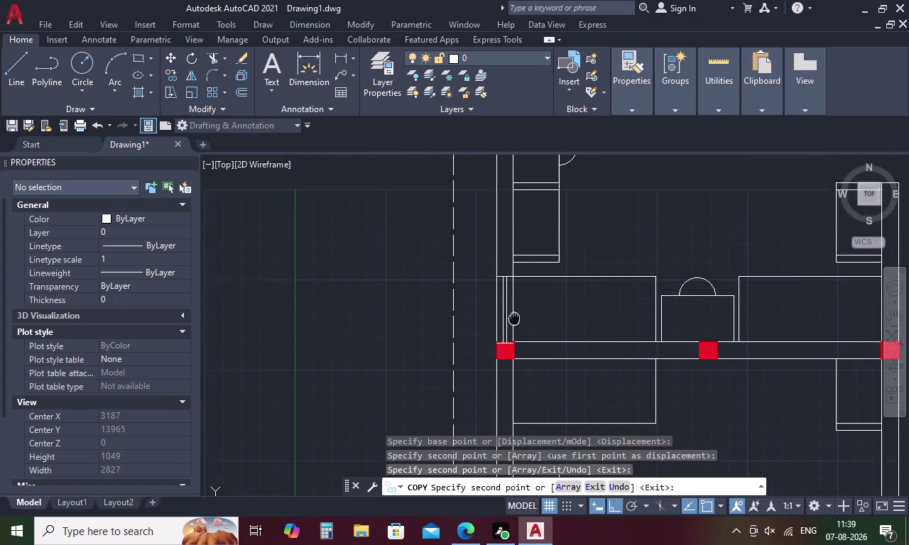
middle_drag(514, 335, 513, 356)
middle_drag(511, 287, 517, 429)
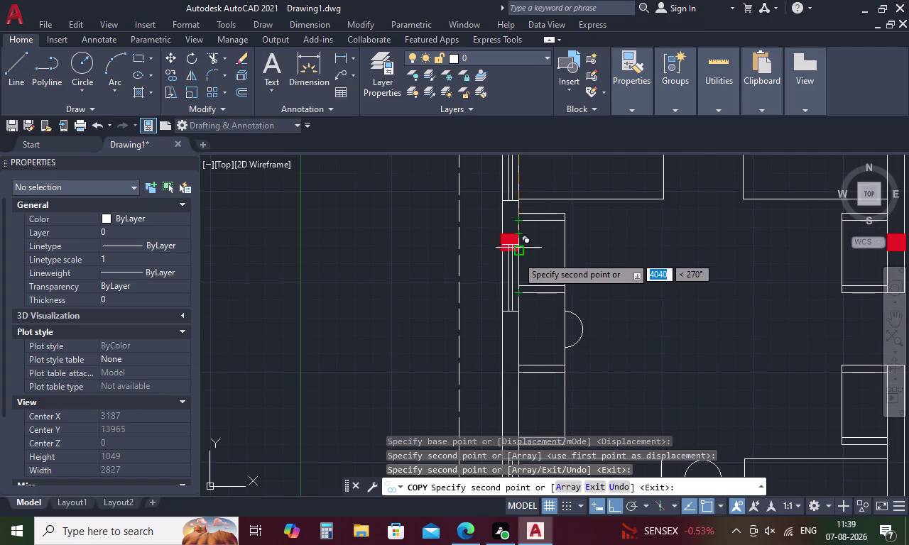
middle_drag(522, 238, 517, 383)
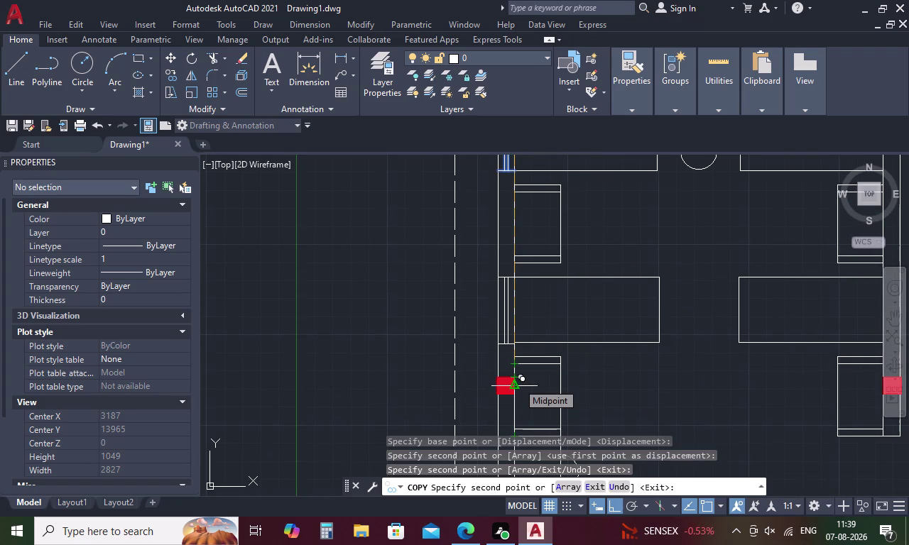
middle_drag(559, 288, 563, 367)
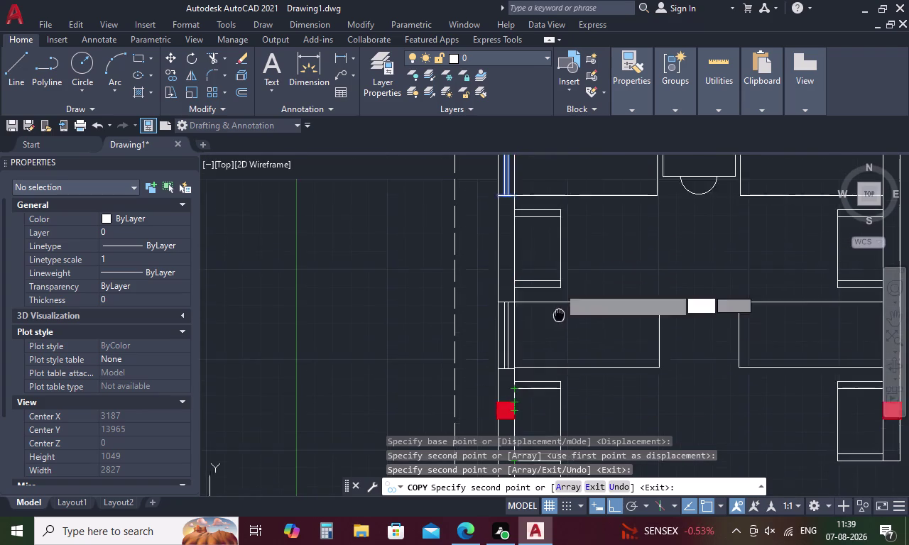
middle_drag(562, 367, 580, 463)
scroll(up, 3)
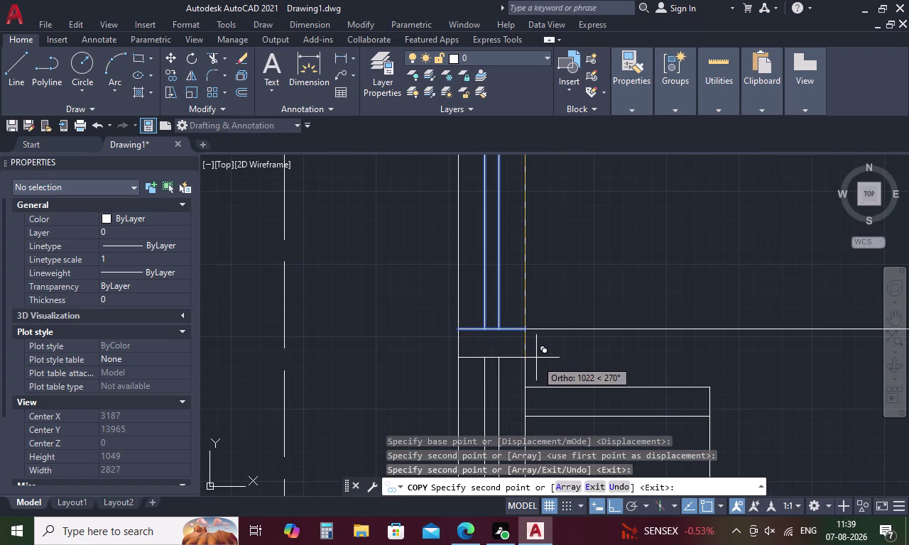
scroll(down, 3)
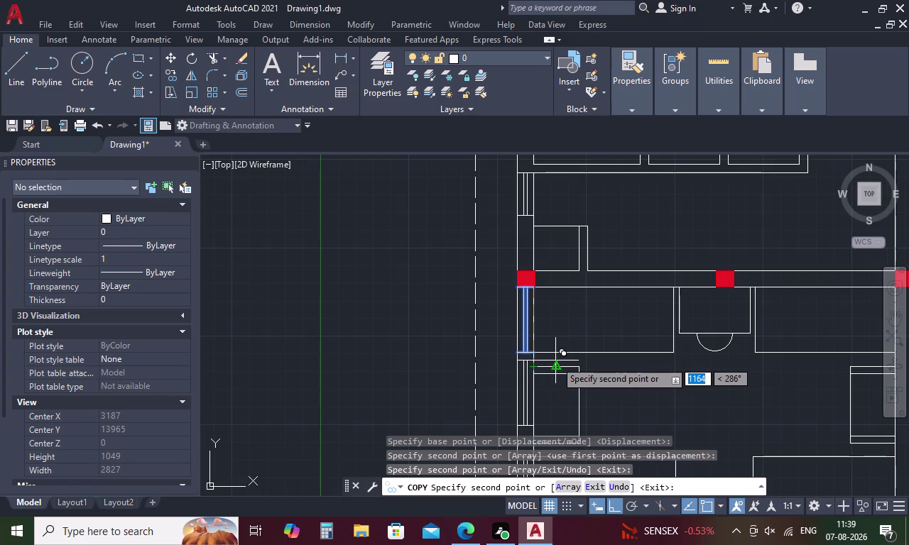
Cancel the copy and undo eight recent copy, line, erase and offset edits.
key(Escape)
key(ctrl+z)
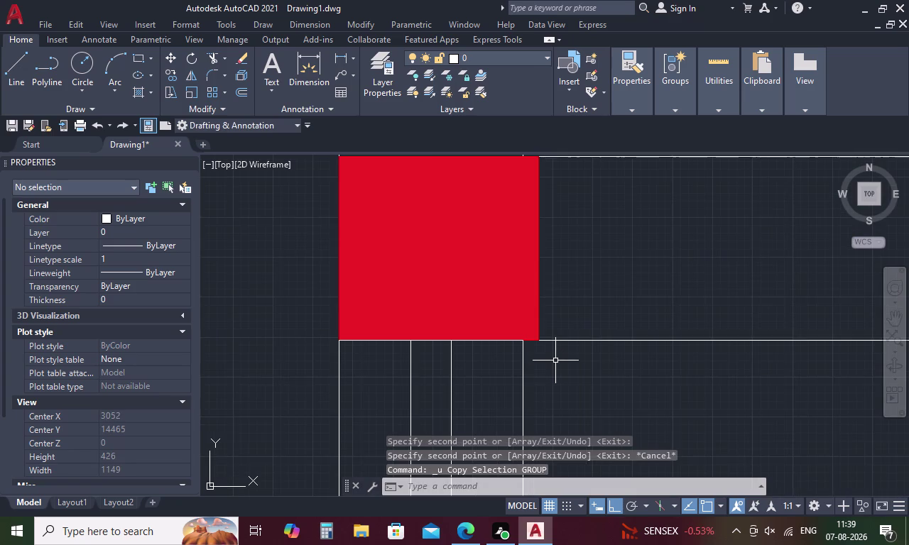
key(ctrl+z)
key(ctrl+z)
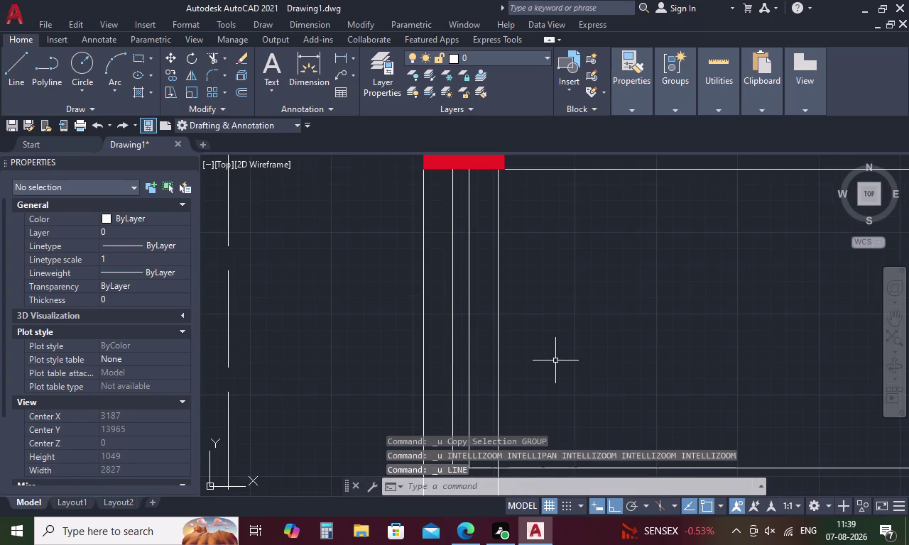
key(ctrl+z)
key(ctrl+z)
key(ctrl+z)
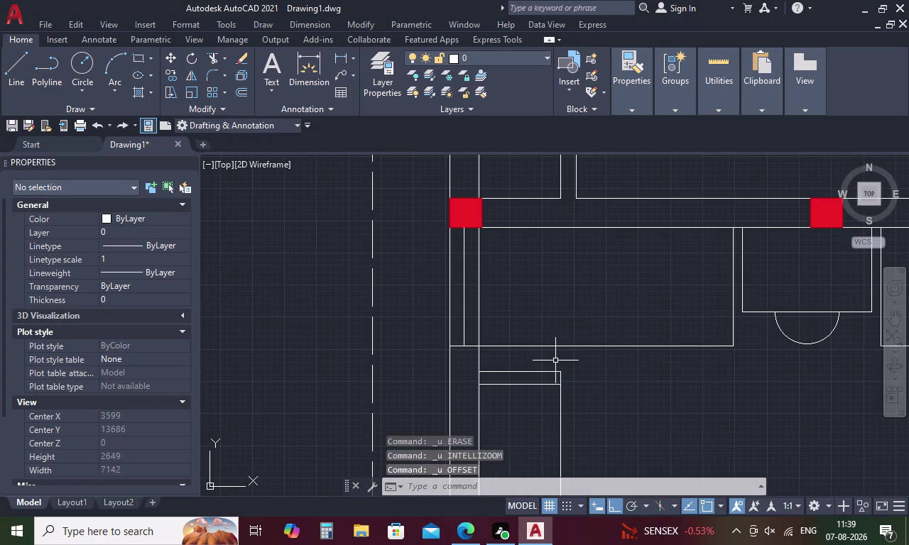
key(ctrl+z)
key(ctrl+z)
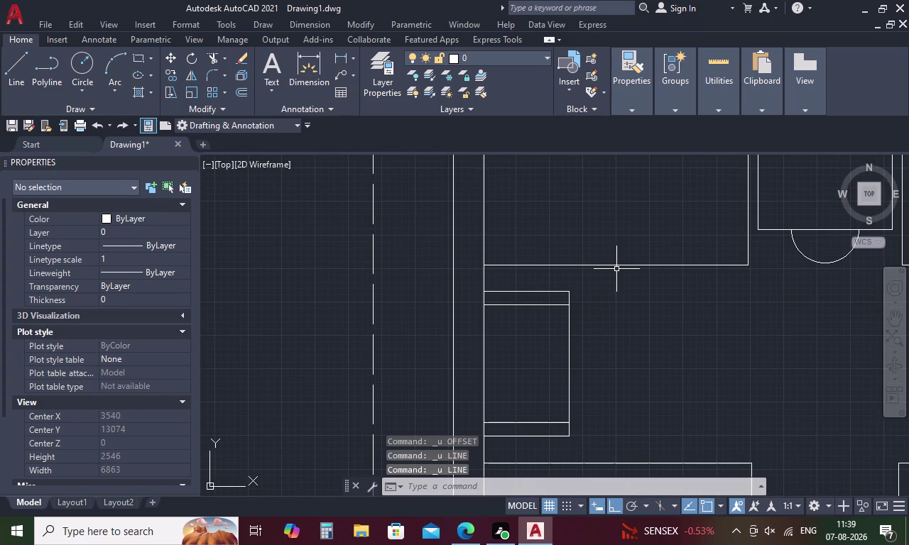
scroll(down, 3)
middle_drag(616, 263, 615, 297)
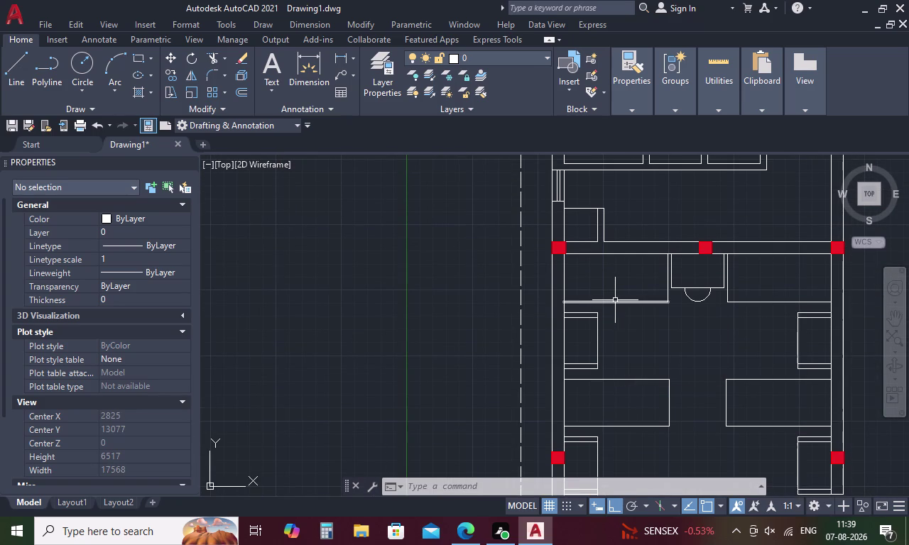
Delete the line between columns and draw a wall line tracked 900 from the door corner.
click(619, 302)
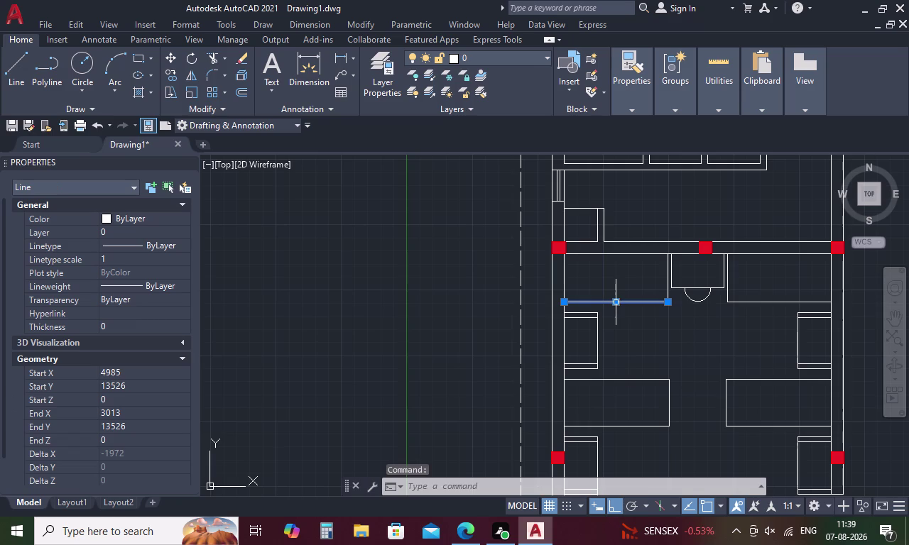
key(Delete)
key(l)
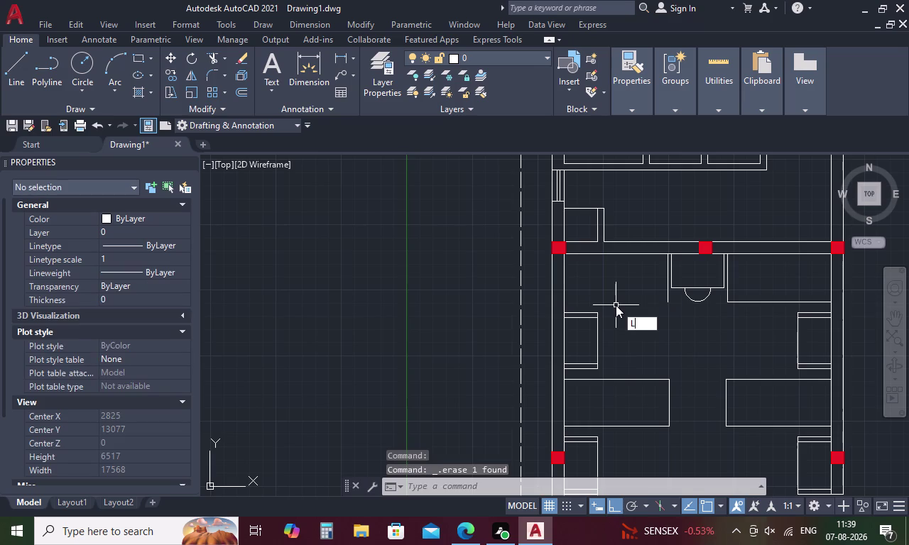
key(Return)
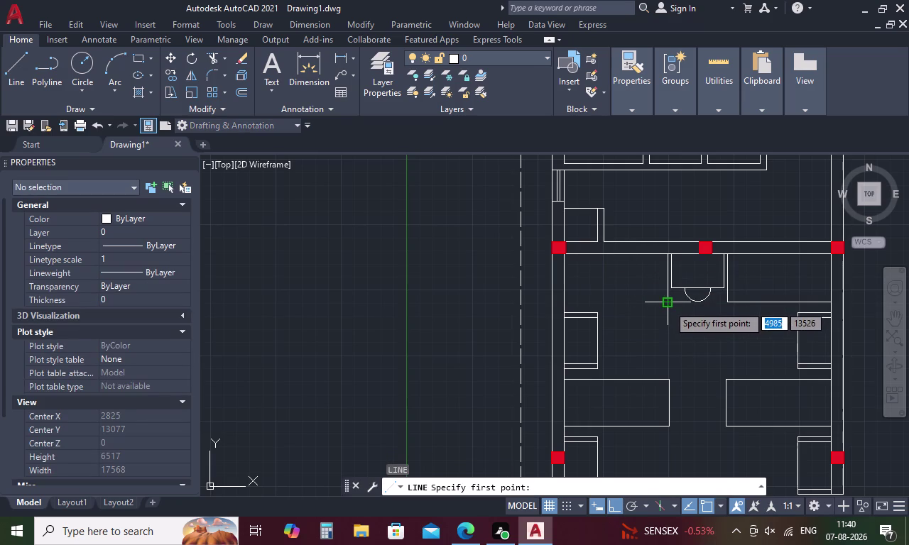
key(t)
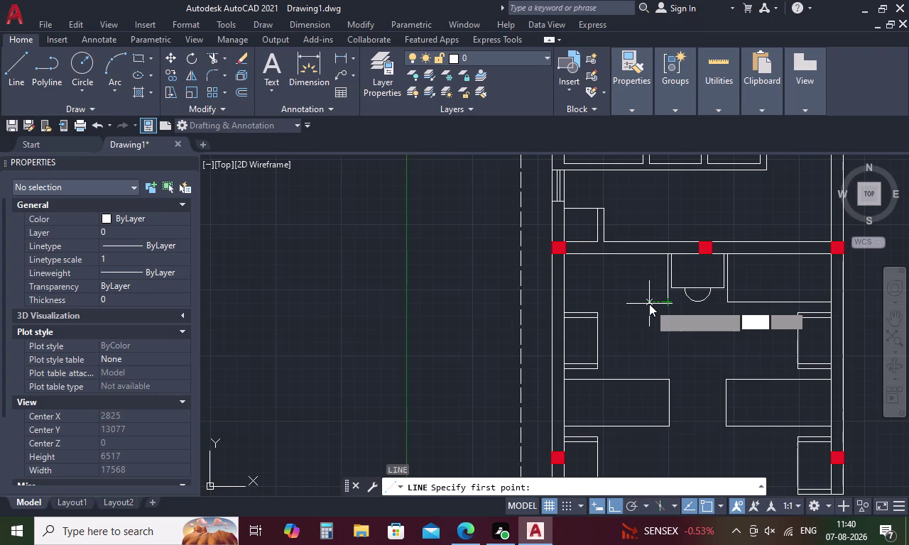
text(K)
key(space)
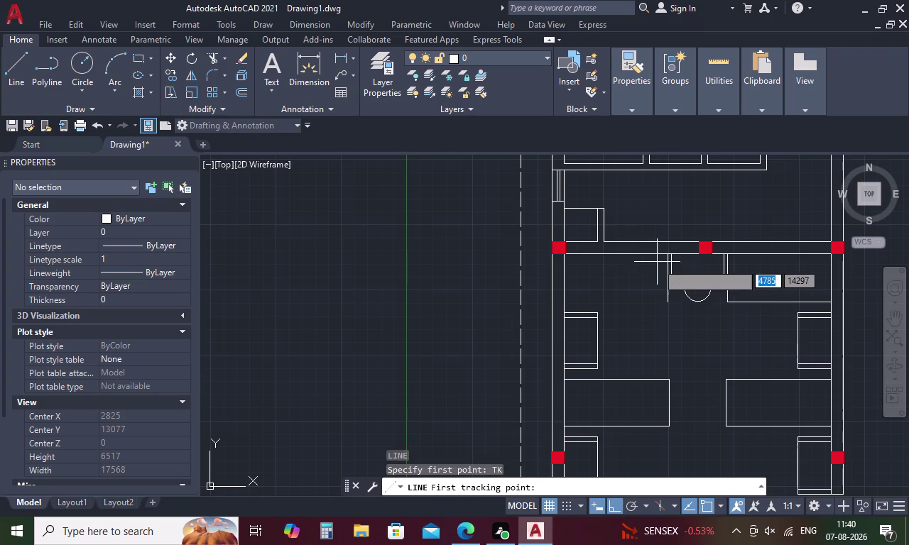
click(668, 258)
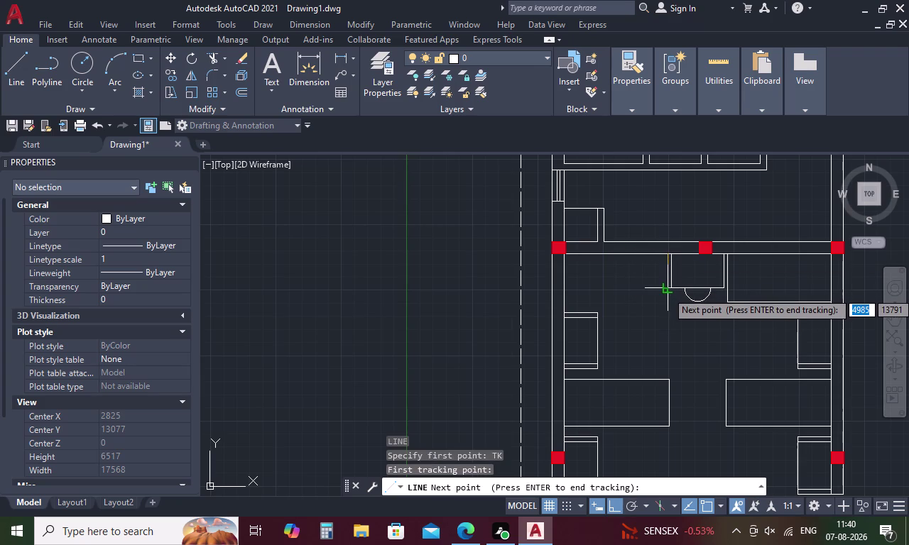
text(900)
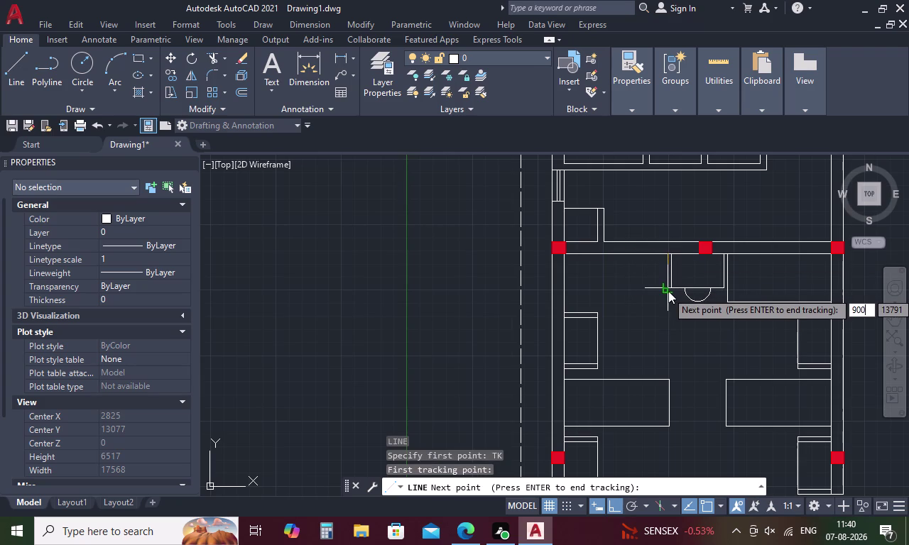
key(space)
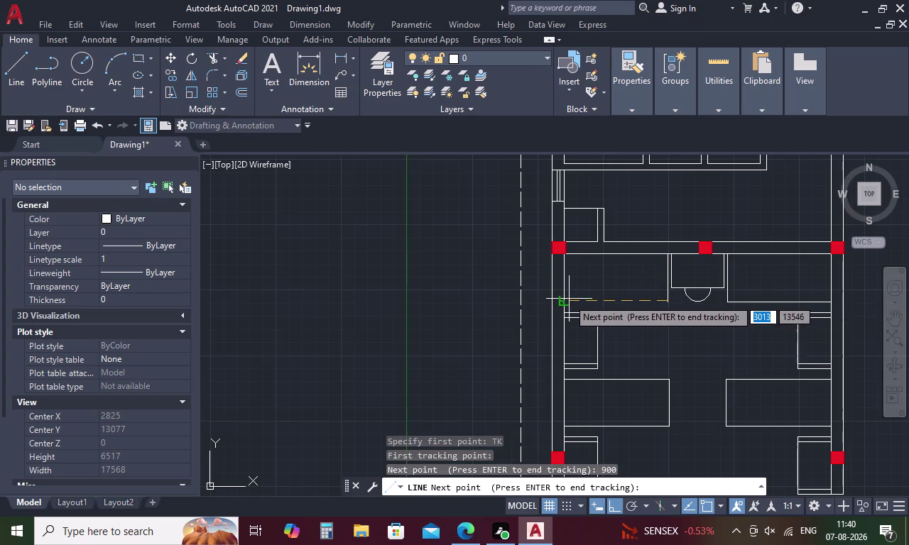
key(space)
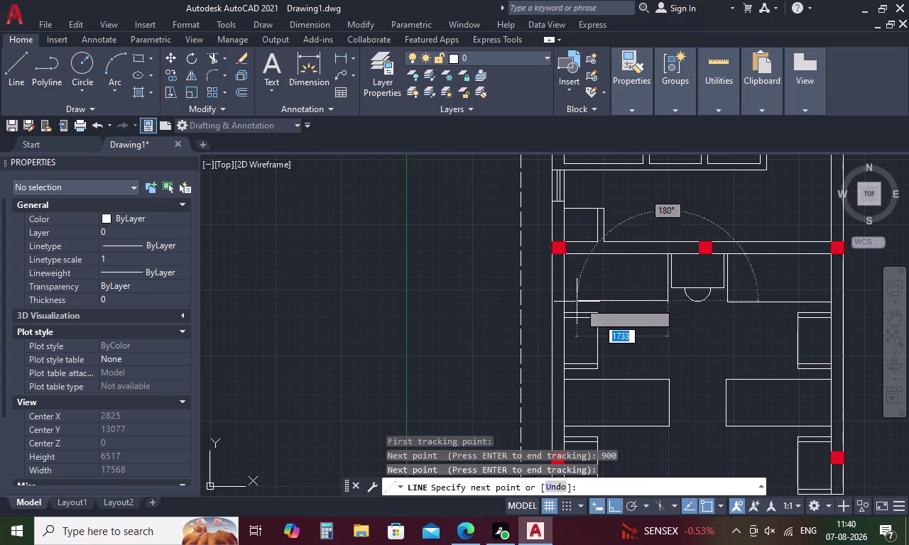
click(564, 305)
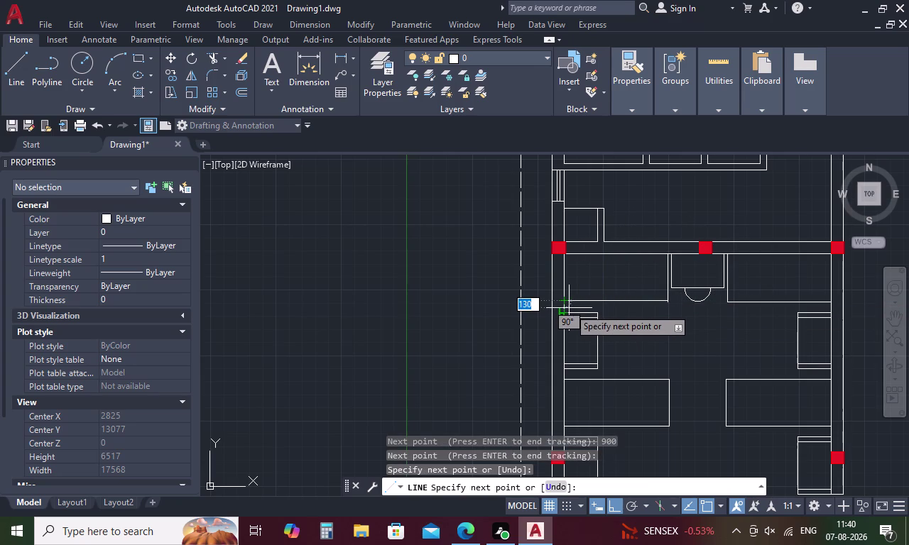
key(Escape)
Trim the overshooting end of the new wall line.
text(TR)
key(space)
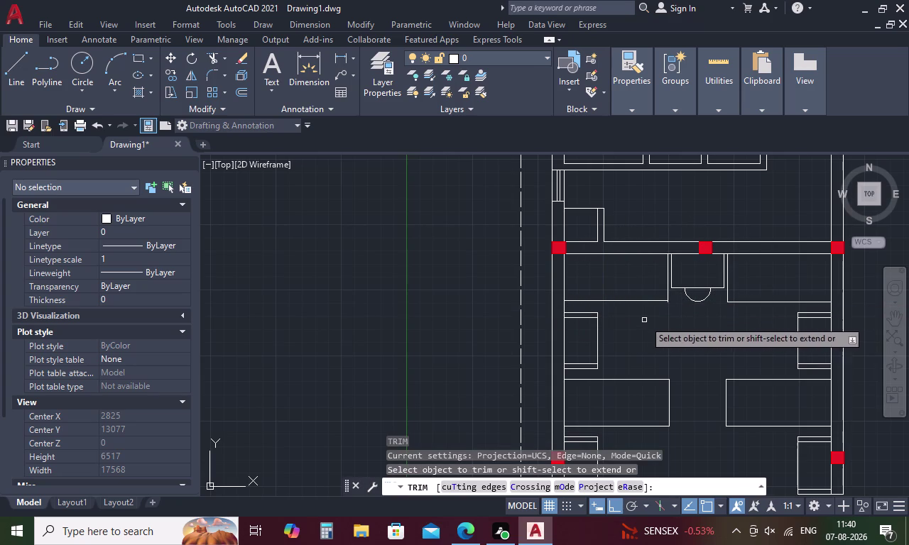
scroll(up, 3)
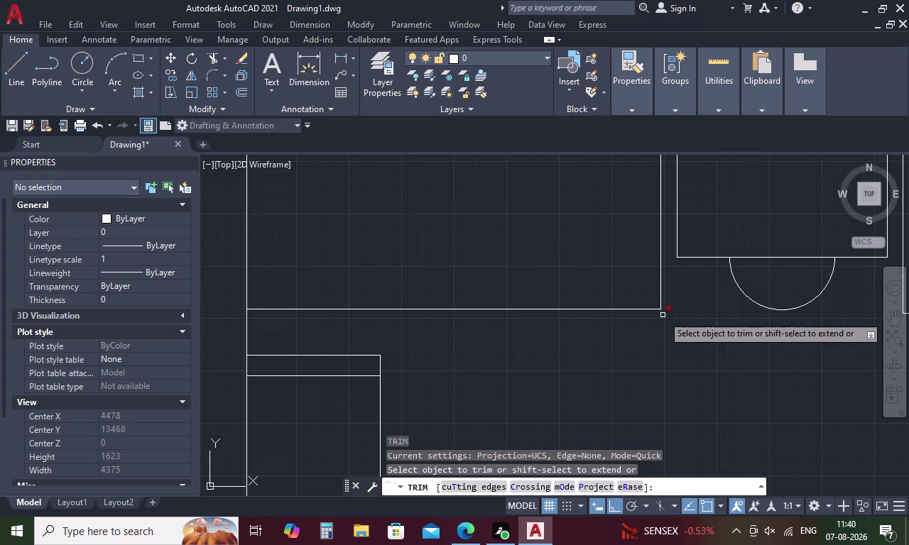
click(662, 315)
scroll(down, 3)
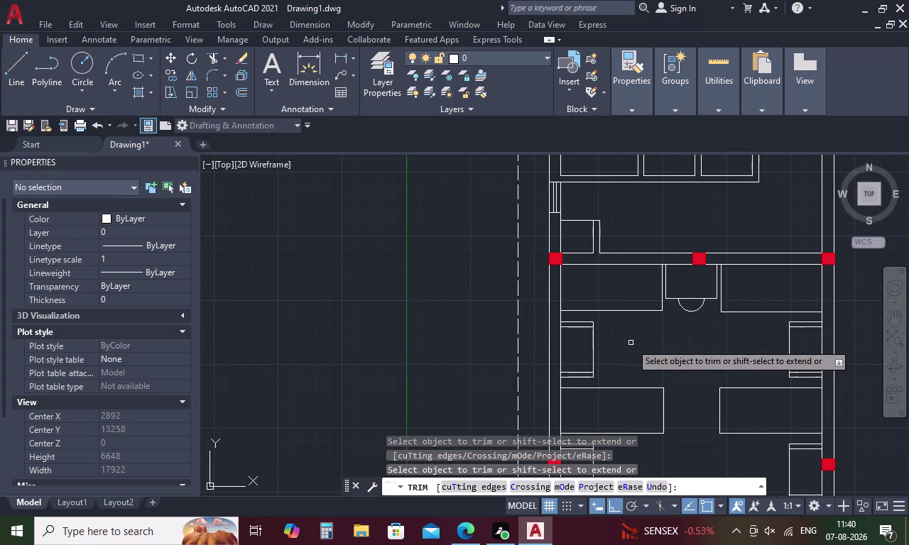
key(Escape)
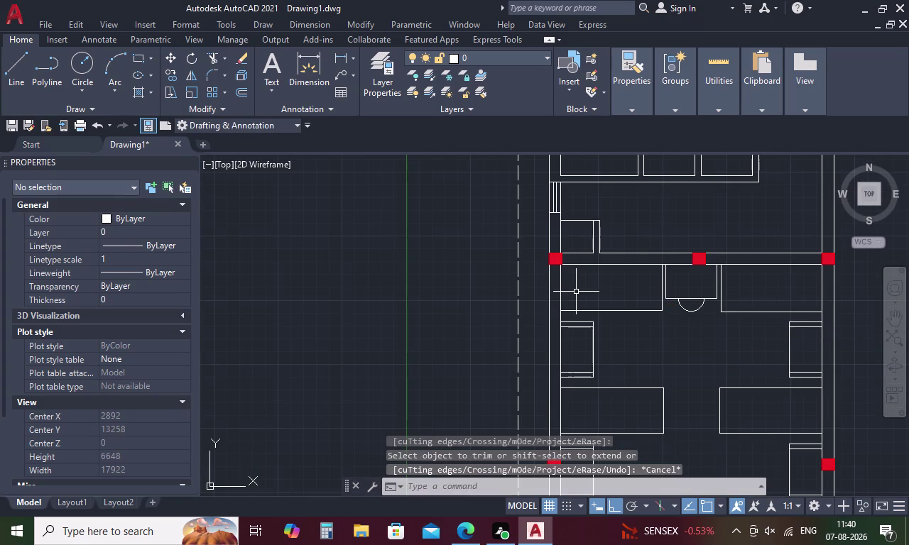
Draw a line along the red column's bottom edge from its lower-right corner.
text(L)
key(space)
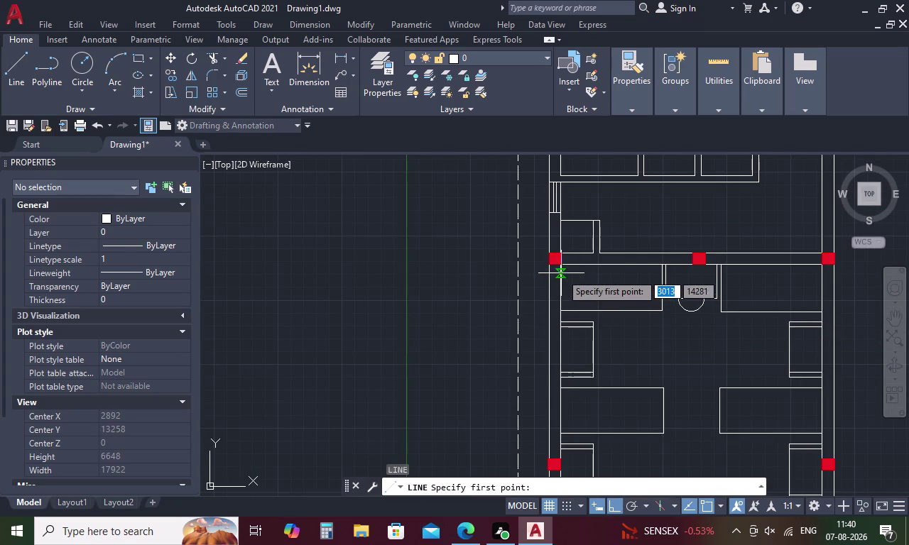
scroll(up, 3)
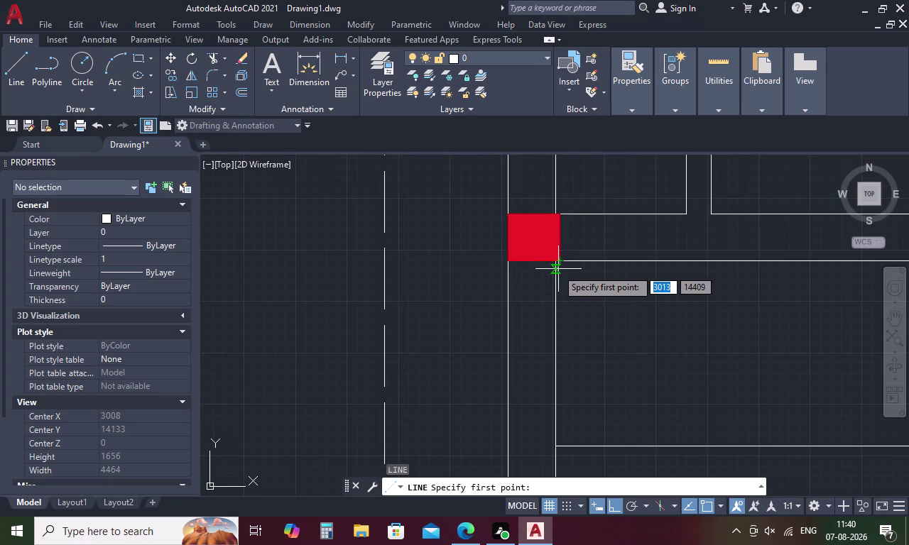
scroll(up, 3)
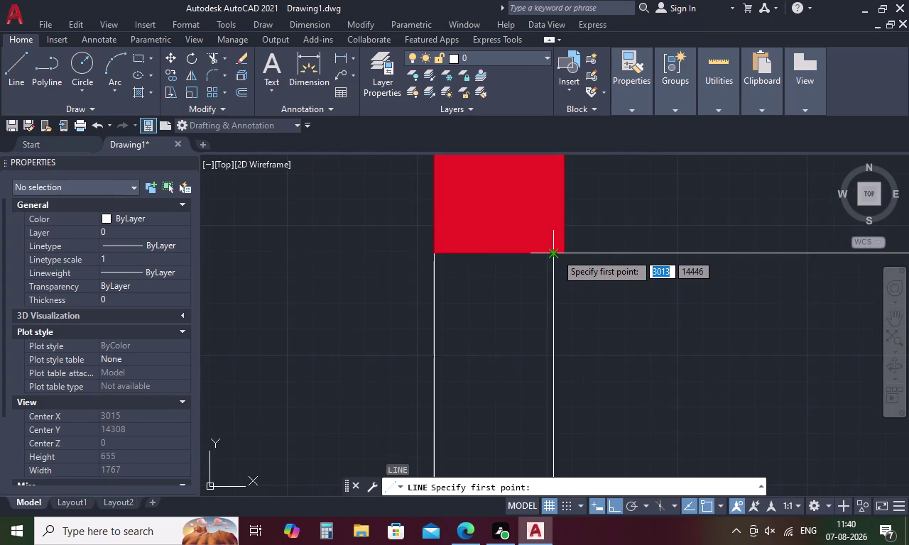
click(557, 253)
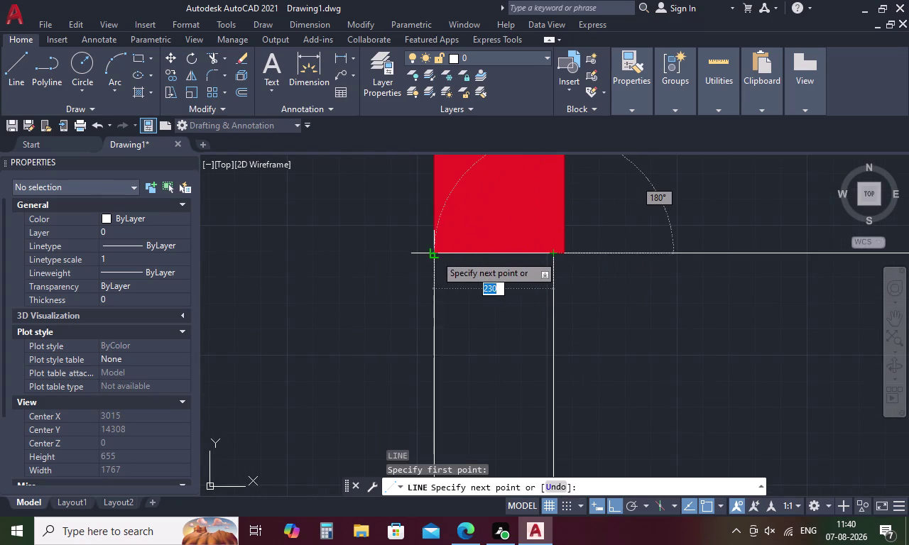
click(435, 255)
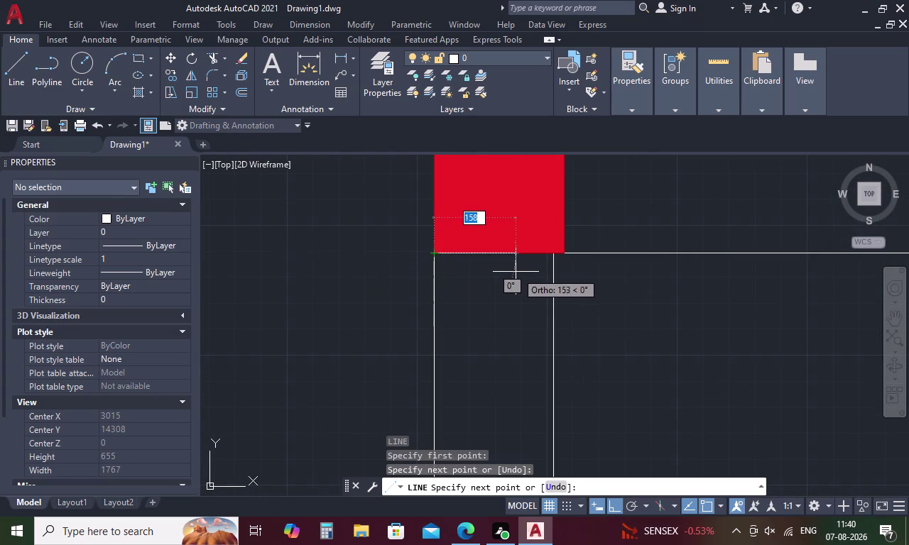
key(Escape)
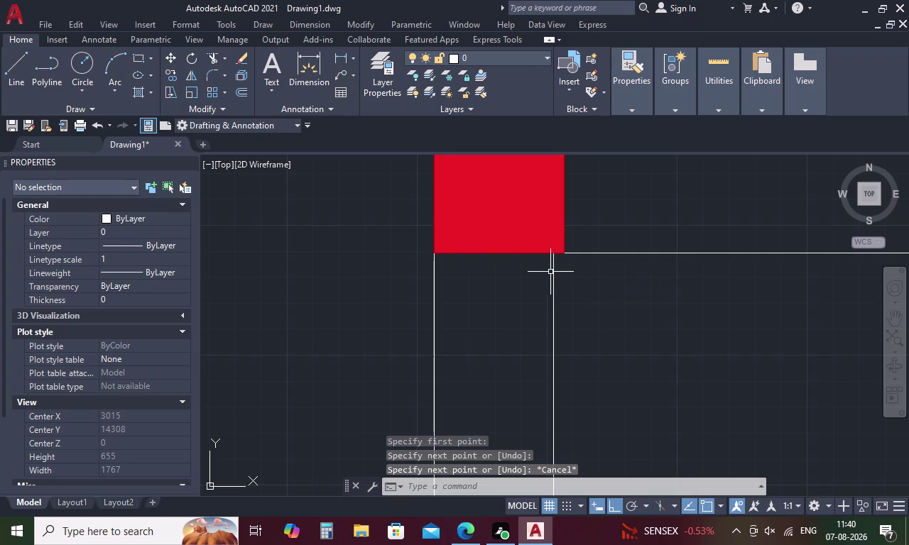
Restart the LINE command and pan down the left wall.
scroll(down, 3)
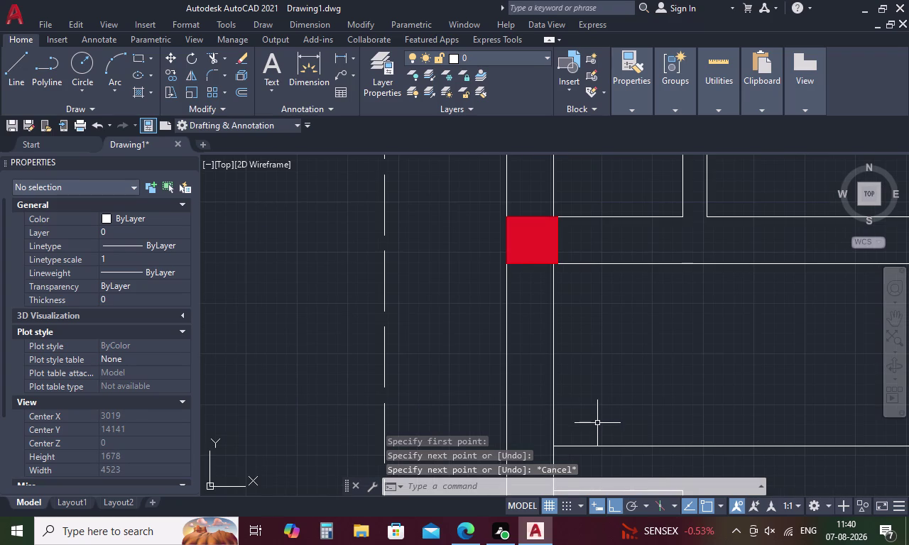
key(Escape)
text(L)
key(space)
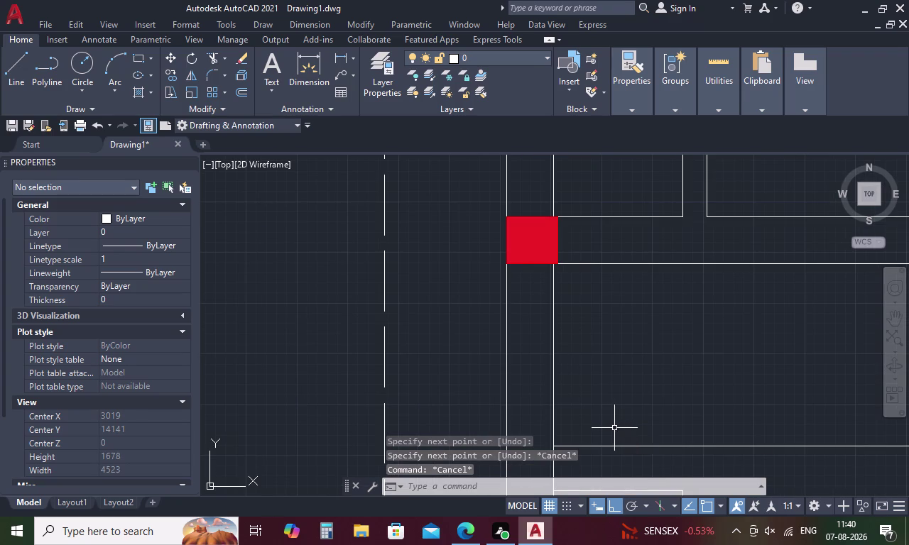
middle_drag(574, 434, 581, 348)
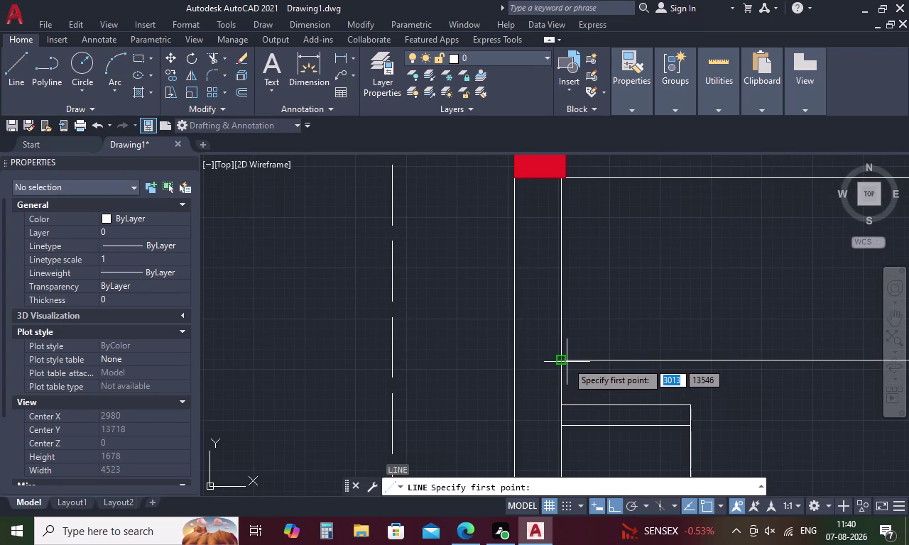
Abandon the line and offset the horizontal wall line 900 upward.
click(558, 362)
click(515, 360)
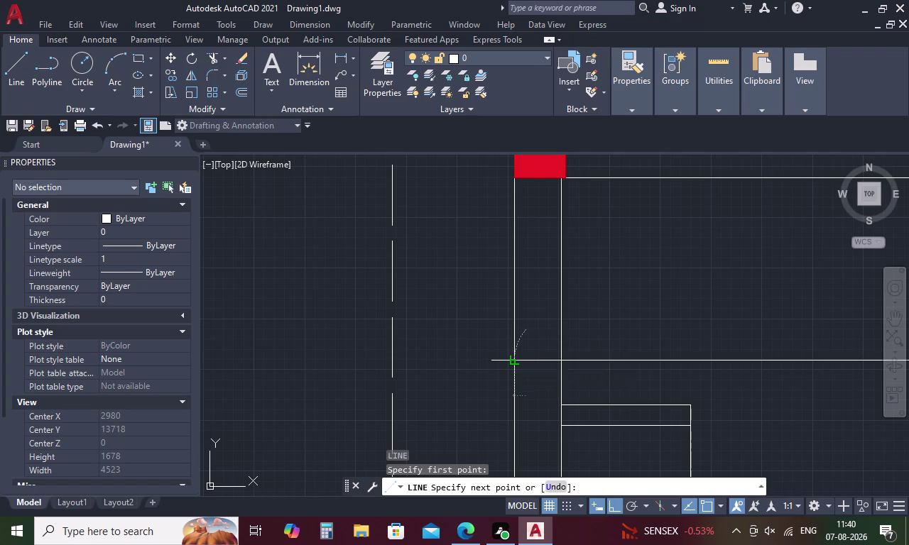
key(Escape)
text(O)
key(space)
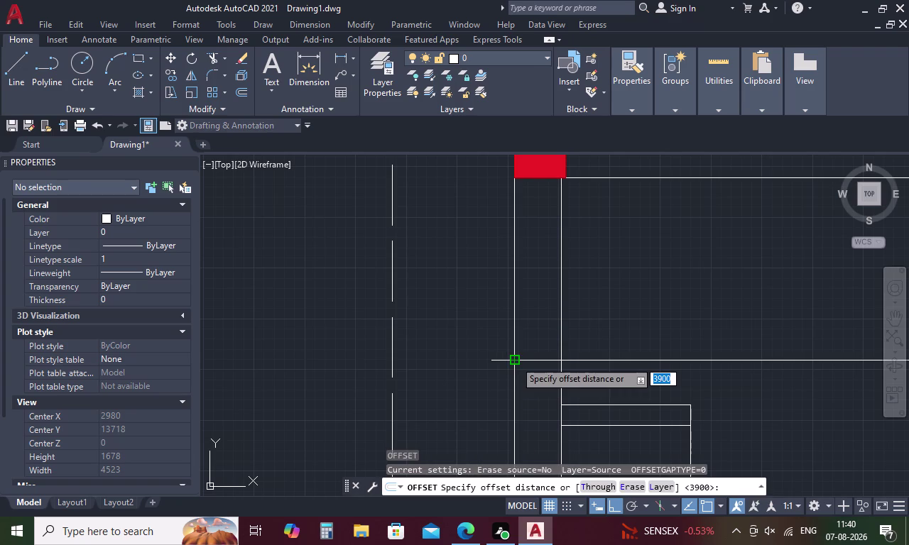
key(9)
text(0)
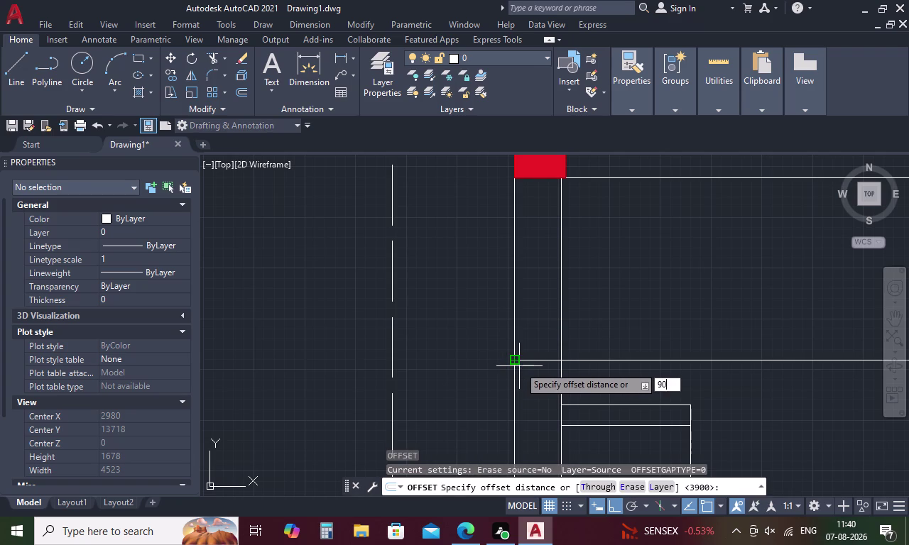
text(0)
key(space)
click(532, 361)
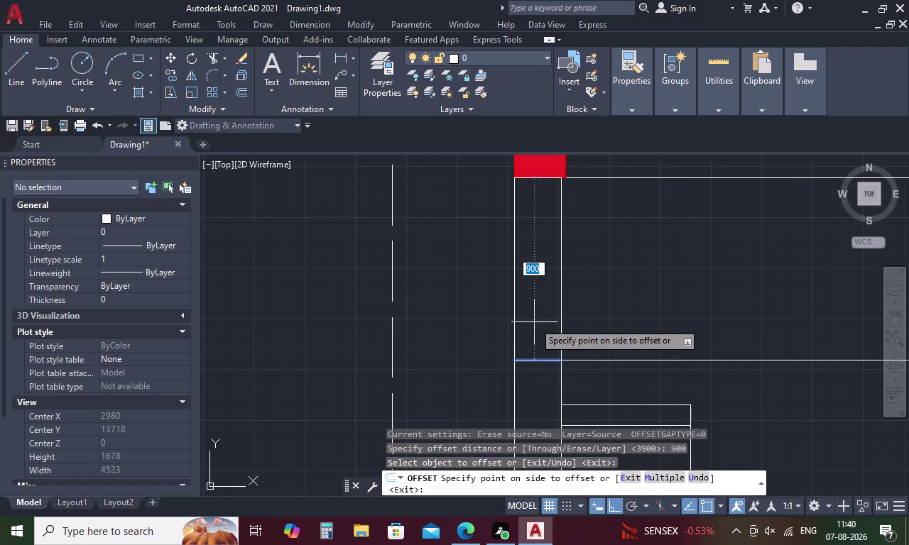
click(535, 318)
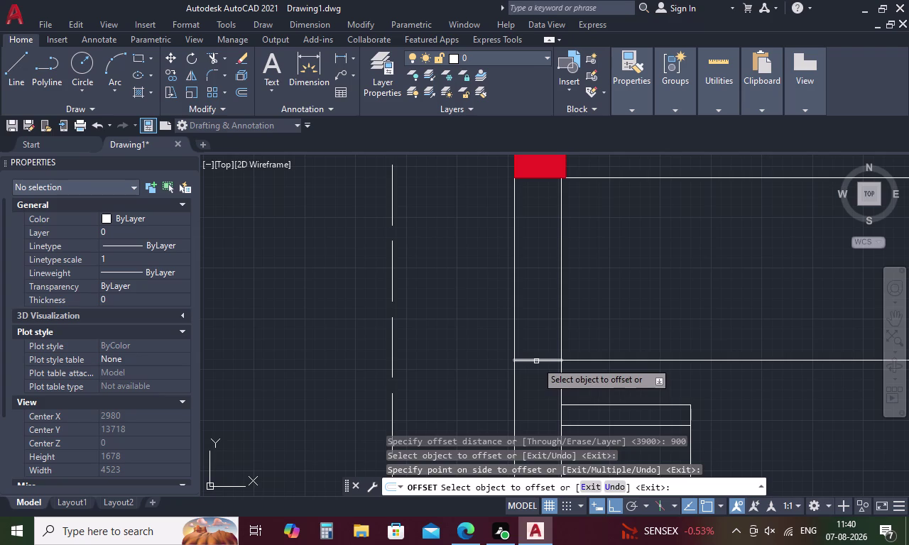
Make further 900 offset copies of the wall line, then select the line under the column.
drag(538, 360, 539, 340)
click(540, 302)
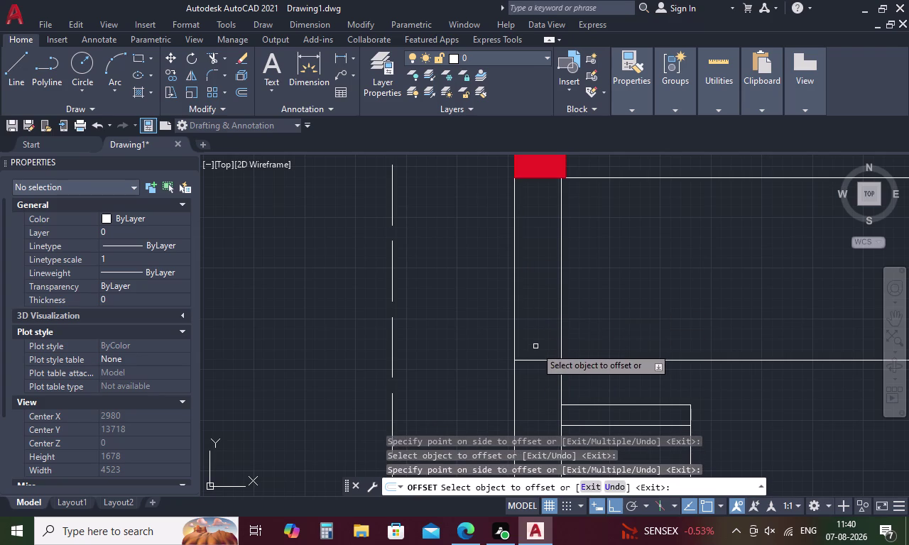
click(534, 361)
click(542, 293)
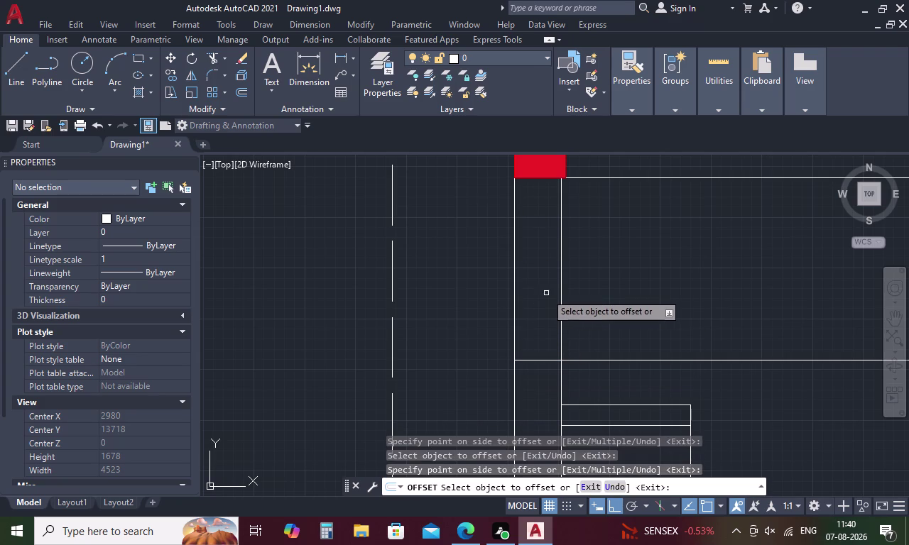
key(Escape)
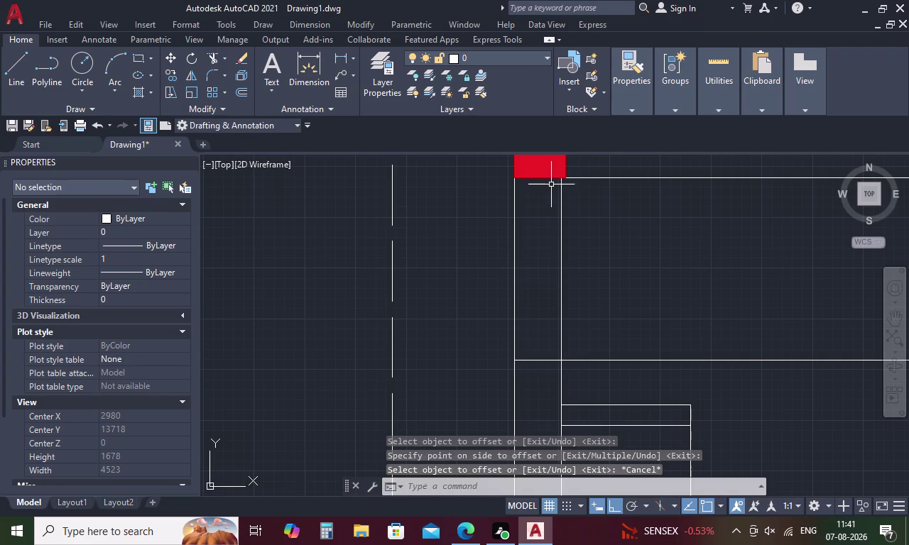
click(539, 178)
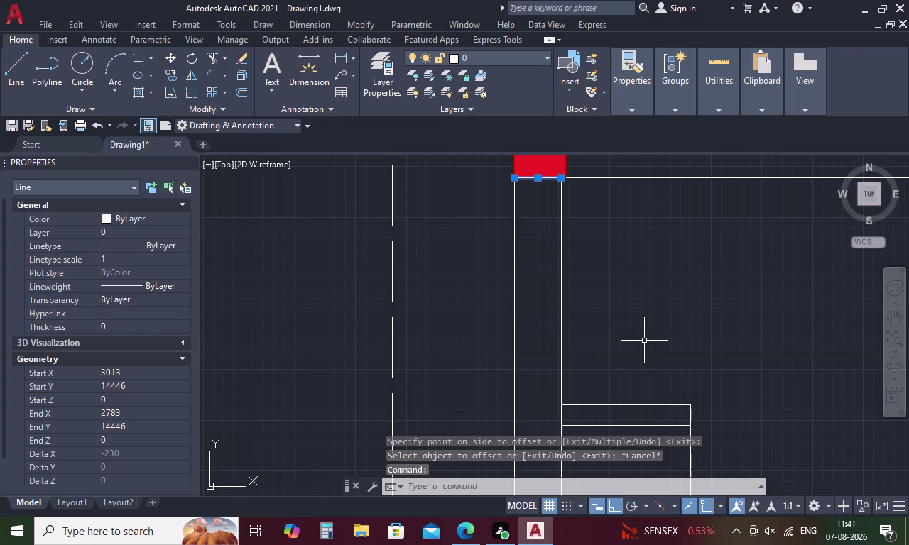
Draw a vertical line from under the red column down to the wall line.
key(Escape)
key(l)
key(space)
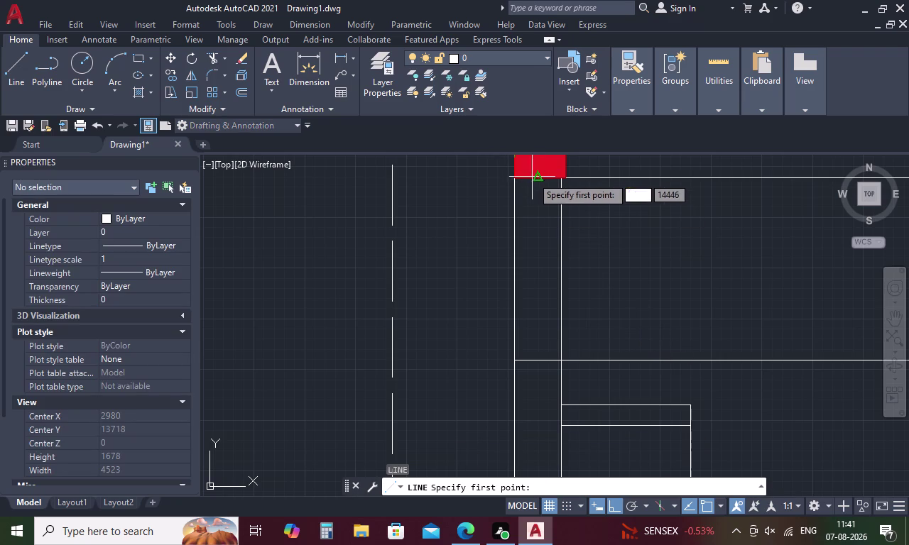
click(534, 176)
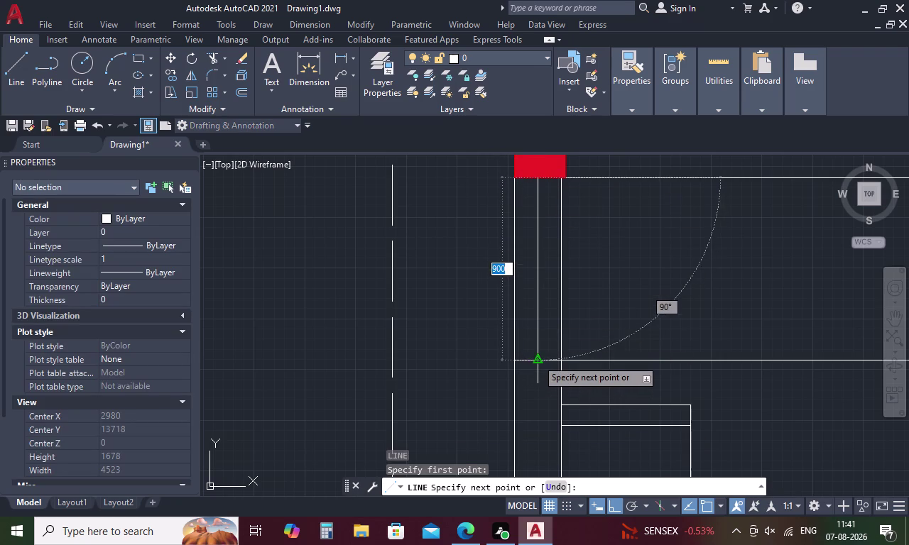
click(537, 360)
key(Escape)
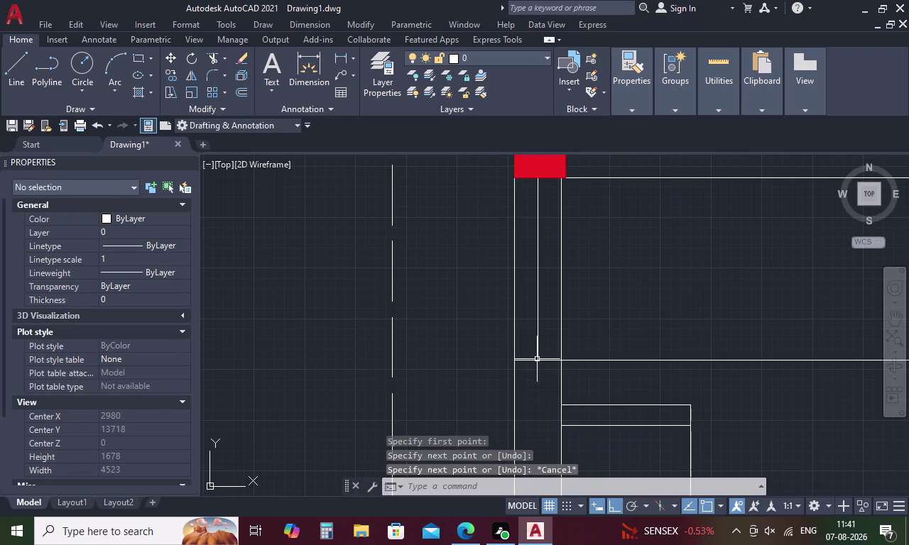
text(25.)
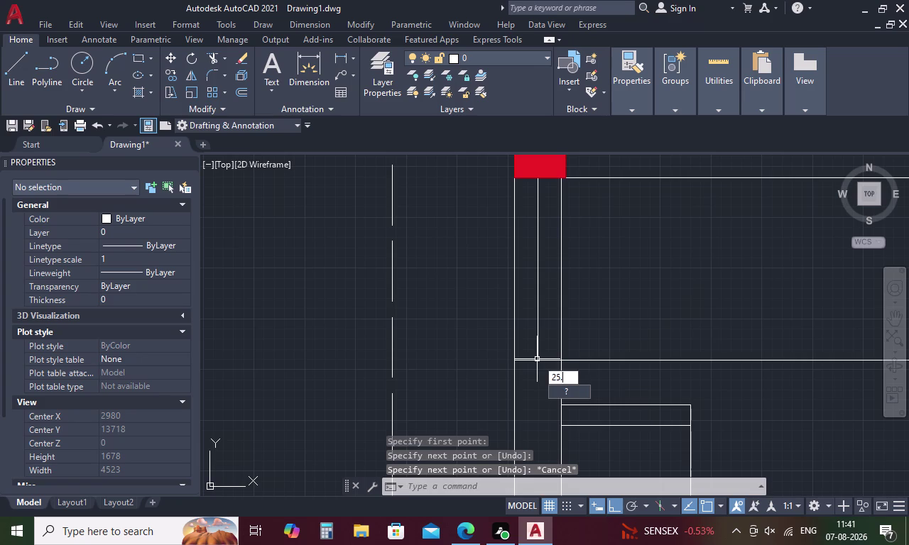
text(4)
key(space)
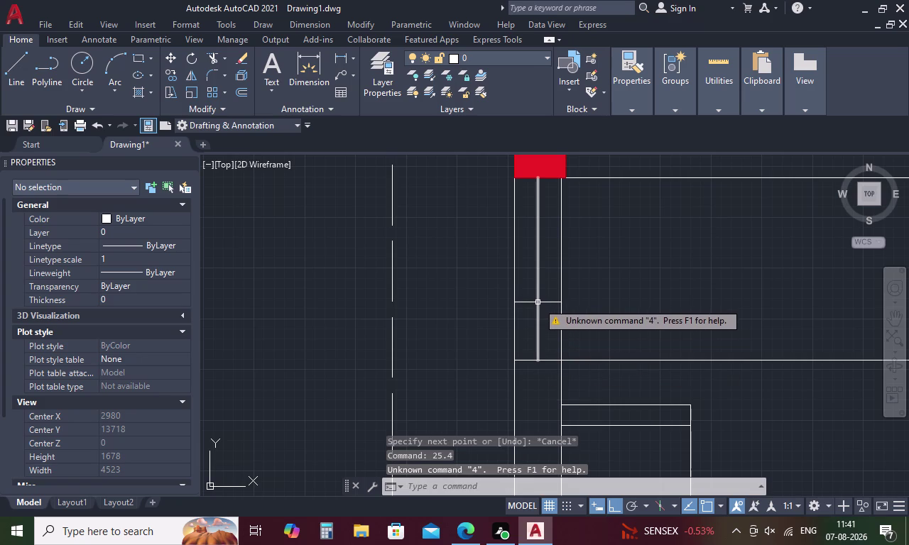
key(Escape)
key(Escape)
Offset the vertical line 25.4 to both sides and select the middle line.
text(O)
key(space)
text(2)
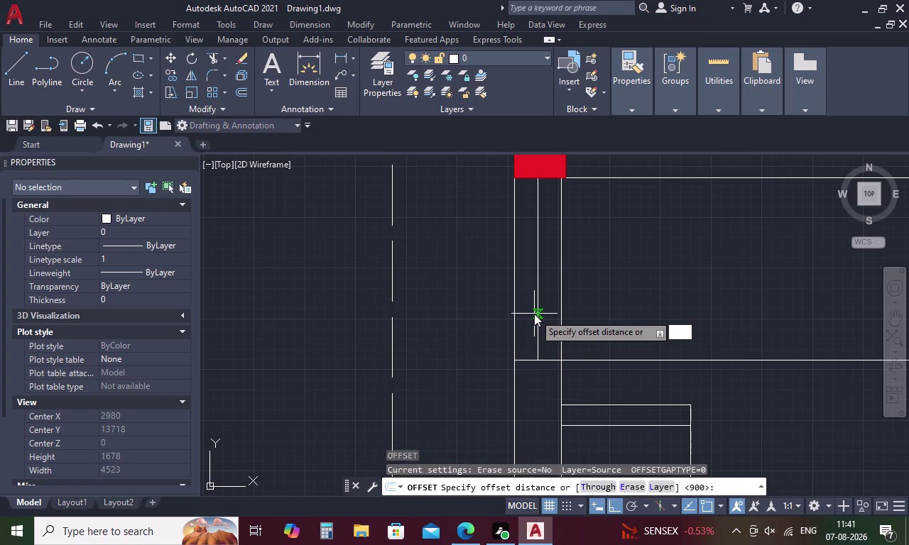
text(5.)
text(4)
key(space)
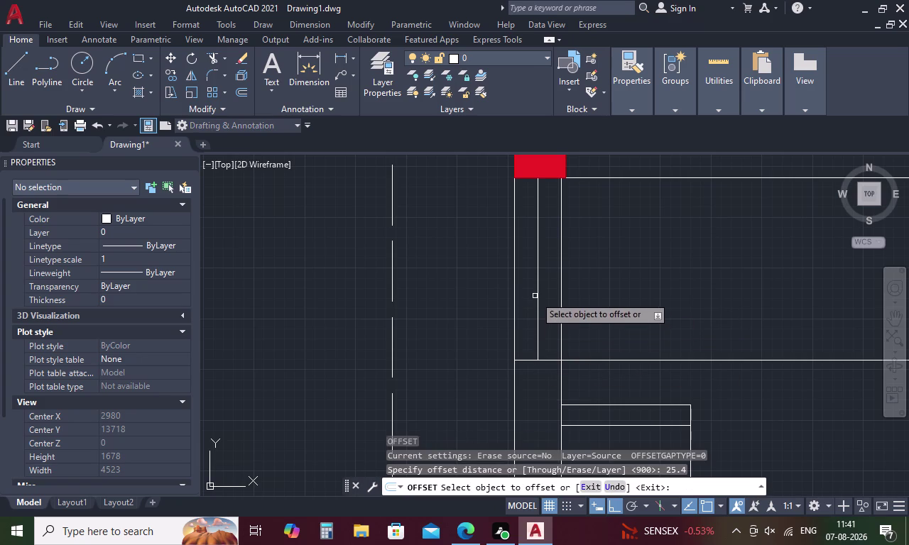
click(537, 290)
click(550, 288)
click(537, 292)
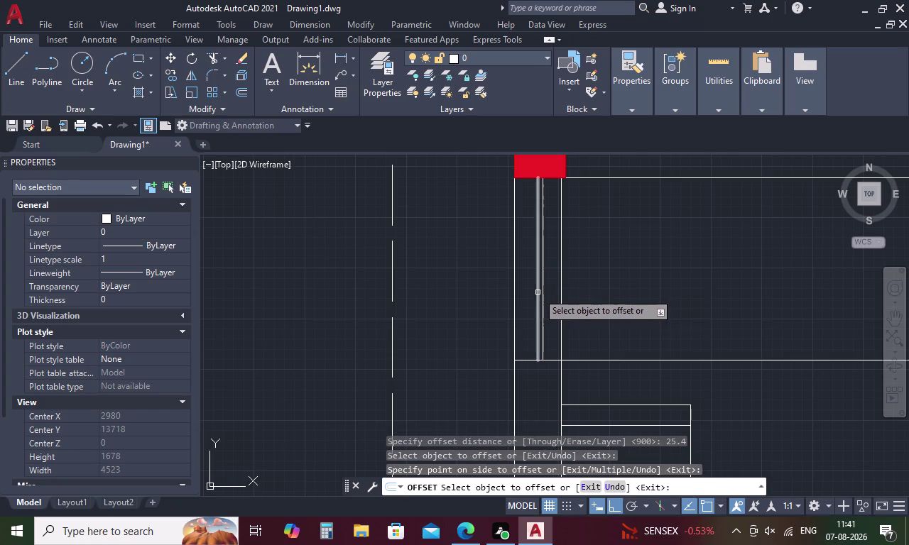
click(529, 295)
key(Escape)
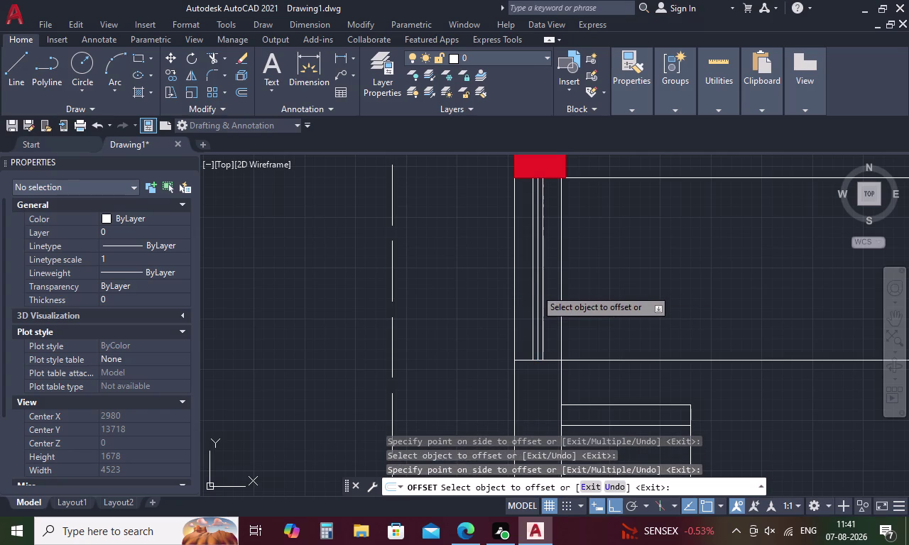
click(536, 288)
Erase the original middle line and select the four thin lines under the red column.
right_click(536, 288)
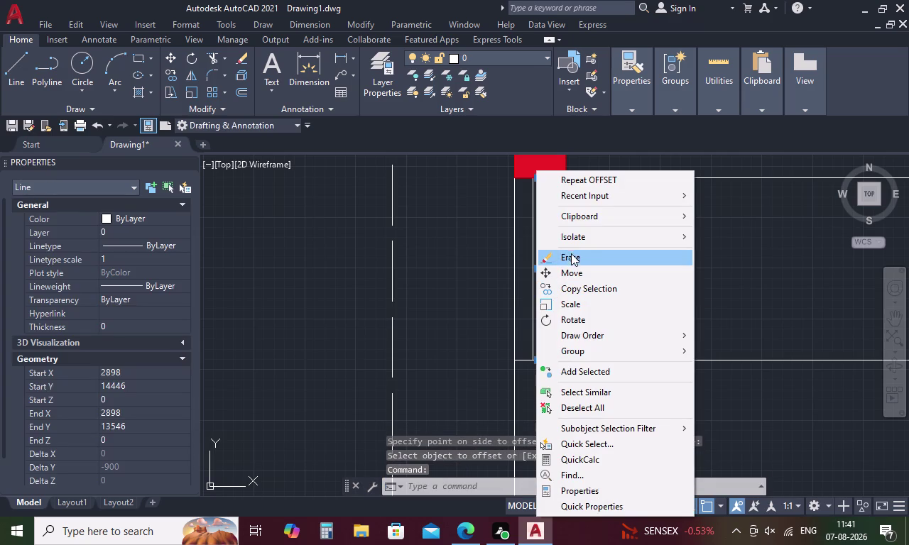
click(573, 258)
drag(554, 252, 524, 291)
scroll(up, 3)
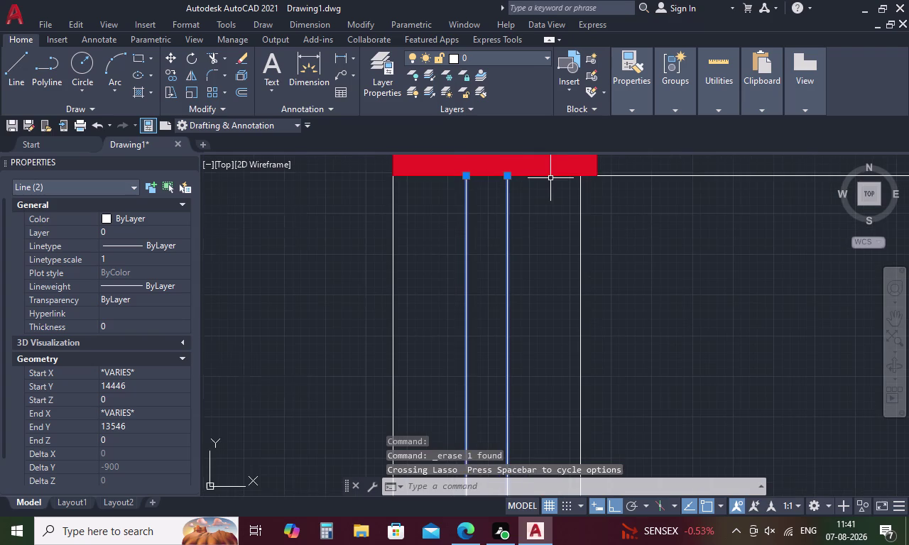
click(554, 176)
scroll(down, 3)
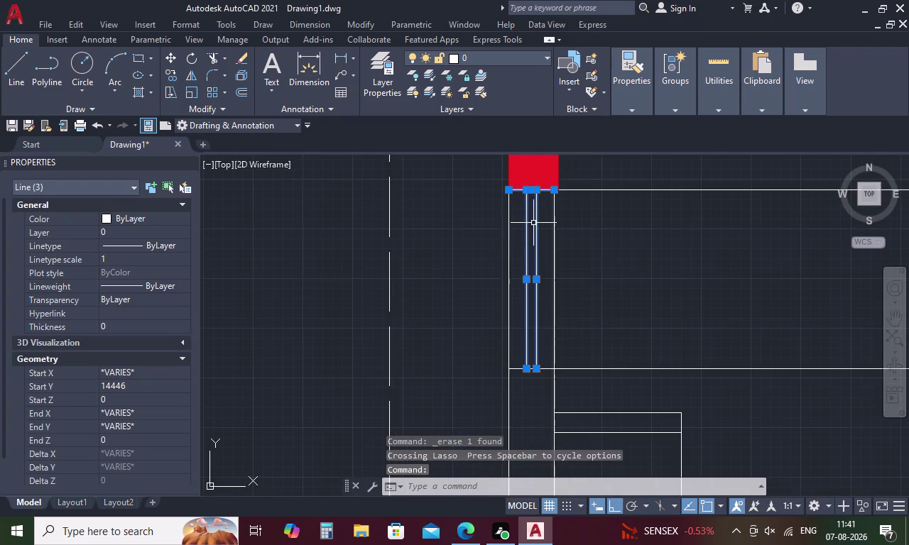
scroll(up, 3)
click(512, 374)
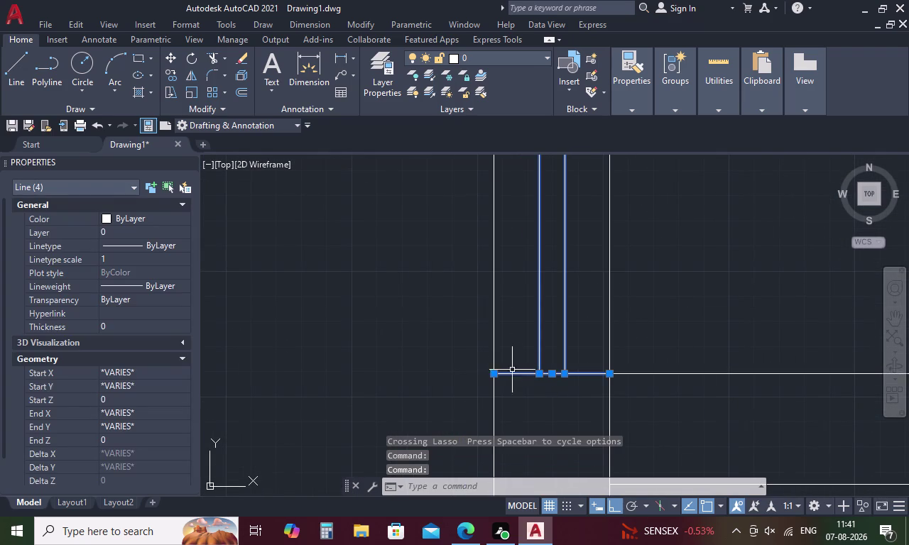
right_click(518, 342)
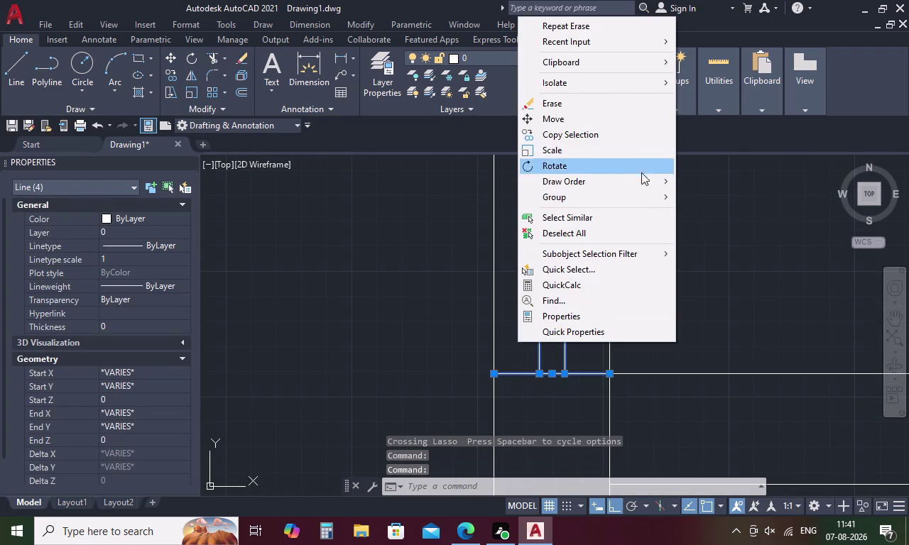
Copy the thin lines from the column corner to the next two columns down.
click(622, 140)
scroll(down, 3)
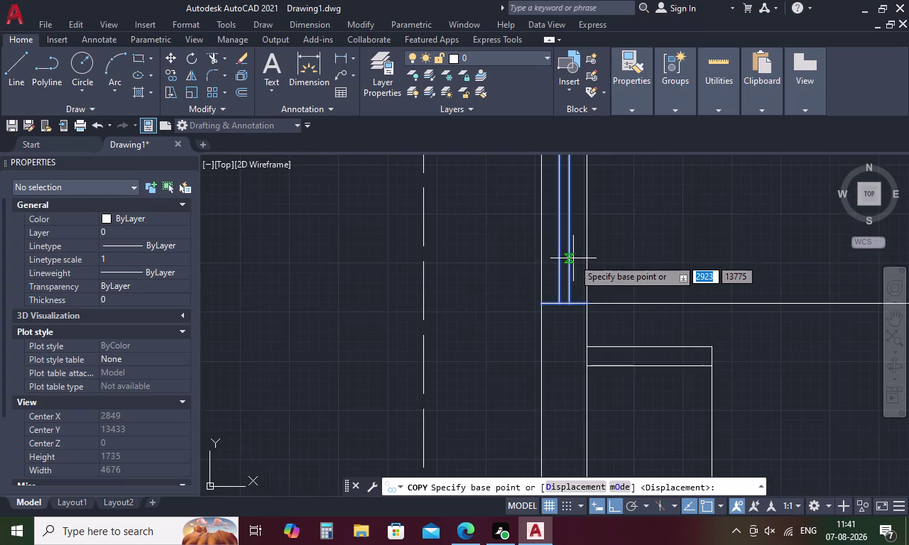
scroll(down, 3)
scroll(up, 3)
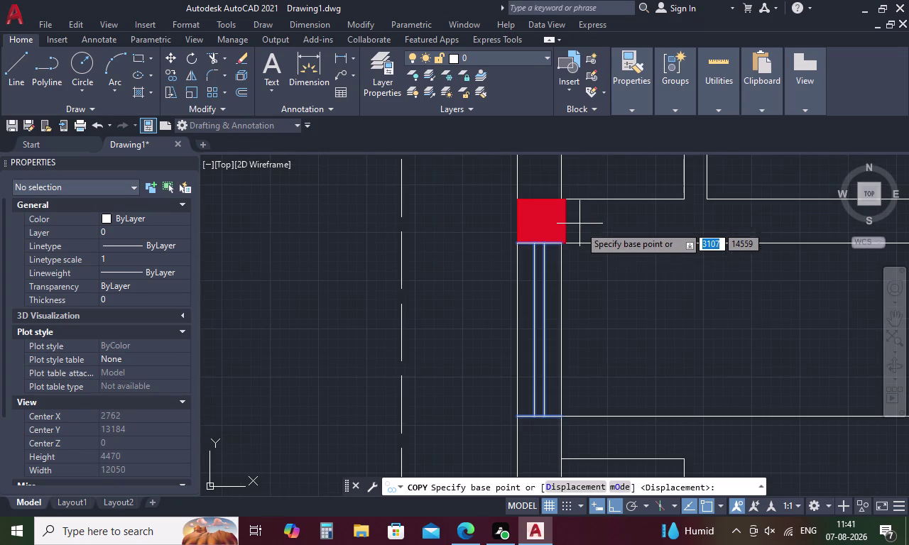
click(557, 247)
scroll(down, 3)
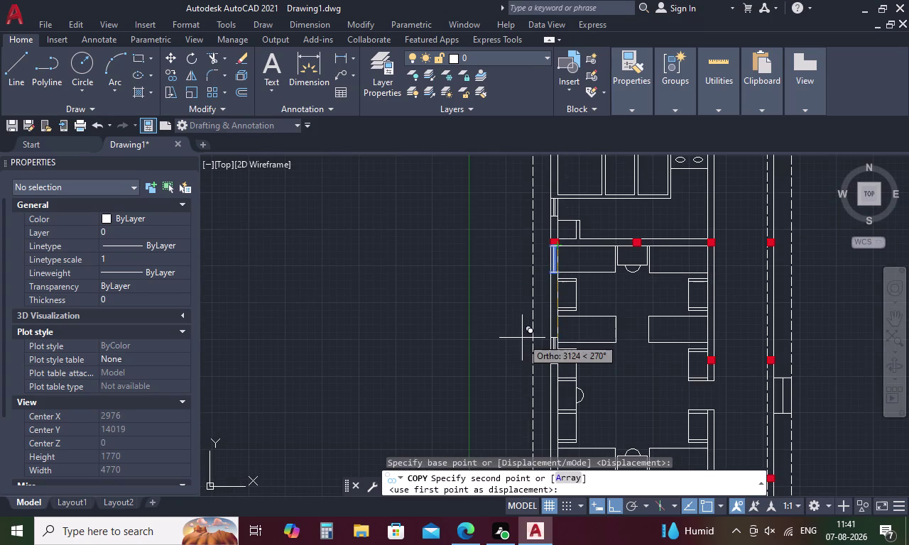
scroll(up, 3)
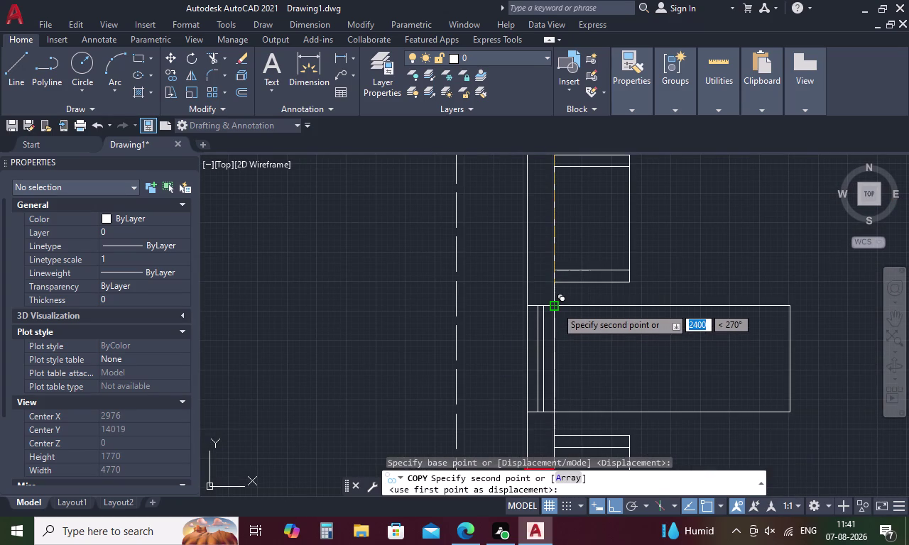
click(556, 307)
scroll(down, 3)
middle_drag(554, 372, 550, 246)
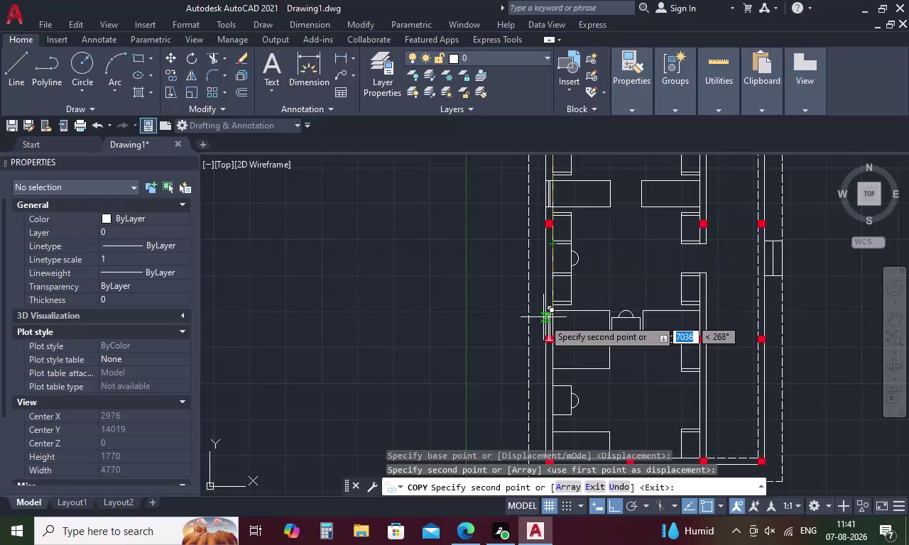
scroll(up, 3)
click(544, 295)
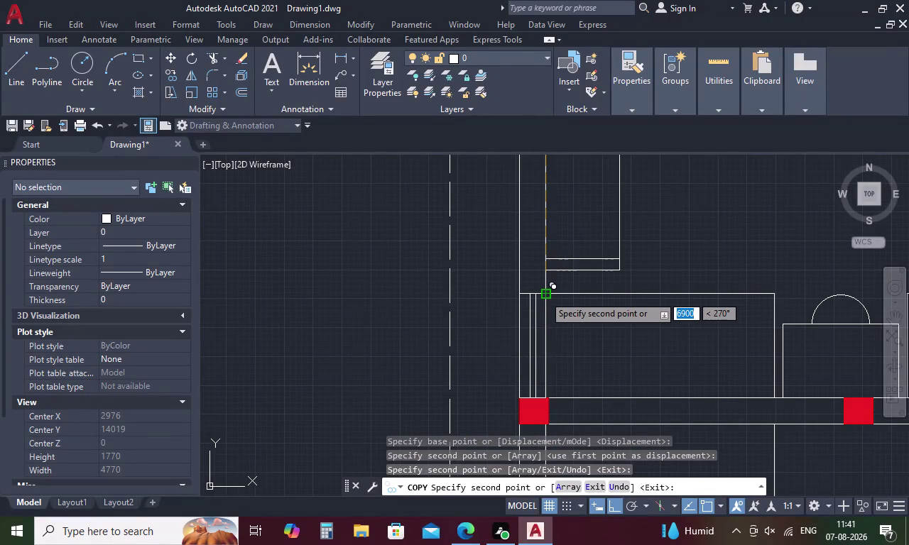
Place further copies at the remaining lower left-wall columns and end copying.
middle_drag(549, 332, 553, 320)
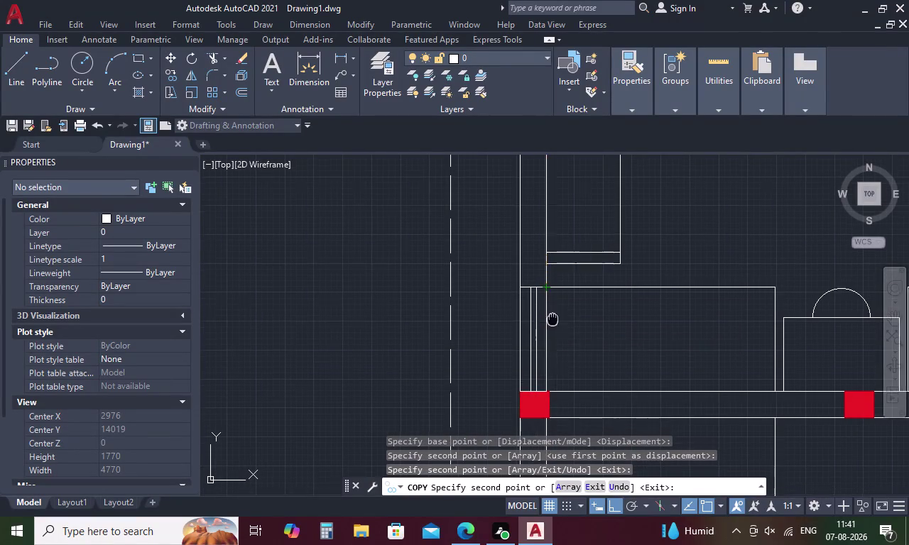
middle_drag(553, 319, 565, 164)
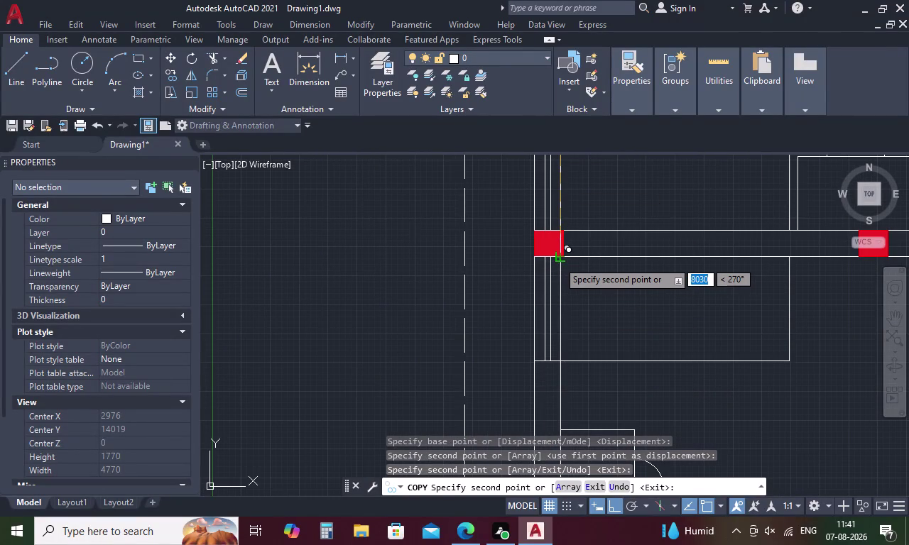
click(558, 260)
scroll(down, 3)
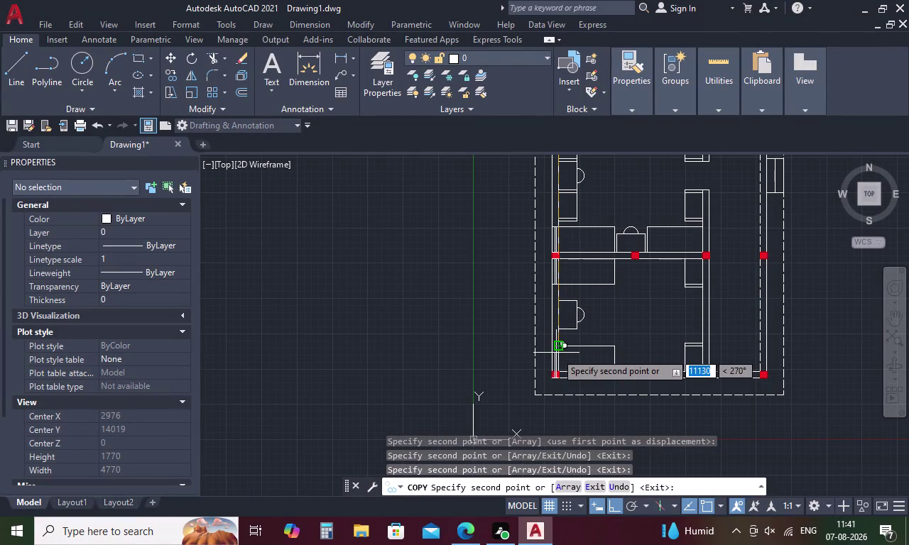
scroll(up, 3)
click(557, 329)
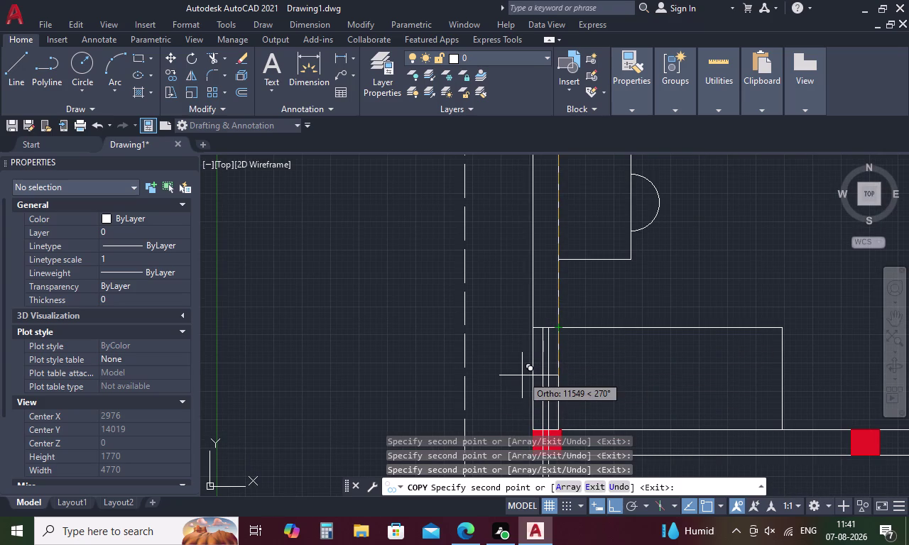
key(Escape)
scroll(down, 3)
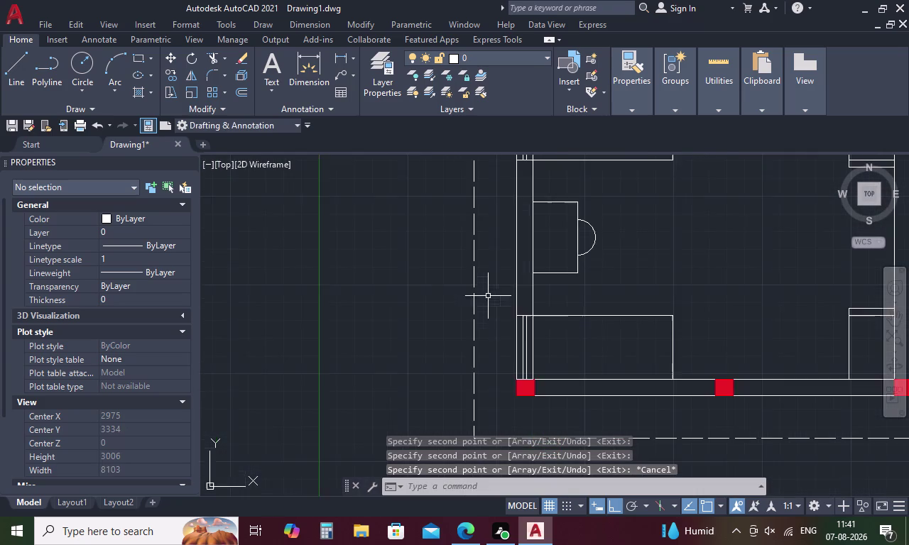
scroll(down, 3)
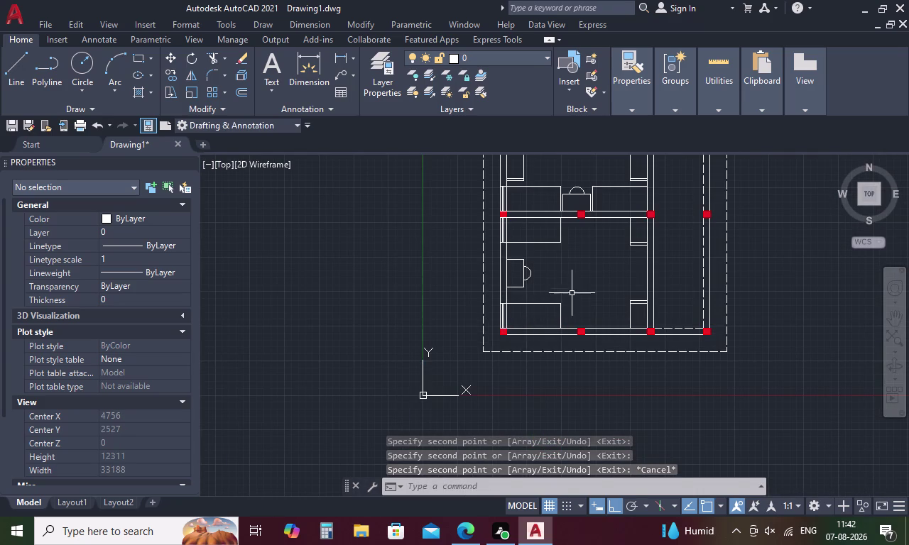
scroll(down, 3)
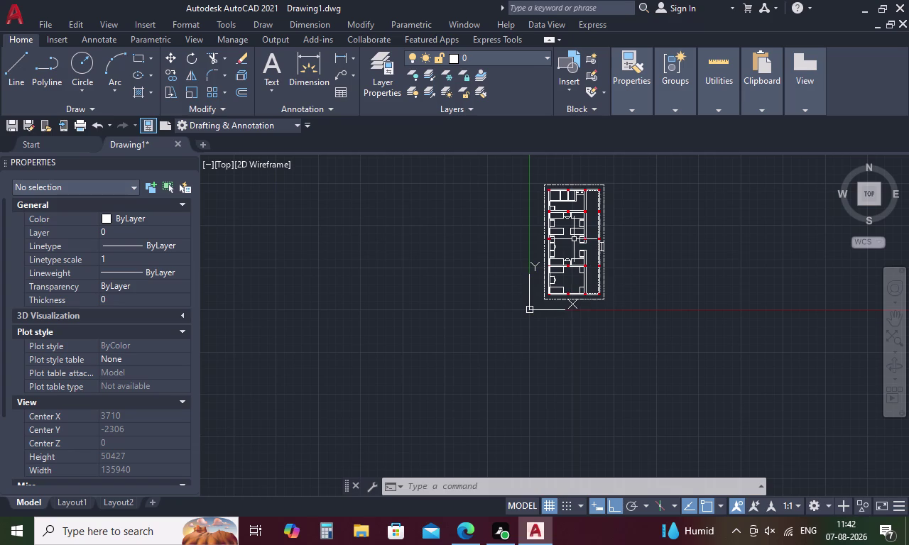
scroll(up, 3)
middle_drag(564, 228, 556, 307)
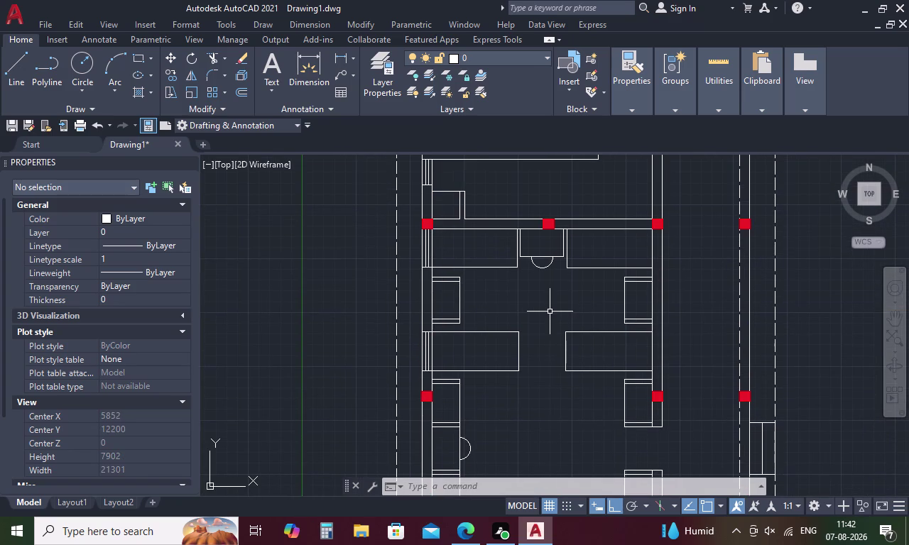
key(Escape)
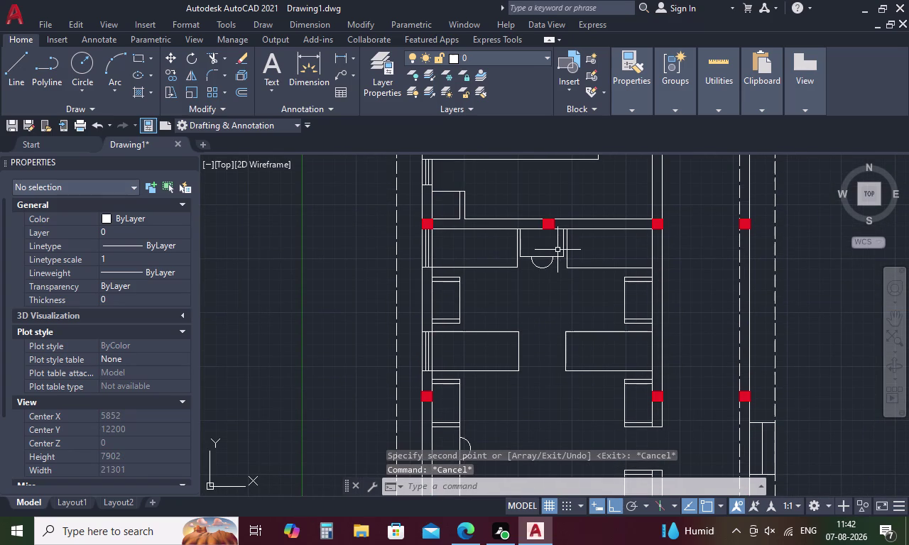
scroll(up, 3)
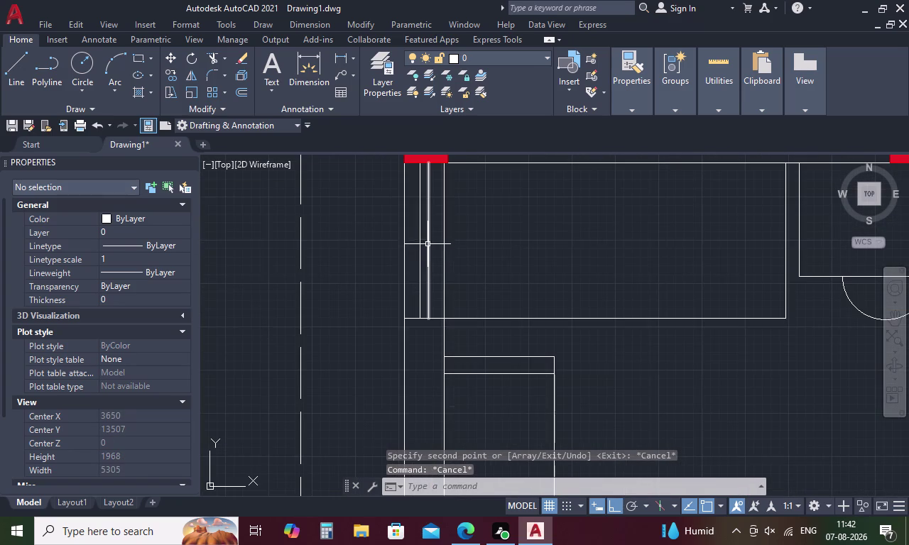
Select the first opening line pairs near the top left-wall red columns.
drag(436, 235, 413, 255)
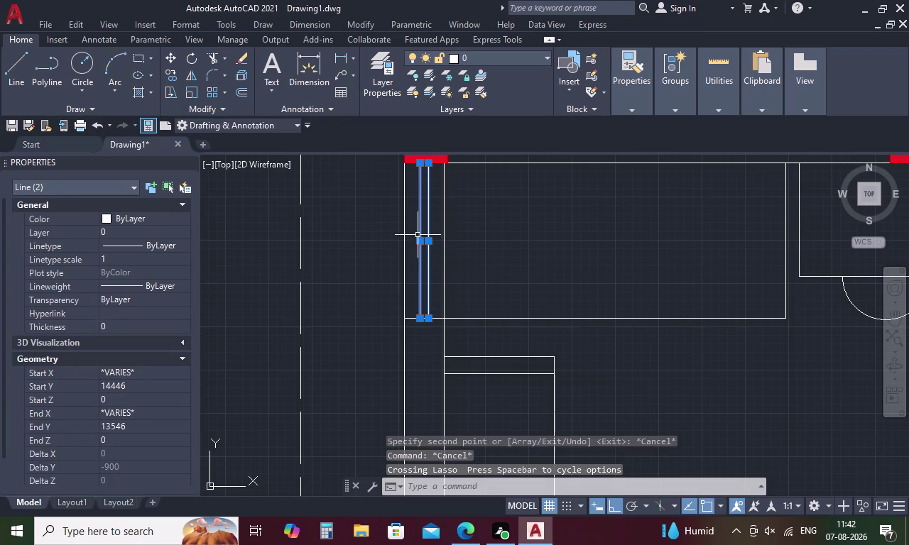
middle_drag(430, 188, 430, 226)
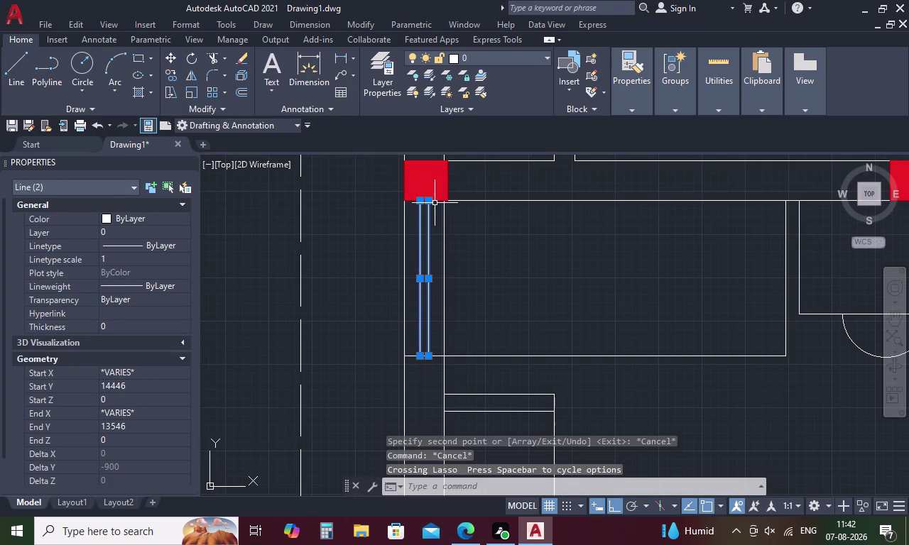
scroll(up, 3)
click(439, 200)
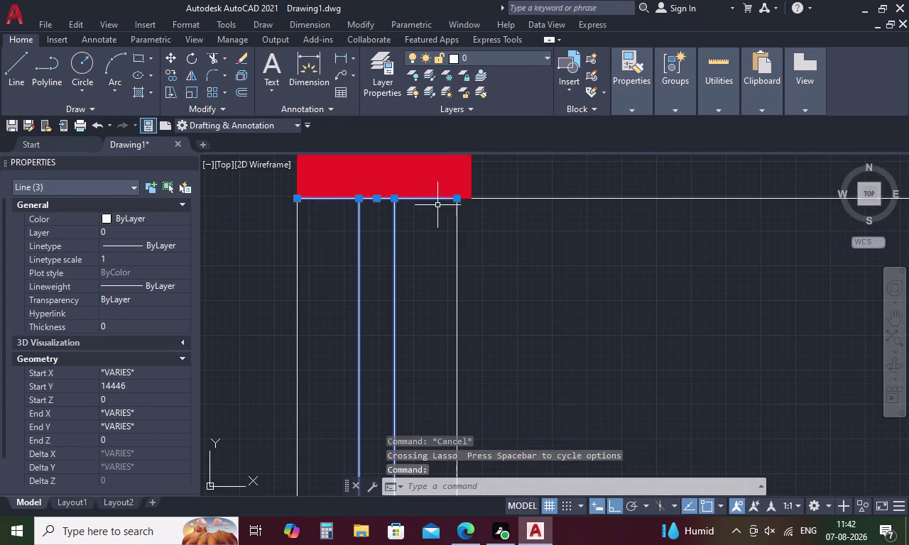
scroll(down, 3)
scroll(up, 3)
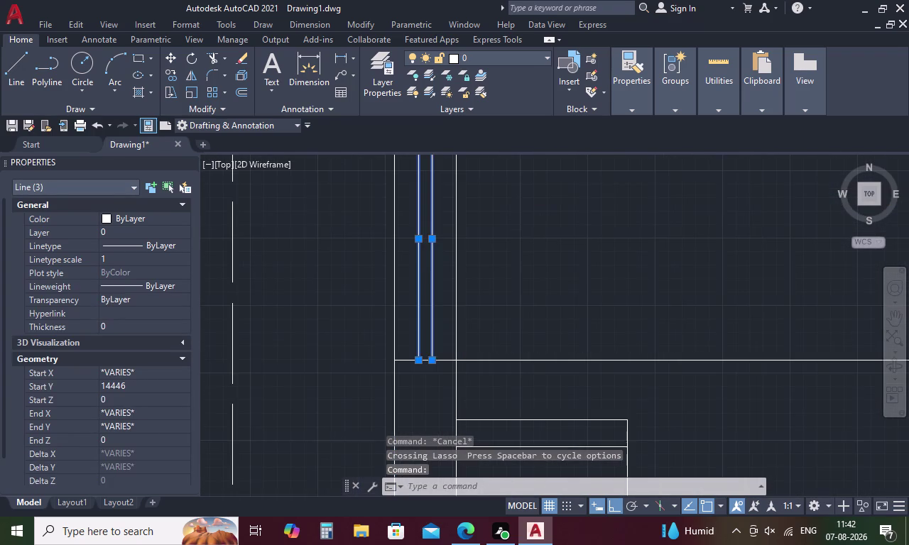
click(407, 364)
scroll(down, 3)
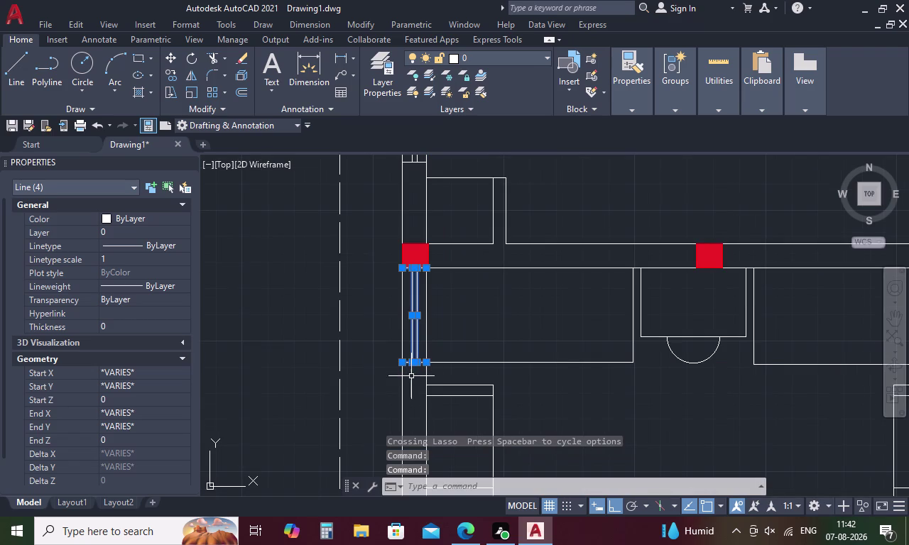
middle_drag(411, 377, 400, 269)
middle_drag(406, 388, 406, 308)
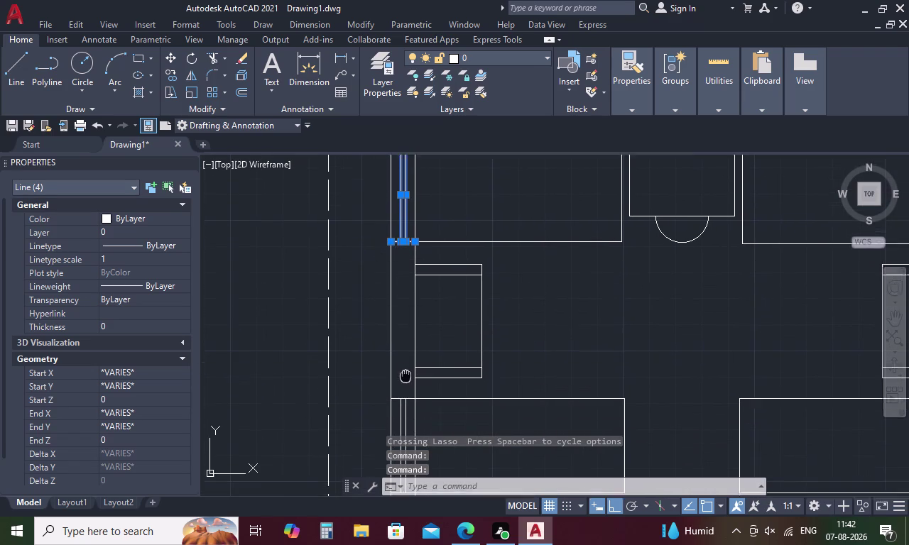
middle_drag(406, 308, 406, 264)
drag(409, 315, 402, 323)
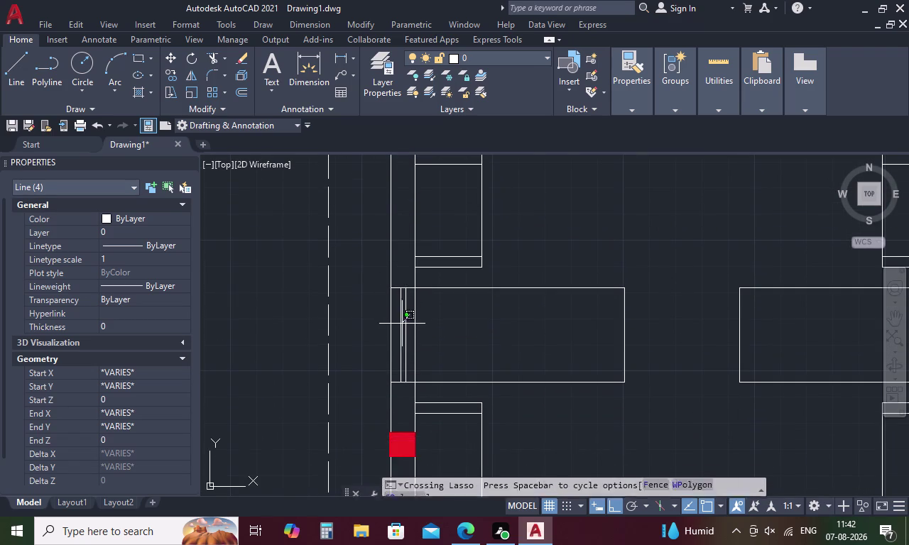
drag(402, 324, 394, 337)
scroll(up, 3)
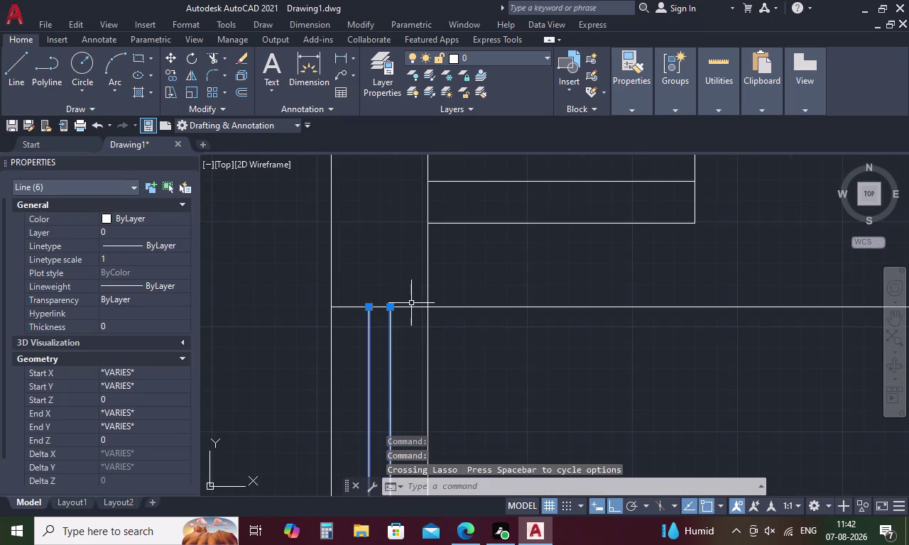
click(410, 307)
scroll(down, 3)
Add further opening line pairs beside the red columns farther down the left wall.
middle_drag(405, 343, 415, 265)
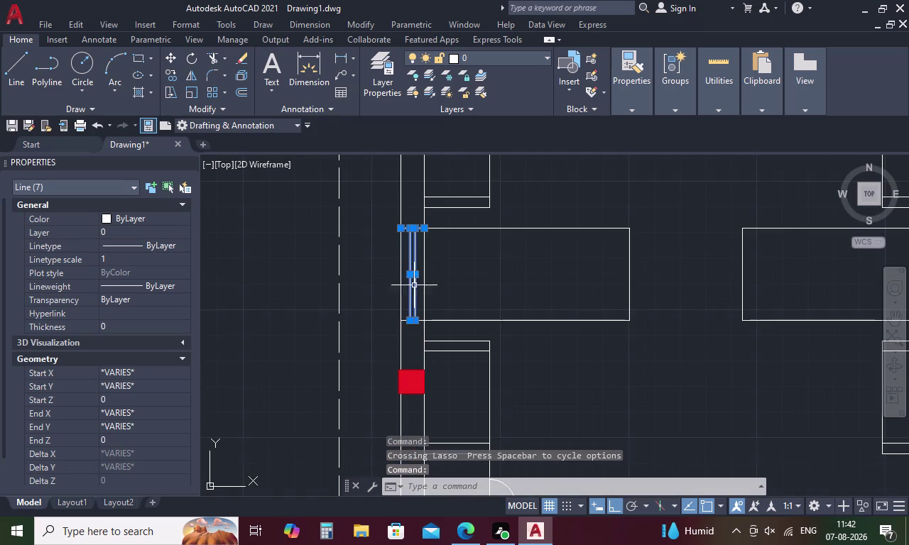
scroll(up, 3)
click(408, 293)
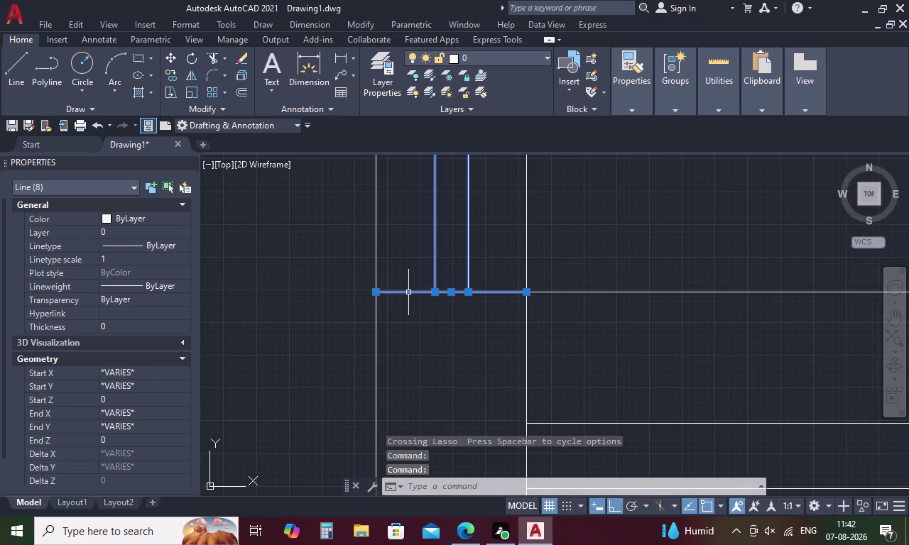
scroll(down, 3)
middle_drag(414, 333, 458, 208)
scroll(down, 3)
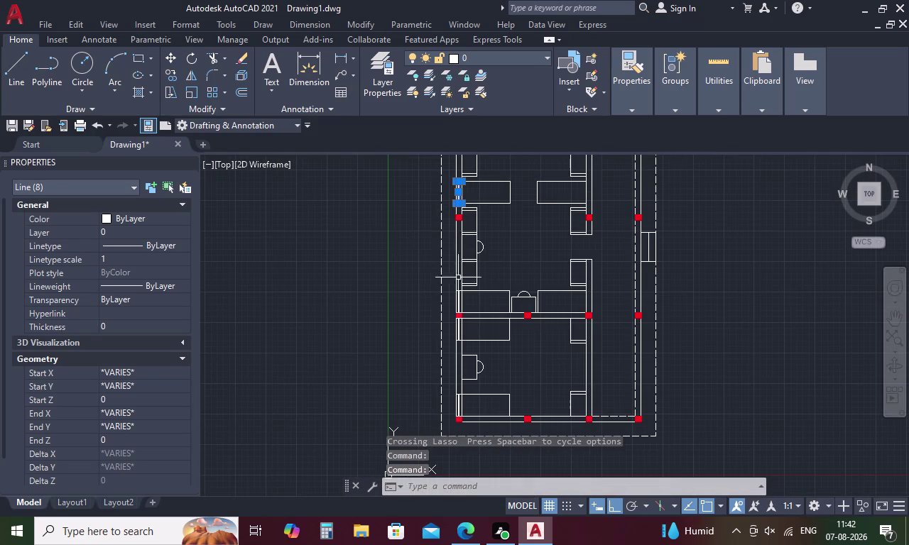
scroll(up, 3)
drag(457, 317, 440, 338)
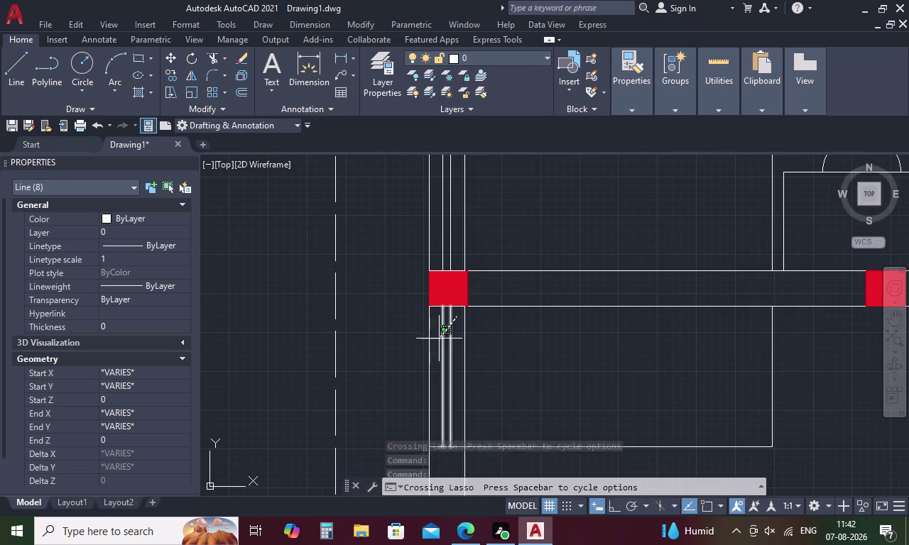
drag(440, 337, 434, 343)
scroll(up, 3)
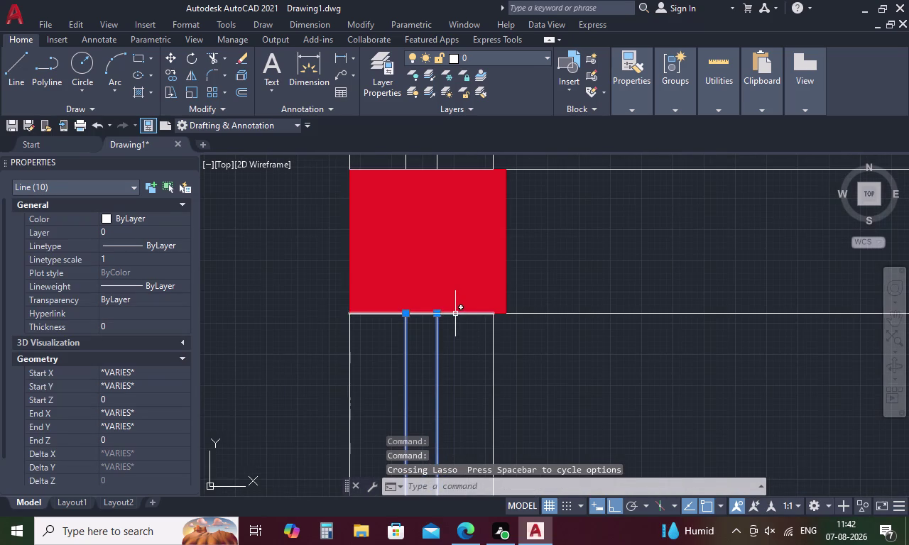
click(455, 314)
scroll(down, 3)
middle_drag(446, 393, 456, 243)
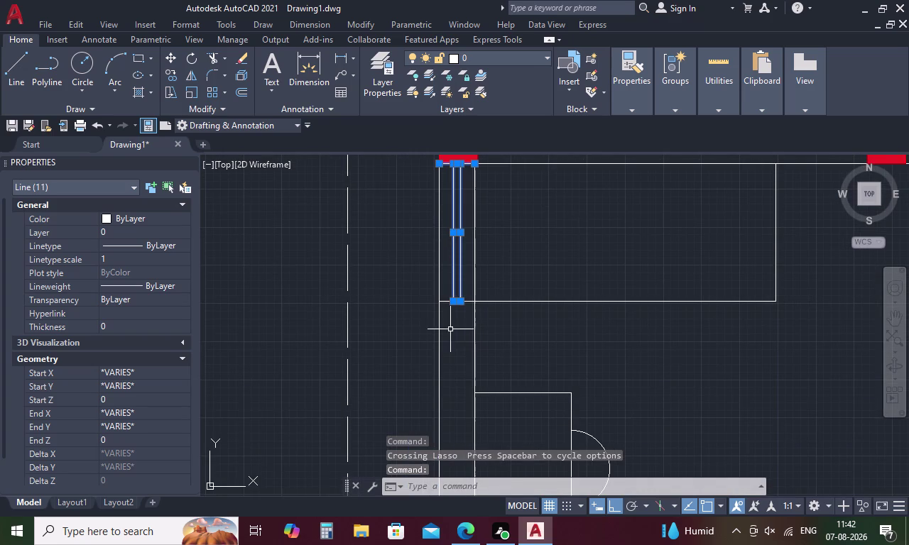
scroll(up, 3)
scroll(up, 3)
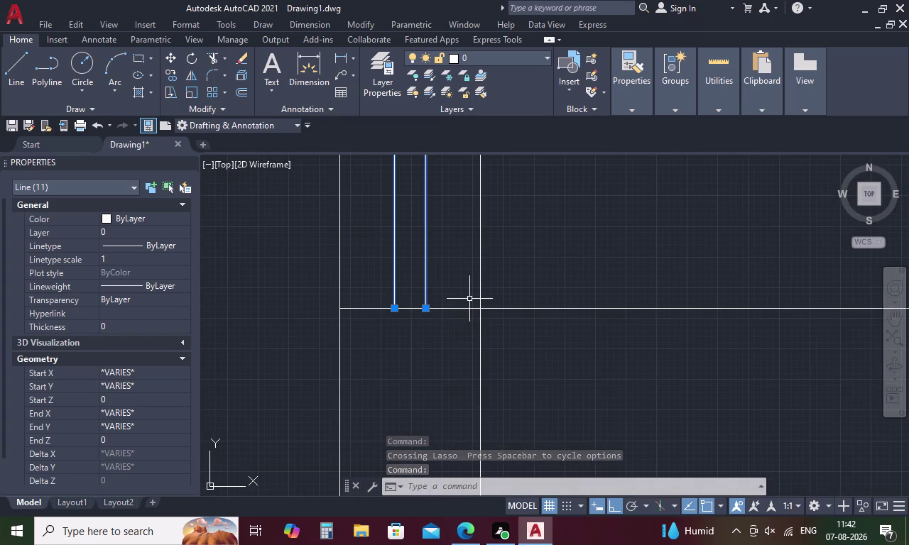
click(461, 308)
scroll(down, 3)
middle_drag(464, 272, 462, 301)
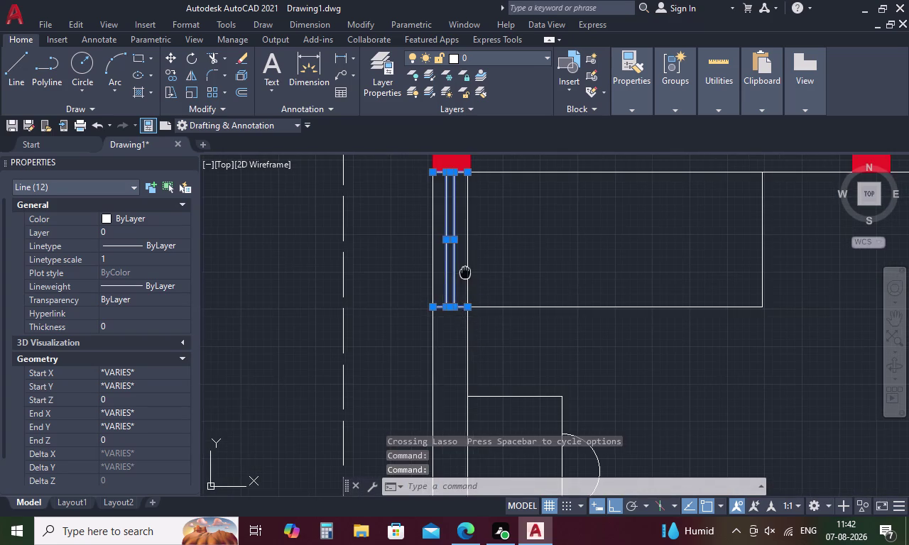
middle_drag(462, 300, 431, 481)
Add the remaining left-wall opening lines until Line (20) is selected, then recentre the plan.
drag(425, 260, 404, 291)
scroll(up, 3)
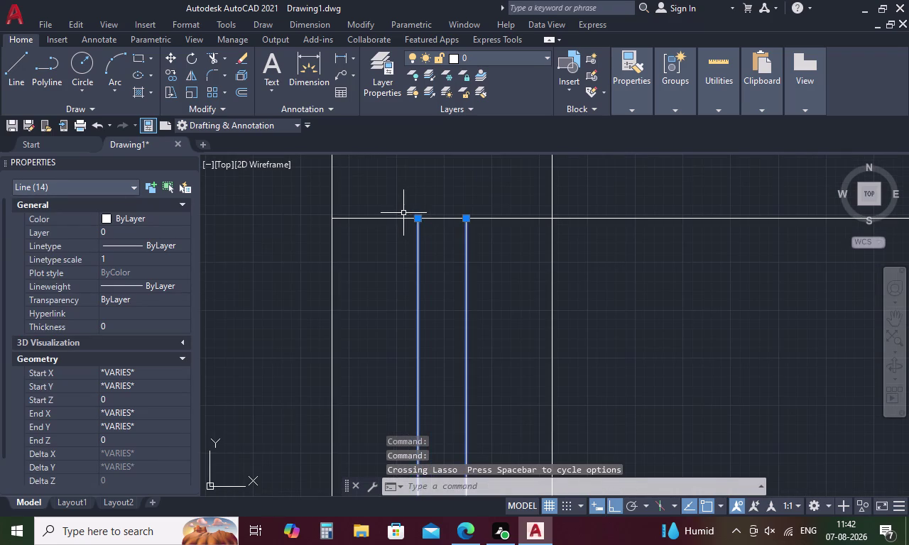
click(401, 217)
scroll(down, 3)
middle_drag(397, 356, 401, 336)
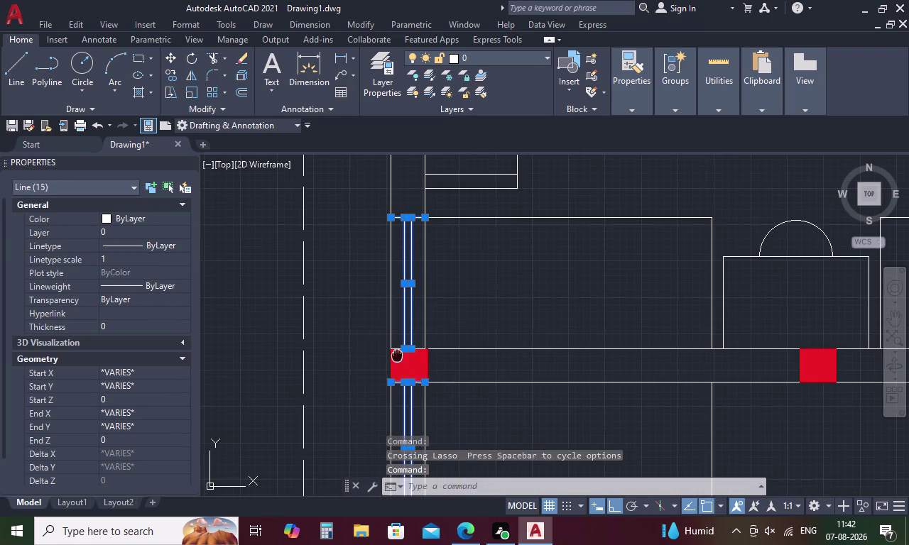
middle_drag(401, 337, 407, 297)
scroll(up, 3)
click(466, 301)
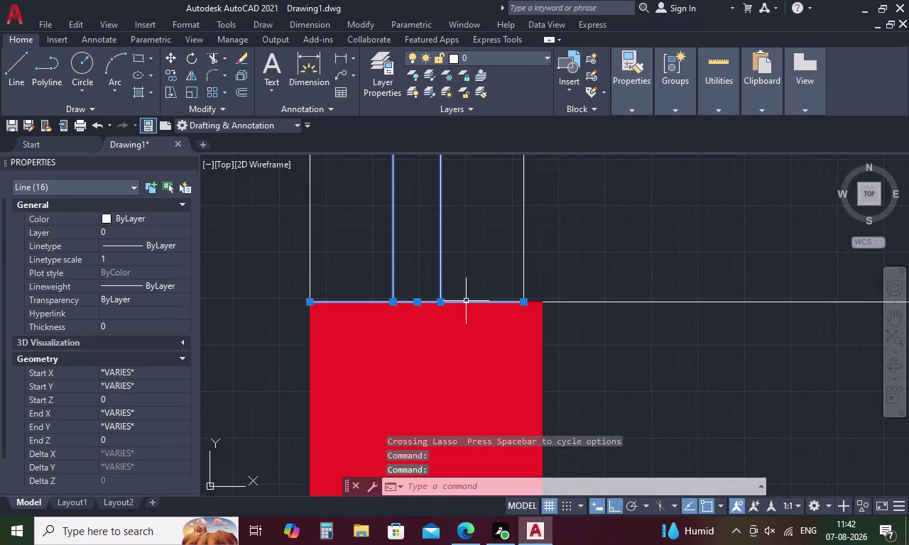
scroll(down, 3)
middle_drag(458, 341, 438, 209)
scroll(down, 3)
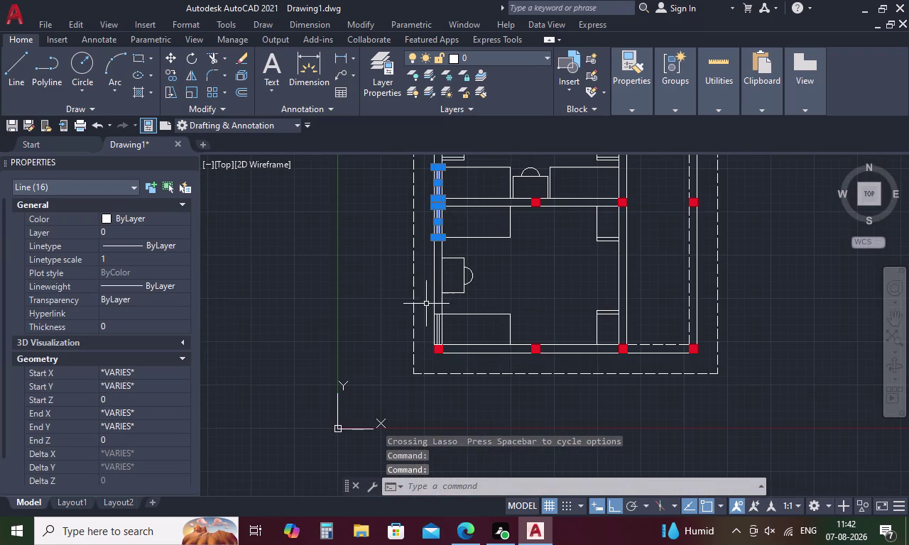
scroll(up, 3)
drag(432, 300, 415, 321)
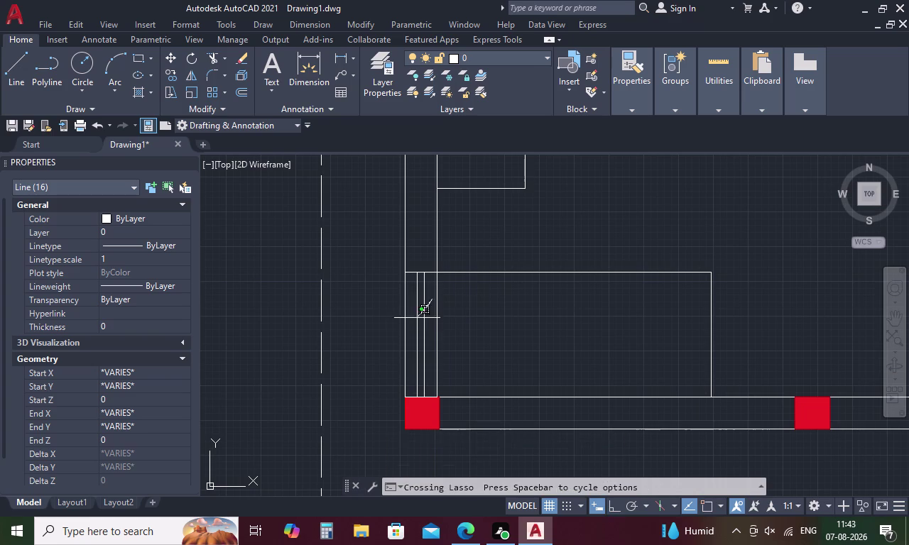
drag(416, 321, 407, 332)
scroll(up, 3)
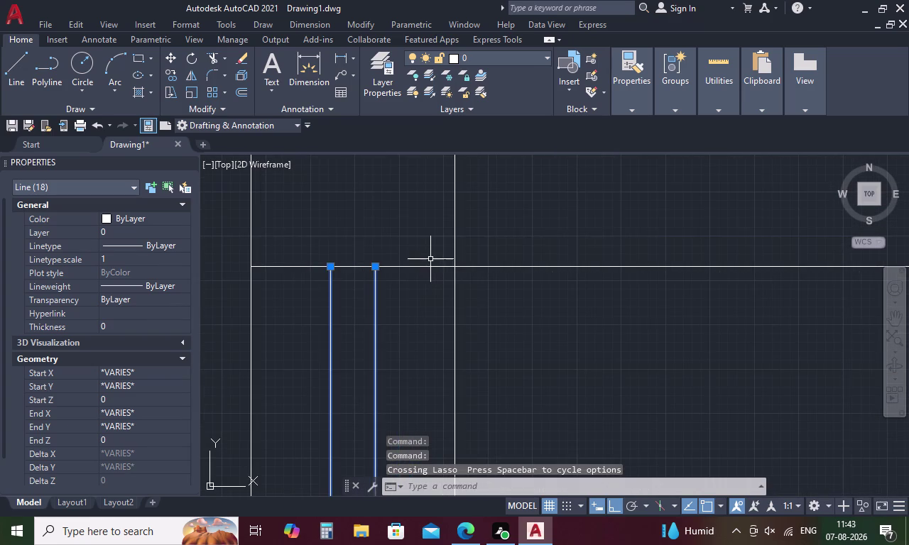
click(428, 266)
scroll(down, 3)
middle_drag(409, 341, 401, 254)
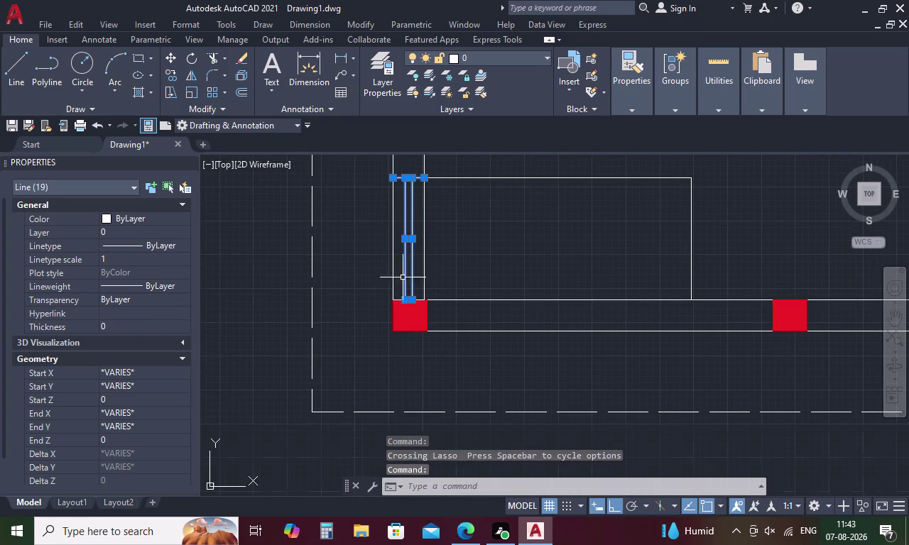
scroll(up, 3)
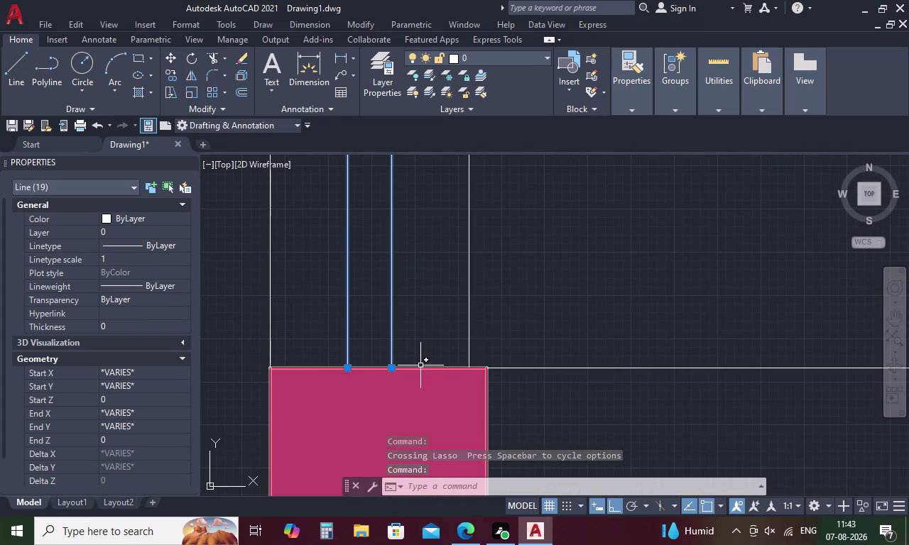
click(420, 366)
scroll(down, 3)
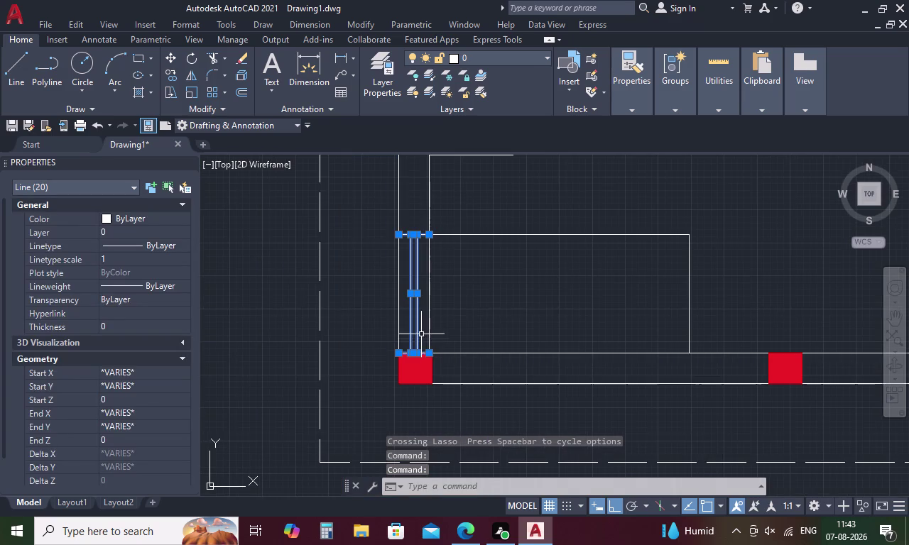
scroll(down, 3)
scroll(down, 3)
middle_drag(545, 219, 529, 245)
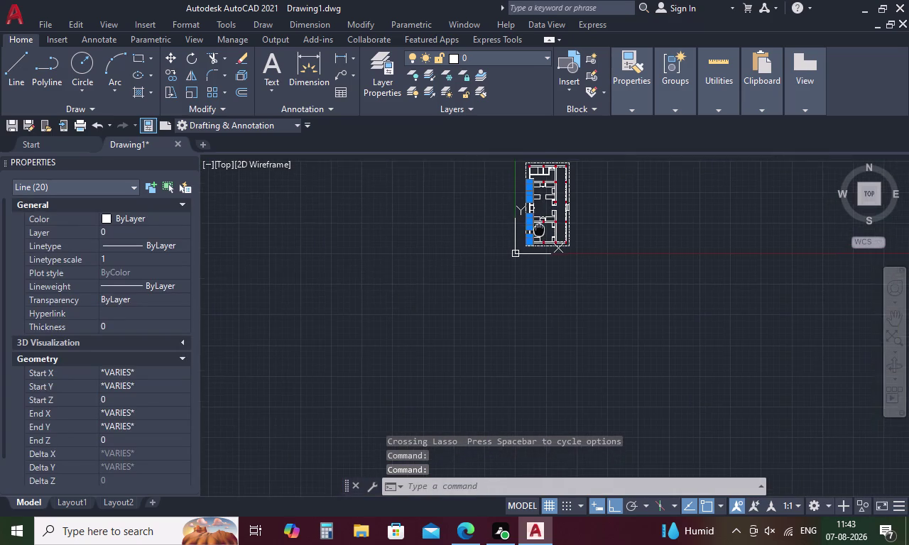
middle_drag(529, 245, 472, 315)
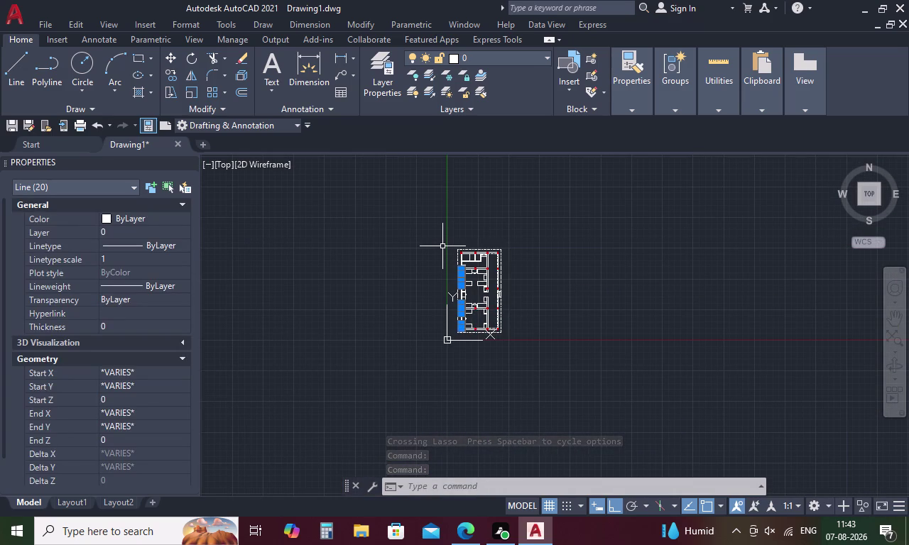
Start the MIRROR (MI) command on the twenty selected opening lines.
key(m)
key(i)
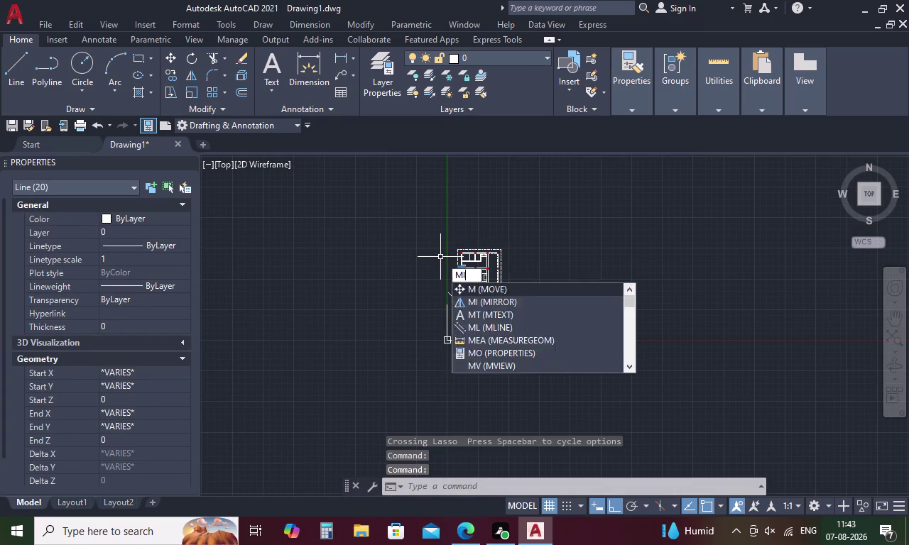
key(space)
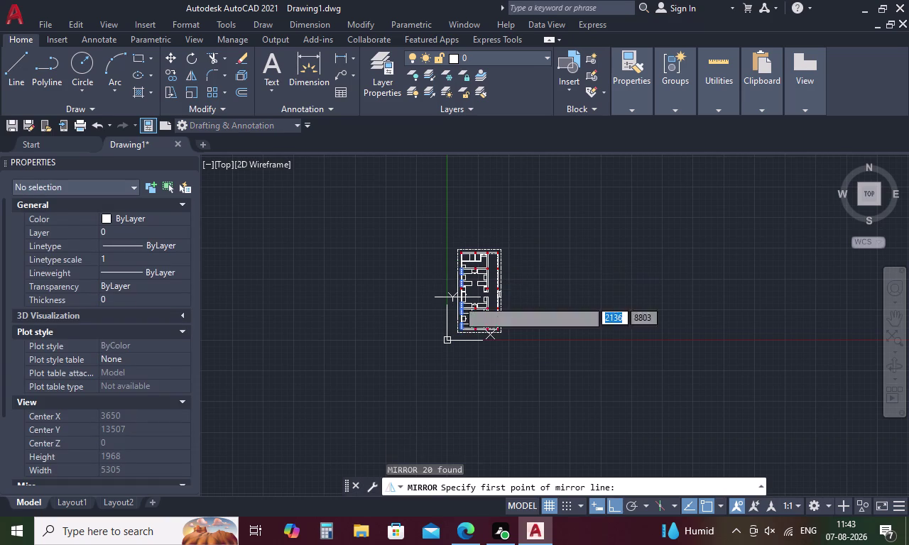
scroll(up, 3)
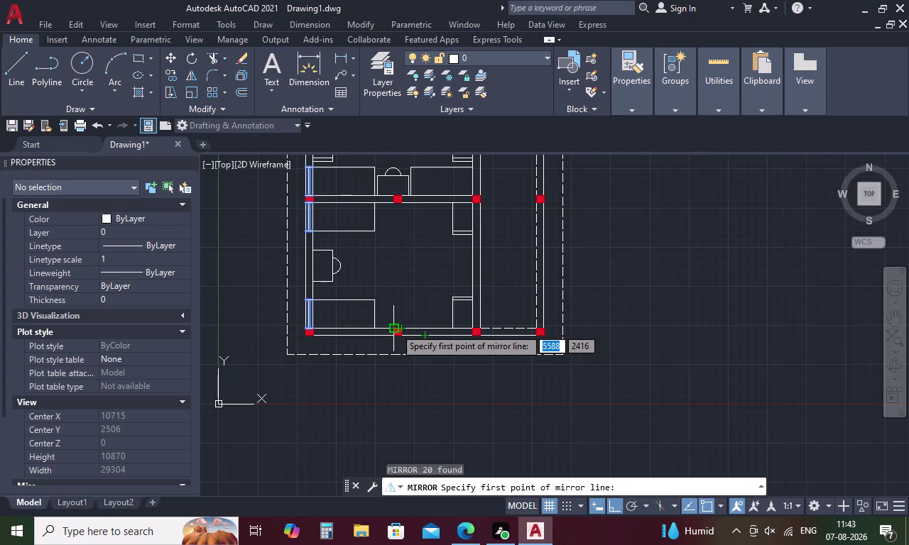
scroll(up, 3)
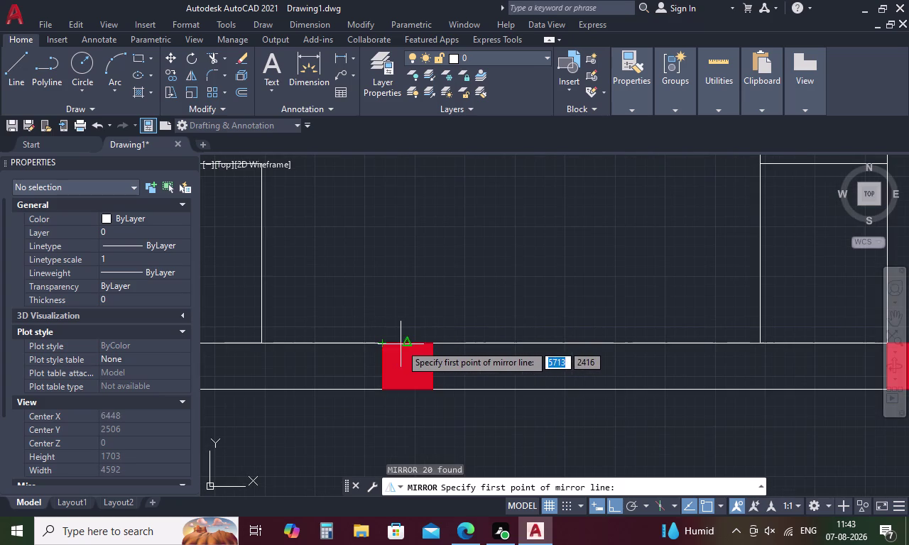
scroll(down, 3)
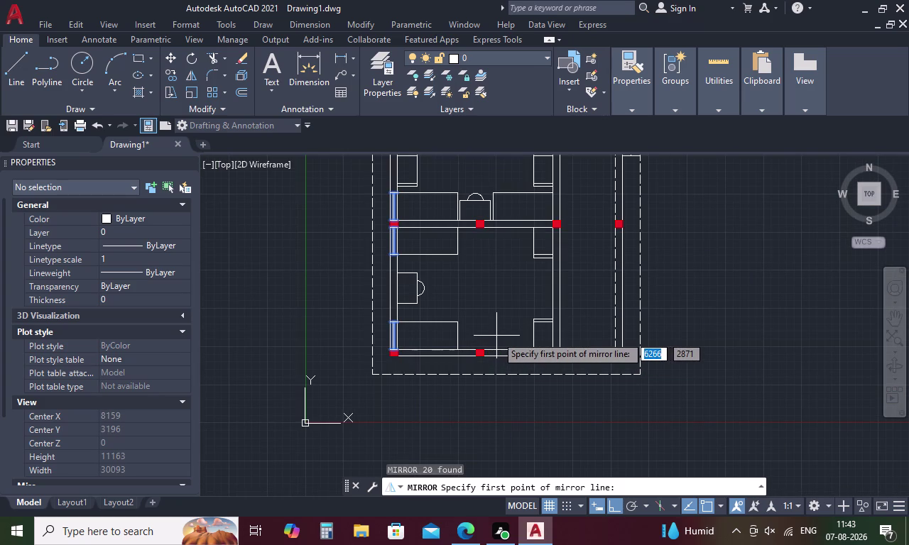
scroll(down, 3)
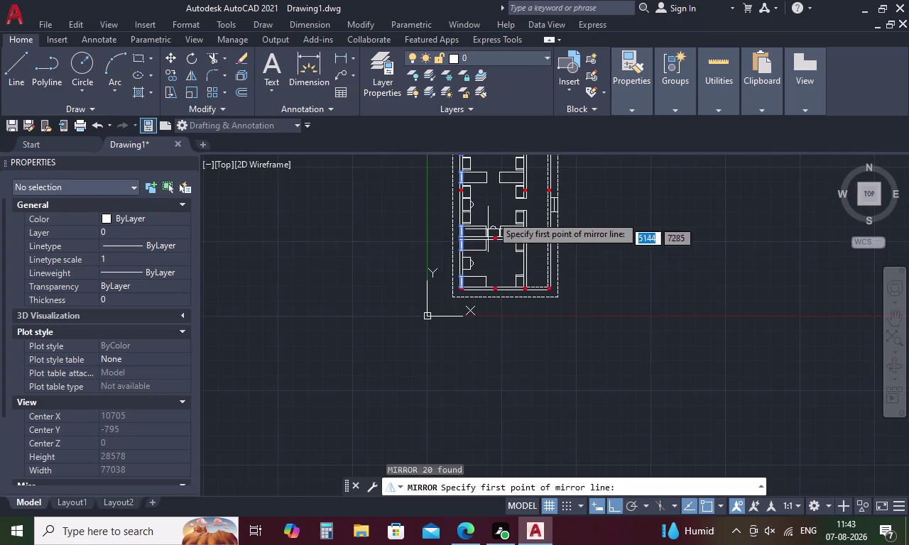
scroll(up, 3)
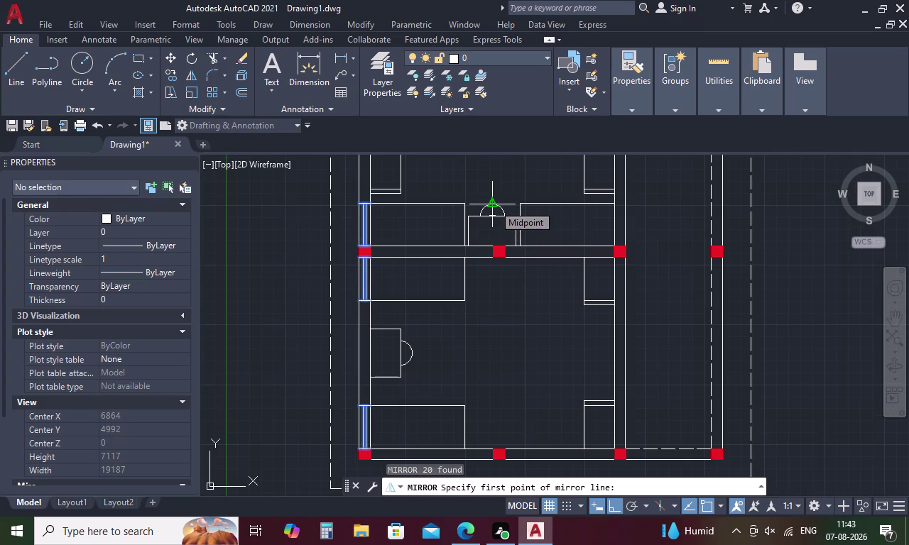
Mirror the lines across a vertical line from a midpoint, keeping the source objects.
click(494, 205)
scroll(down, 3)
middle_drag(489, 167, 477, 326)
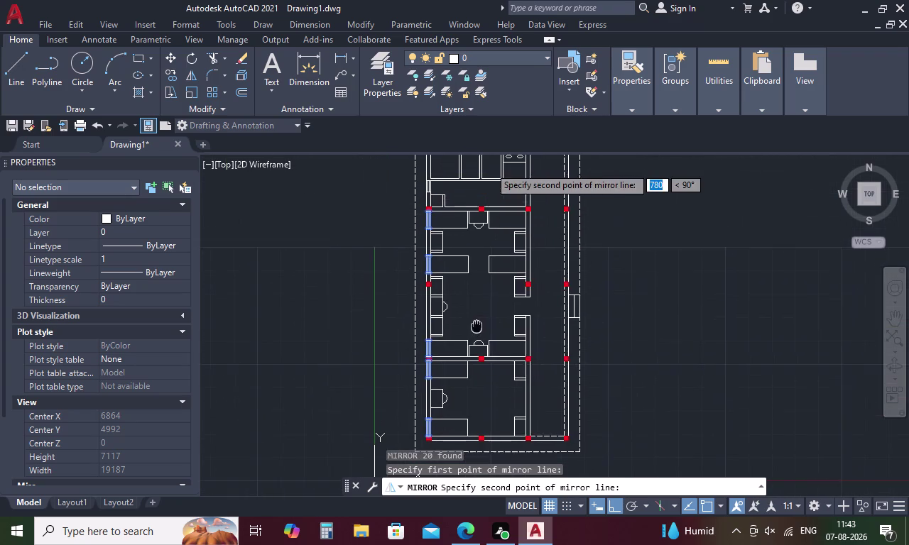
middle_drag(476, 326, 477, 326)
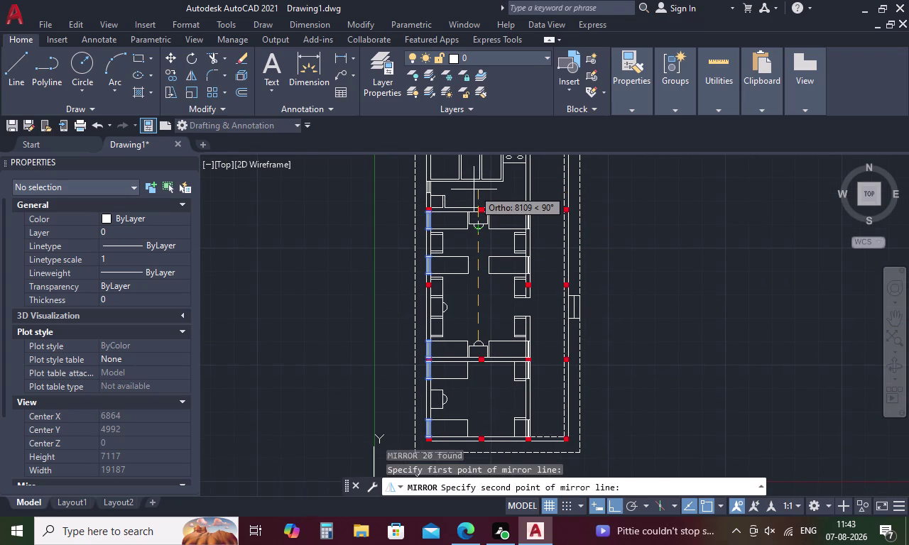
click(474, 189)
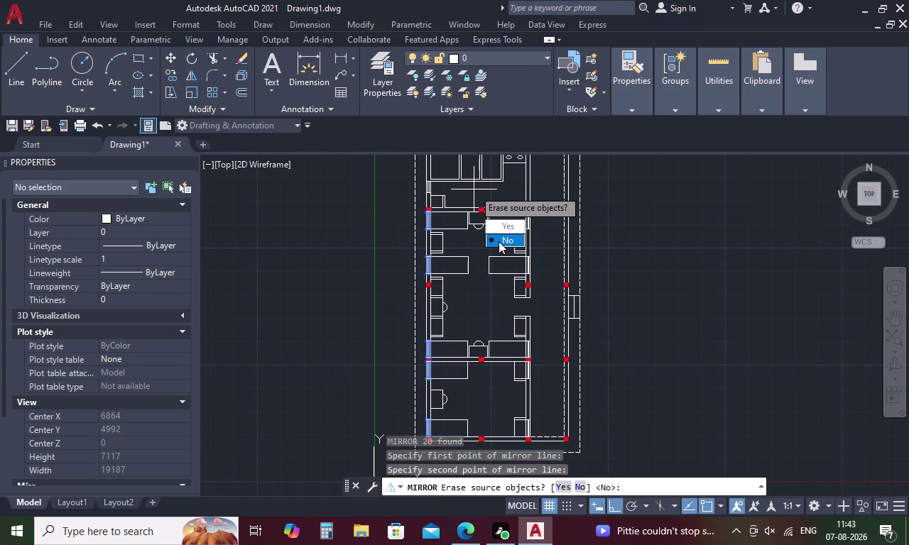
drag(499, 242, 474, 189)
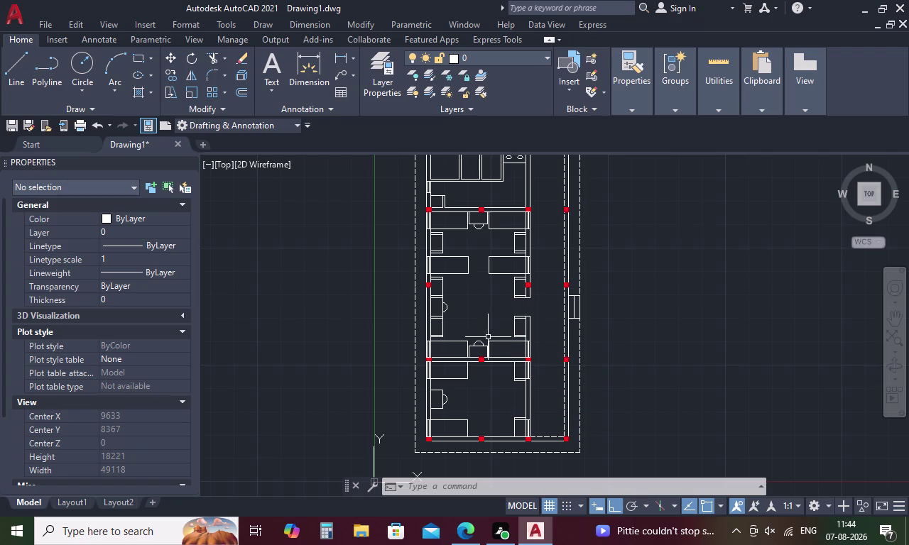
scroll(up, 3)
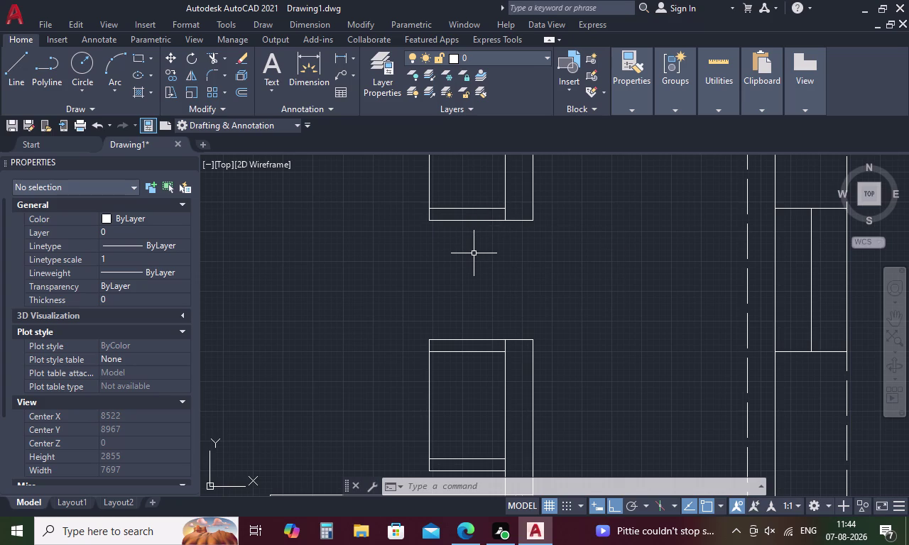
key(Escape)
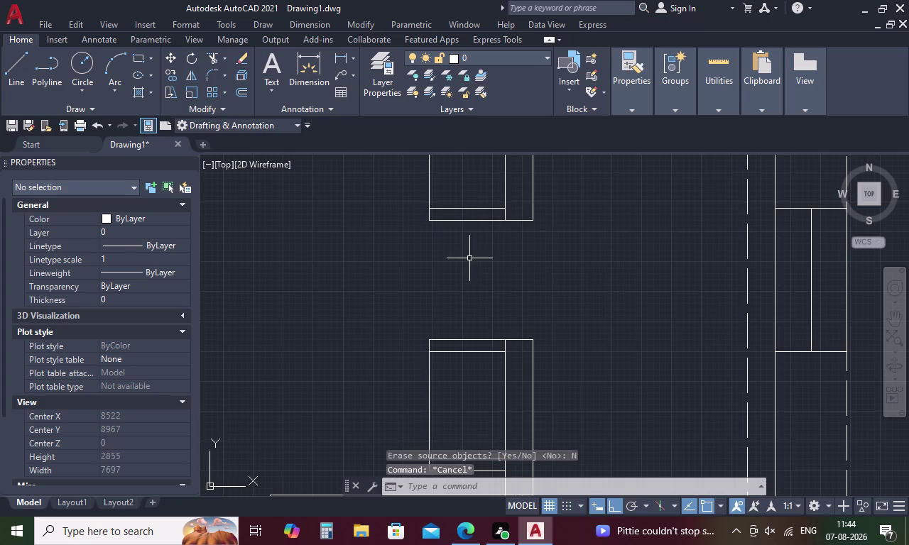
Start a line, then a distance measurement from the wall end, and cancel both.
text(L)
key(space)
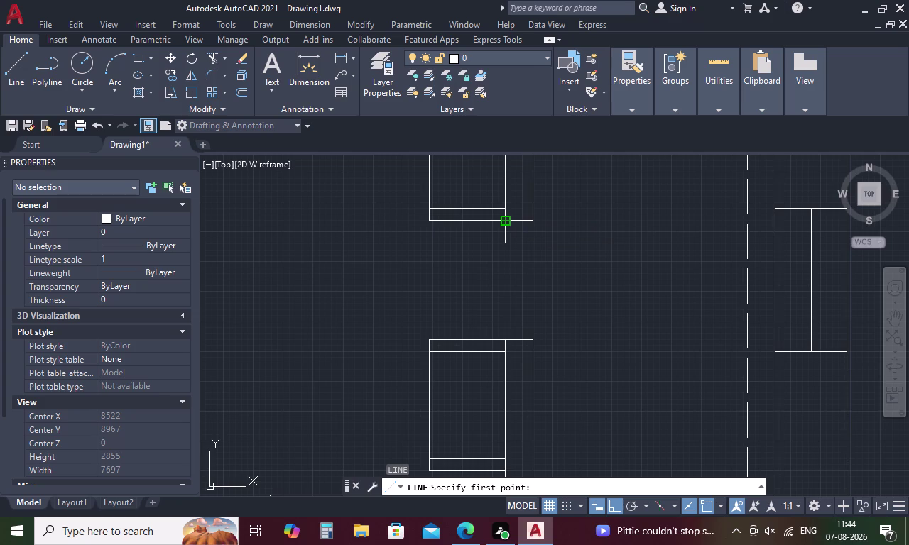
key(Escape)
text(DI)
key(space)
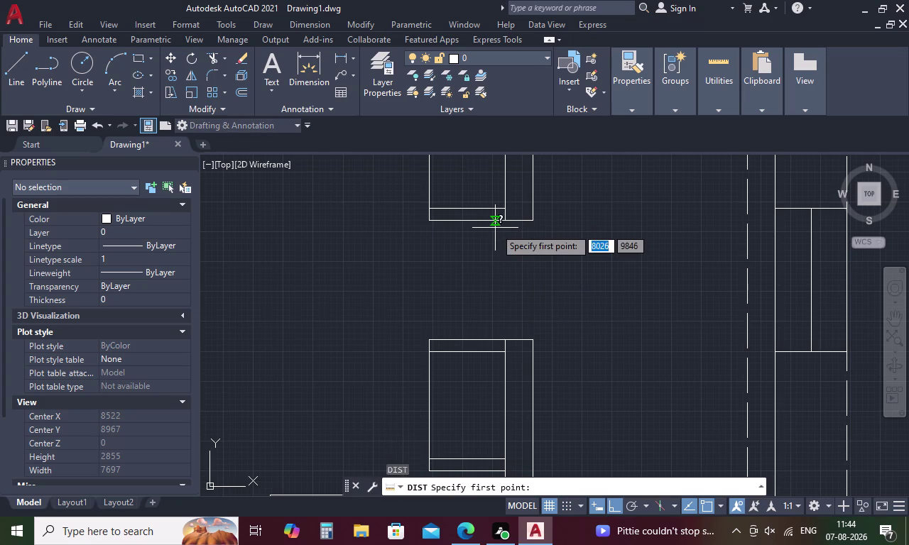
click(502, 224)
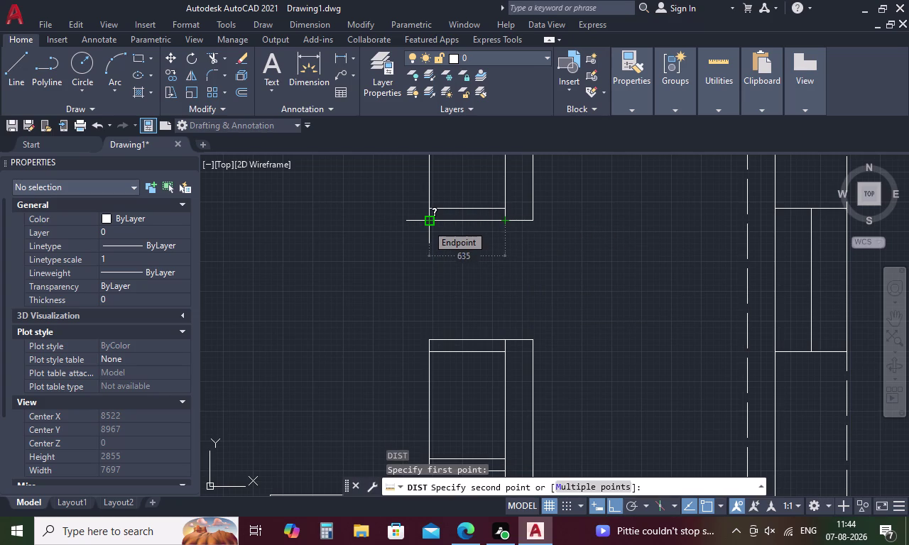
key(Escape)
Draw a 1000-unit line starting at the wall end.
text(L)
key(space)
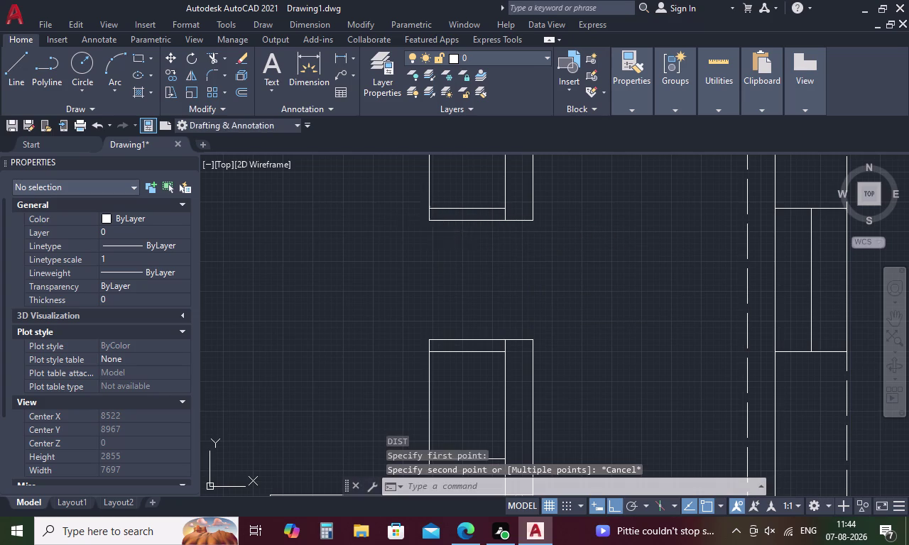
click(505, 223)
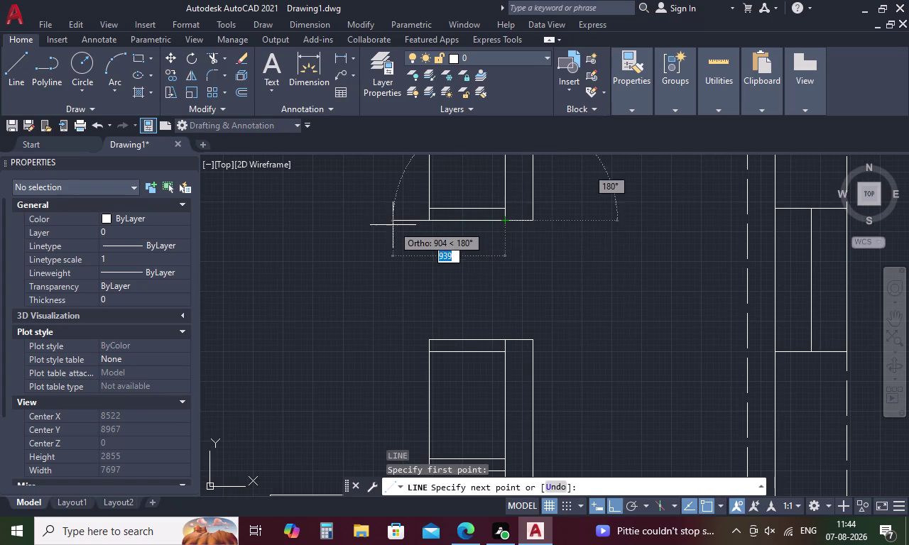
key(1)
text(00)
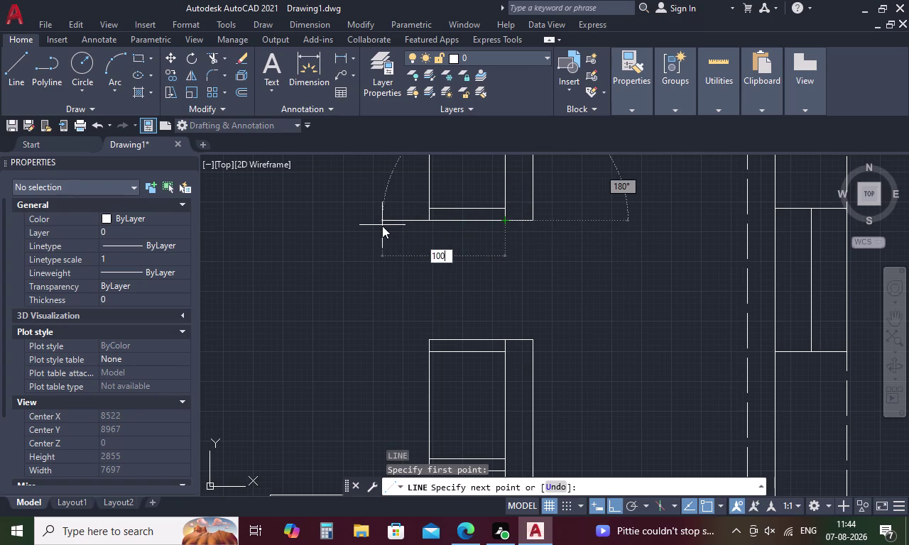
key(0)
key(space)
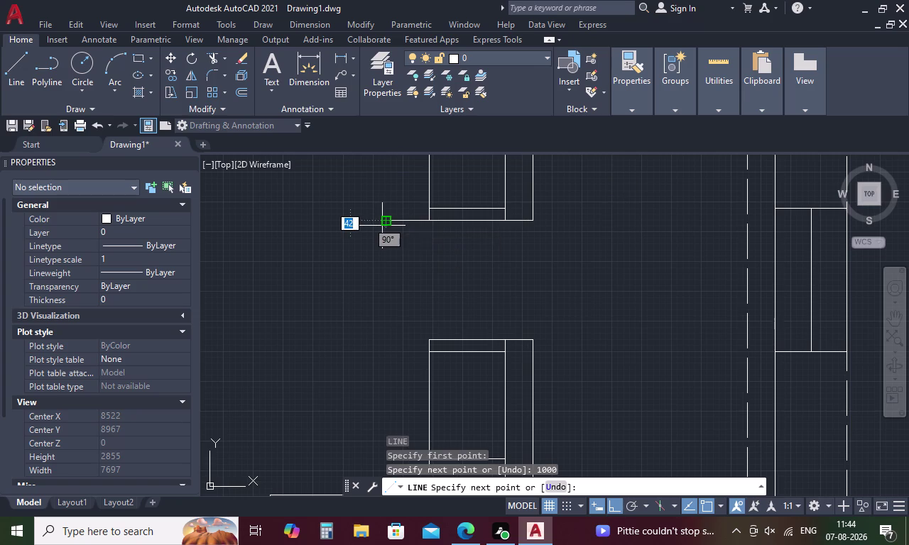
key(Escape)
Offset two wall lines by 25.4, including the lower room's top line upward.
text(O)
key(space)
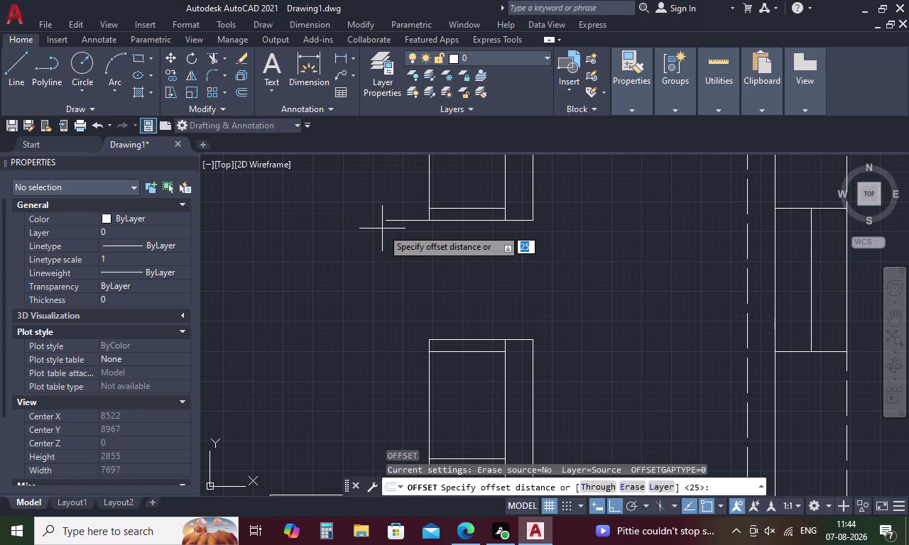
text(2)
text(5.4)
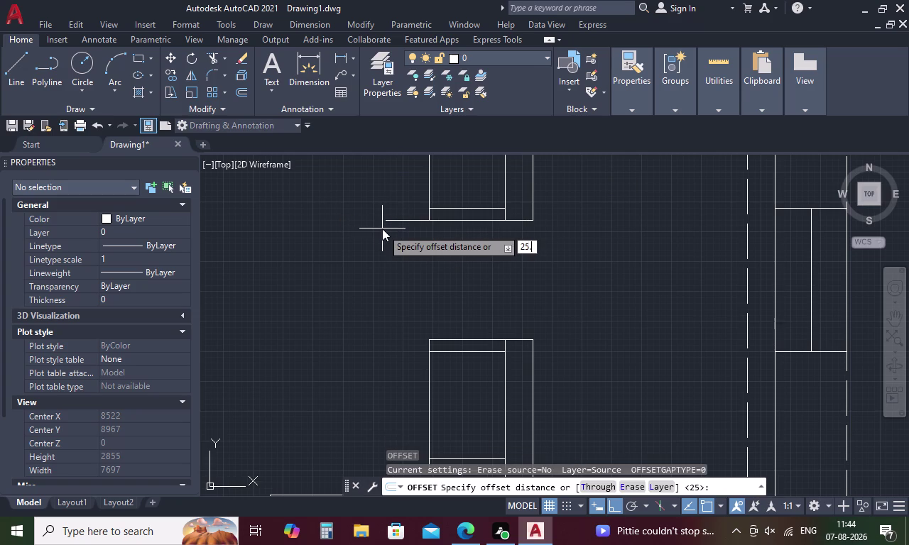
key(space)
click(395, 220)
click(398, 249)
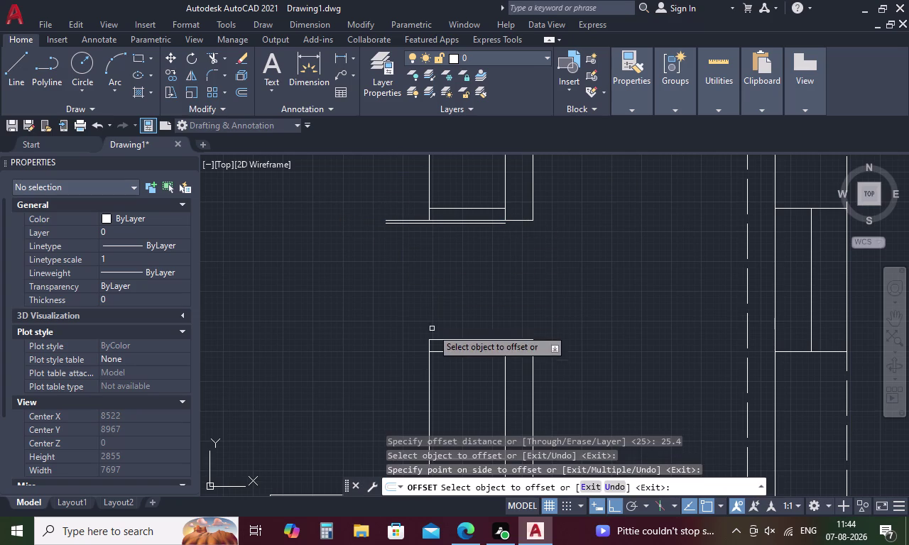
click(443, 340)
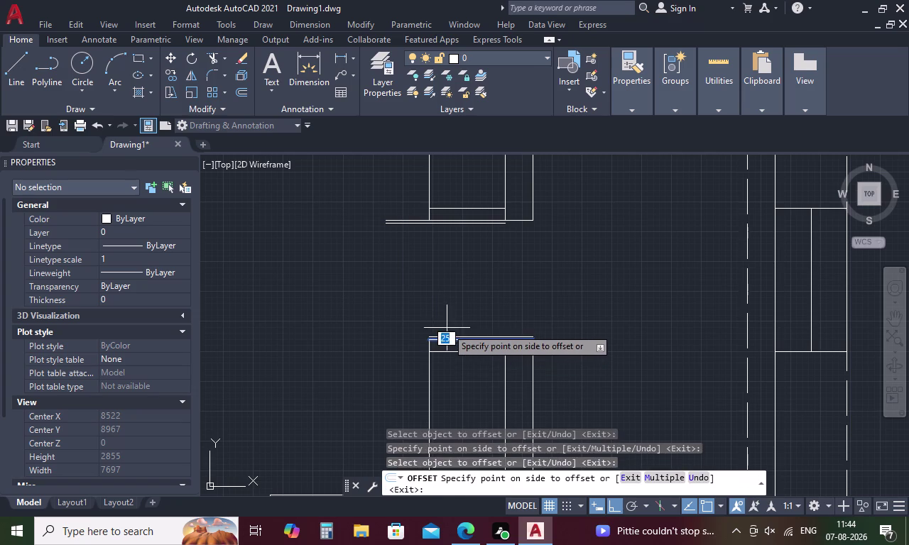
click(447, 329)
key(Escape)
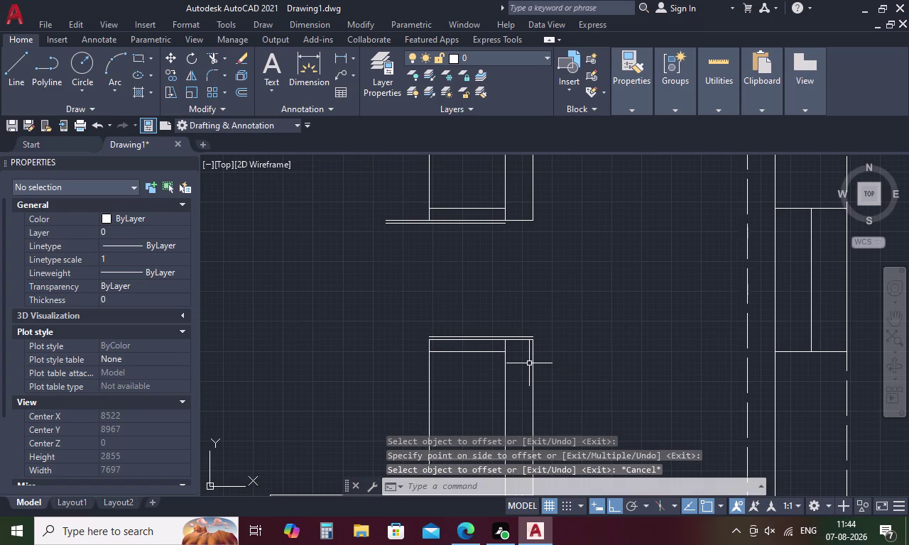
Attempt to extend a line near the lower room, then cancel.
key(Escape)
text(EX)
key(space)
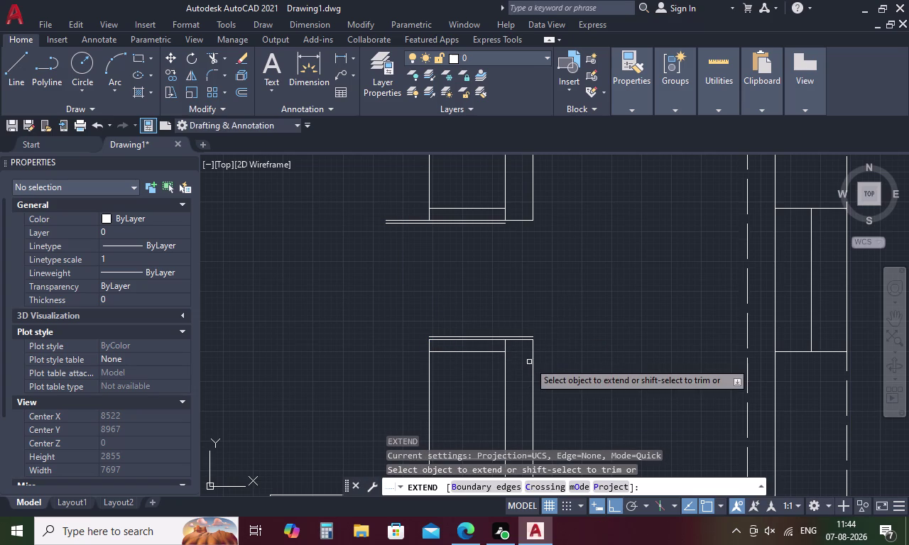
click(505, 348)
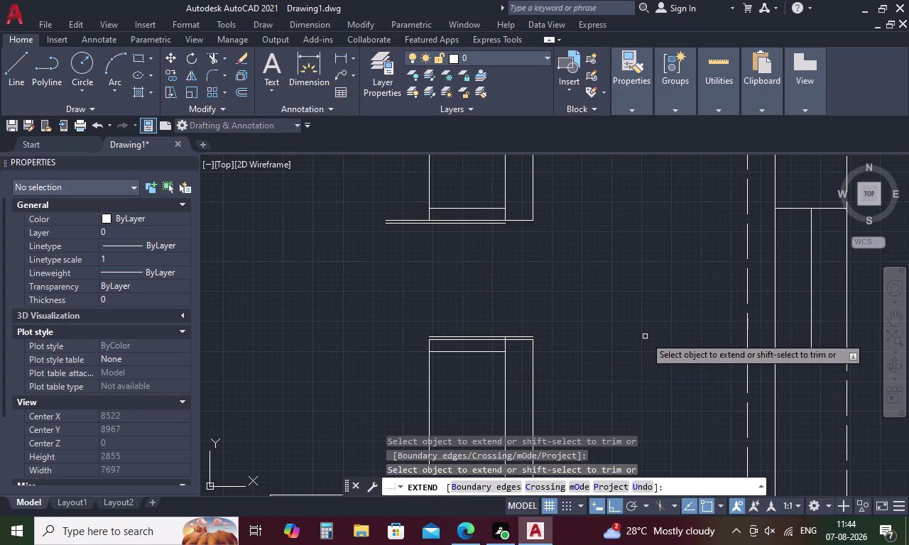
key(Escape)
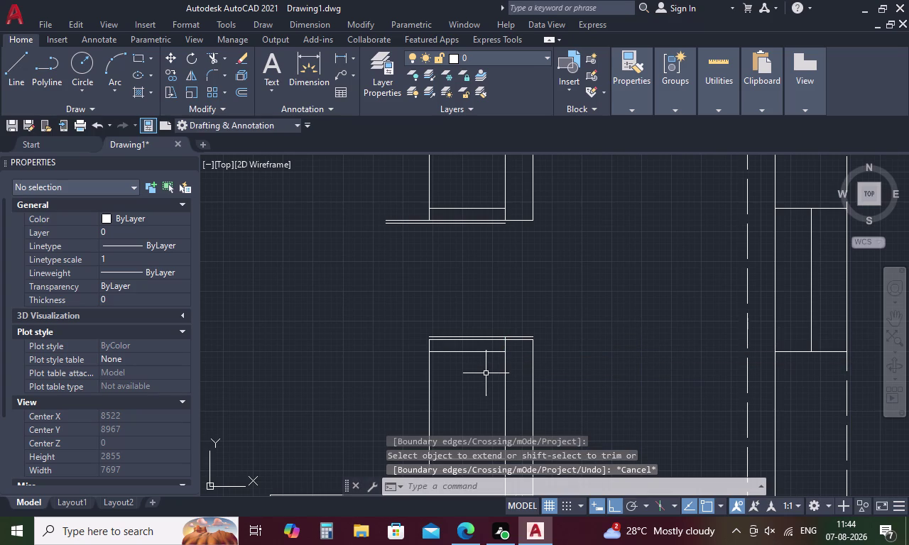
Draw a three-point arc from the line end to complete the door swing.
text(A)
key(space)
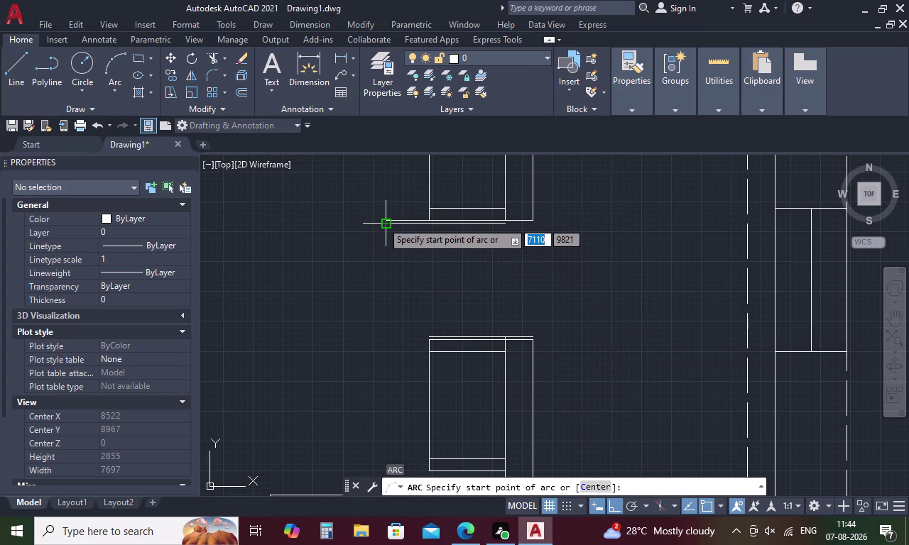
scroll(up, 3)
click(392, 219)
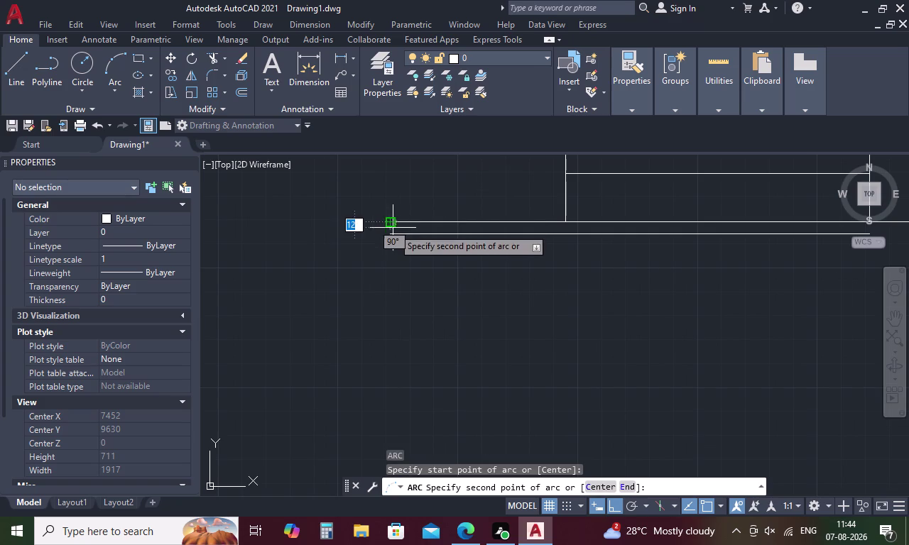
click(393, 230)
scroll(down, 3)
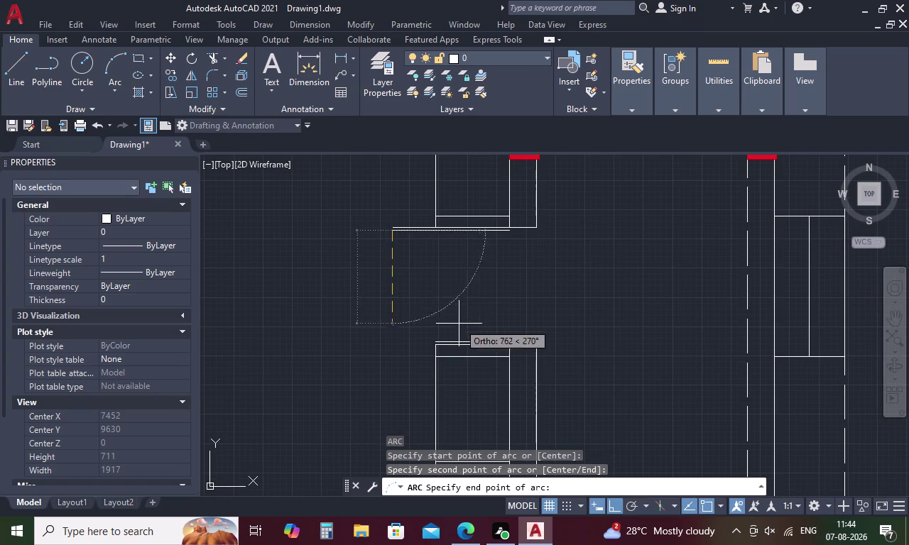
scroll(up, 3)
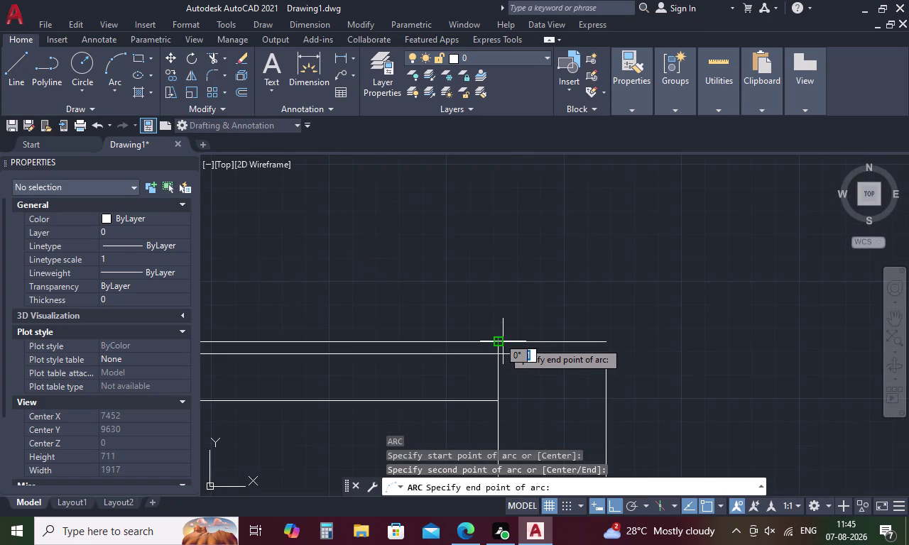
click(497, 341)
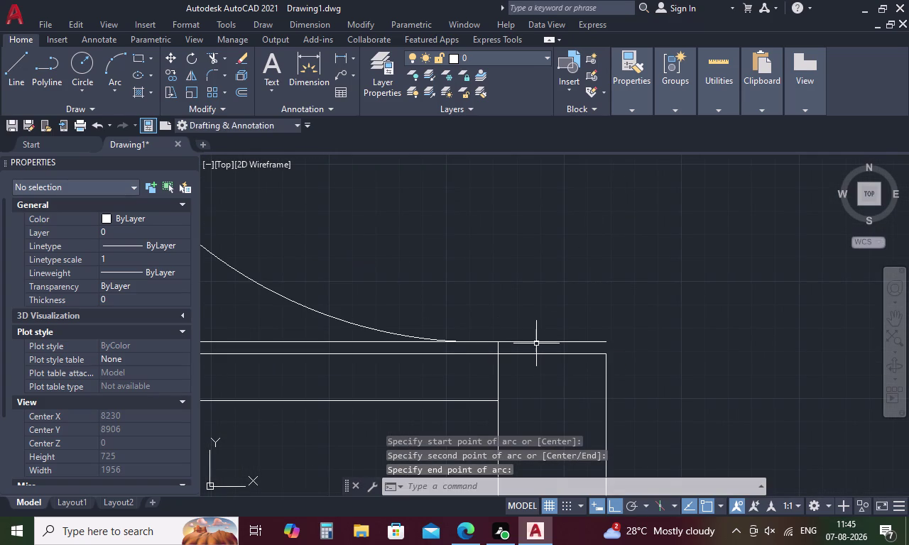
key(Escape)
Delete the extra horizontal line under the arc and pan to the wall corner.
scroll(down, 3)
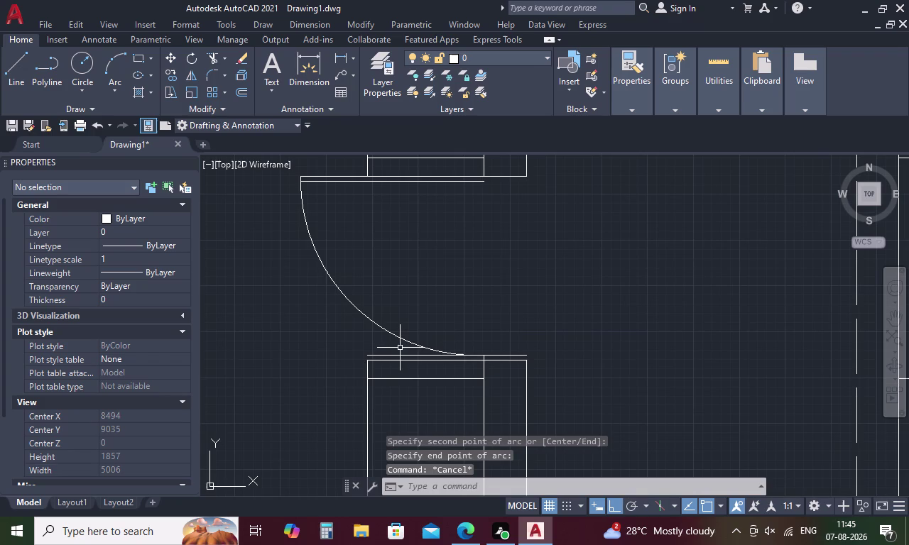
click(401, 356)
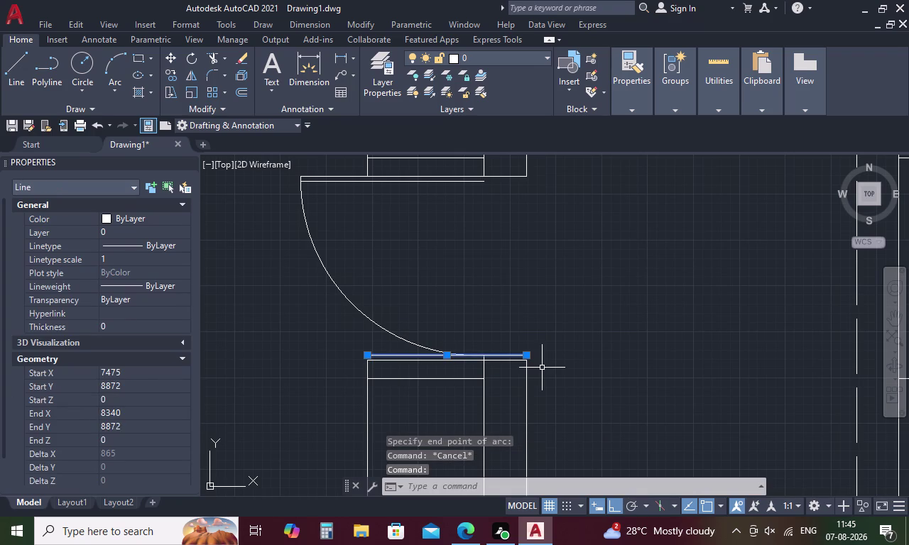
key(Delete)
scroll(down, 3)
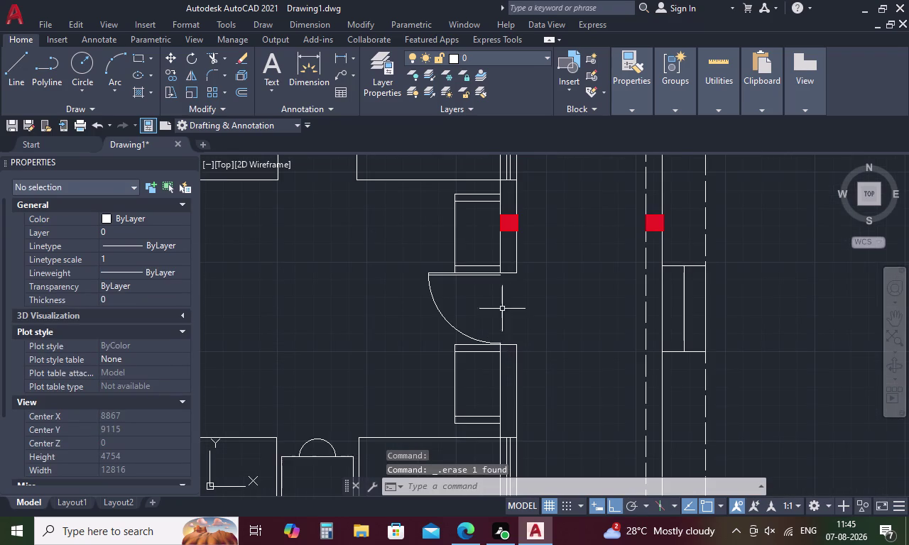
middle_drag(502, 308, 487, 390)
scroll(up, 3)
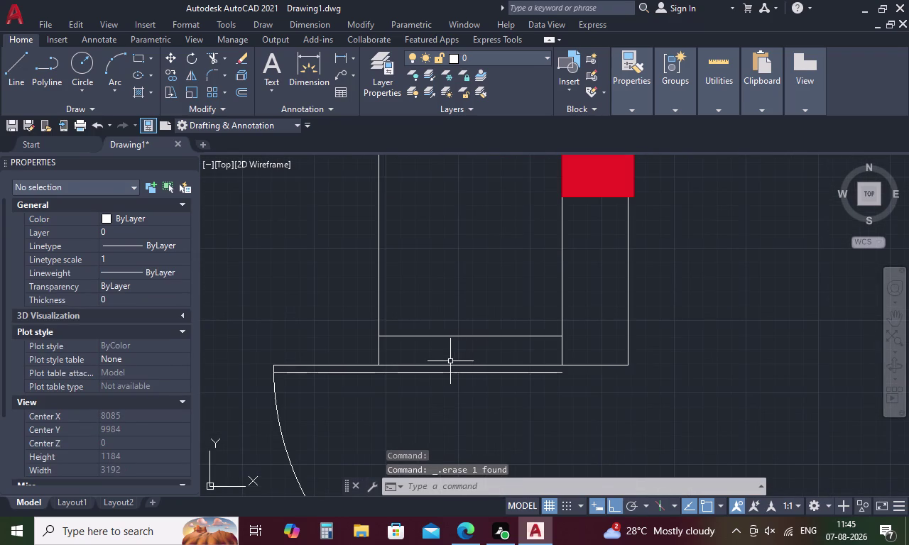
Extend the wall line near the door swing to its boundary.
key(Escape)
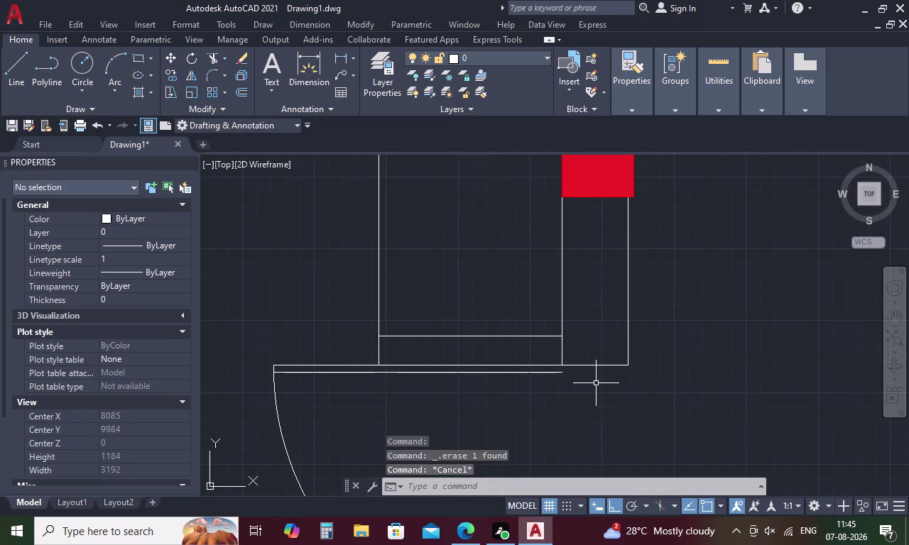
text(EX)
key(space)
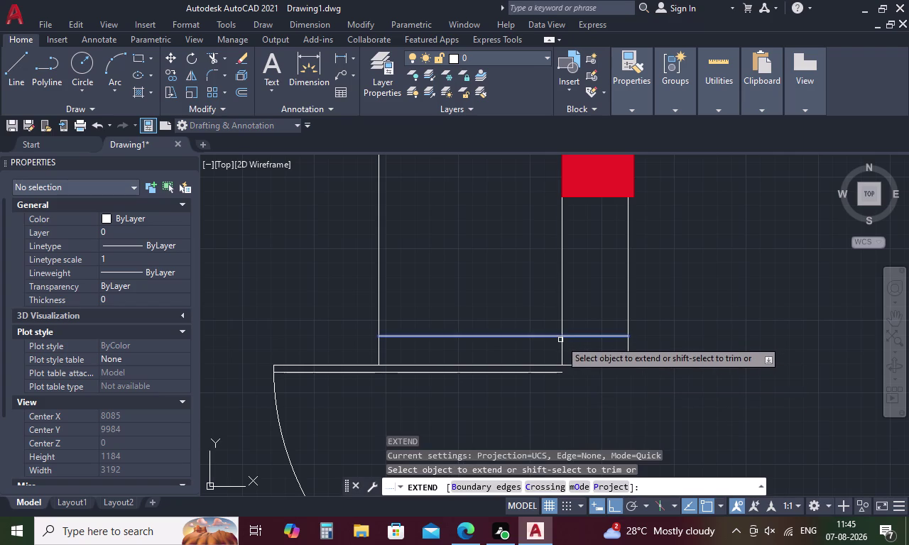
click(560, 342)
scroll(down, 3)
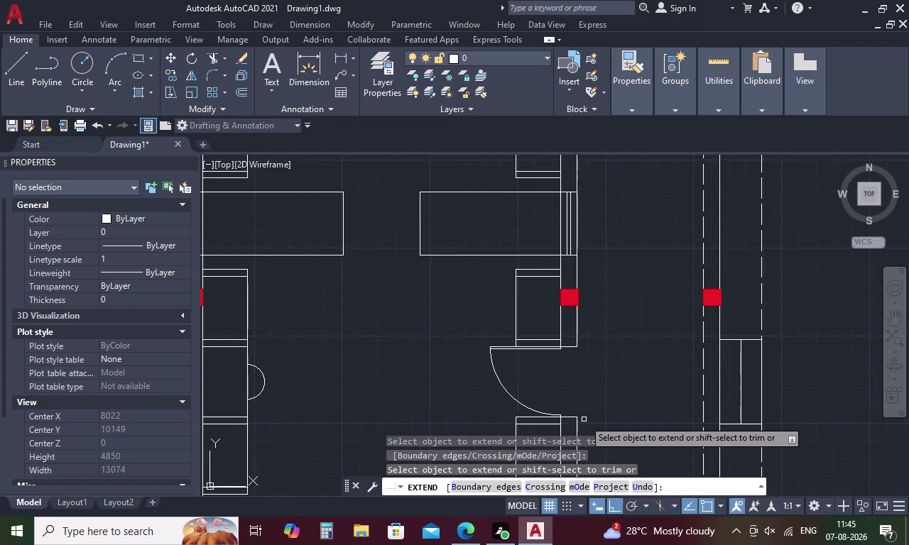
key(Escape)
scroll(down, 3)
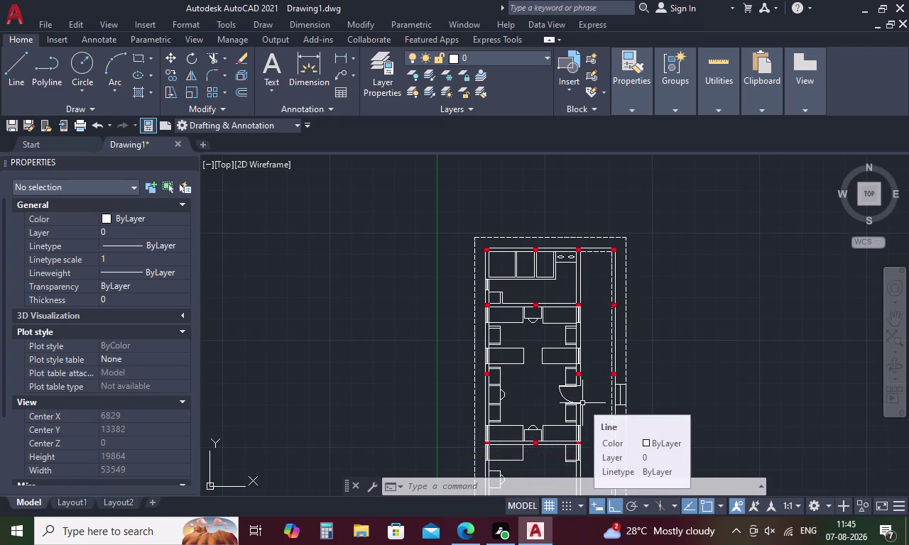
Draw a short line across the wall from inner to outer edge.
middle_drag(561, 415, 536, 290)
scroll(up, 3)
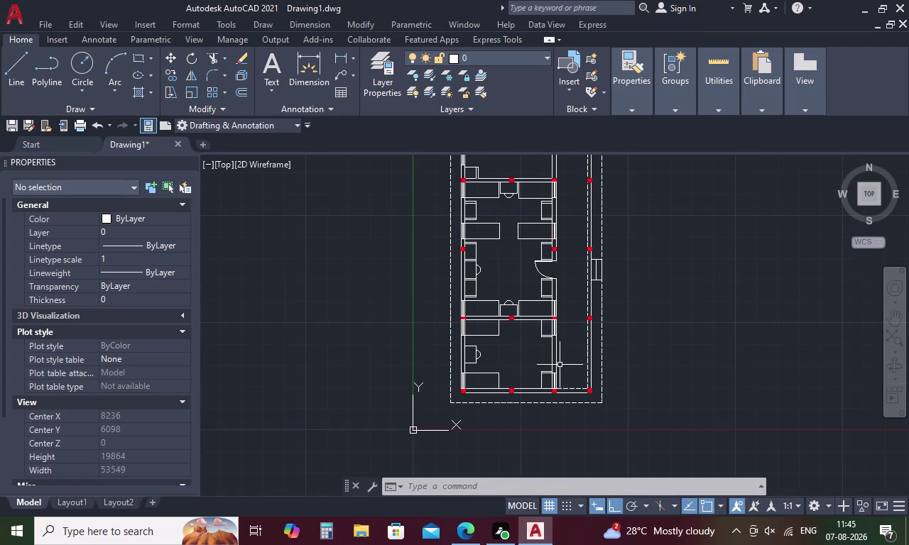
scroll(up, 3)
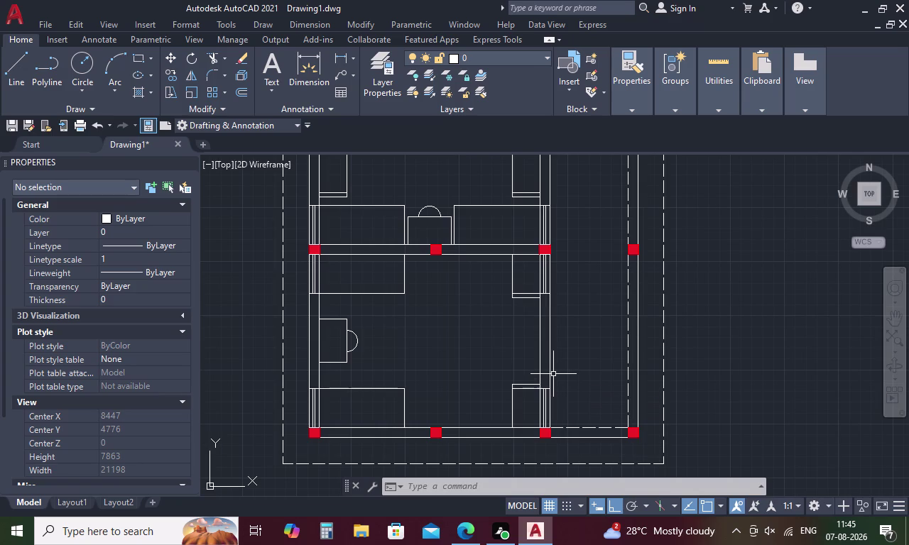
key(Escape)
scroll(up, 3)
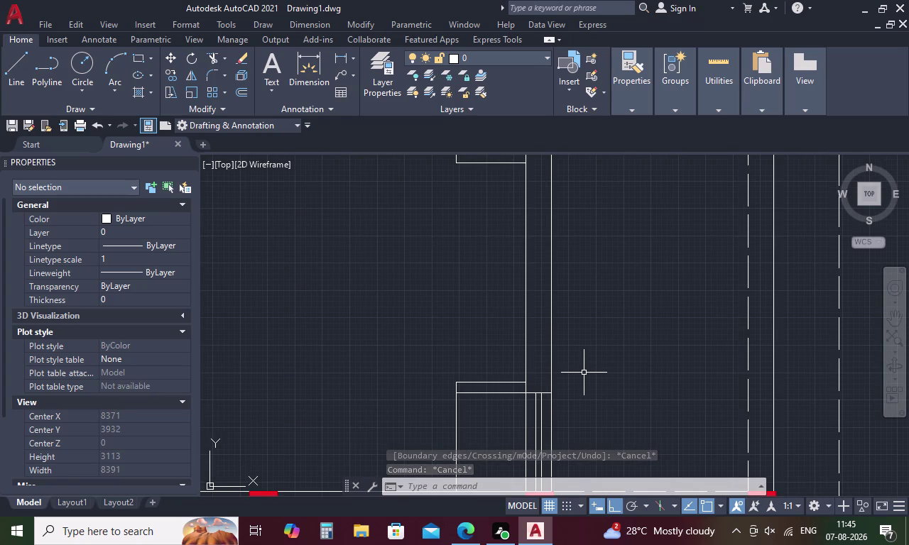
key(Escape)
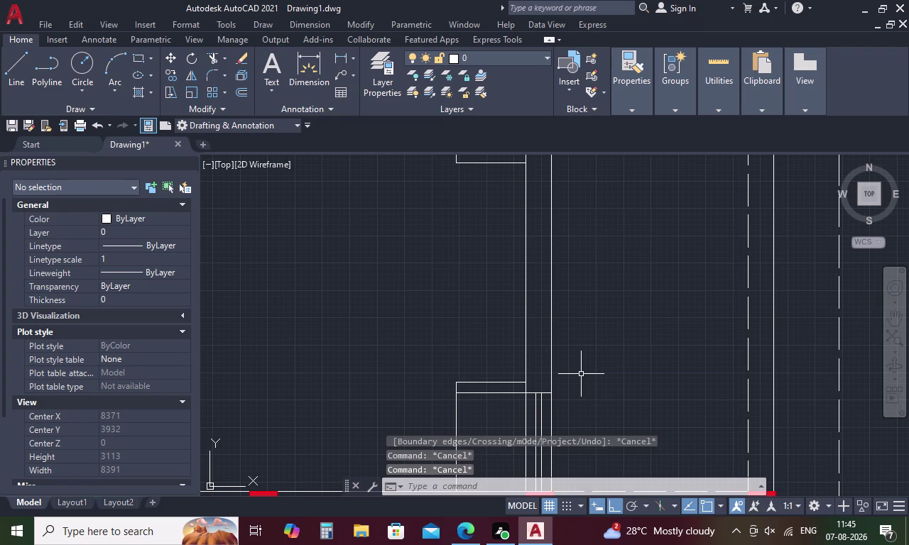
key(l)
key(space)
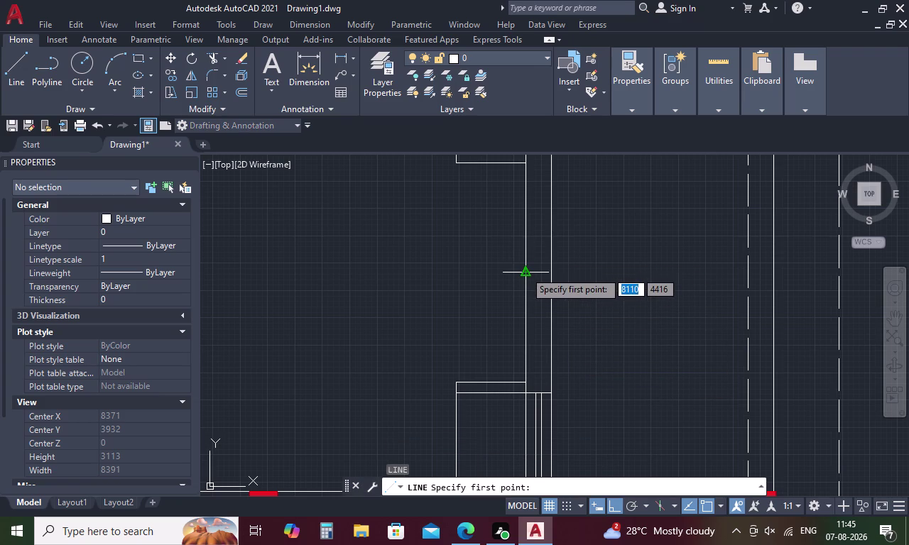
click(525, 271)
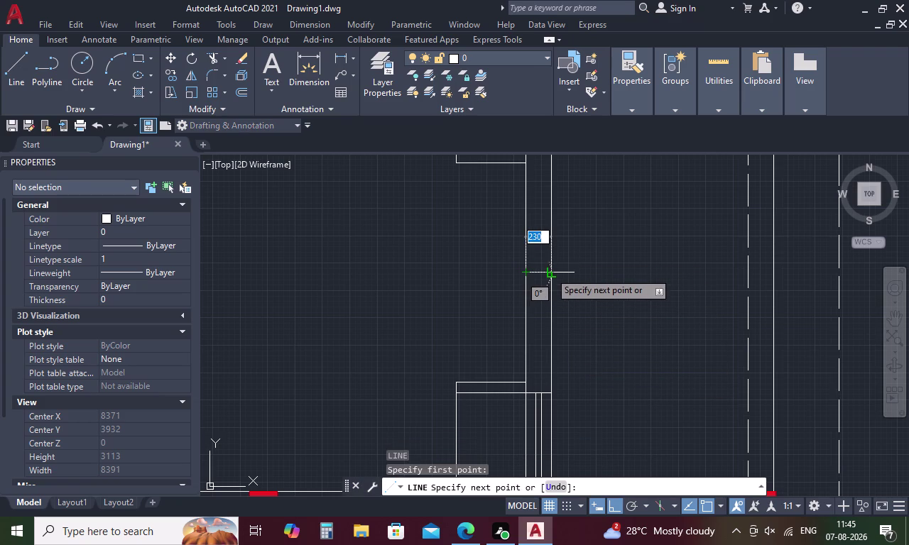
click(550, 272)
key(Escape)
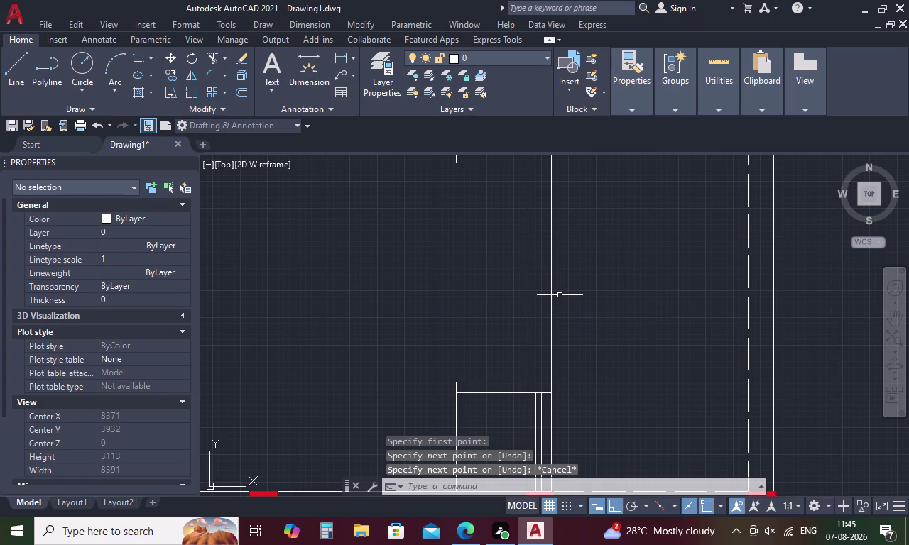
Offset the short wall line 500 upward, then close the Help window.
text(O)
key(space)
key(5)
key(0)
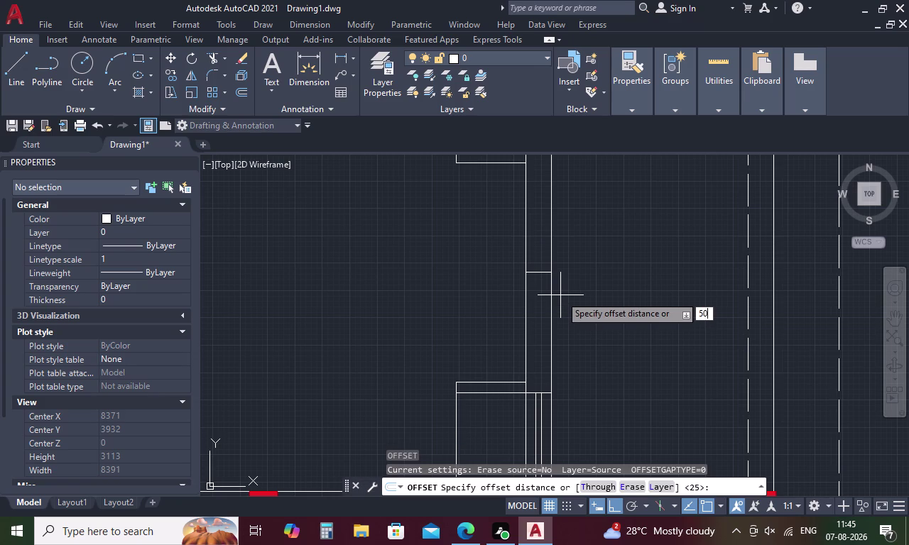
key(0)
key(space)
click(540, 271)
click(540, 240)
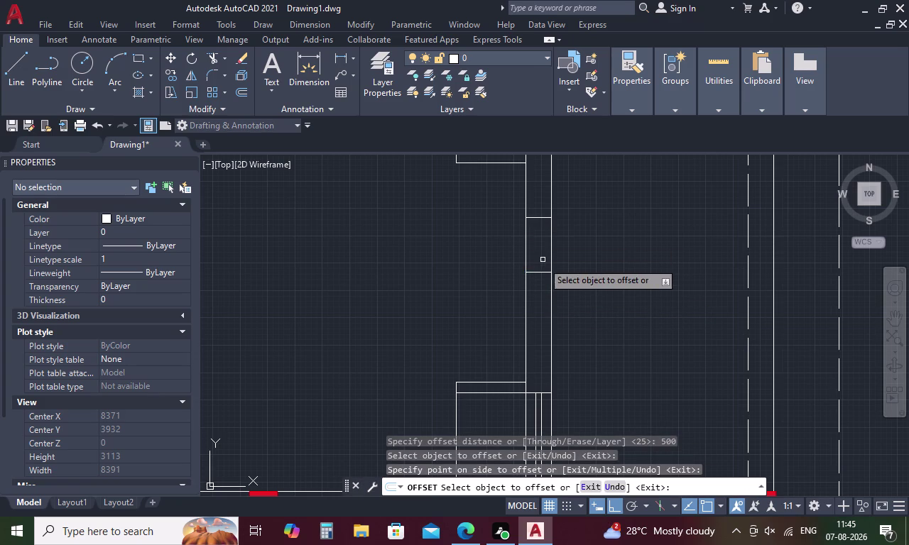
click(540, 272)
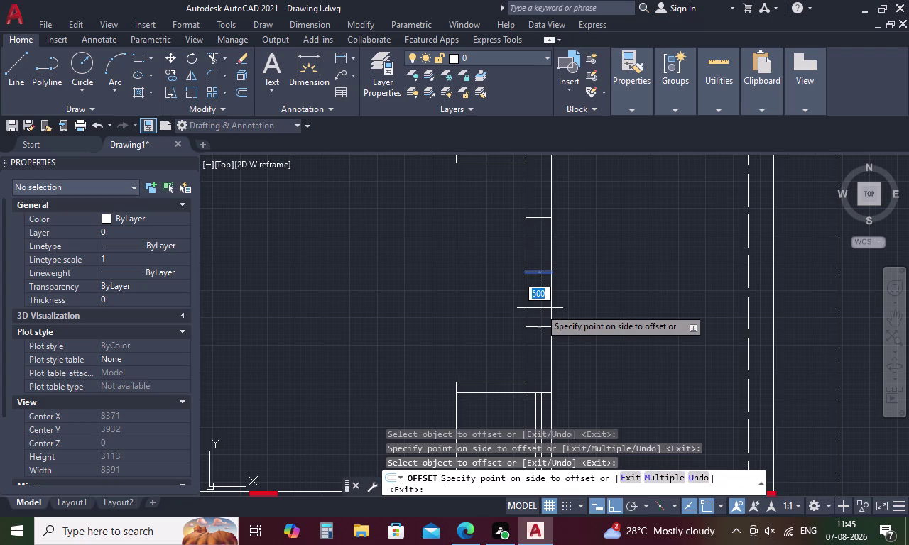
key(F1)
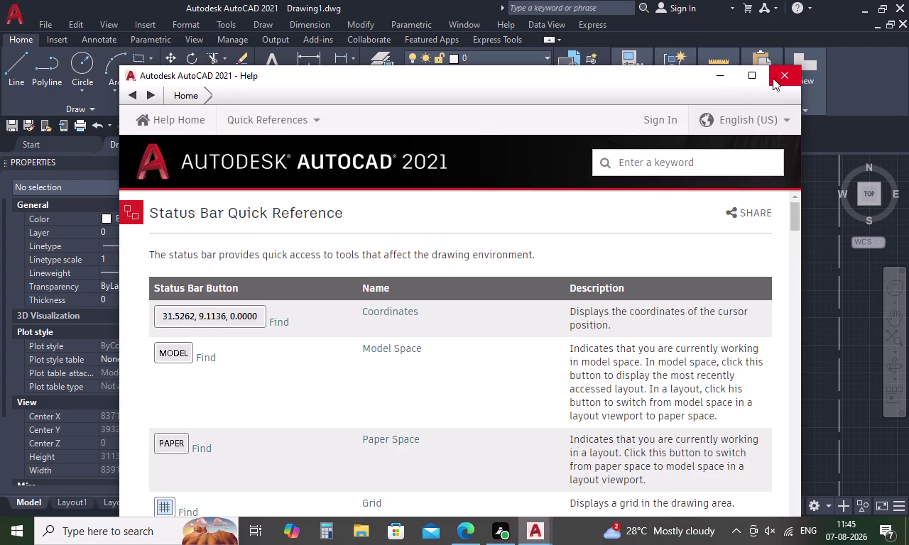
click(784, 75)
key(F1)
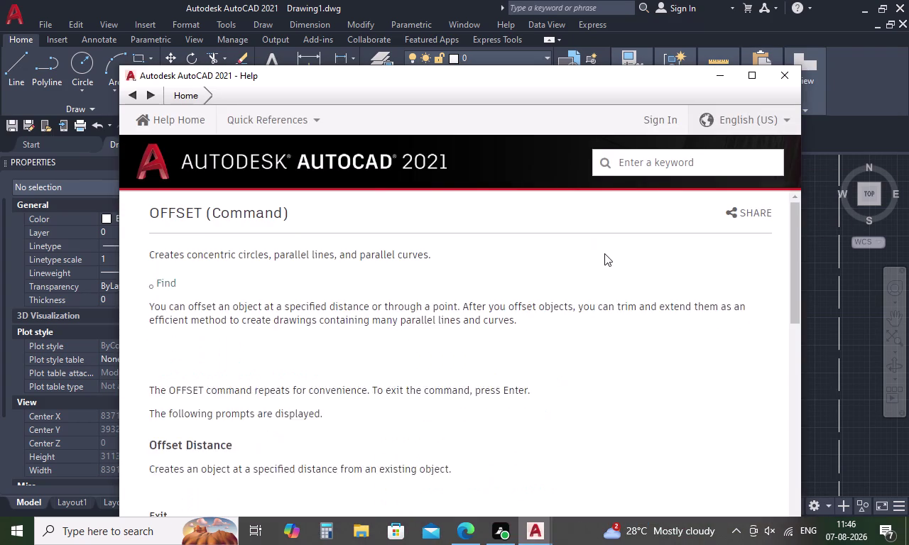
click(789, 79)
key(Escape)
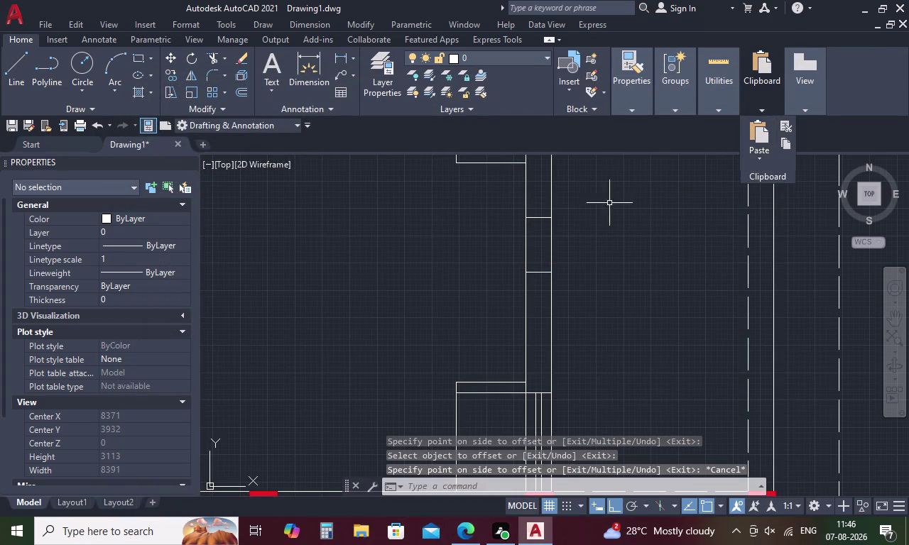
Crossing-select and erase the short wall line and its 500 copy, then pan to the junction.
drag(545, 201, 536, 285)
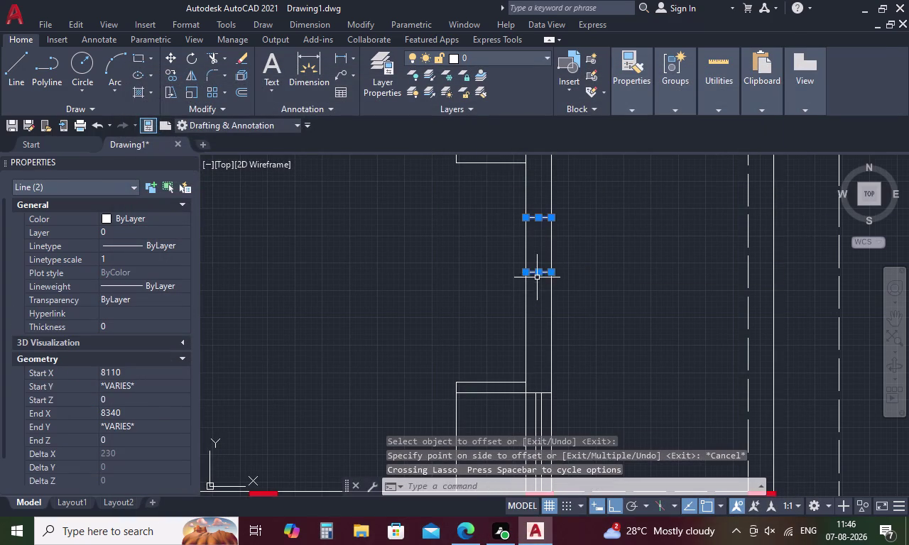
key(Delete)
scroll(down, 3)
middle_drag(518, 267, 517, 274)
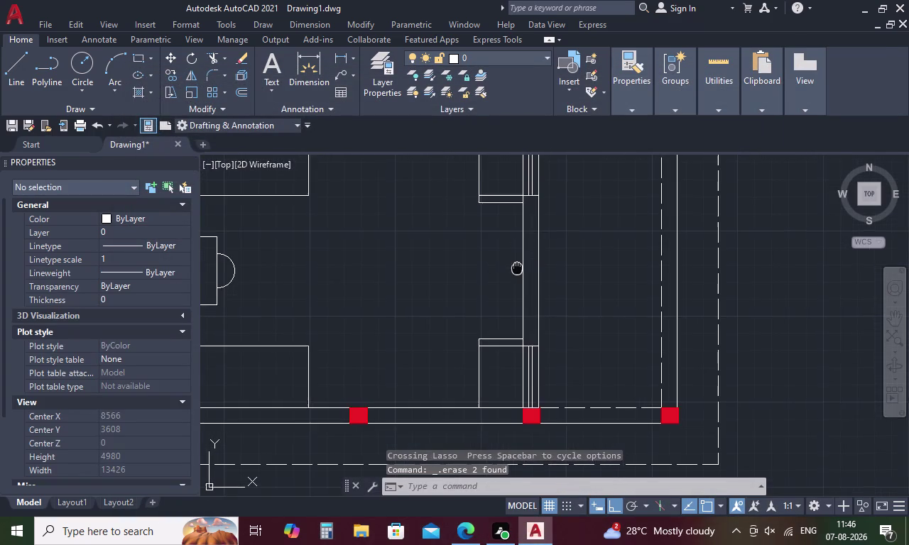
middle_drag(517, 273, 502, 346)
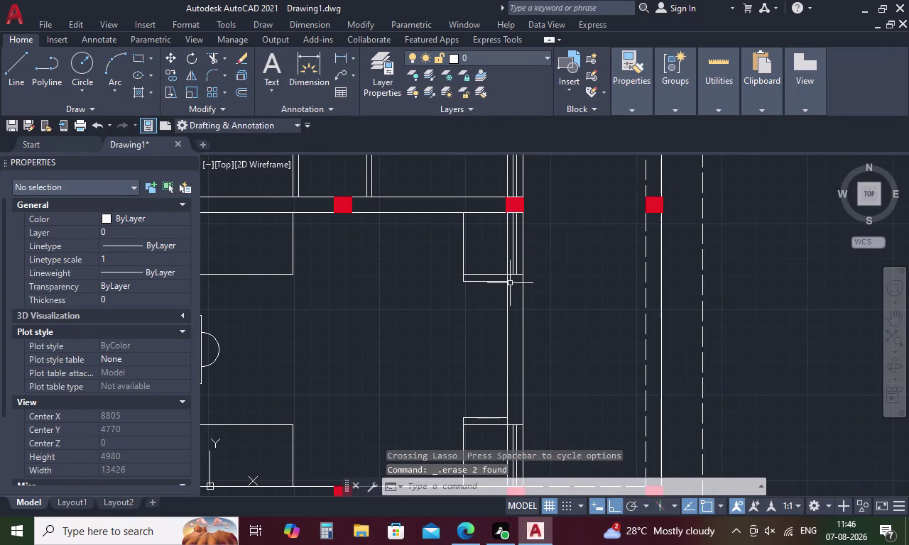
scroll(up, 3)
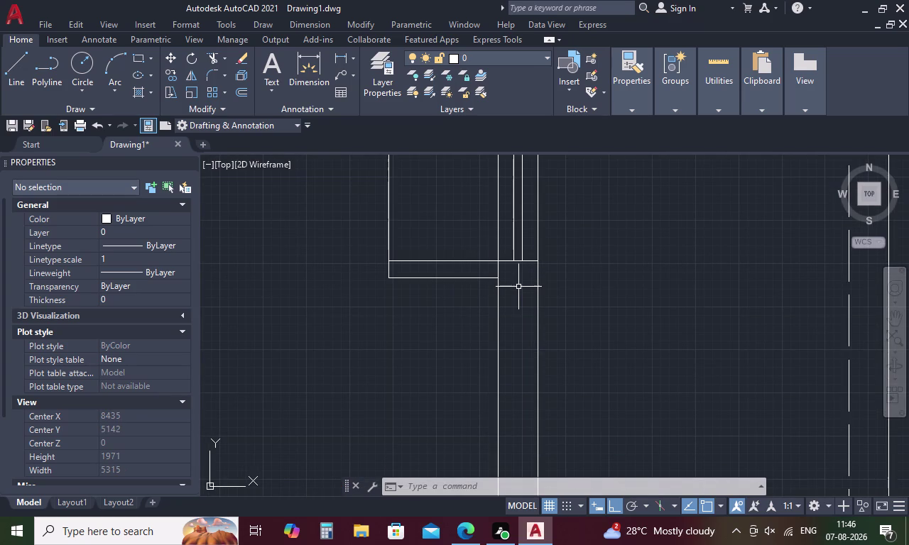
key(o)
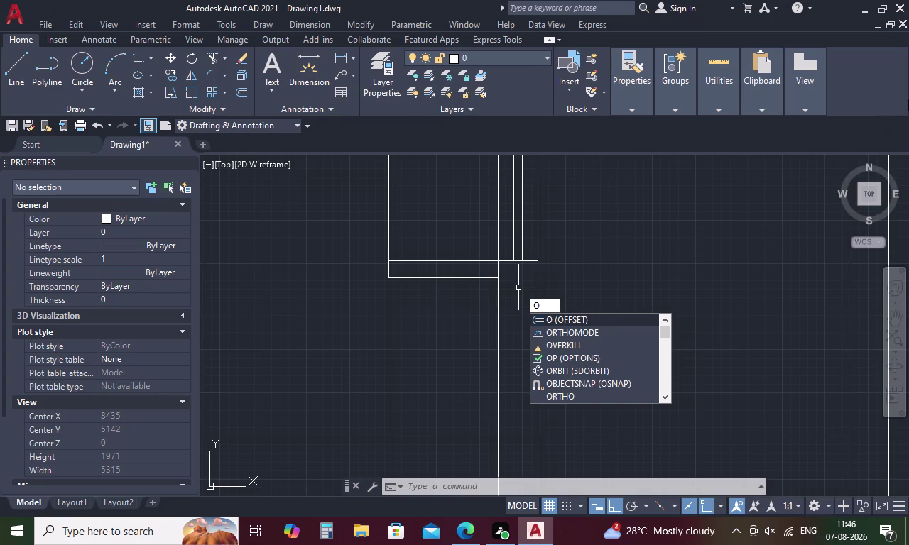
Offset the short and long horizontal wall lines 25.4 downward.
key(Return)
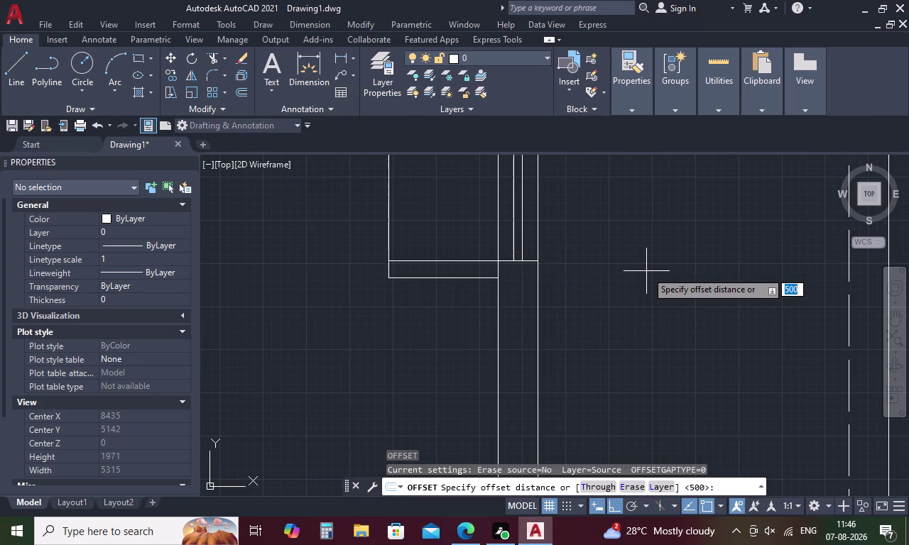
key(2)
key(5)
key(period)
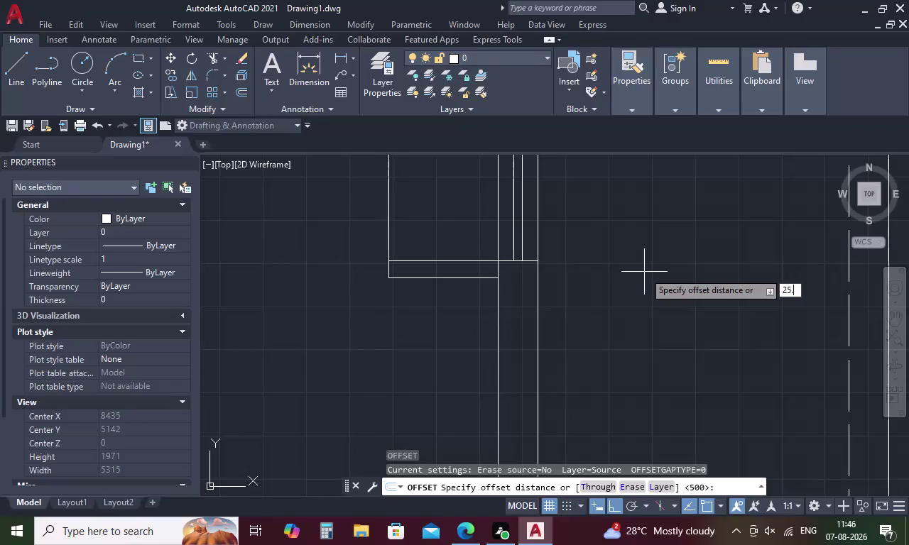
text(4)
key(space)
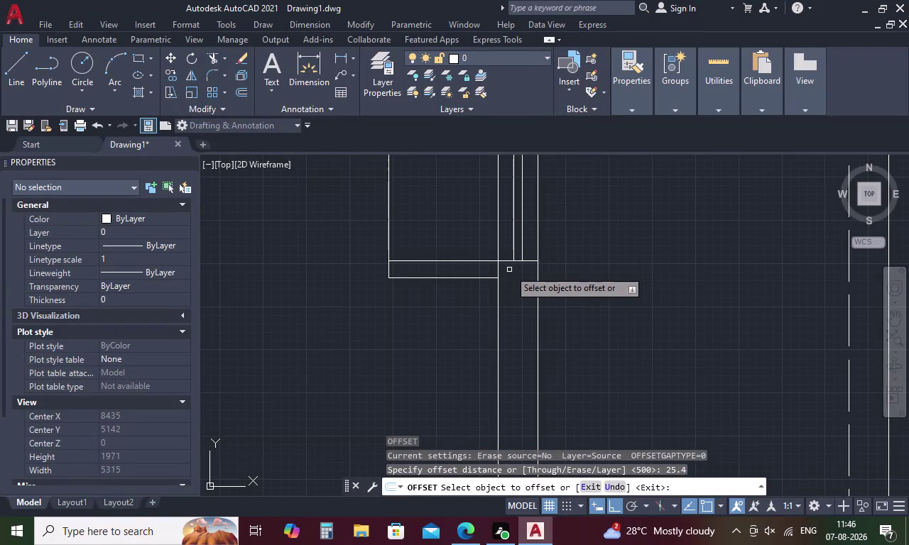
scroll(down, 3)
scroll(down, 3)
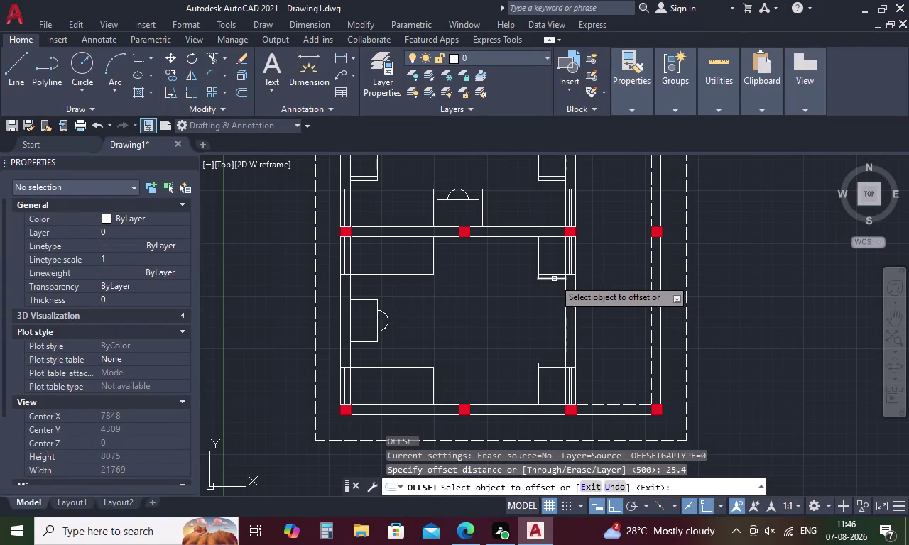
scroll(up, 3)
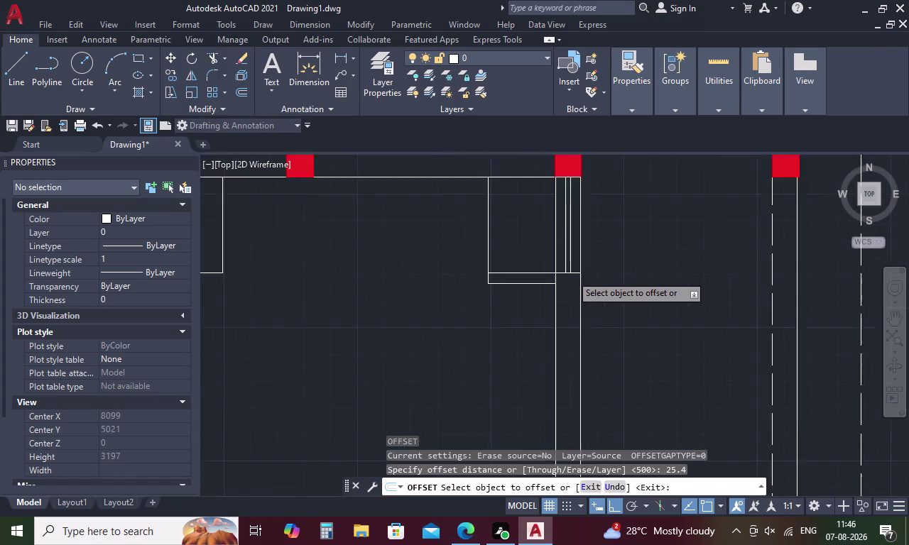
click(575, 271)
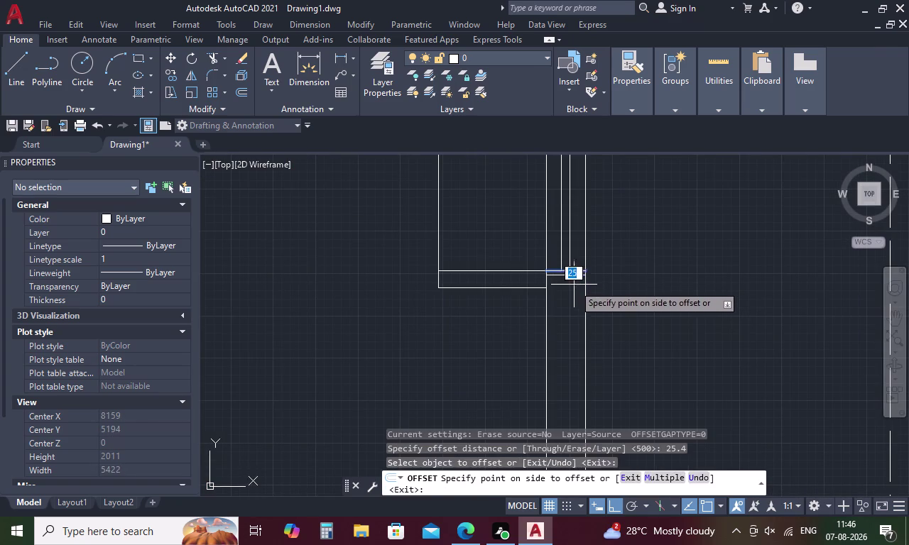
click(573, 288)
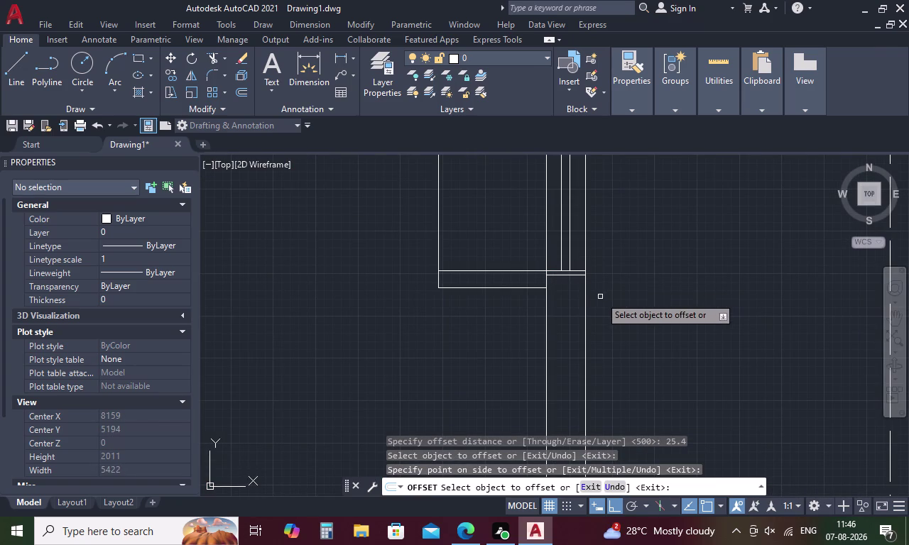
click(509, 290)
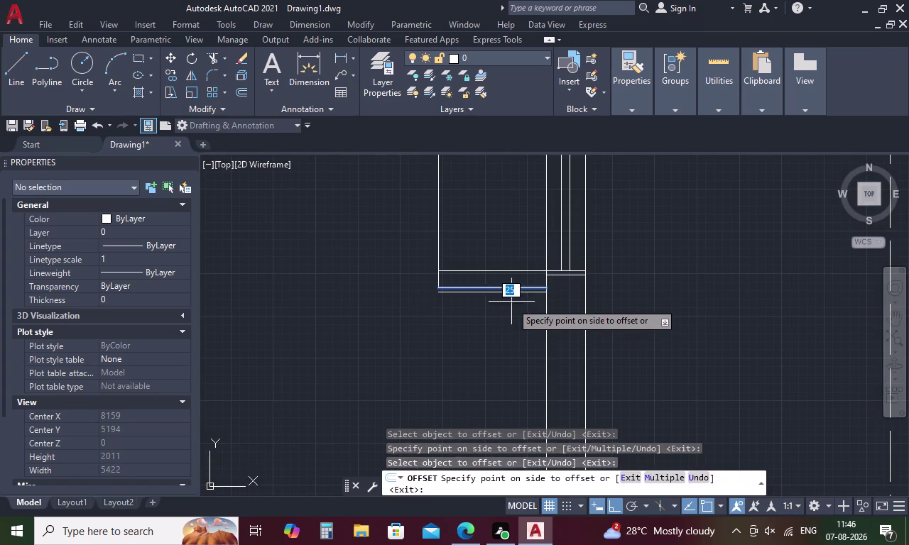
click(511, 307)
key(Escape)
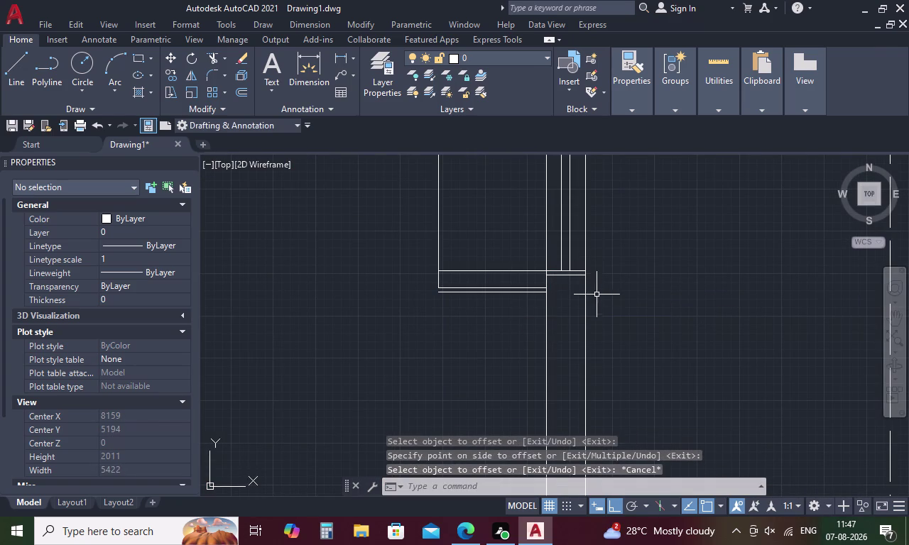
Delete the short line across the wall and extend the bottom wall line.
click(568, 275)
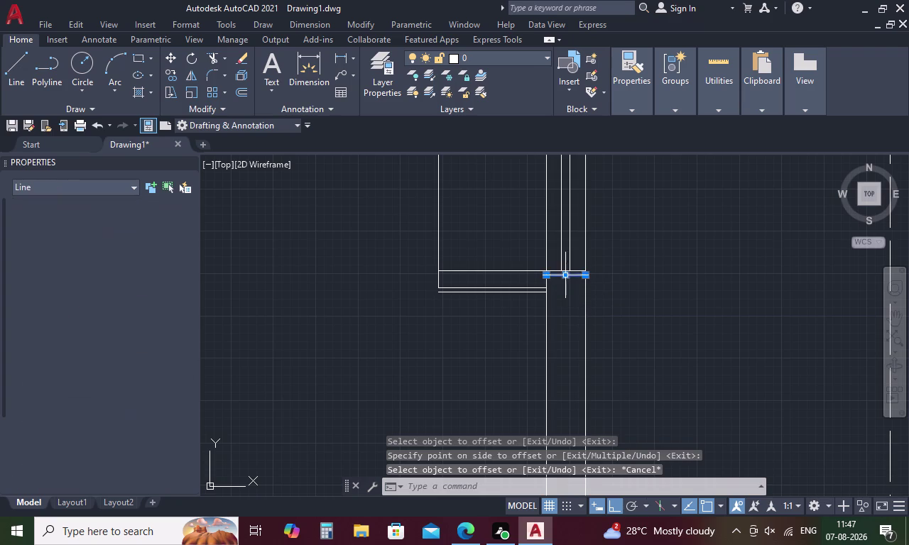
key(Delete)
text(E)
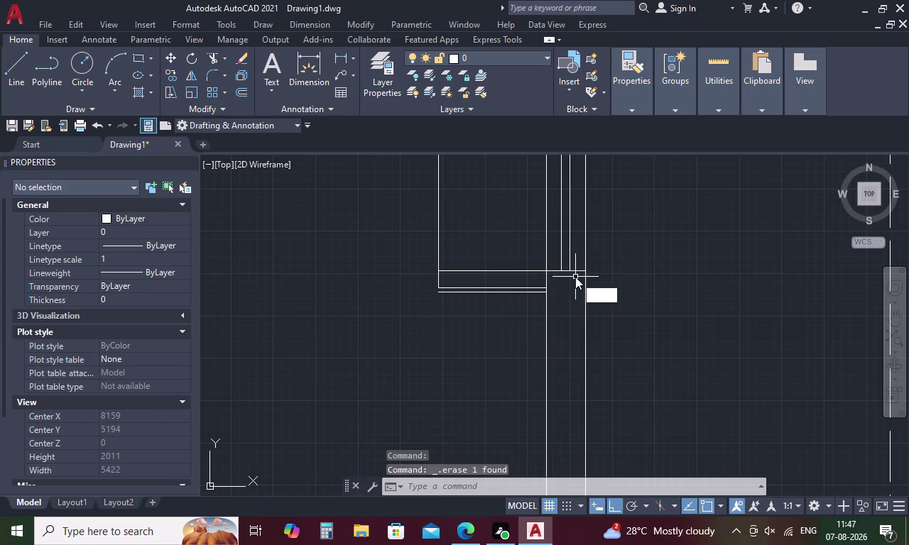
text(X)
key(space)
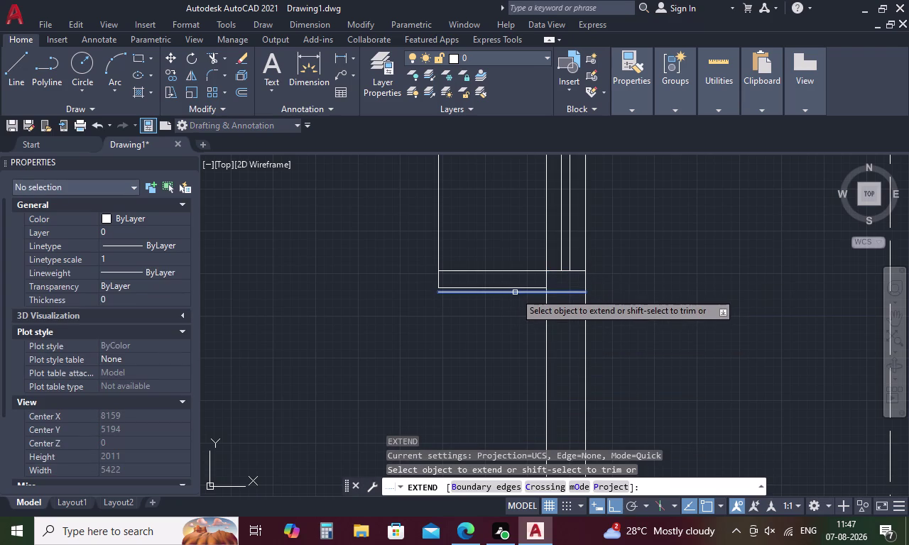
click(515, 293)
key(Escape)
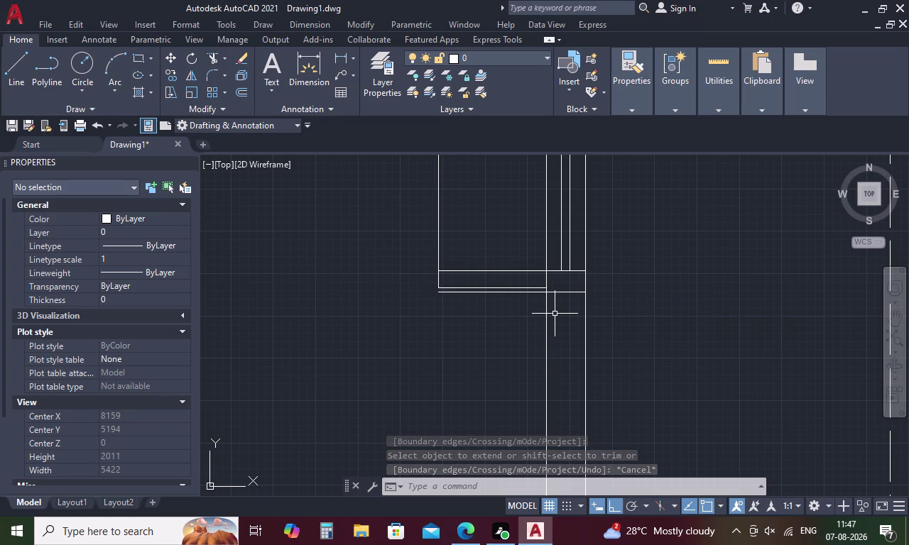
Offset the bottom wall line 1000 units downward.
key(o)
key(Return)
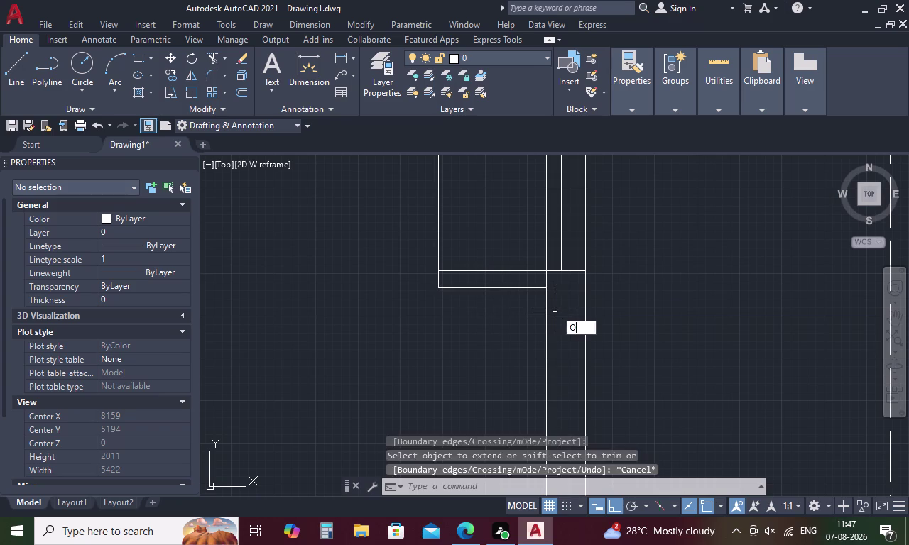
text(100)
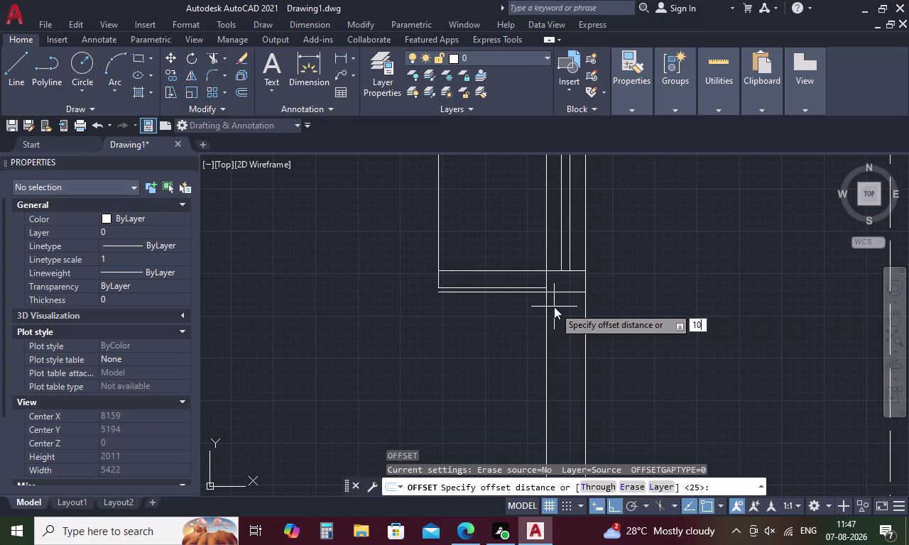
text(0)
key(space)
click(557, 292)
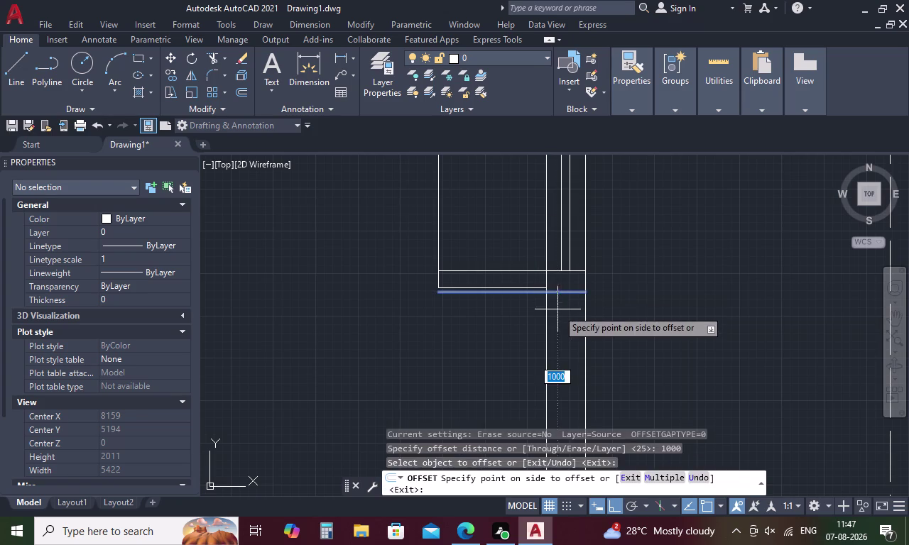
click(559, 325)
scroll(down, 3)
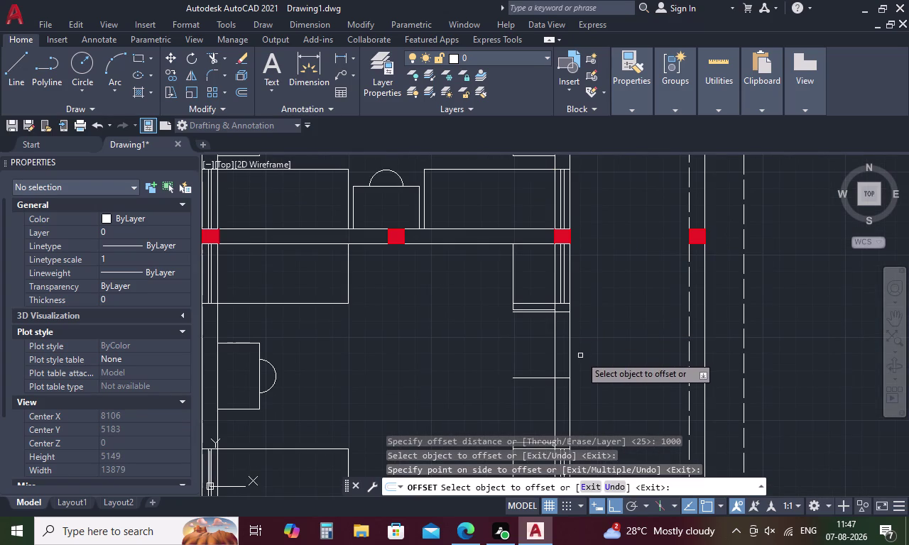
key(Escape)
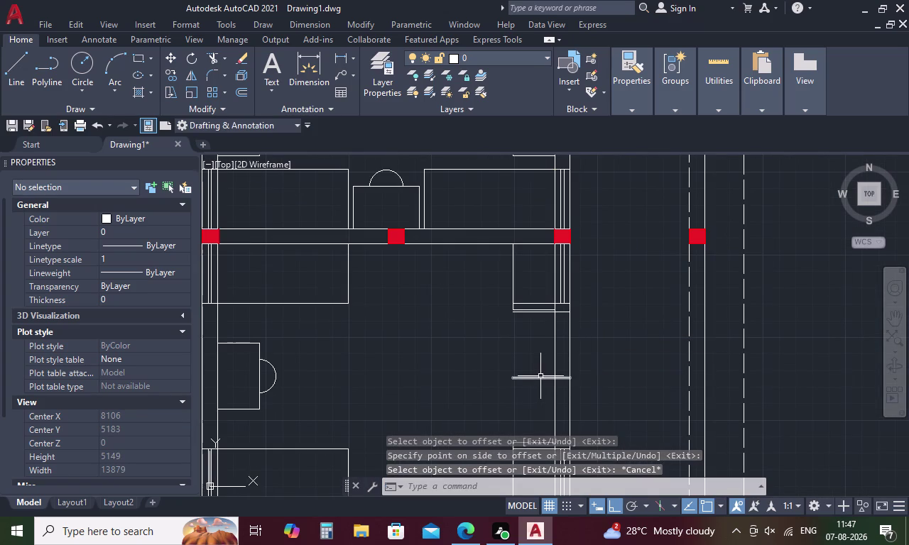
Trim away the extra wall line segment in the door opening.
text(TR)
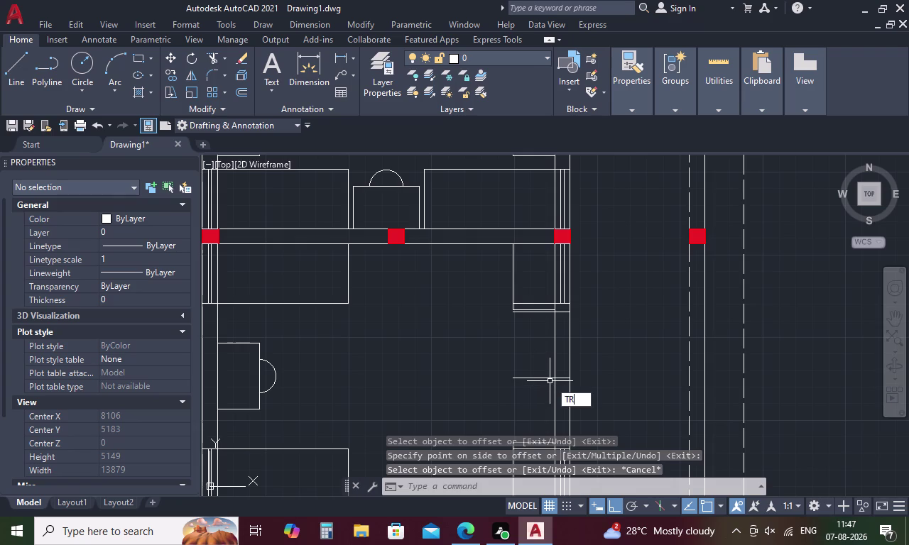
key(space)
click(542, 379)
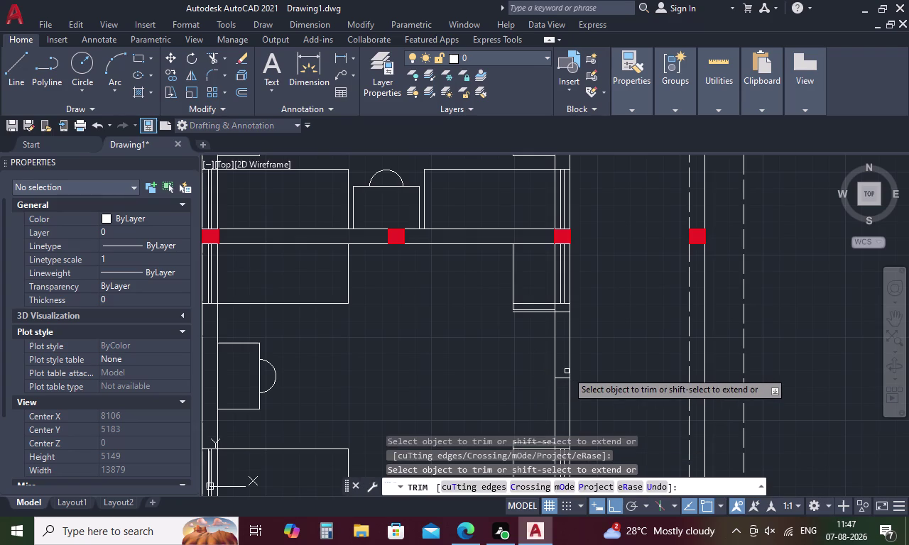
key(l)
key(Escape)
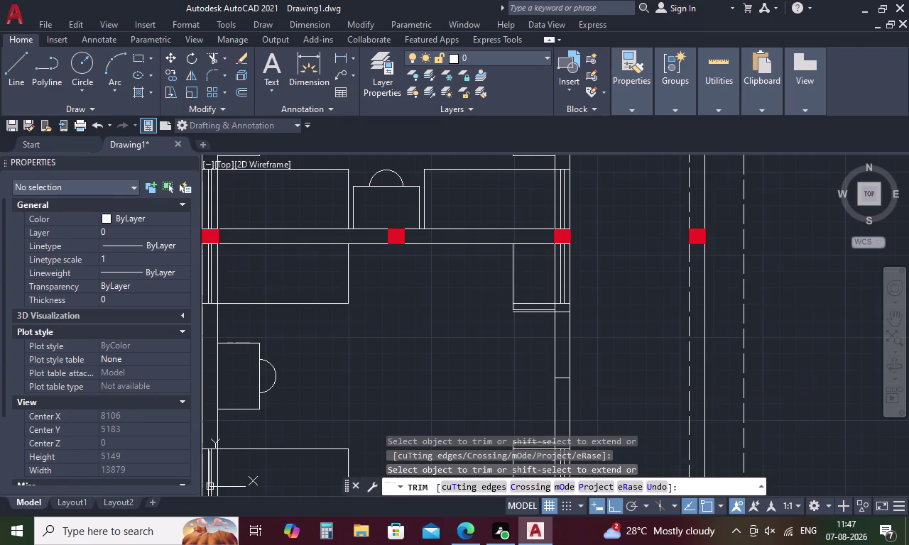
Draw a 1000-long door line from the wall corner.
key(l)
key(space)
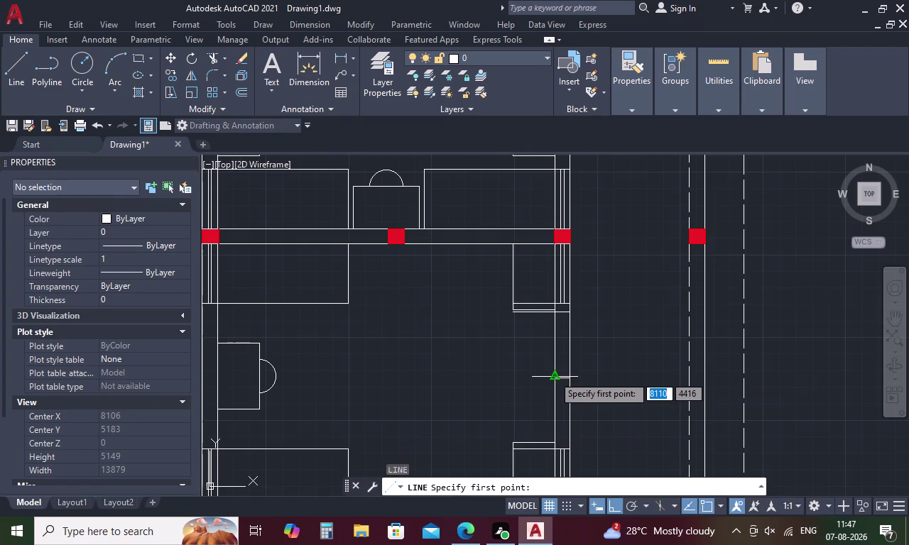
scroll(up, 3)
click(554, 383)
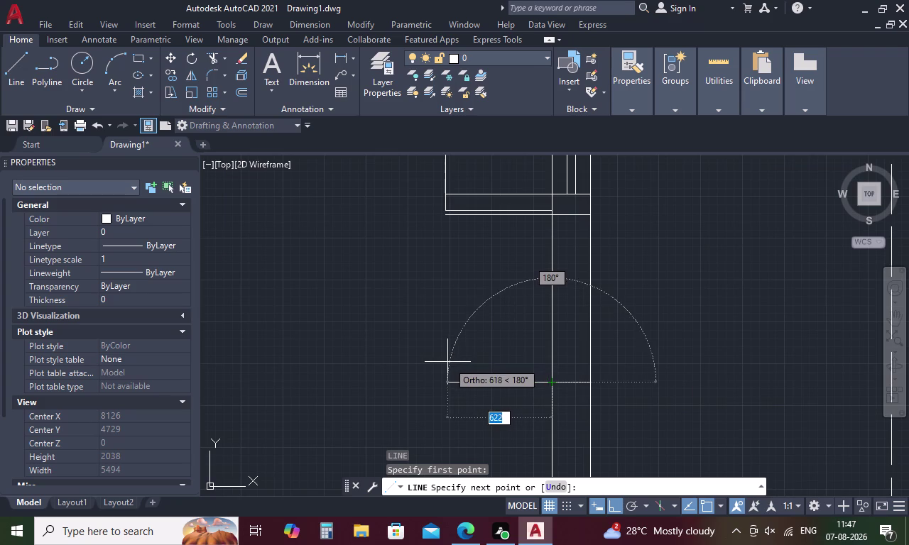
text(1000)
key(space)
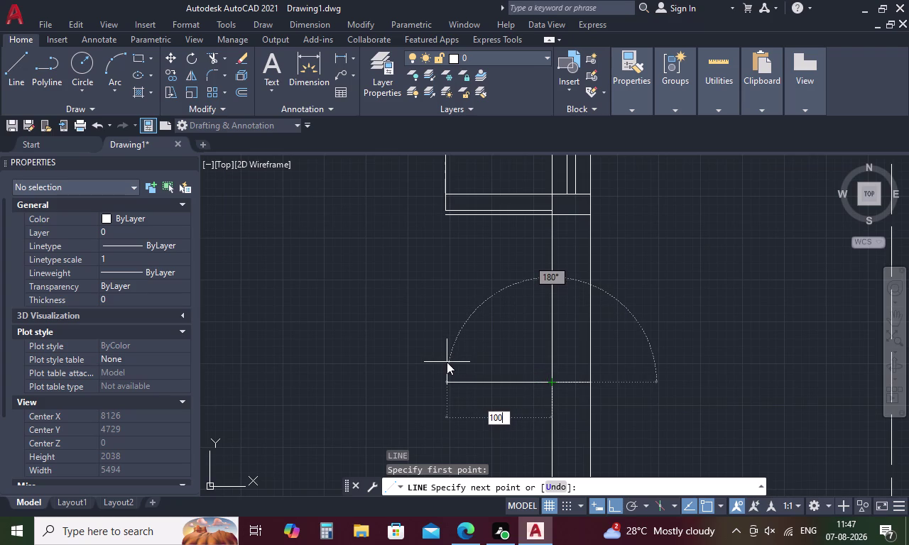
key(Escape)
Offset the door line by 25.4 to form the door leaf thickness.
key(o)
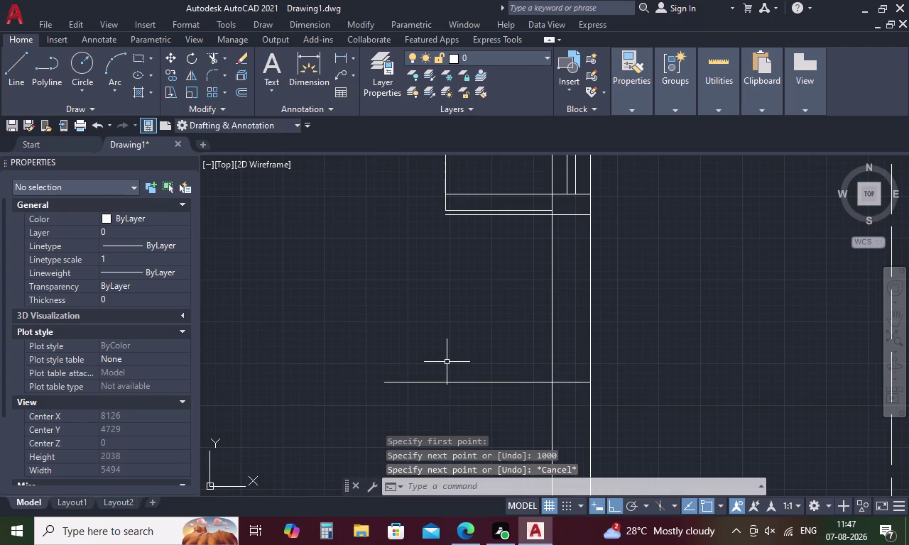
key(space)
key(2)
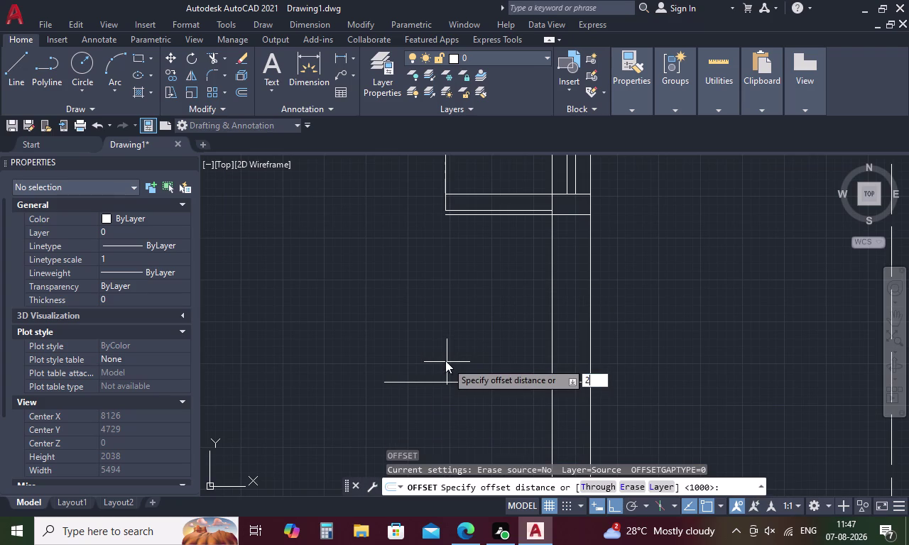
text(5.4)
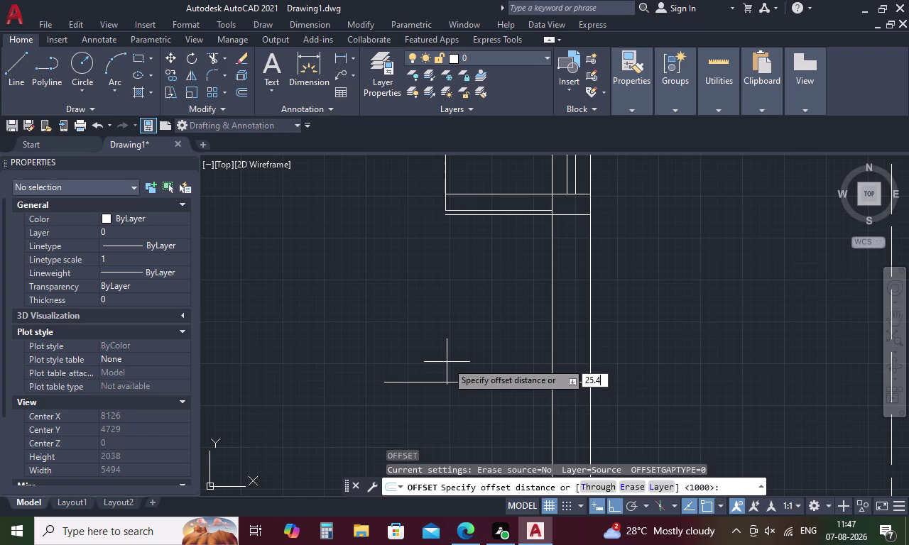
key(space)
click(451, 382)
click(452, 360)
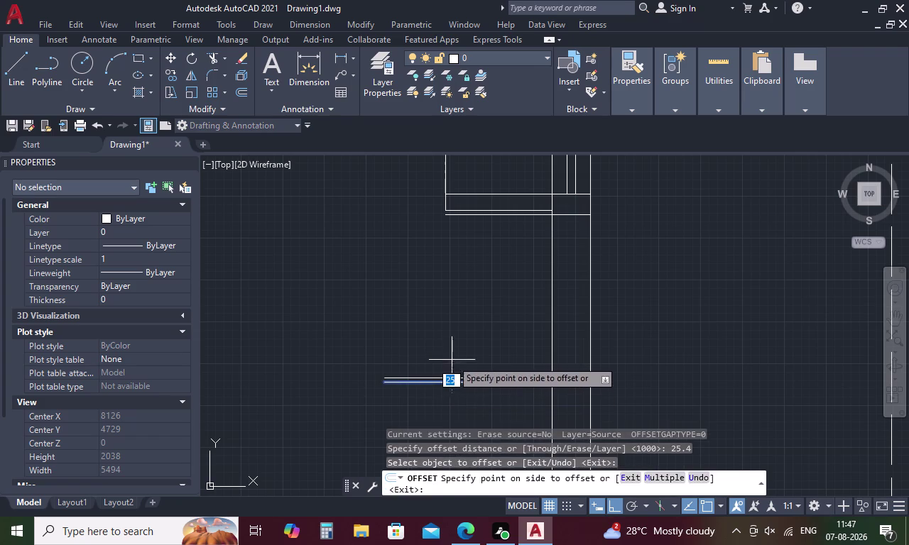
key(Escape)
Draw a 3-point swing arc from the door leaf's end to the wall line.
key(a)
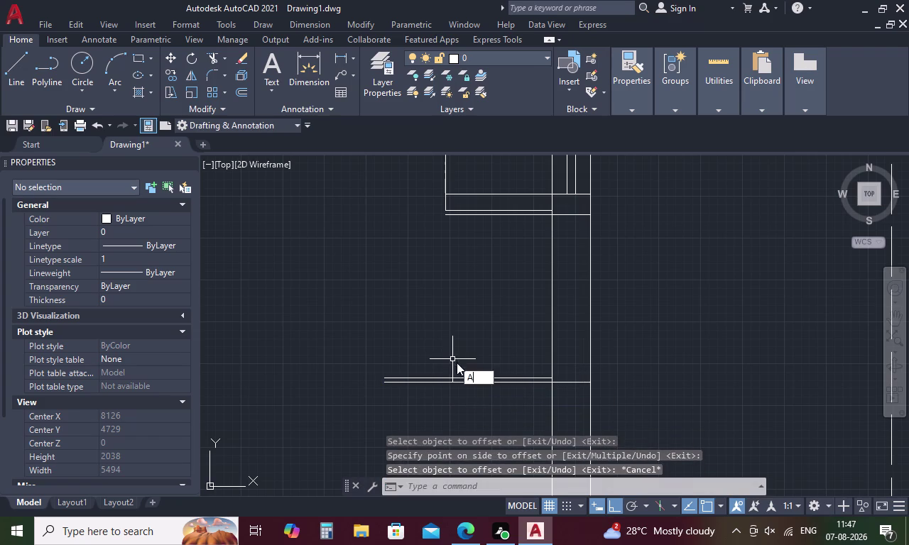
key(space)
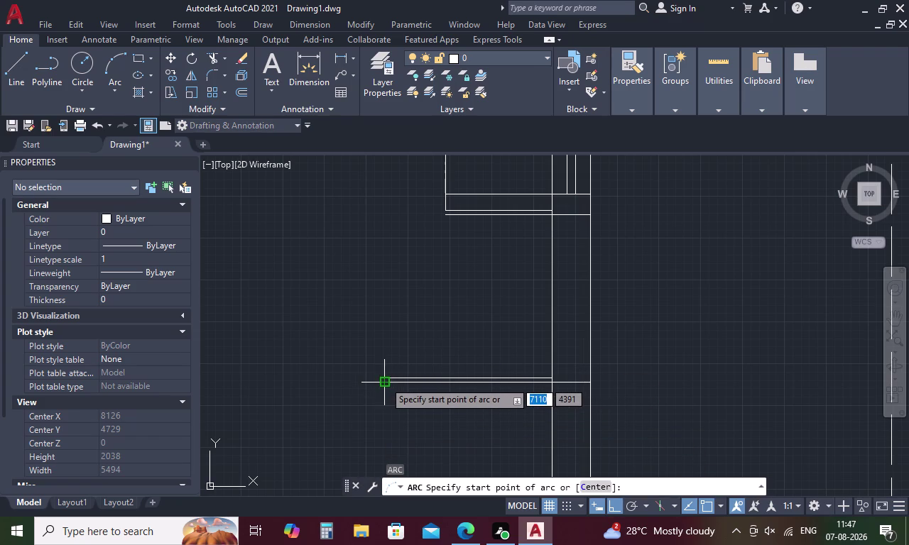
click(384, 381)
scroll(up, 3)
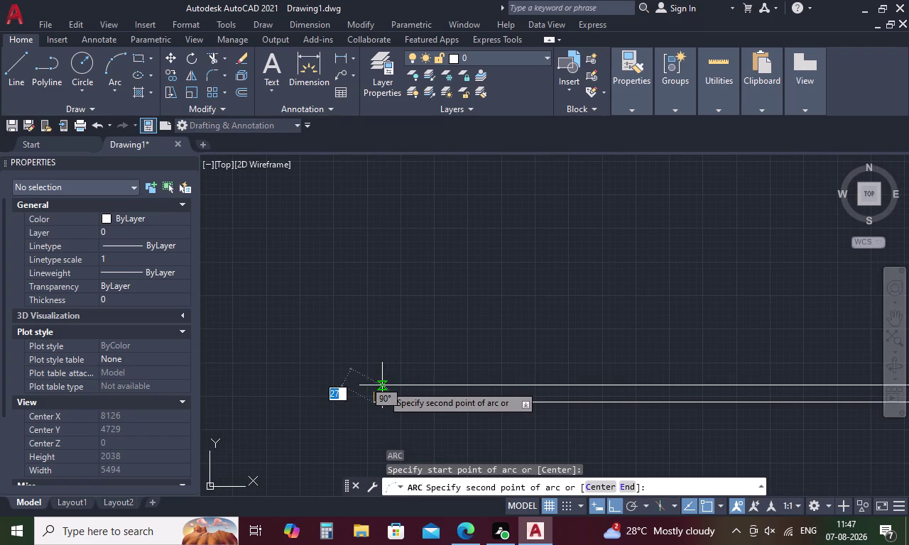
click(376, 385)
scroll(down, 3)
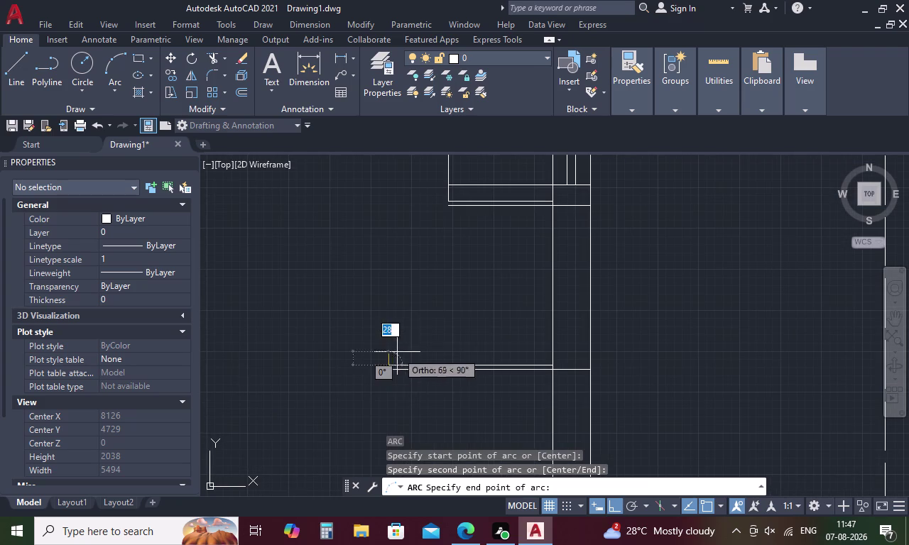
scroll(up, 3)
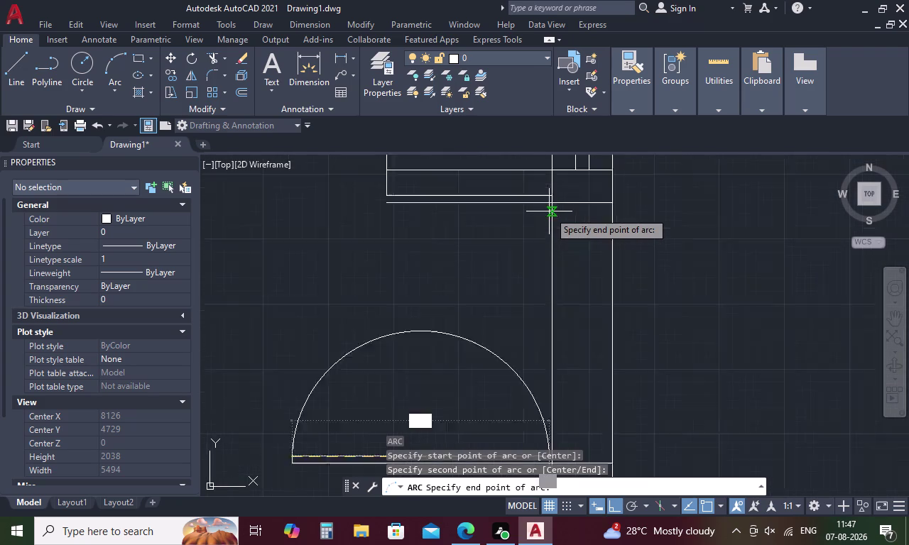
scroll(up, 3)
click(553, 190)
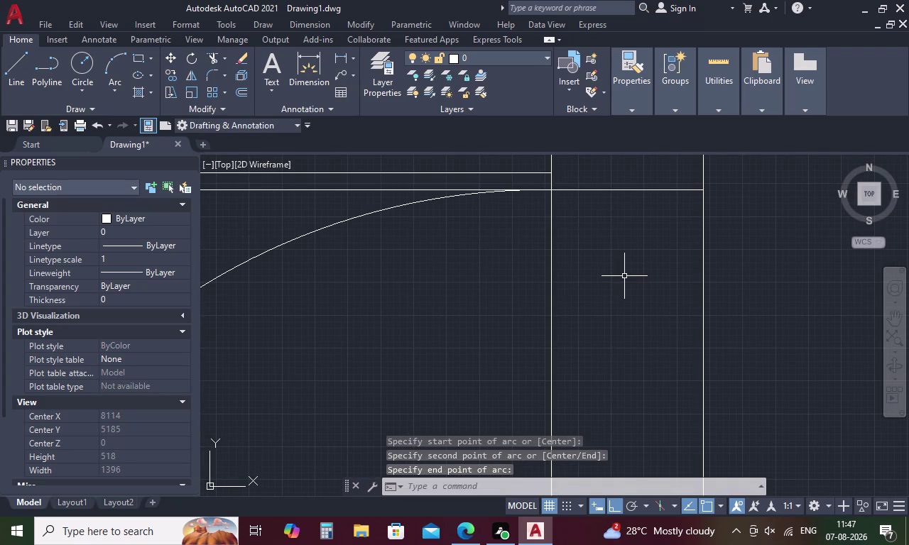
key(Escape)
Trim the swing arc's overshoot past the wall.
text(T)
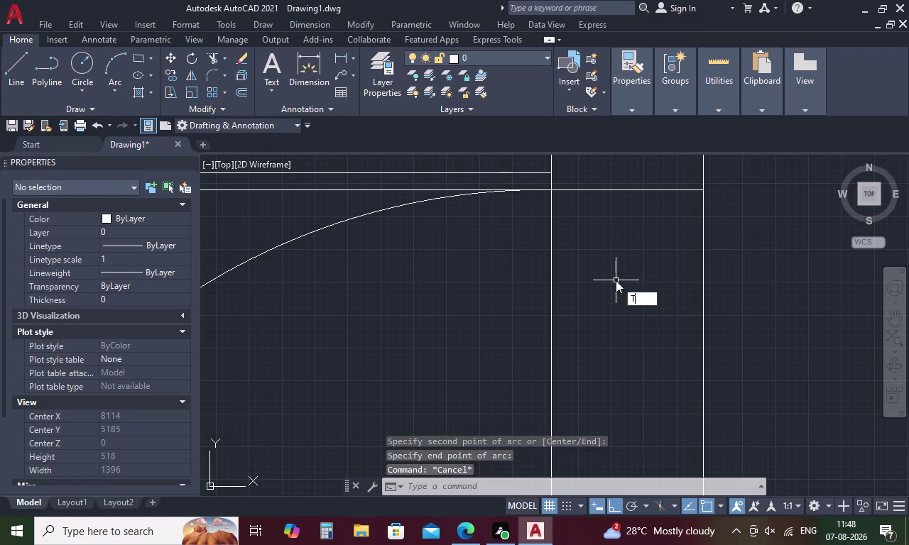
text(R)
key(space)
scroll(down, 3)
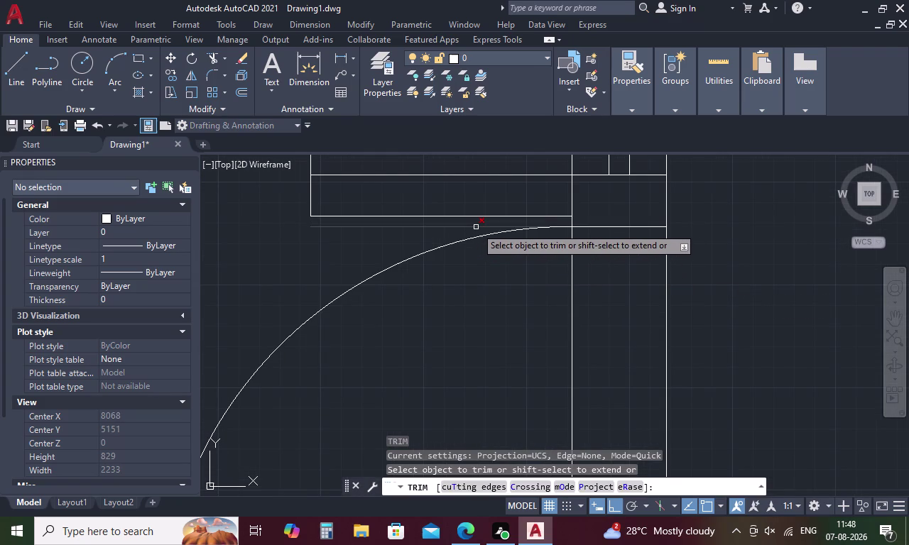
click(476, 227)
scroll(down, 3)
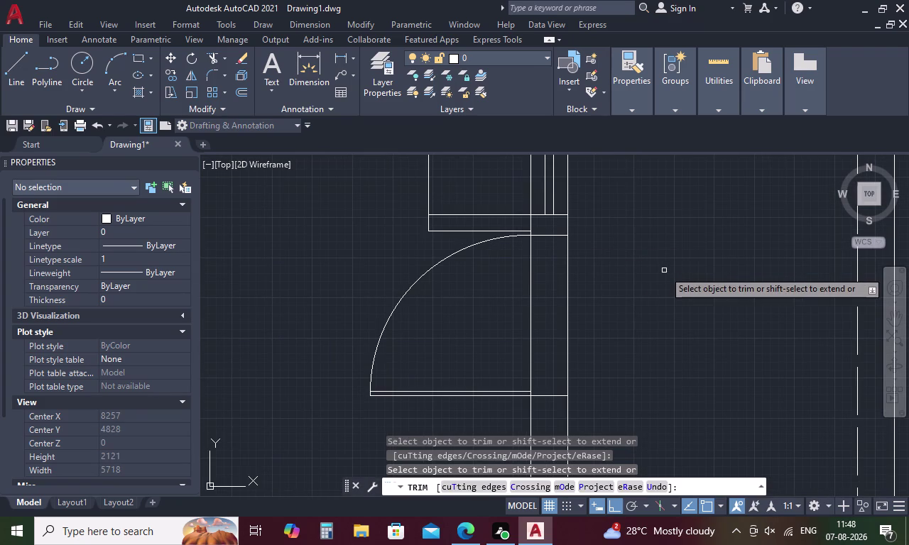
key(Escape)
scroll(down, 3)
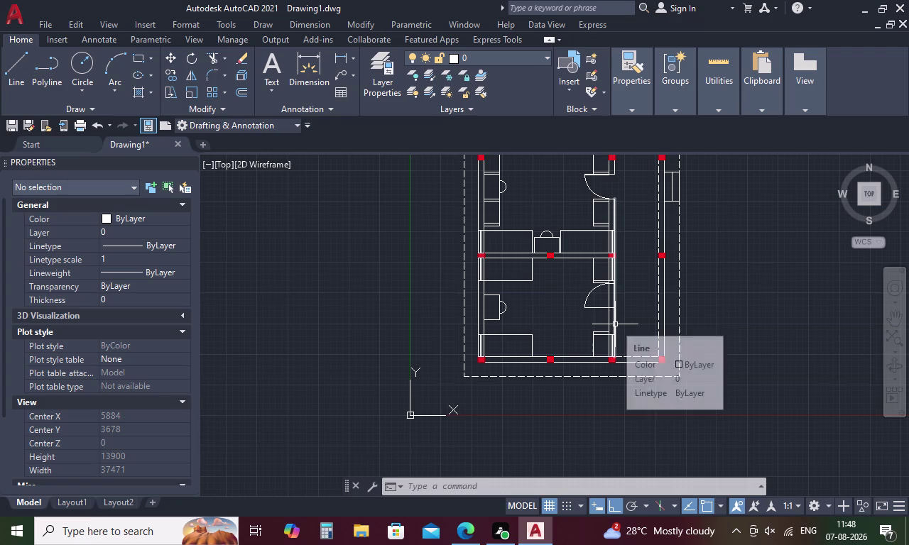
key(Escape)
Undo an accidental selection and the last view change.
scroll(up, 3)
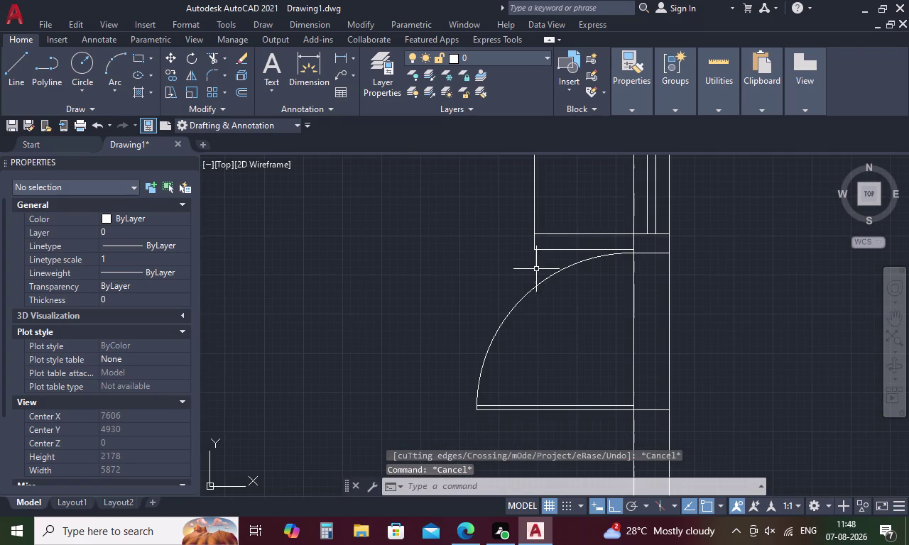
drag(535, 267, 542, 402)
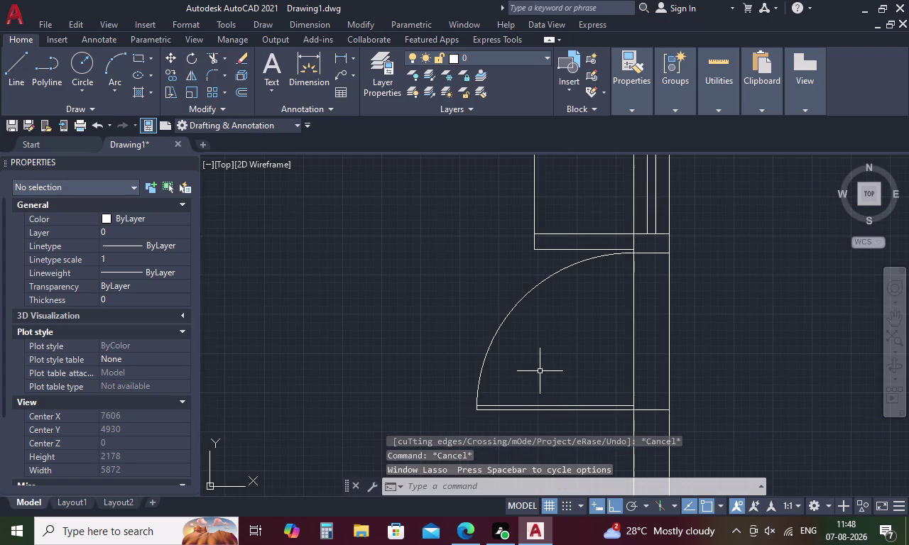
key(ctrl+z)
key(z)
key(ctrl+z)
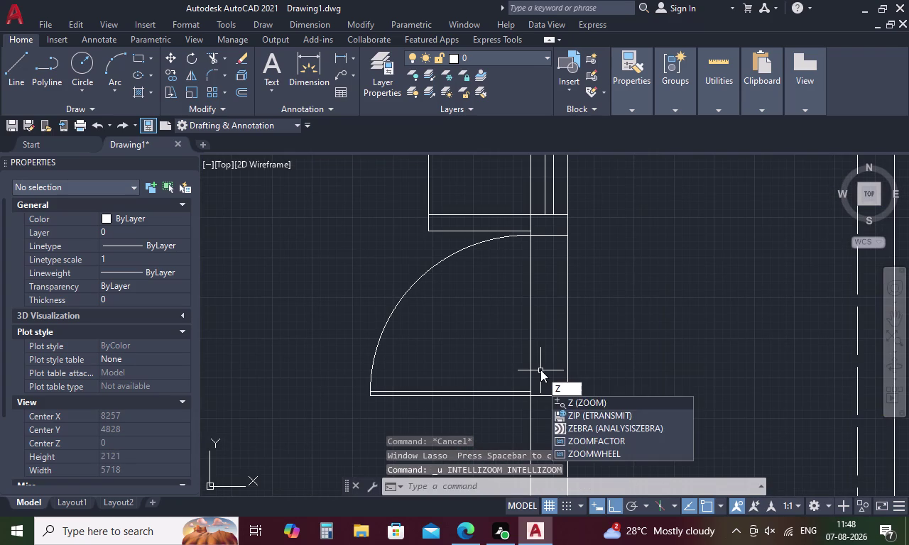
key(BackSpace)
key(BackSpace)
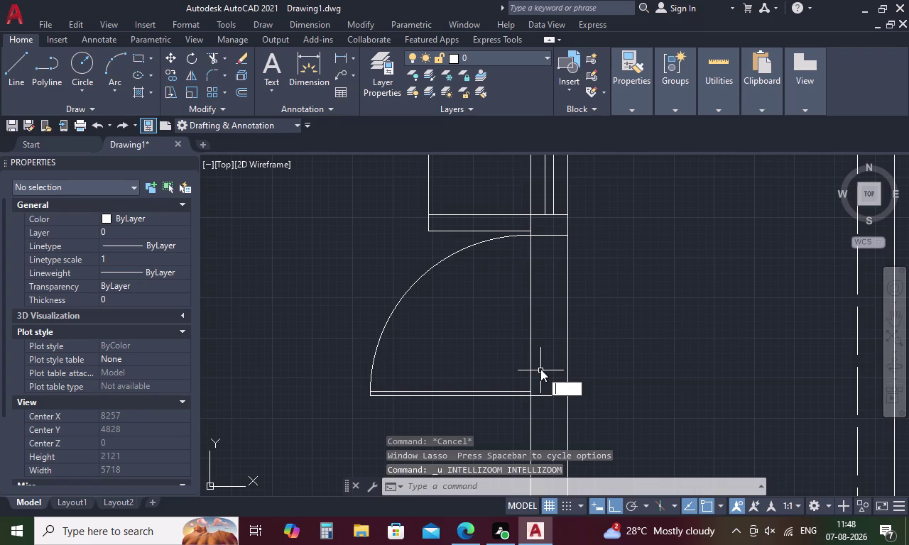
key(Escape)
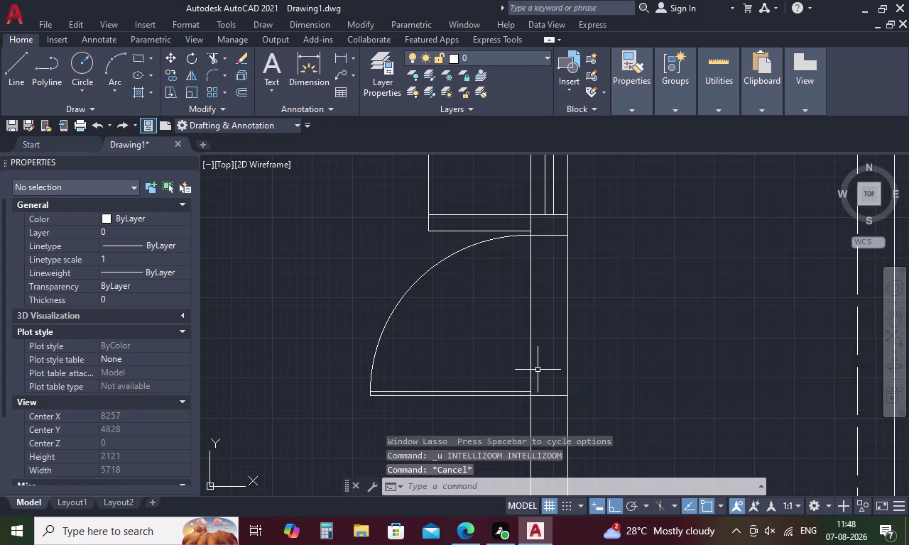
Undo the previous door attempt, removing its arc, offsets and trims.
key(ctrl+z)
key(ctrl+z)
key(ctrl+z)
key(ctrl+z)
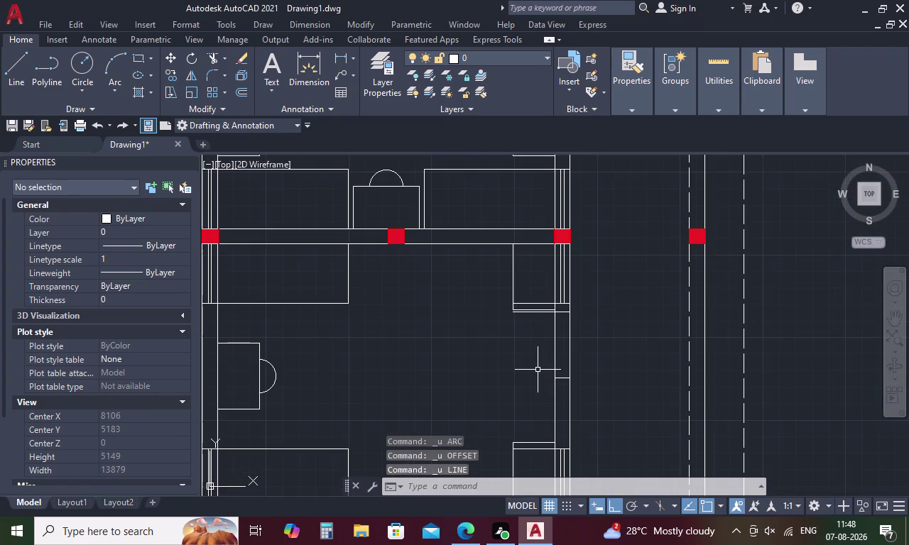
key(ctrl+z)
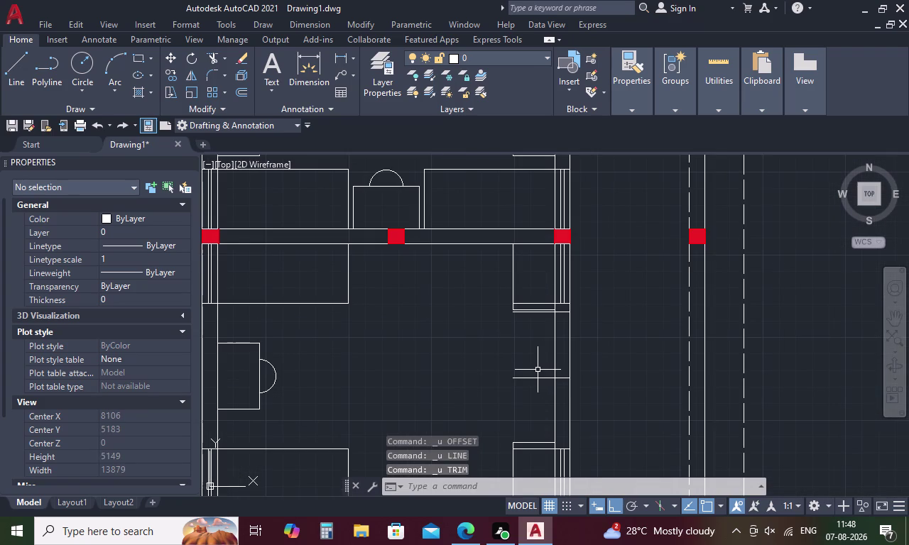
key(ctrl+z)
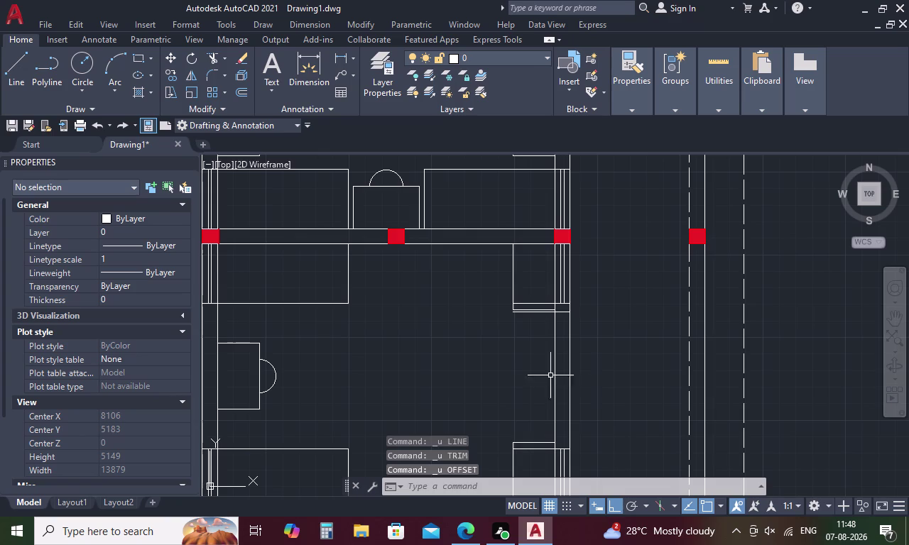
Draw a short line along the wall at the door opening.
text(L)
key(space)
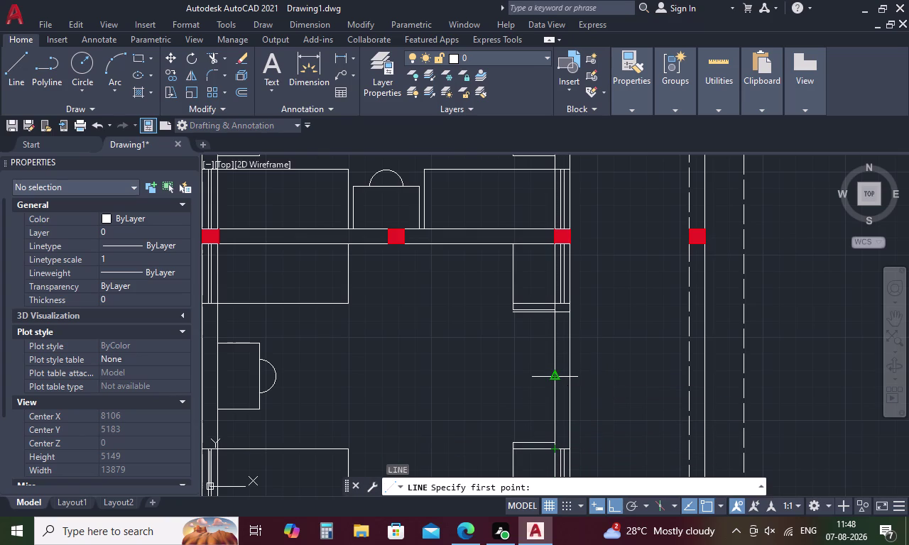
scroll(down, 3)
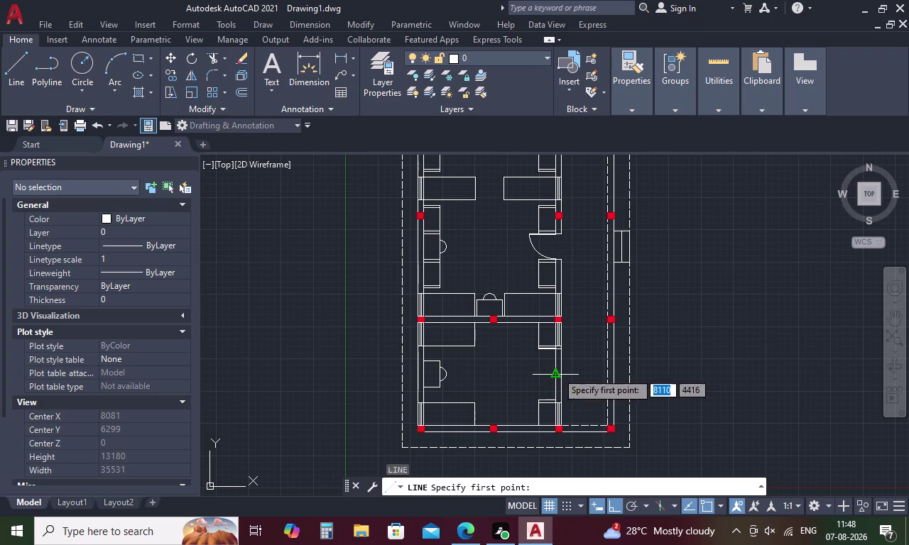
click(554, 376)
scroll(up, 3)
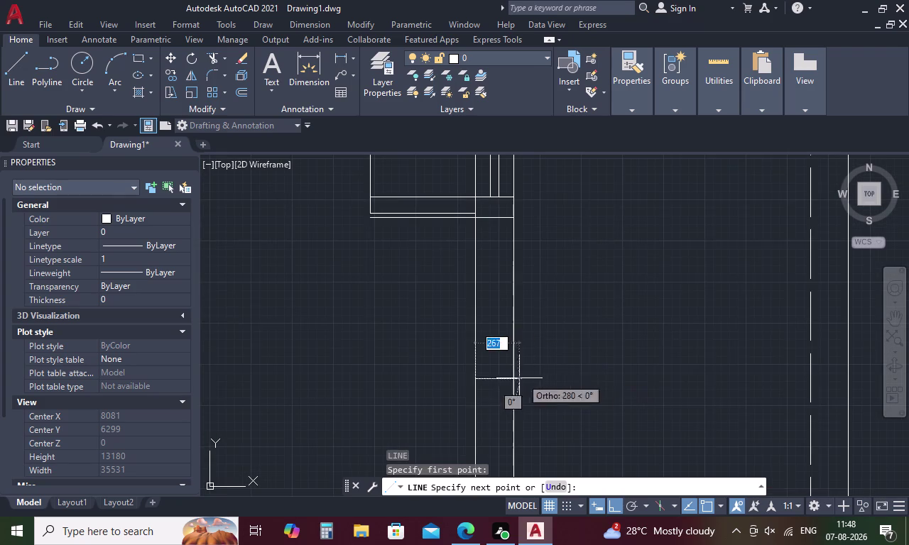
click(514, 382)
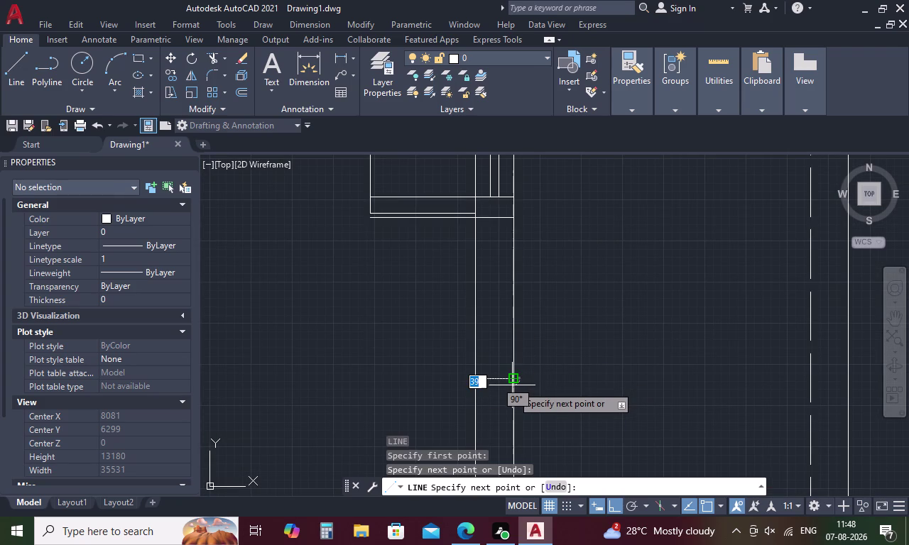
key(Escape)
Start another line with a 500 value, then cancel it.
key(space)
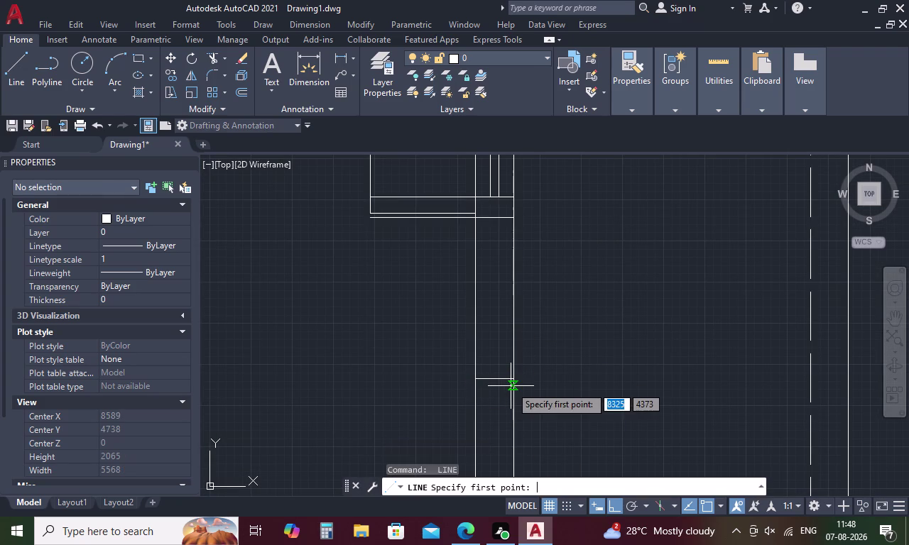
text(O)
key(space)
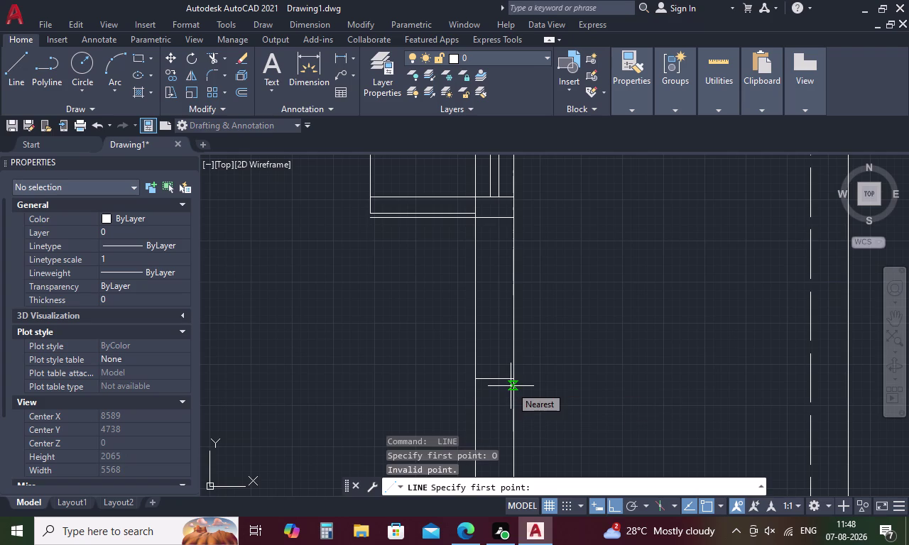
key(5)
text(00)
key(space)
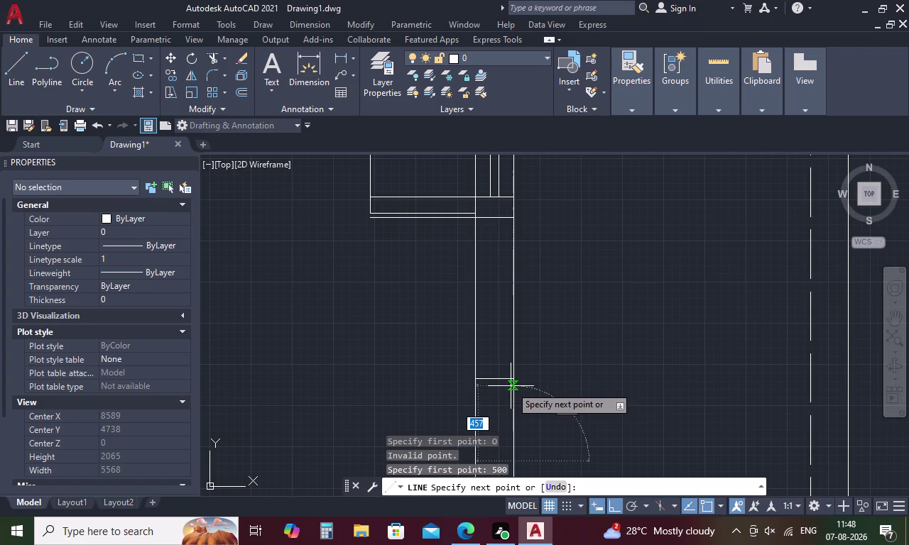
key(Escape)
key(Escape)
key(Escape)
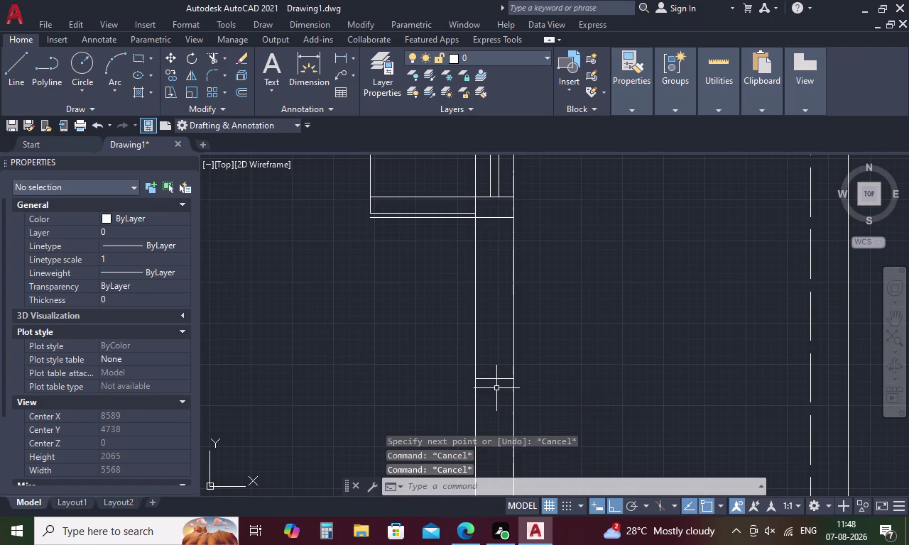
Offset two wall lines by 500 to mark the door opening edges.
text(O 50)
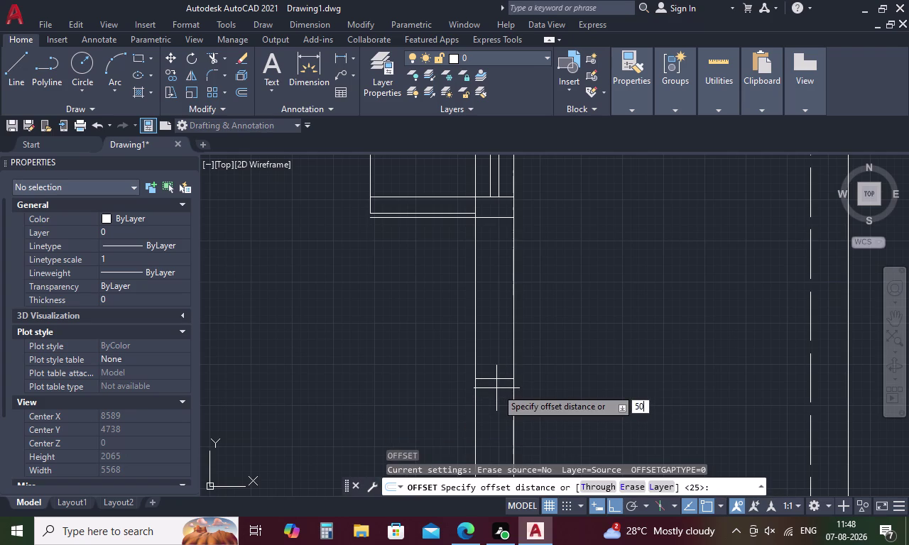
text(0)
key(space)
click(498, 379)
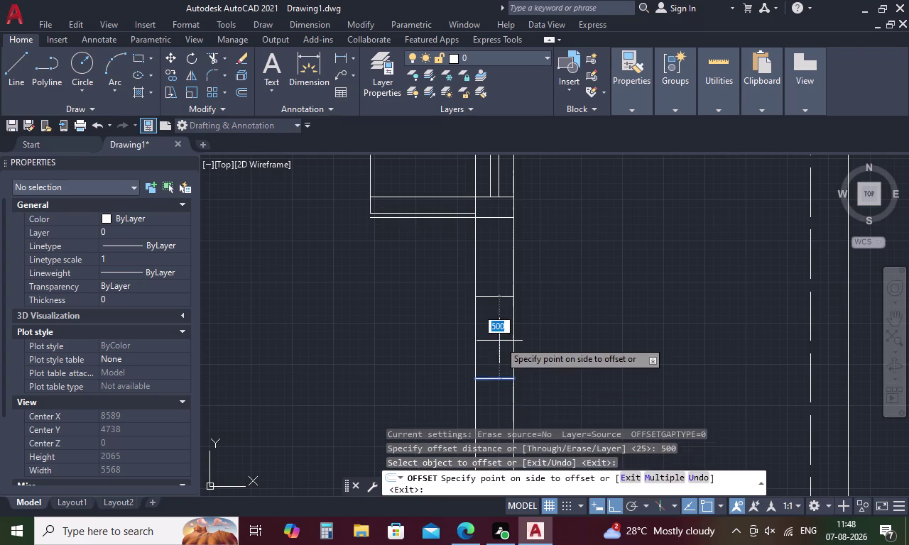
click(500, 313)
scroll(down, 3)
middle_drag(494, 374, 491, 349)
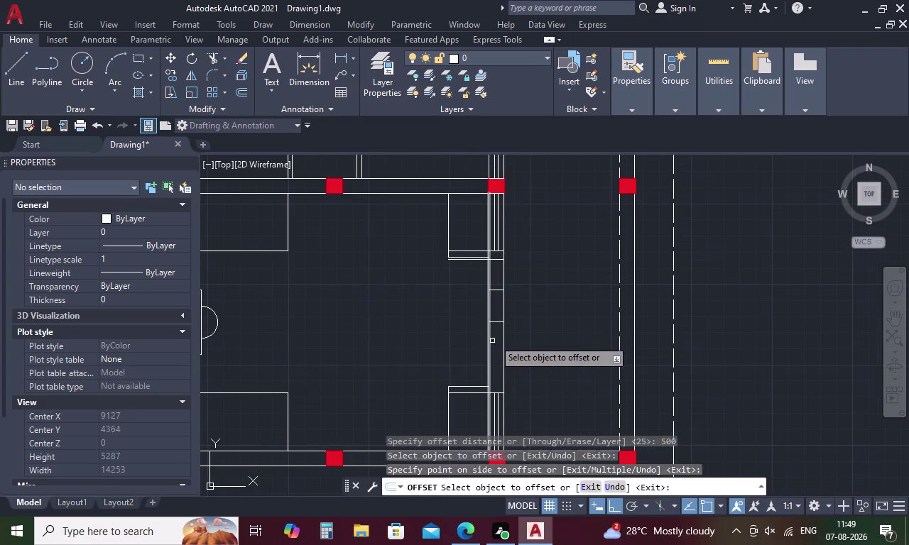
click(500, 323)
click(496, 357)
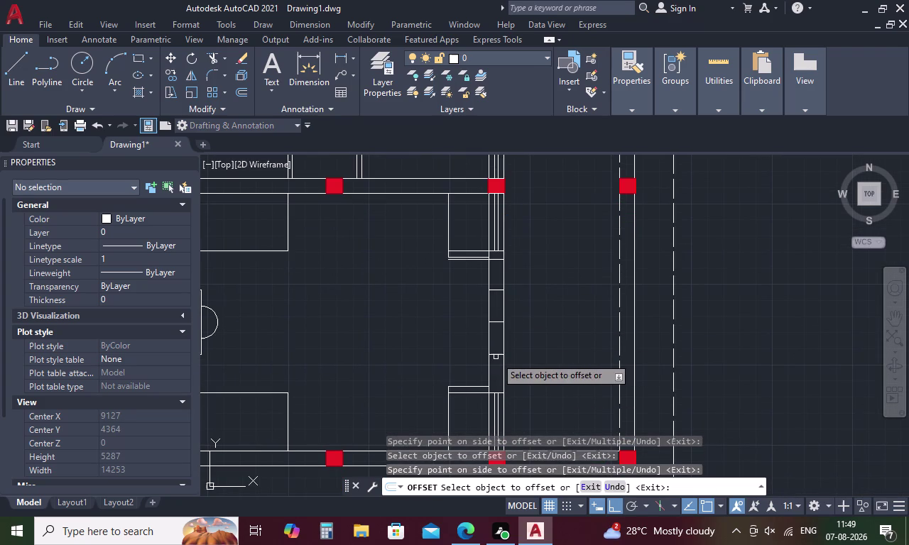
key(Escape)
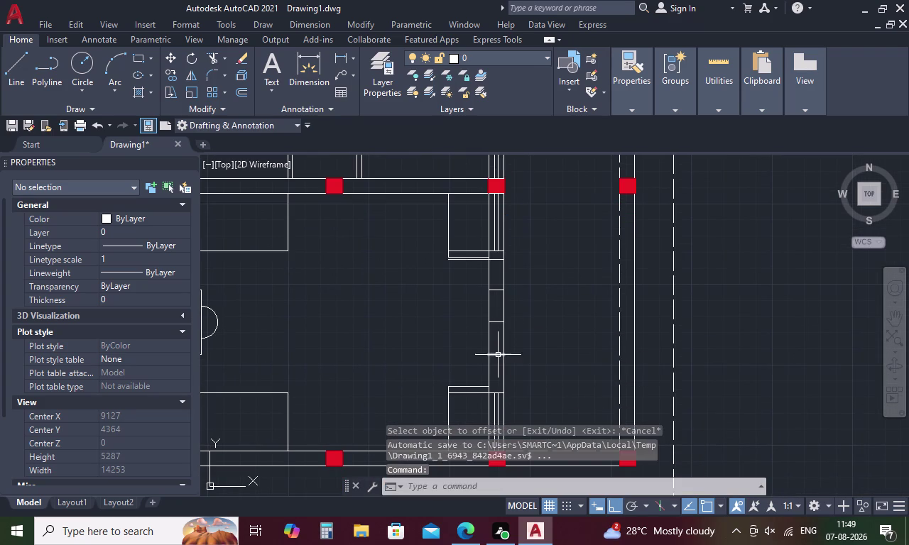
Draw a 1000-long door line leftward from the wall.
text(L)
key(space)
drag(488, 356, 478, 355)
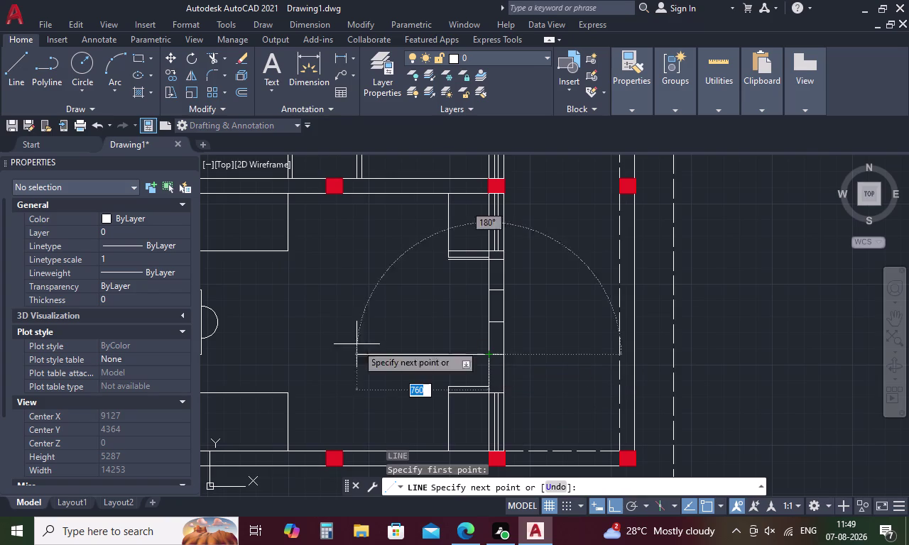
text(100)
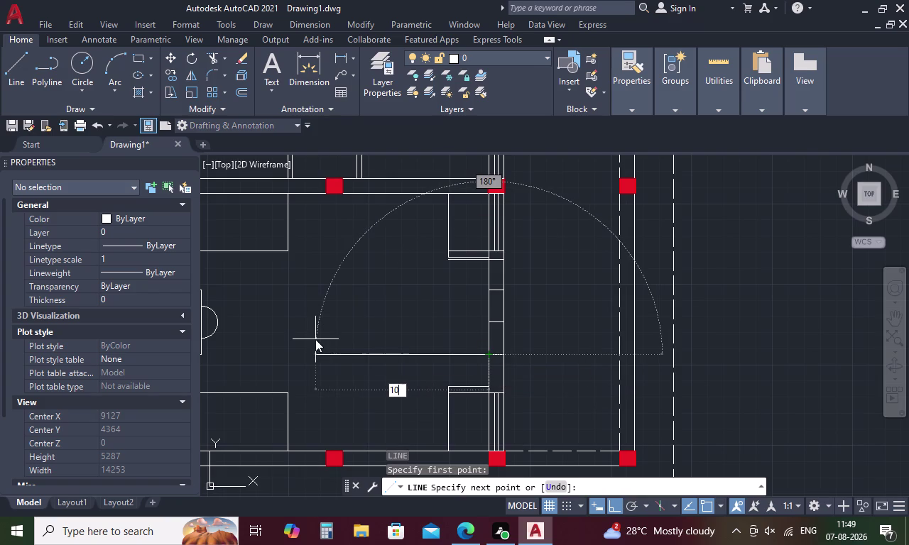
text(0)
key(space)
key(Escape)
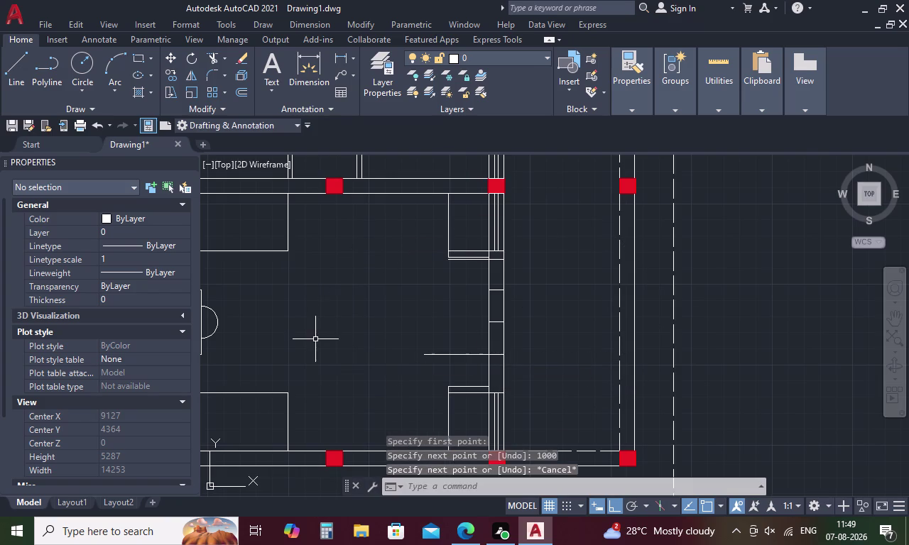
Offset the 1000 door line by 25.4 to form the door leaf.
text(O)
key(space)
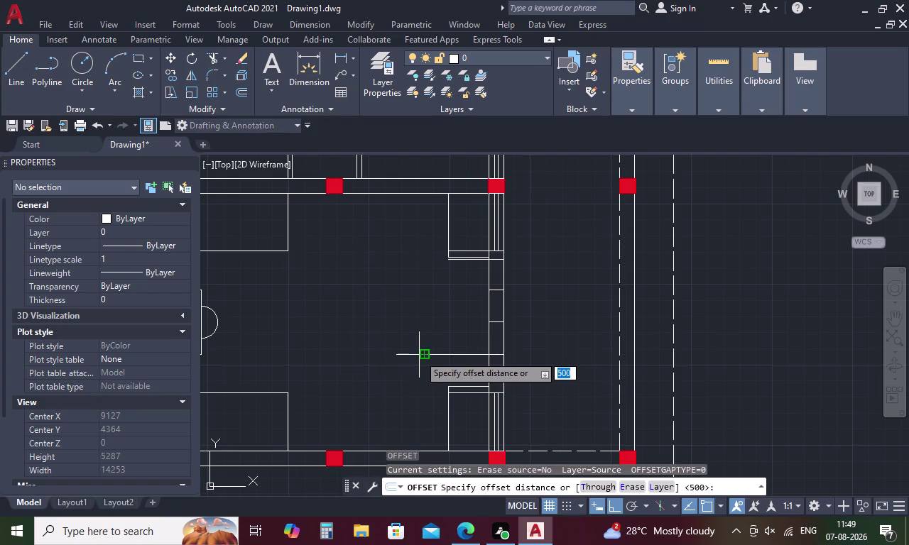
key(2)
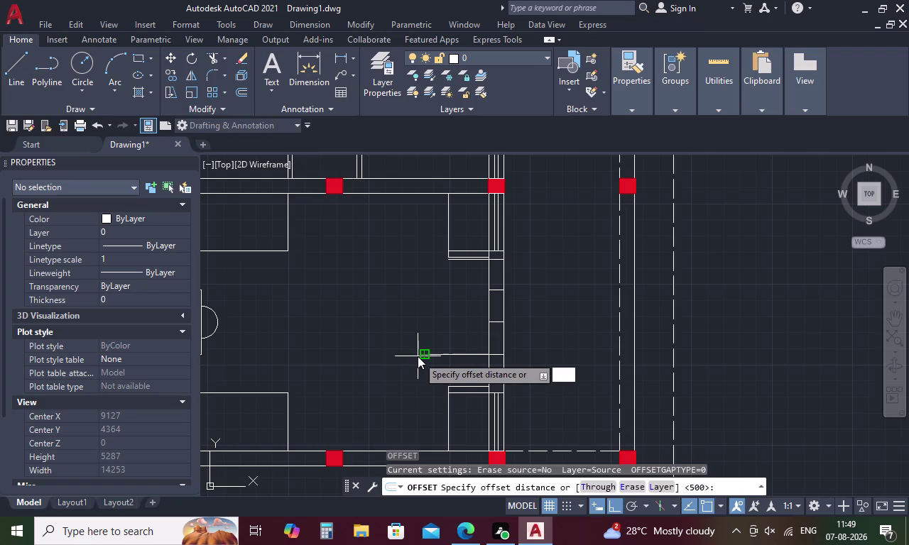
text(5.)
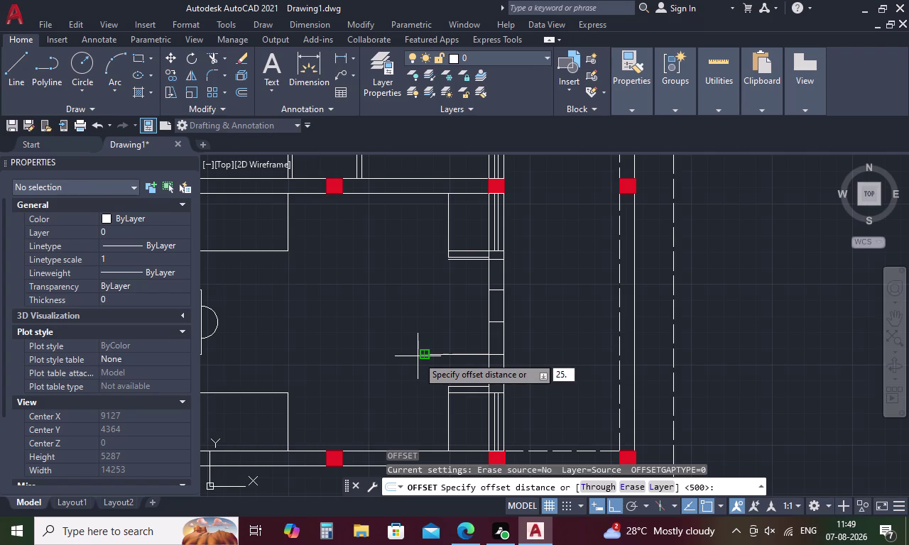
text(4)
key(space)
click(431, 355)
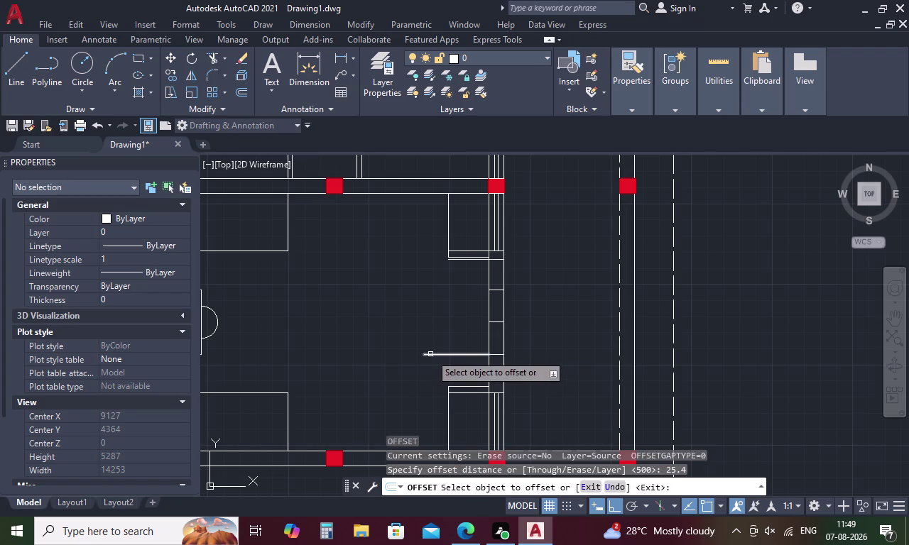
click(432, 337)
key(Escape)
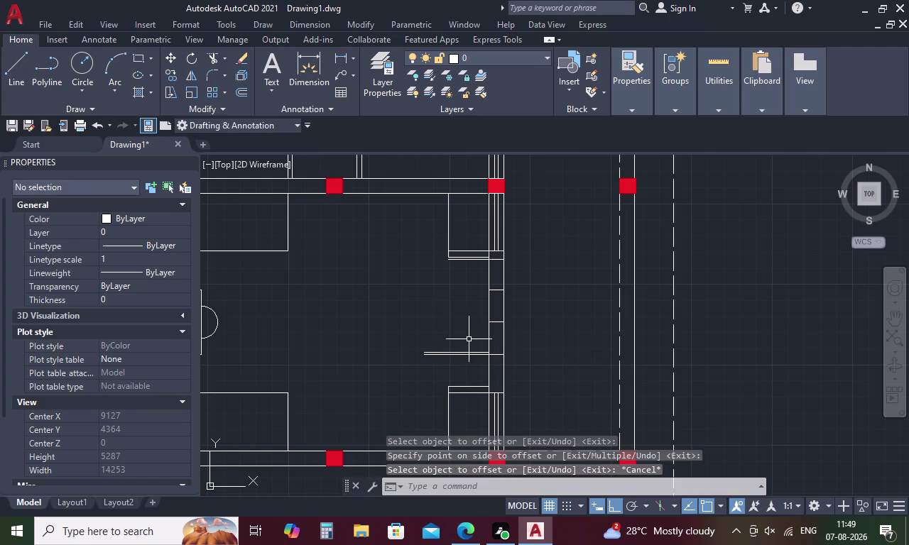
Draw a 3-point door swing arc from the leaf's end to the wall.
text(A)
key(space)
scroll(up, 3)
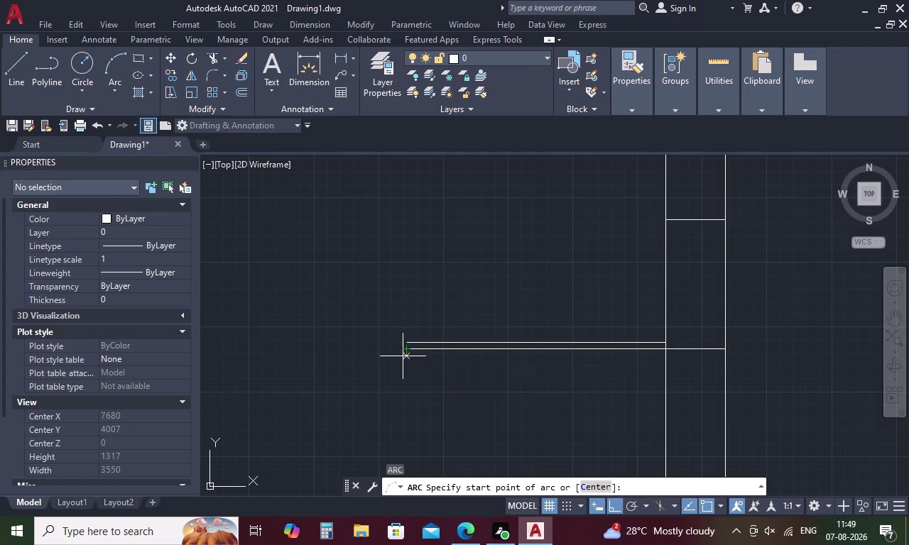
click(409, 348)
click(409, 339)
scroll(down, 3)
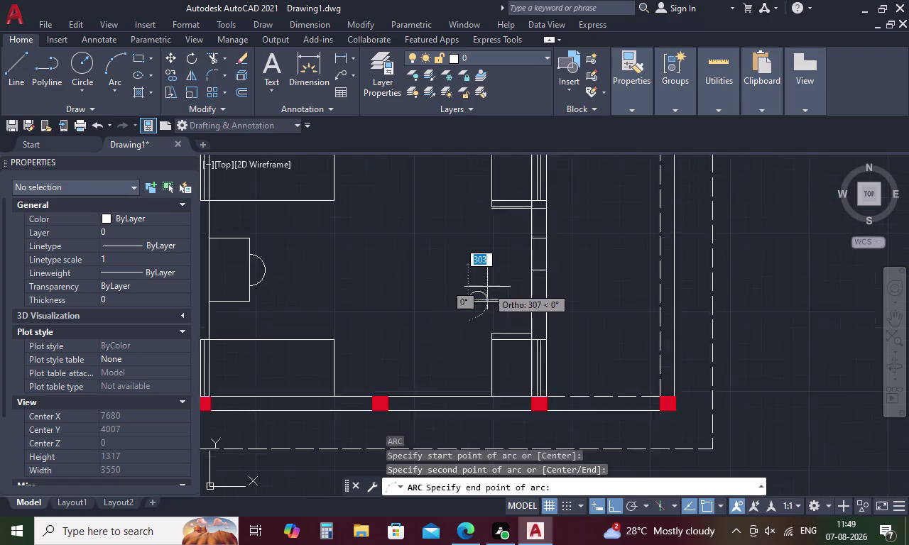
scroll(up, 3)
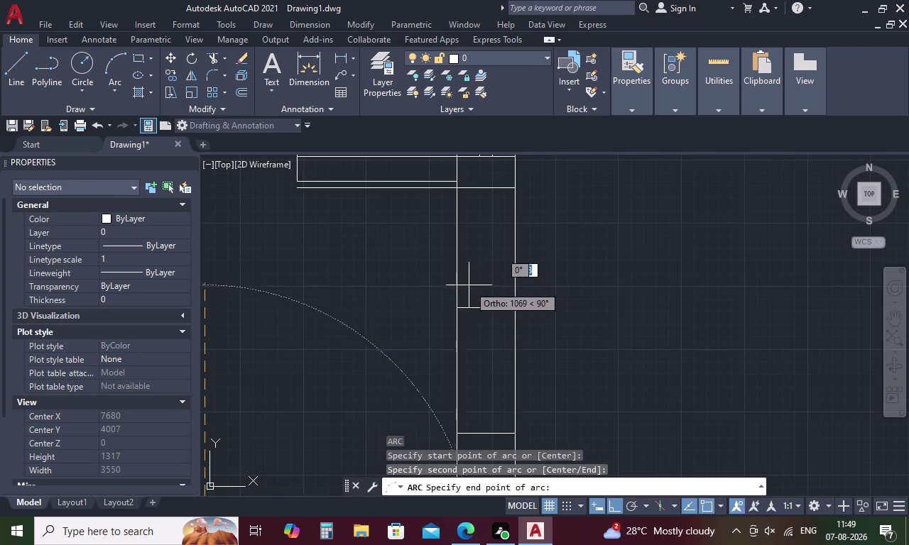
click(457, 312)
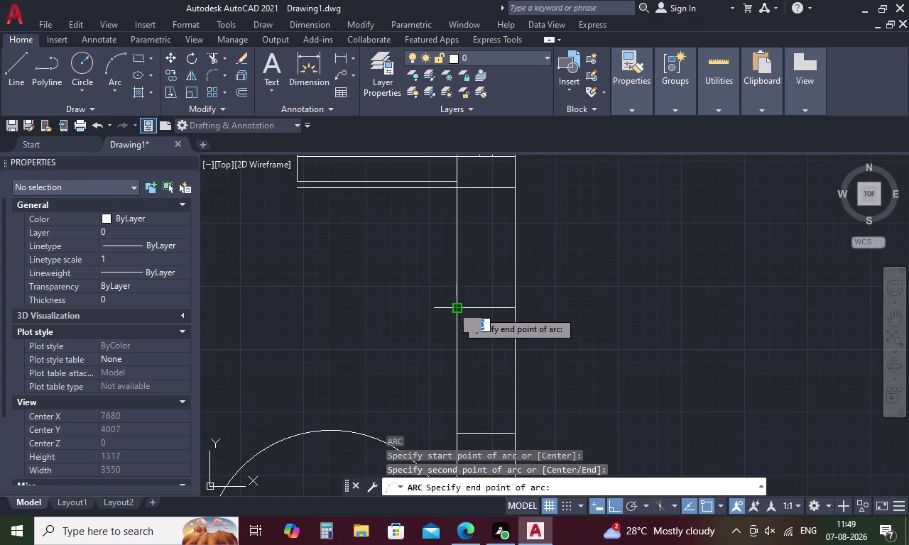
key(Escape)
scroll(down, 3)
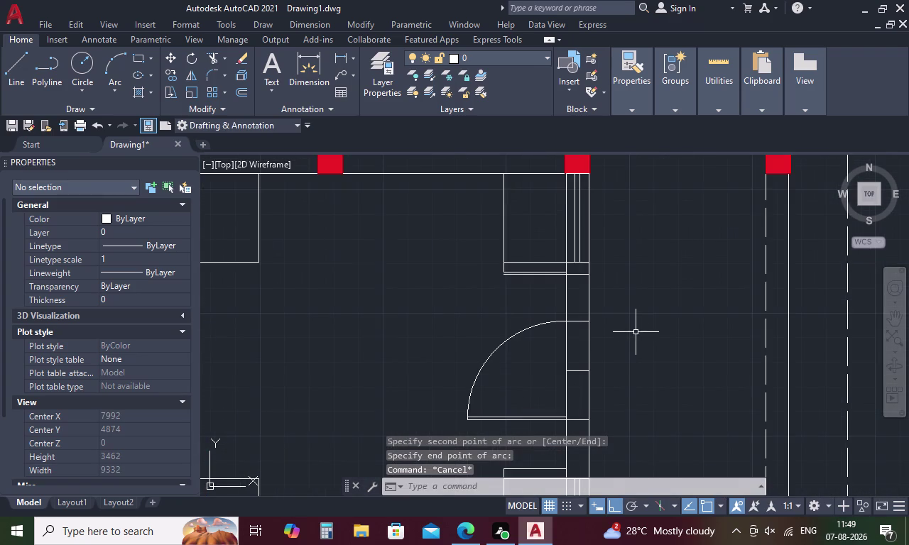
middle_drag(634, 338, 595, 227)
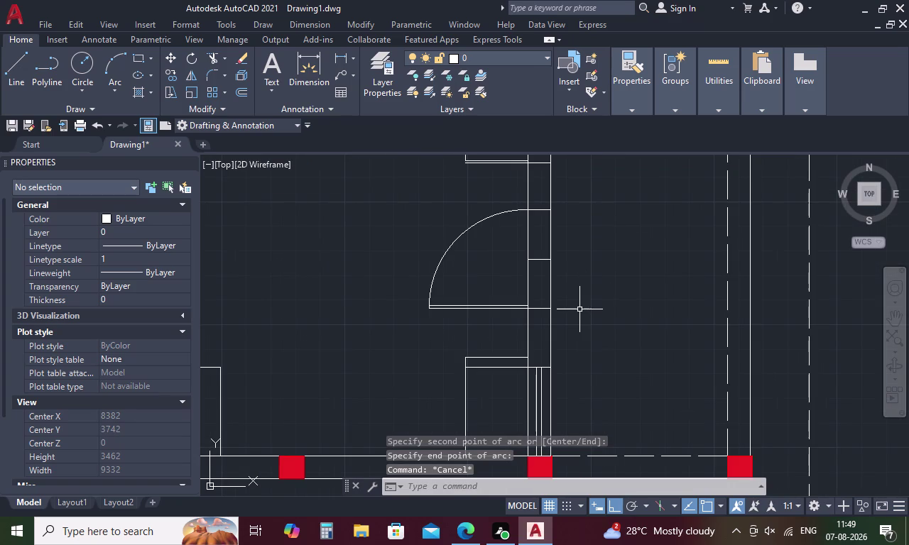
Fence-trim the wall lines crossing the door opening, then view the whole plan.
key(Escape)
text(TR)
key(space)
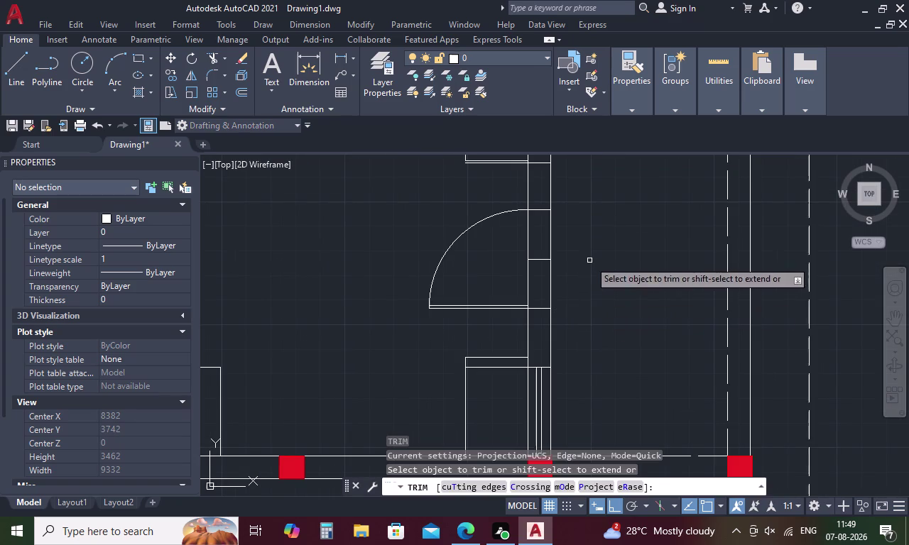
drag(583, 239, 571, 271)
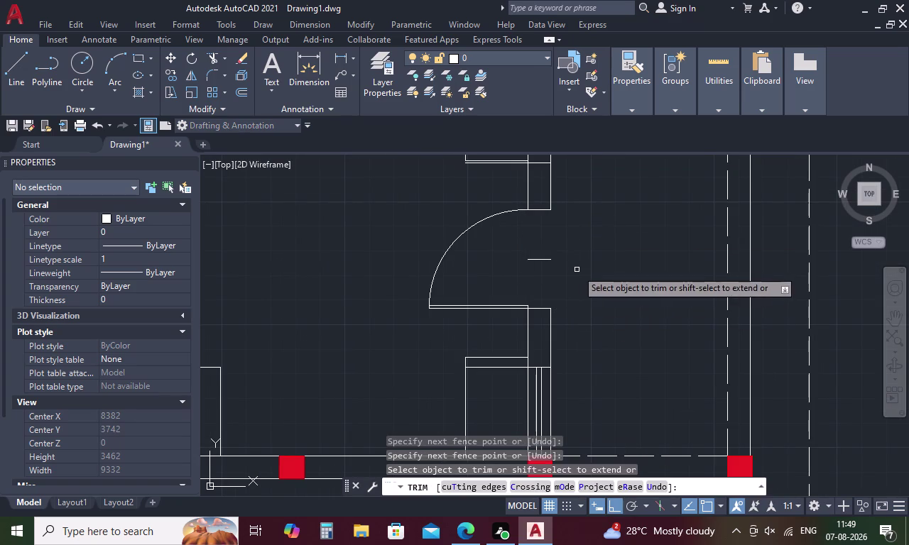
click(539, 259)
scroll(down, 3)
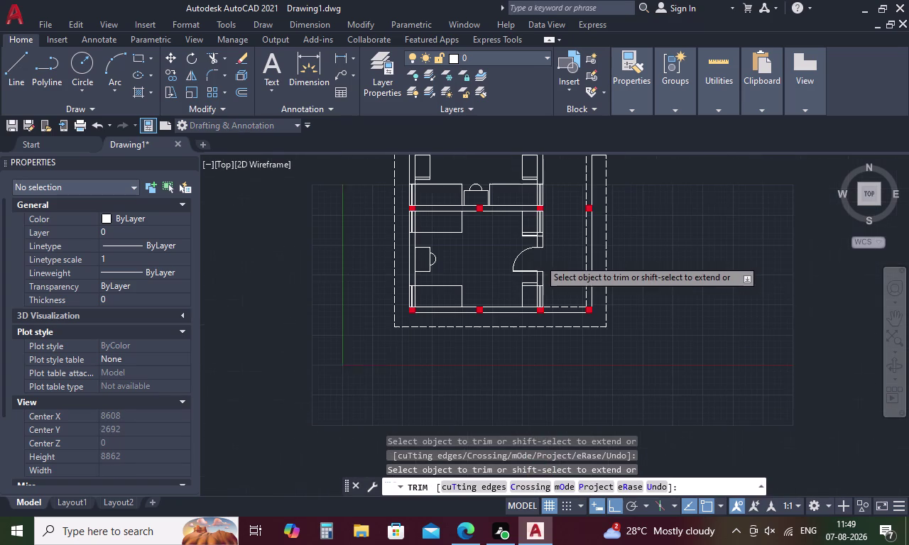
middle_drag(561, 260, 532, 315)
scroll(down, 3)
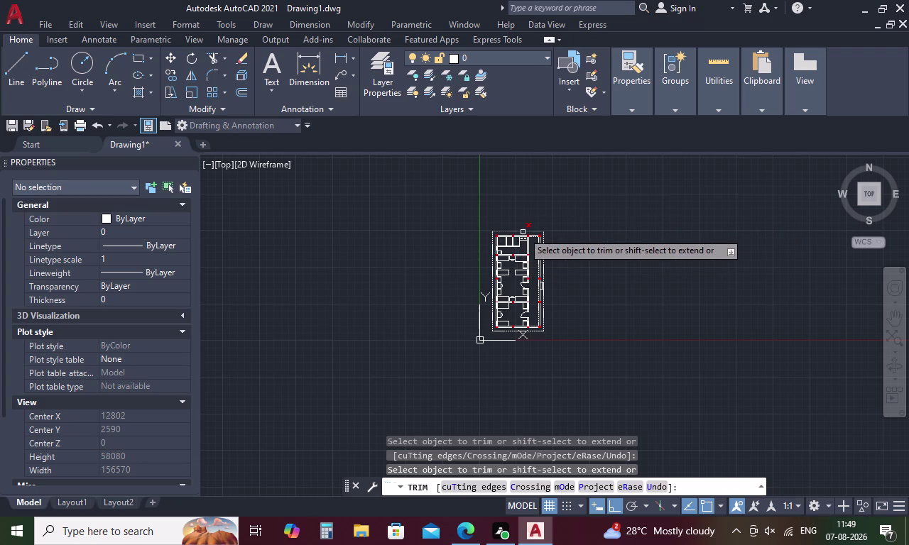
scroll(up, 3)
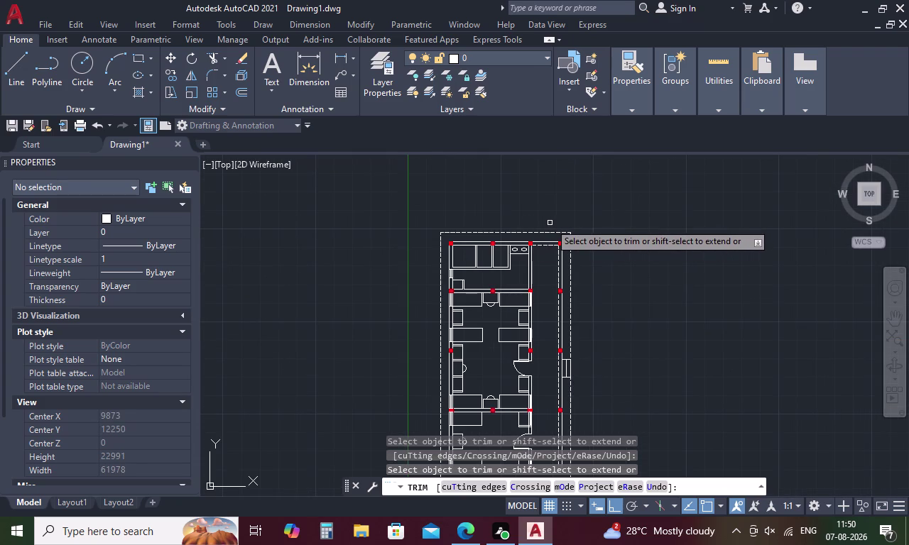
key(Escape)
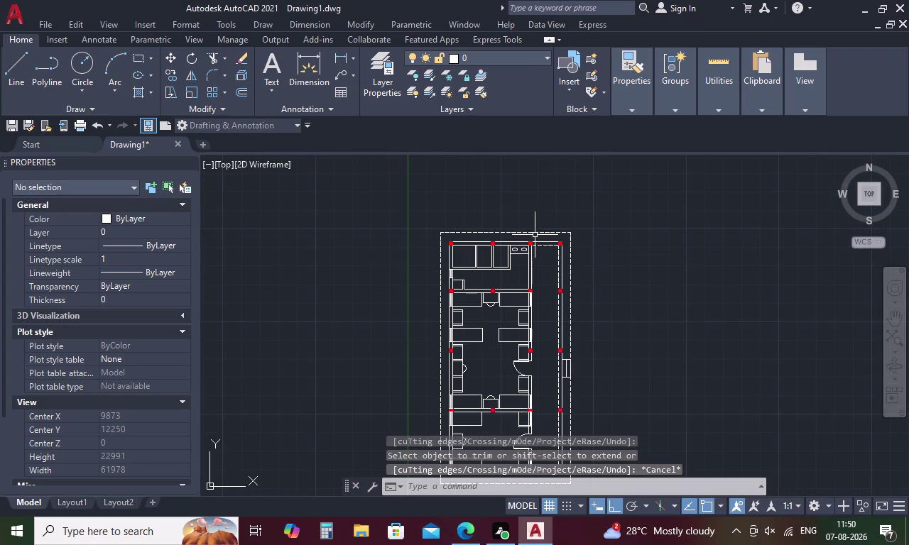
scroll(down, 3)
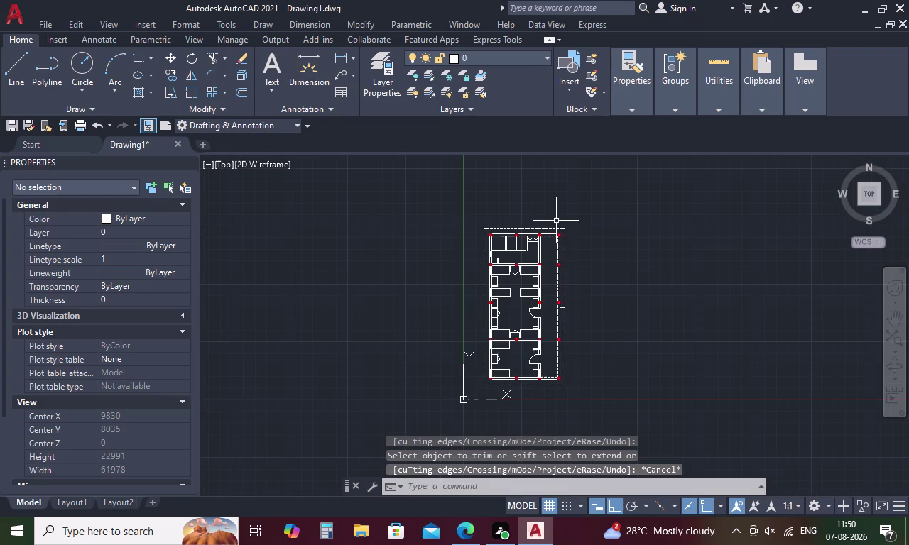
drag(494, 214, 581, 371)
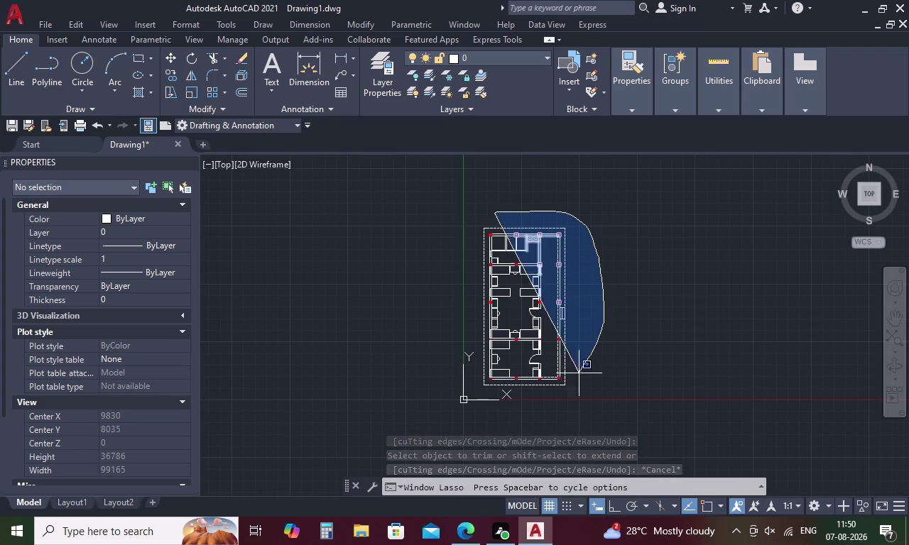
Rotate all plan objects 270 degrees about the plan corner to lie horizontal.
drag(580, 371, 448, 215)
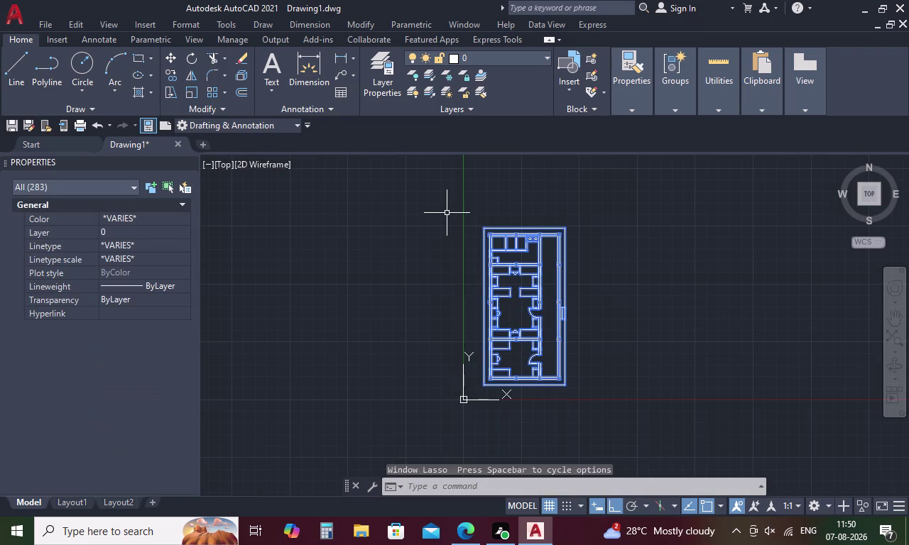
right_click(444, 268)
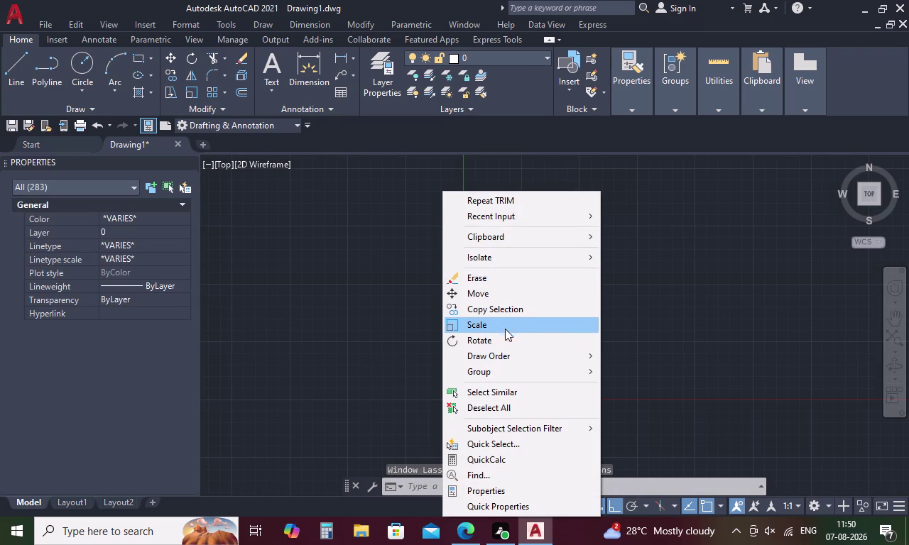
click(504, 337)
click(482, 387)
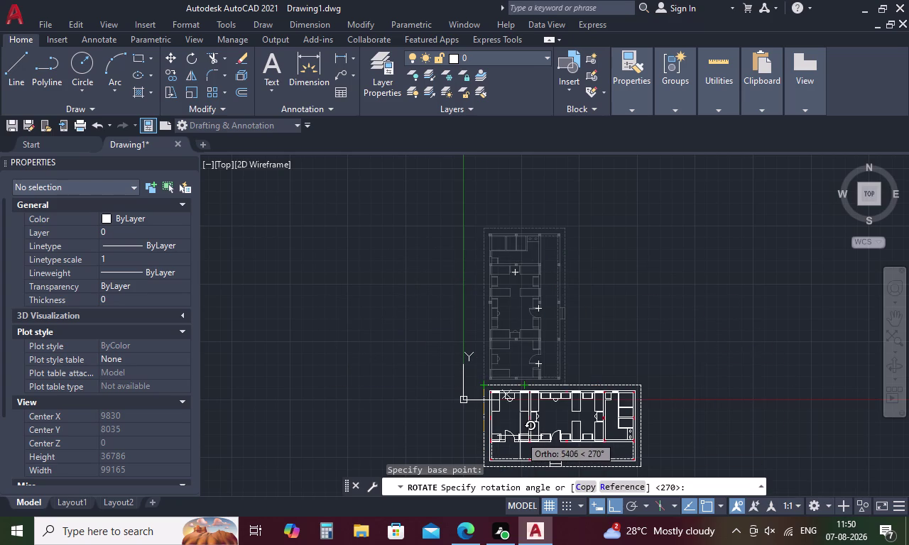
middle_drag(520, 436, 525, 332)
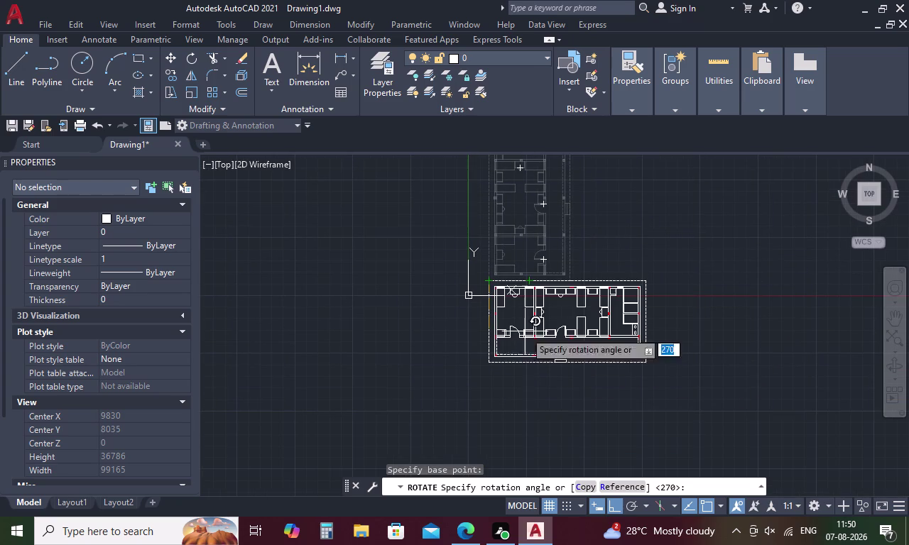
click(512, 406)
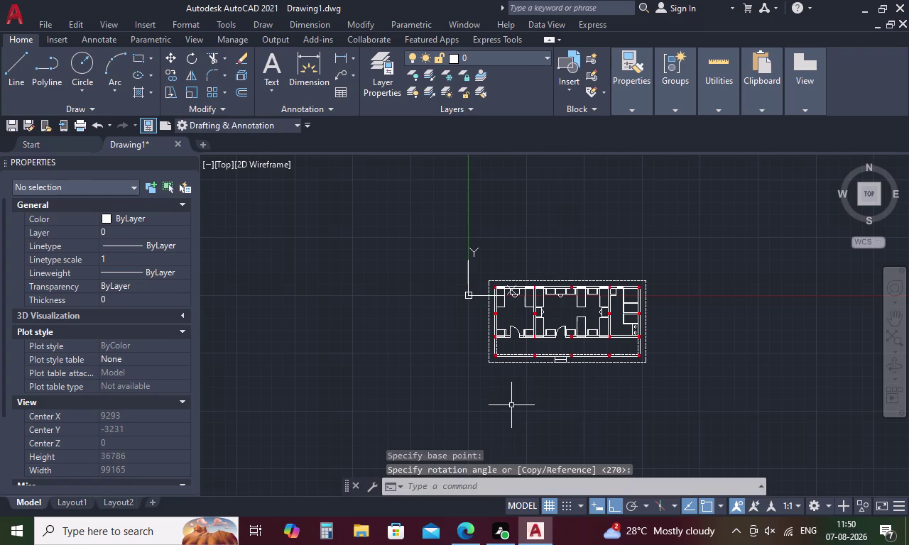
drag(651, 272, 428, 246)
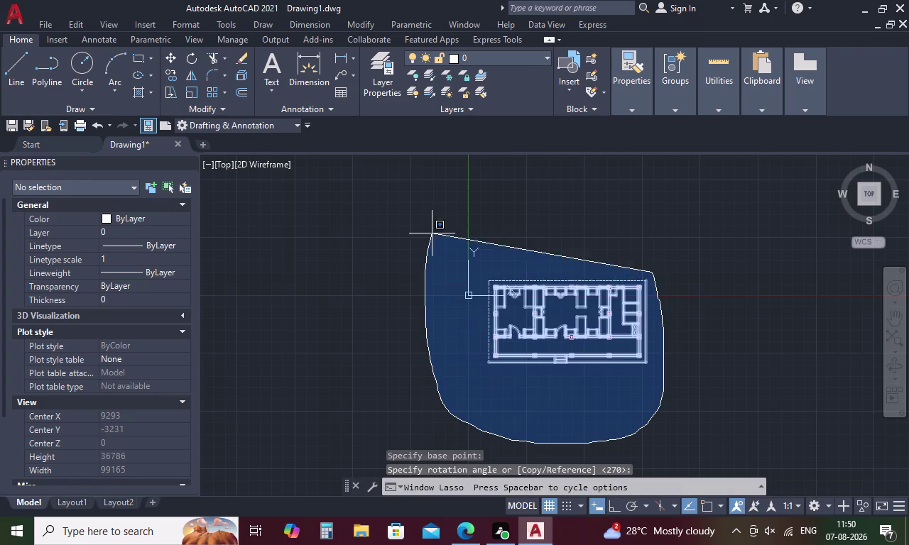
Move the rotated plan from its corner to a spot just above the origin.
drag(428, 245, 449, 199)
right_click(414, 300)
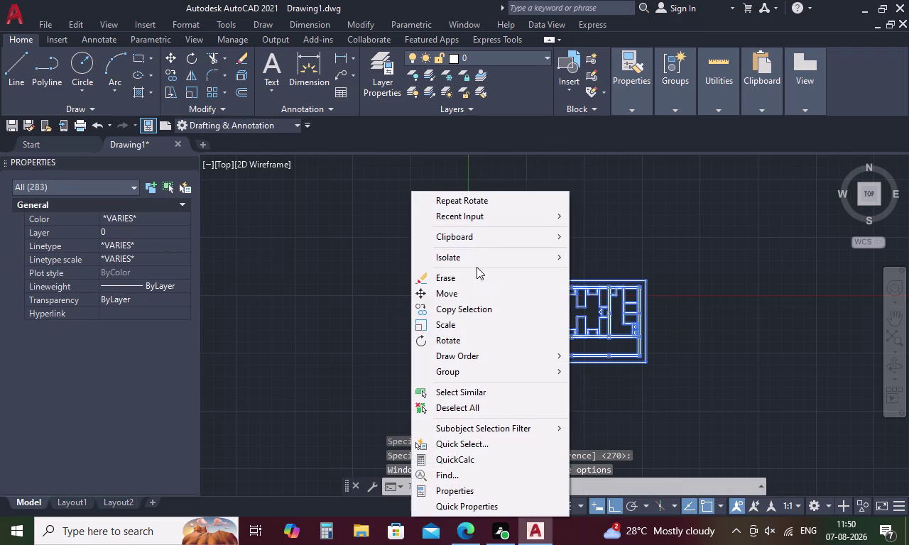
click(459, 290)
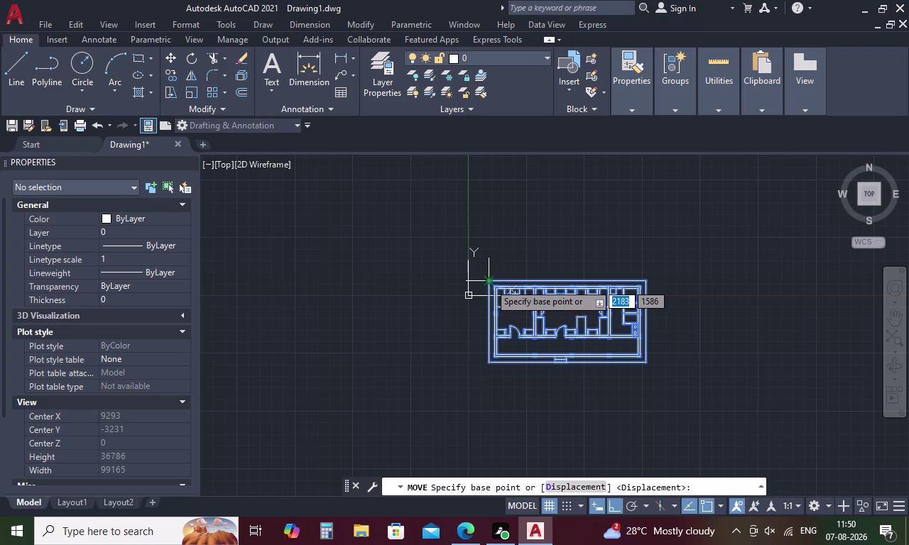
scroll(up, 3)
click(478, 278)
scroll(down, 3)
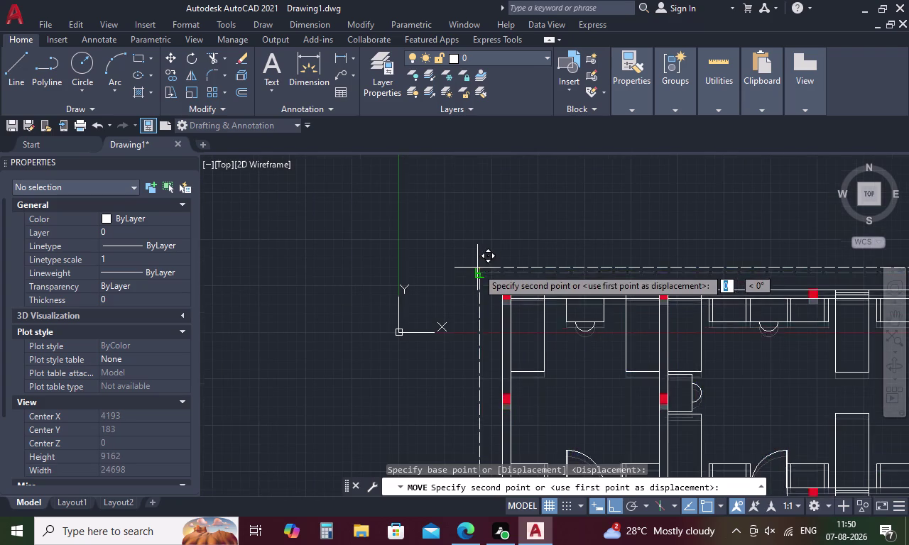
click(507, 190)
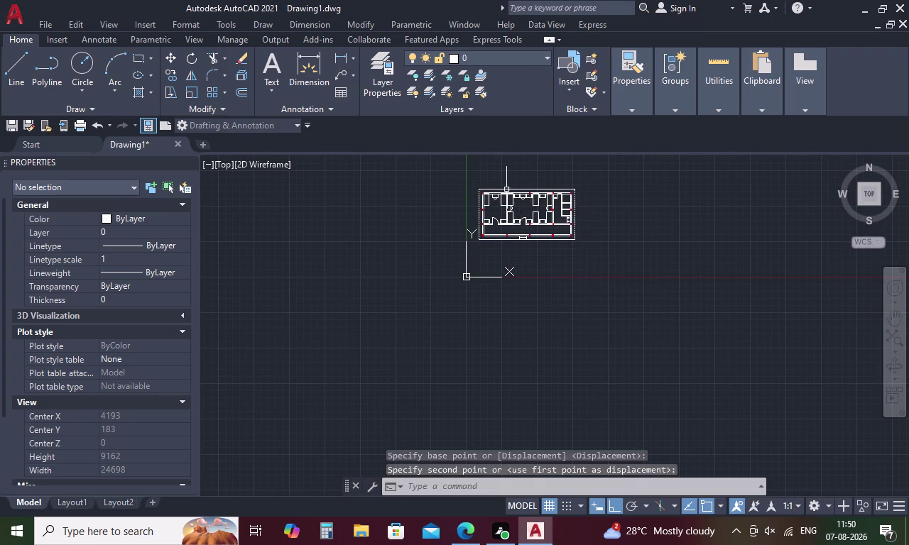
middle_drag(523, 187, 471, 287)
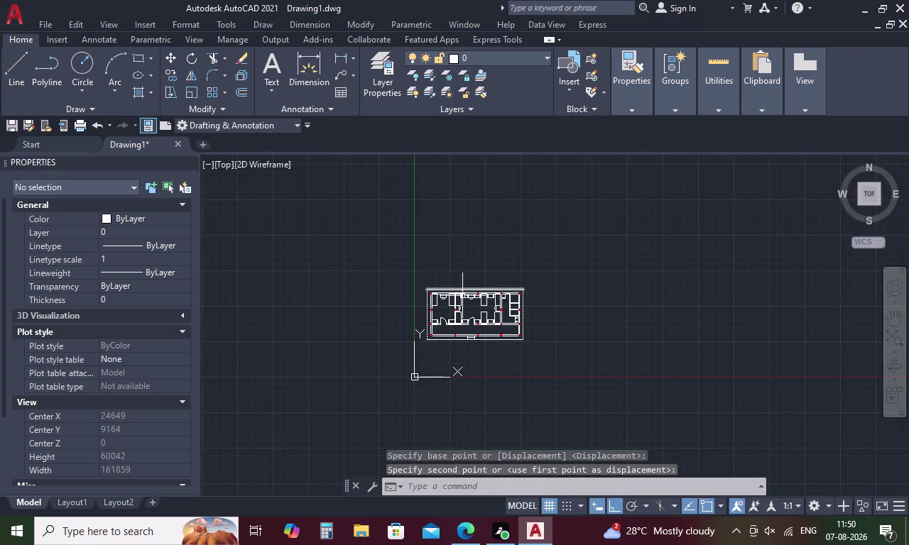
scroll(up, 3)
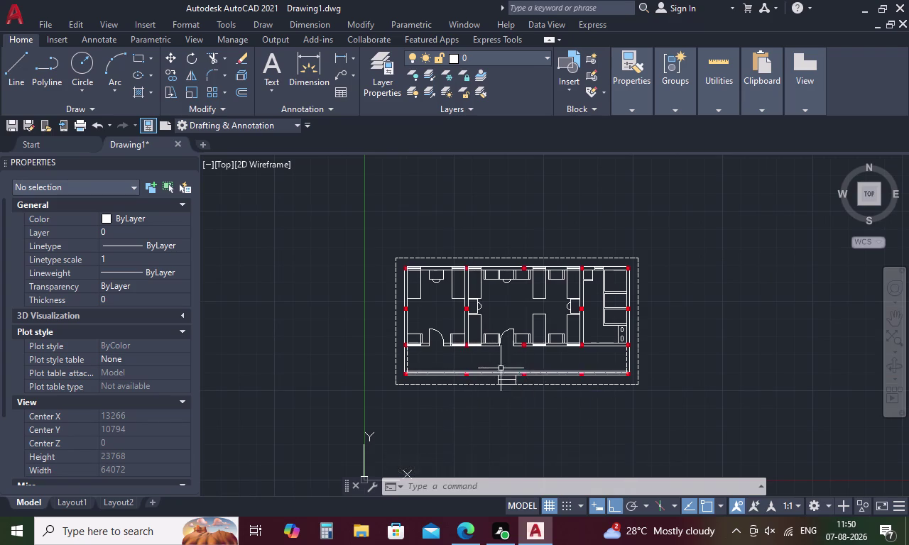
scroll(up, 3)
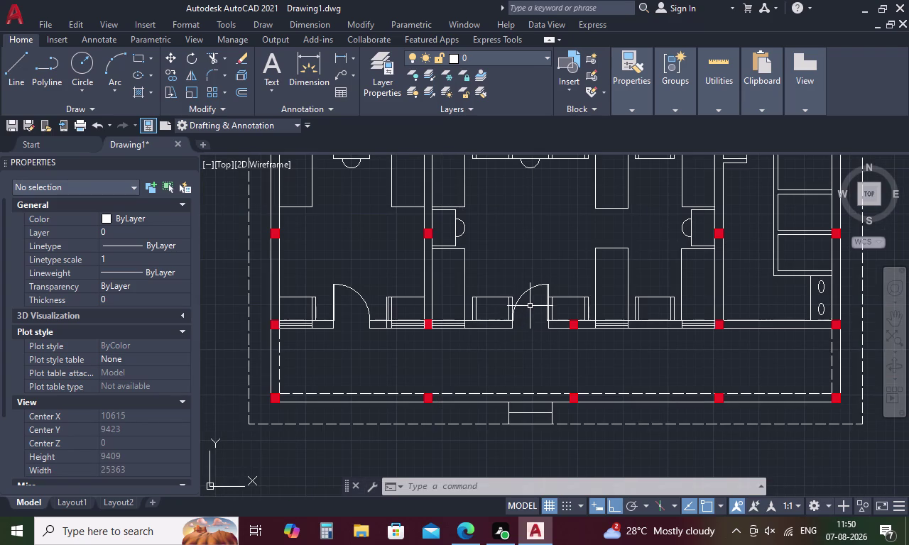
scroll(down, 3)
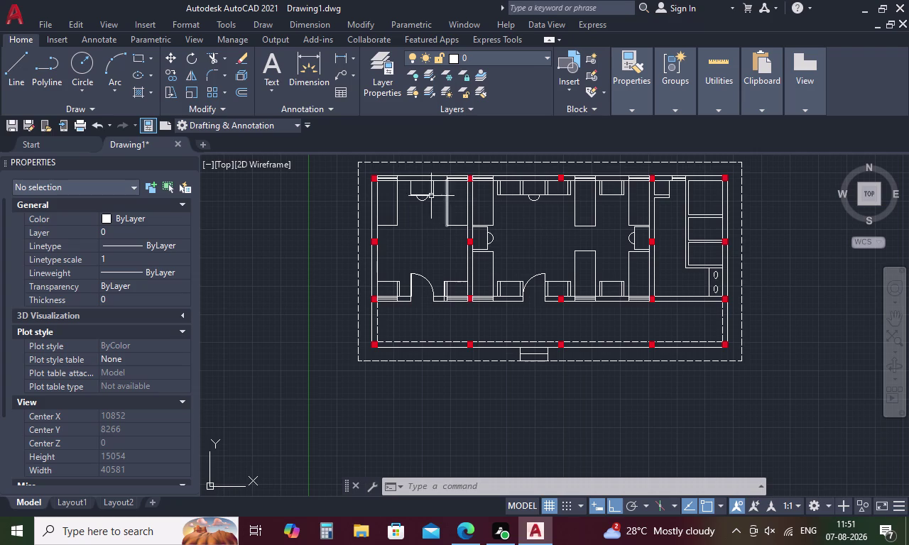
middle_drag(559, 230, 486, 256)
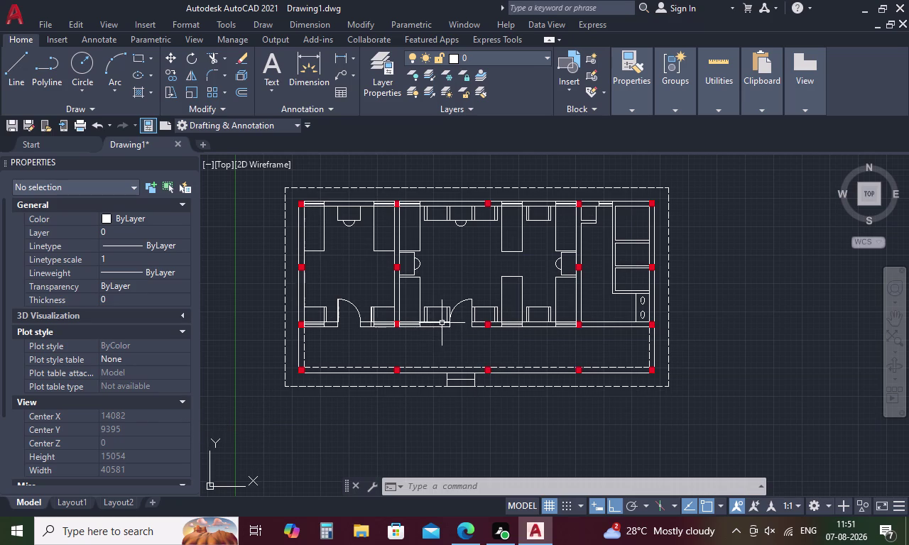
scroll(up, 3)
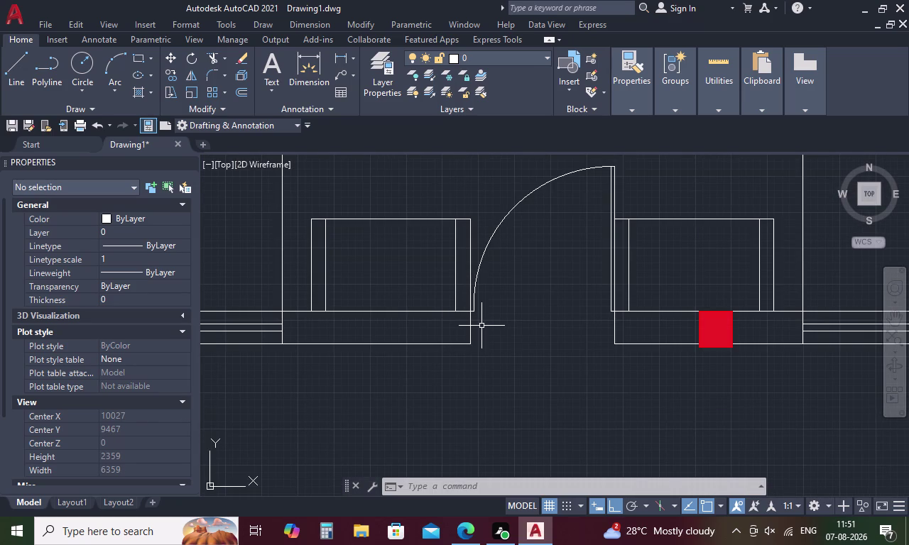
scroll(down, 3)
scroll(down, 3)
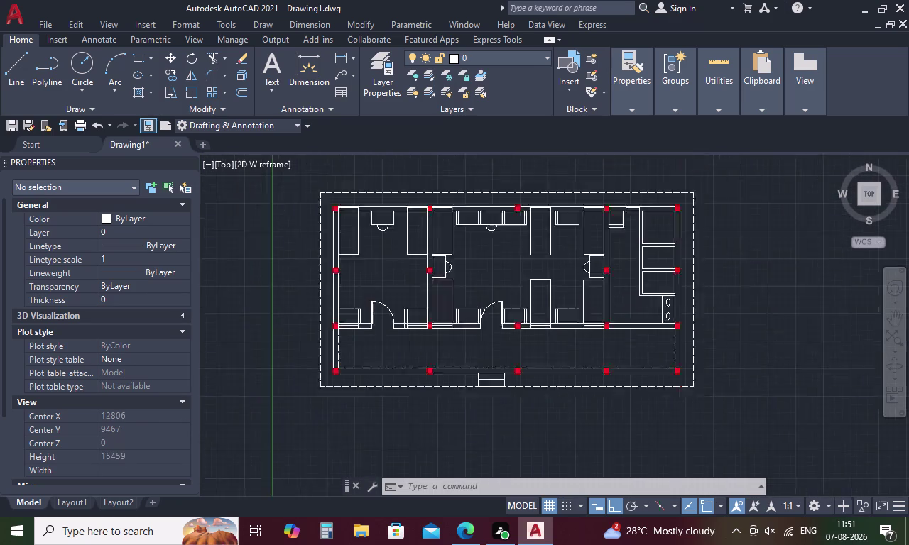
scroll(up, 3)
middle_drag(351, 304, 347, 305)
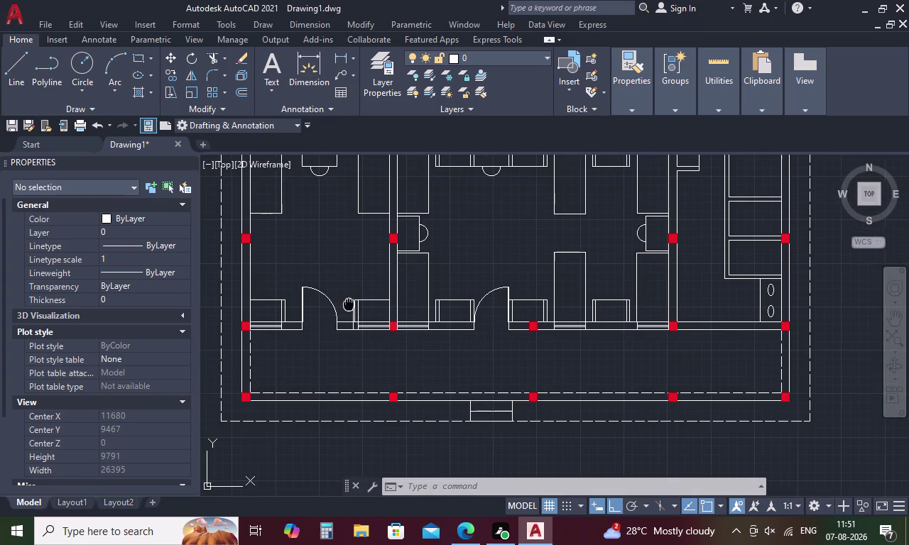
middle_drag(348, 304, 338, 421)
scroll(down, 3)
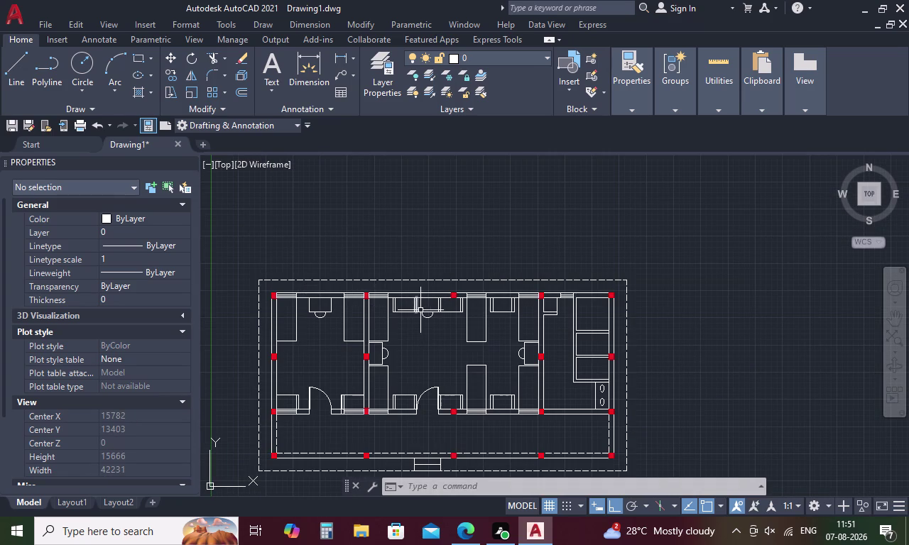
scroll(up, 3)
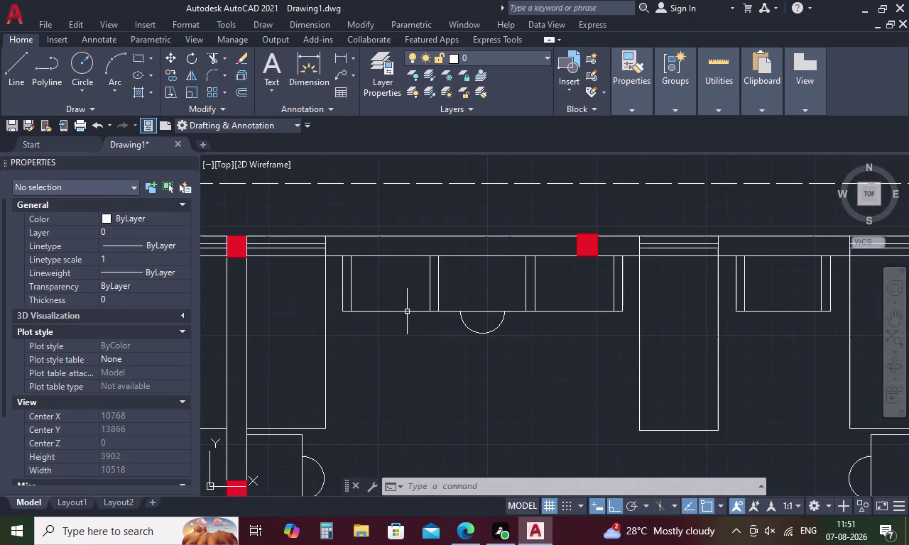
scroll(down, 3)
scroll(down, 3)
scroll(up, 3)
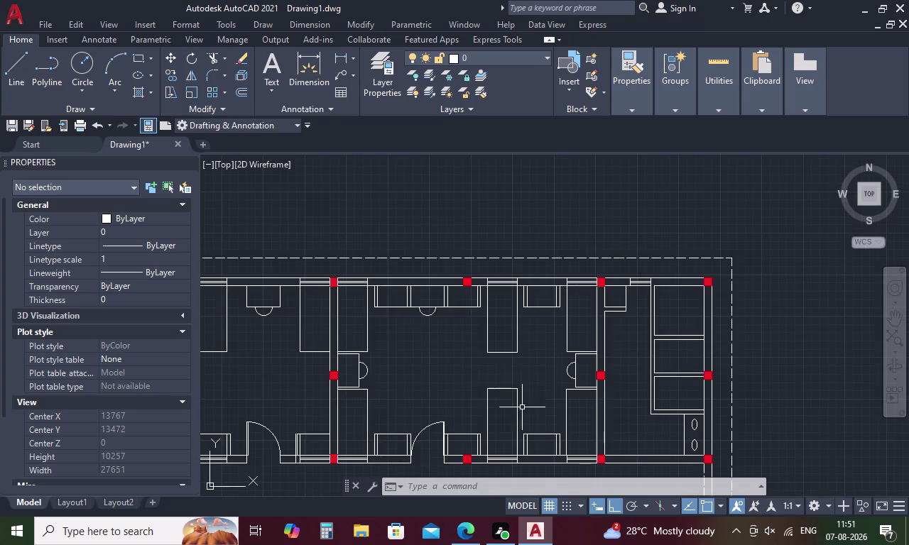
scroll(down, 3)
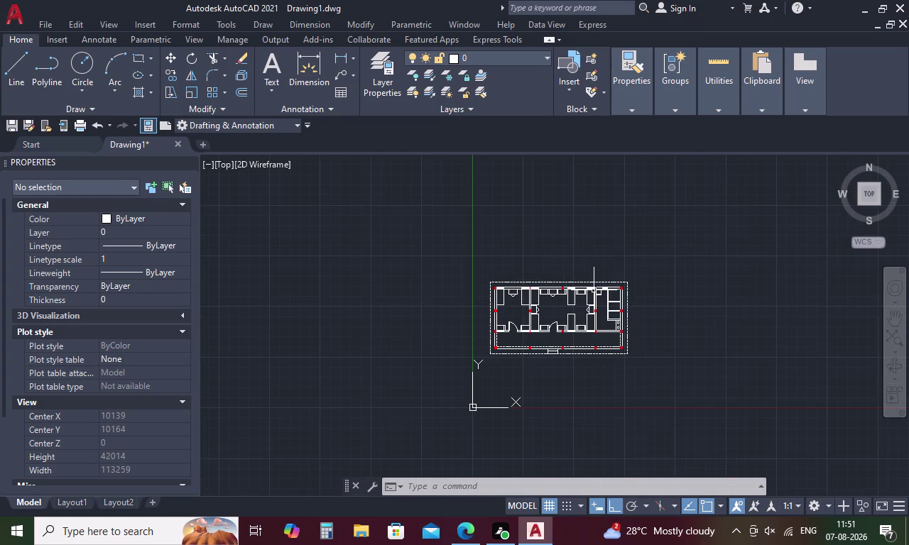